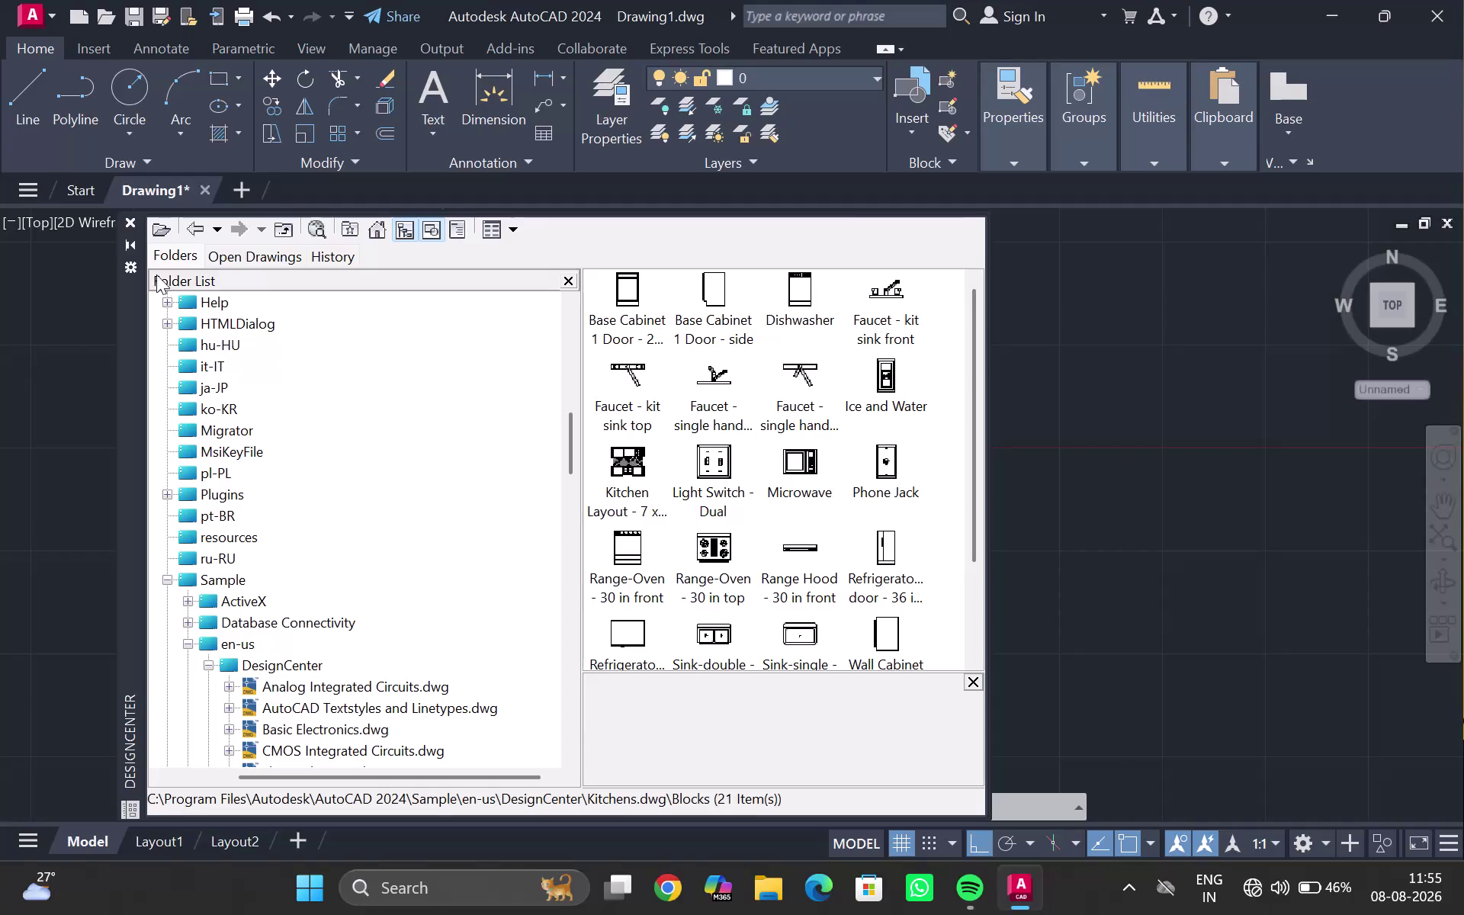
Close DesignCenter and zoom into the lower rooms of the second plan.
click(132, 219)
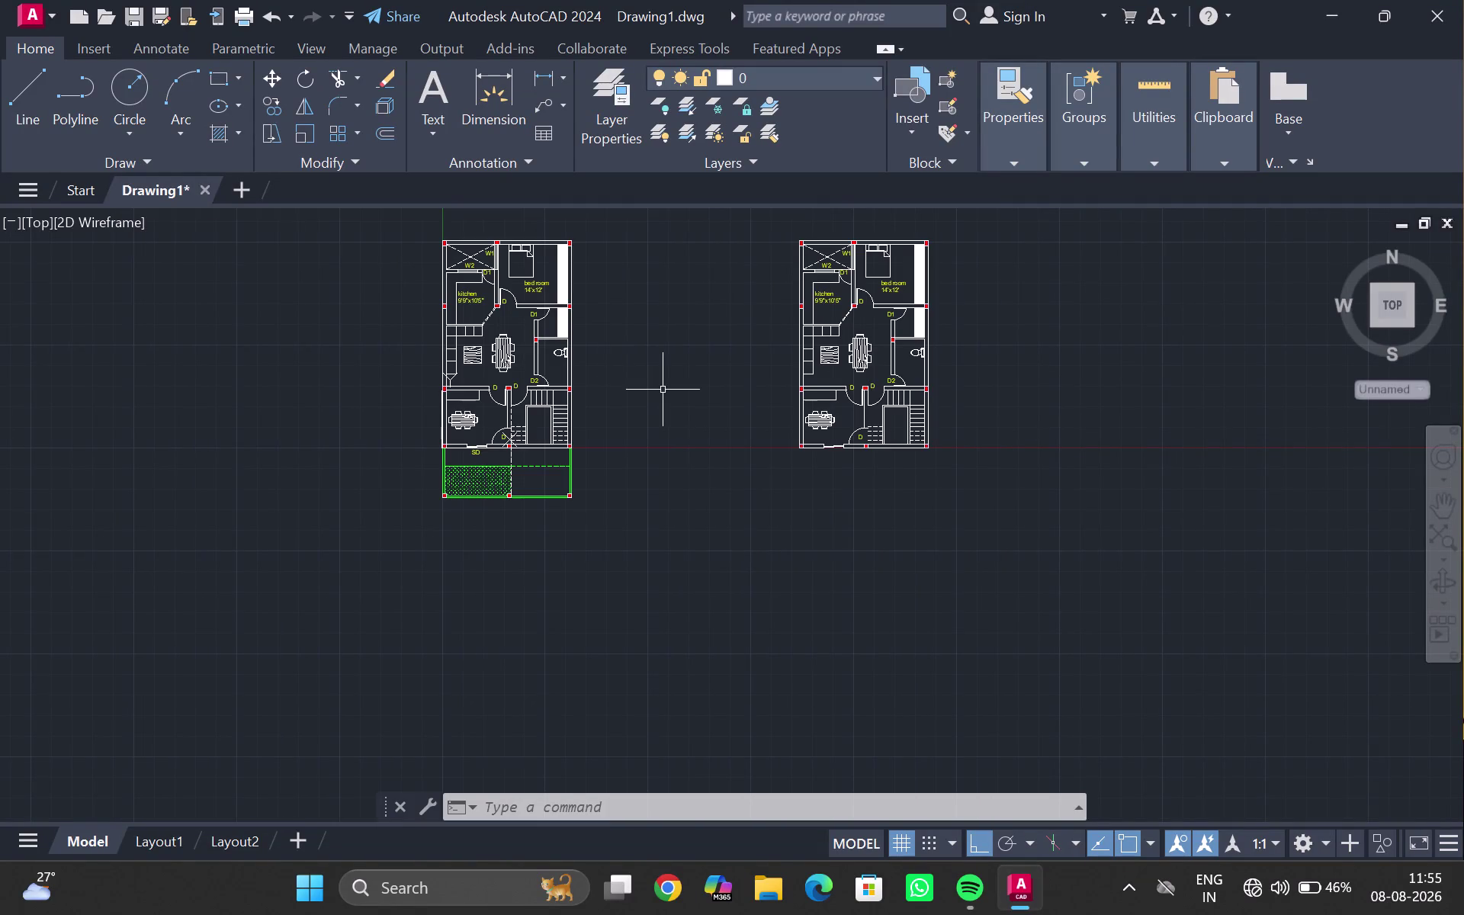
middle_drag(663, 402, 638, 478)
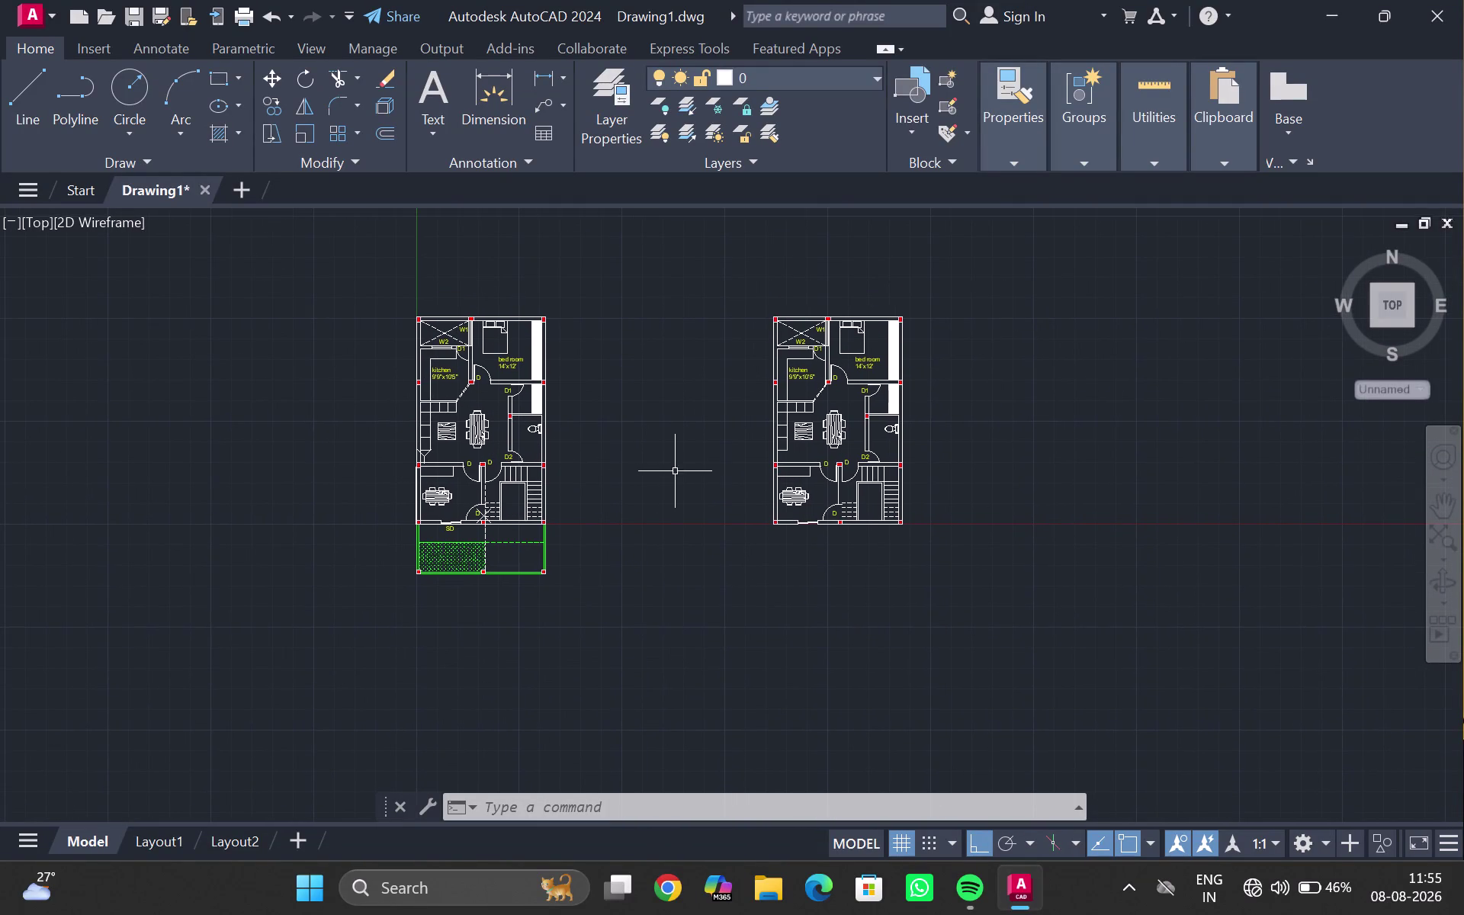
scroll(up, 3)
middle_drag(813, 503, 761, 474)
scroll(up, 3)
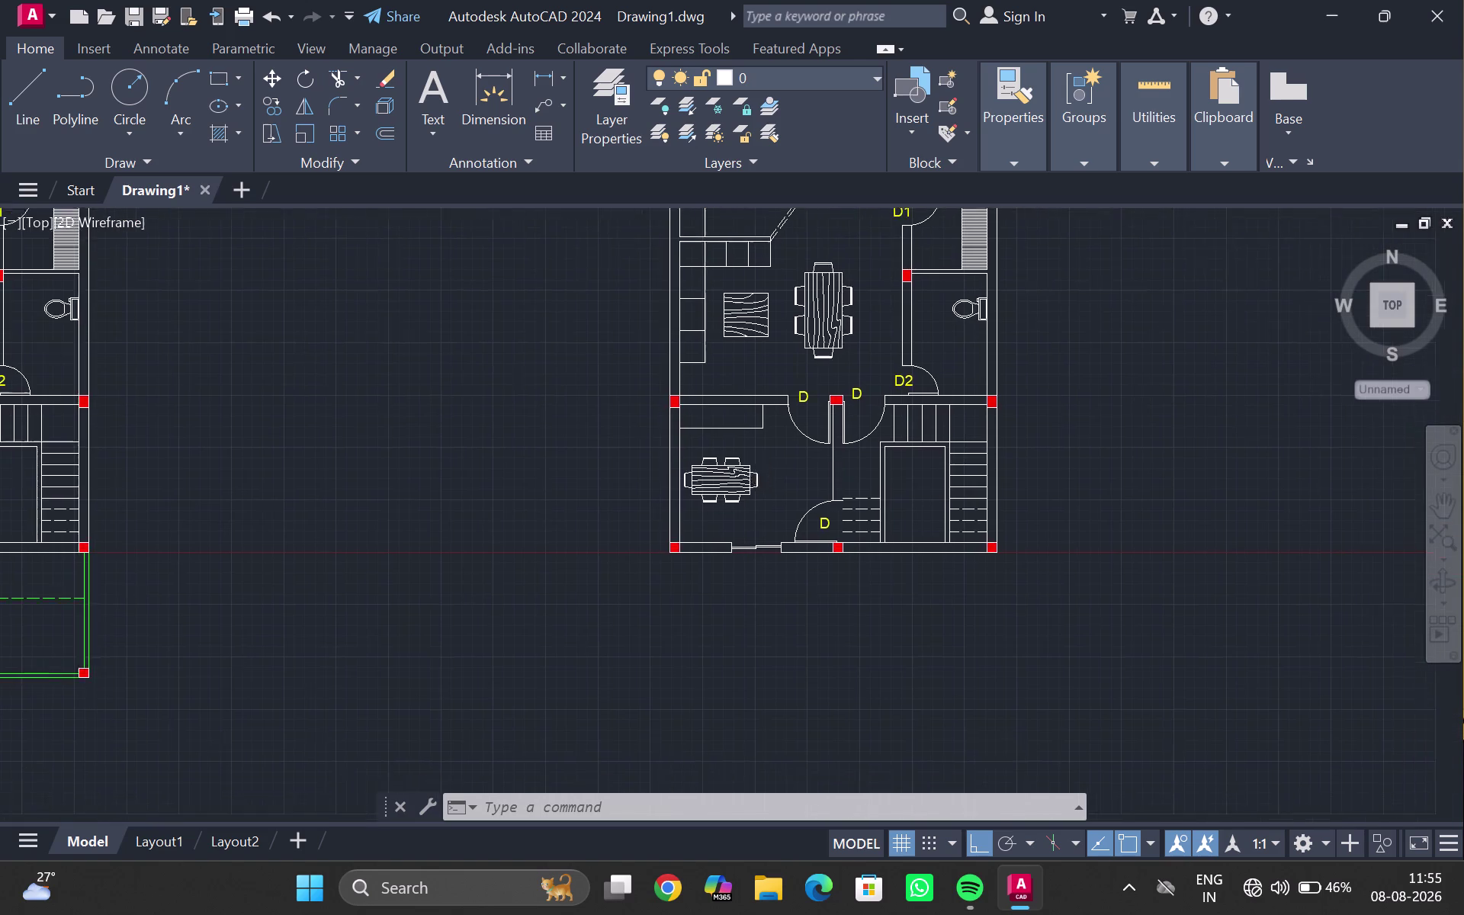
middle_drag(761, 474, 758, 471)
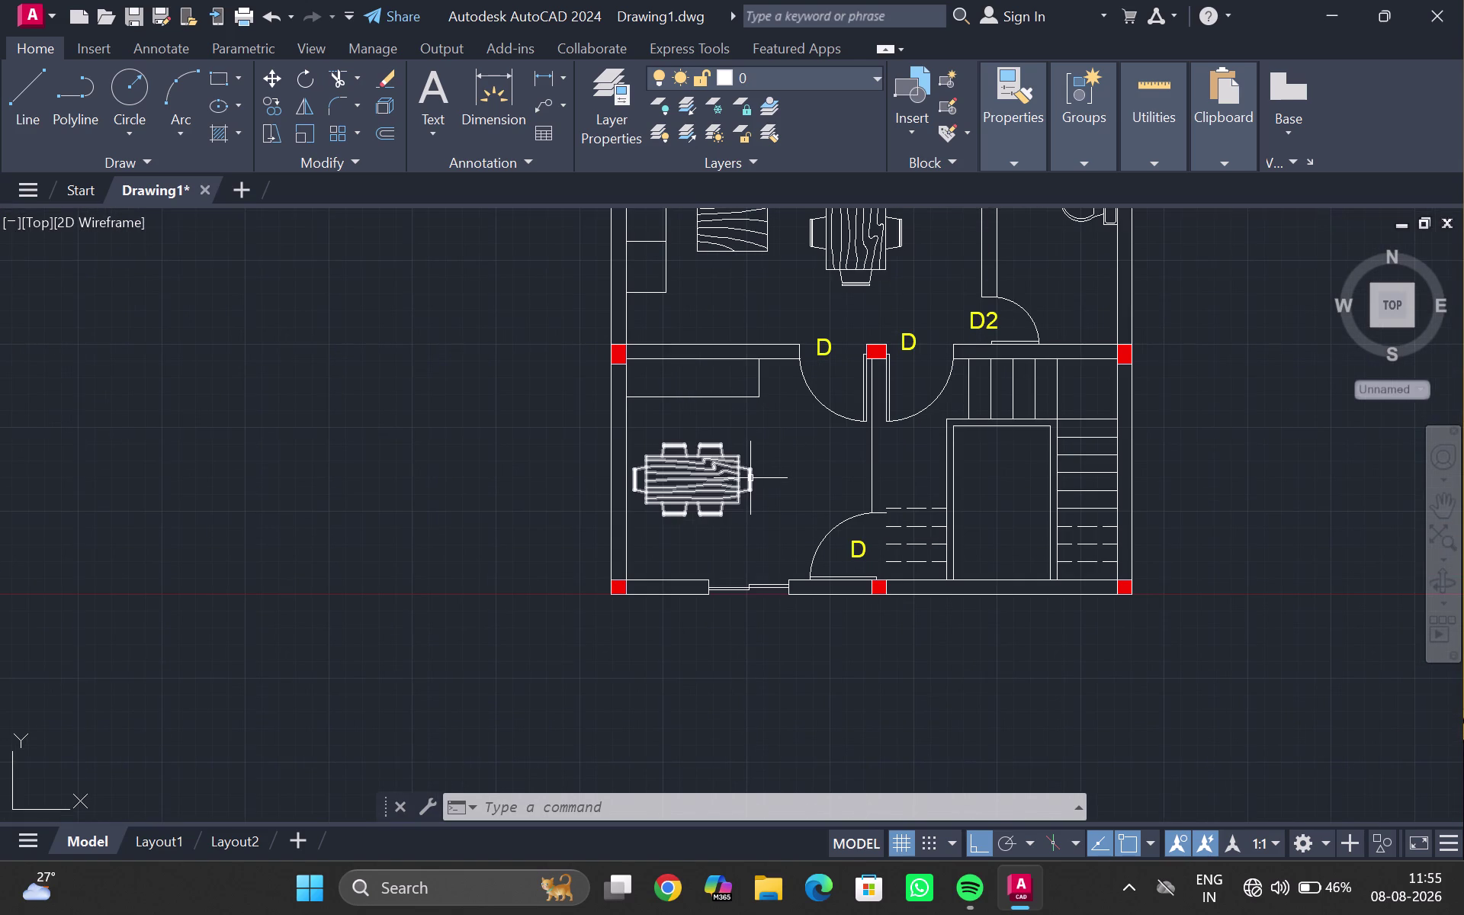
Delete the dining table and the small rectangle below the top wall.
click(847, 519)
key(Delete)
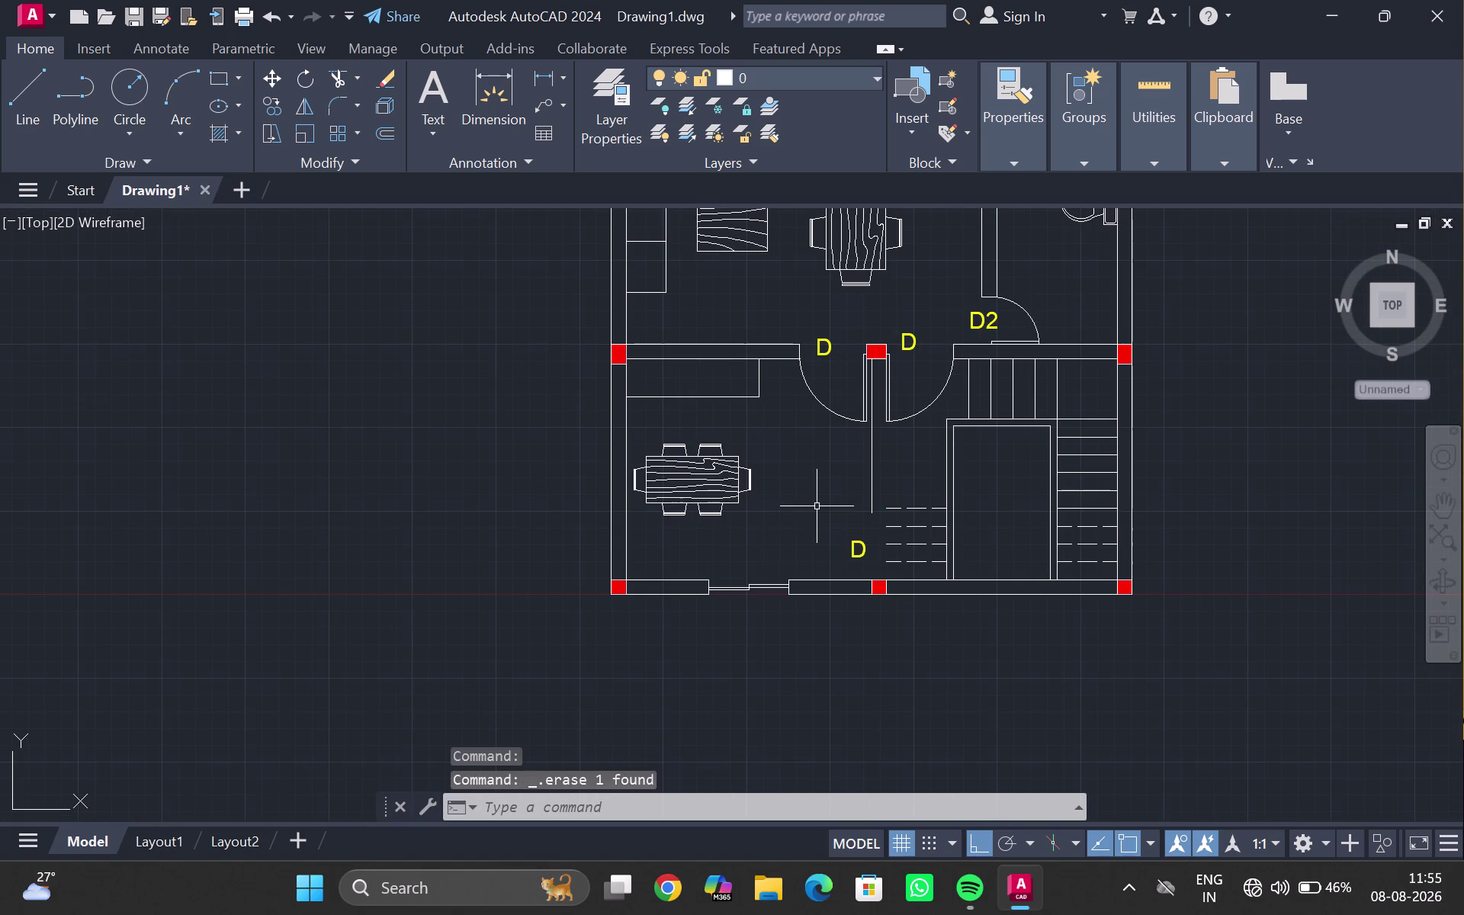
click(722, 504)
key(Delete)
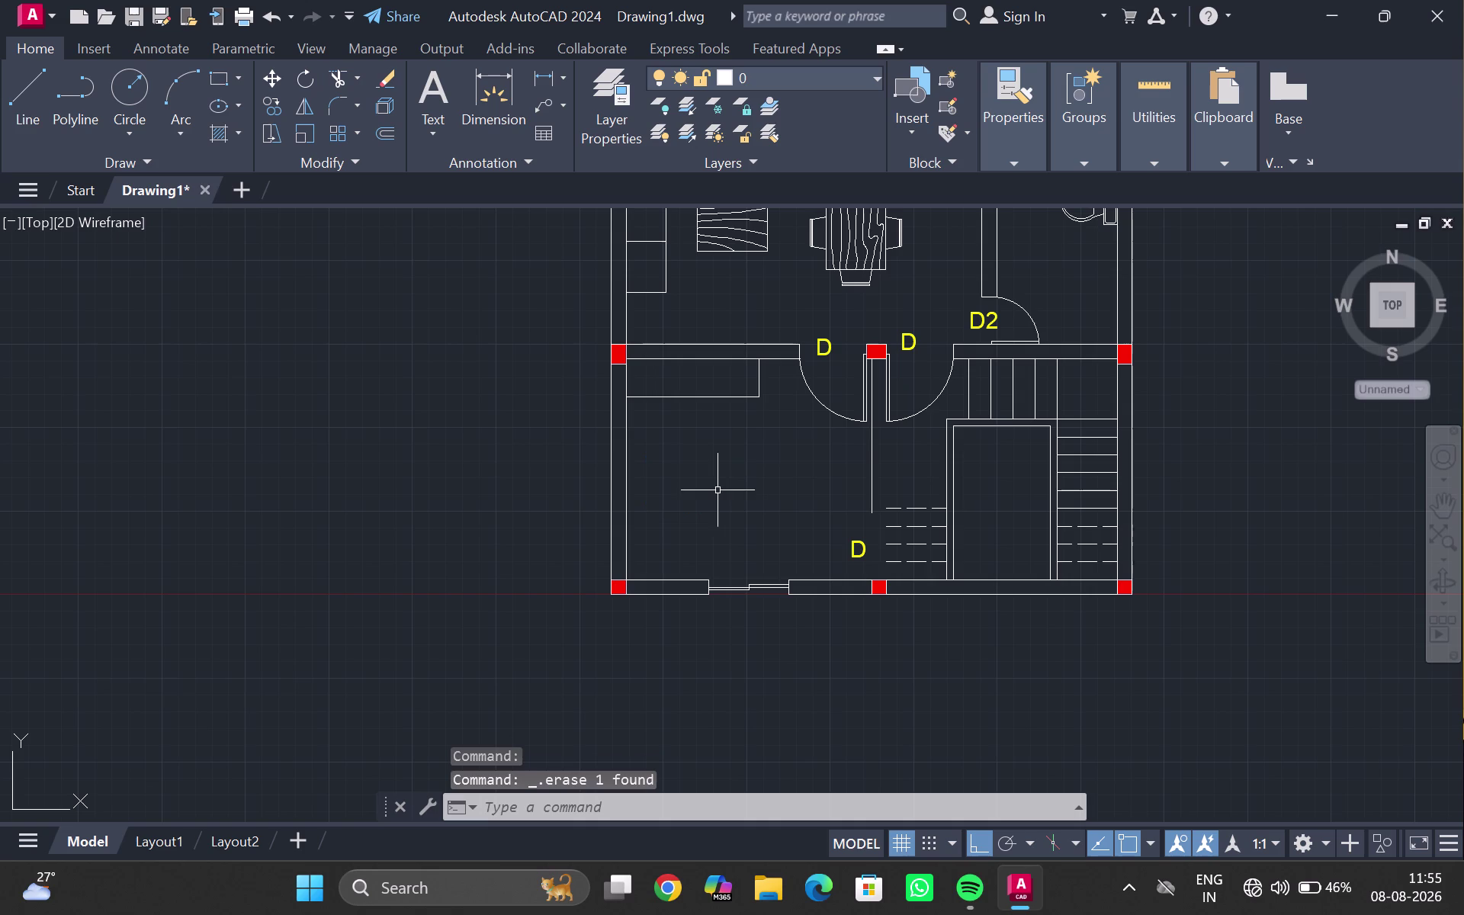
click(735, 398)
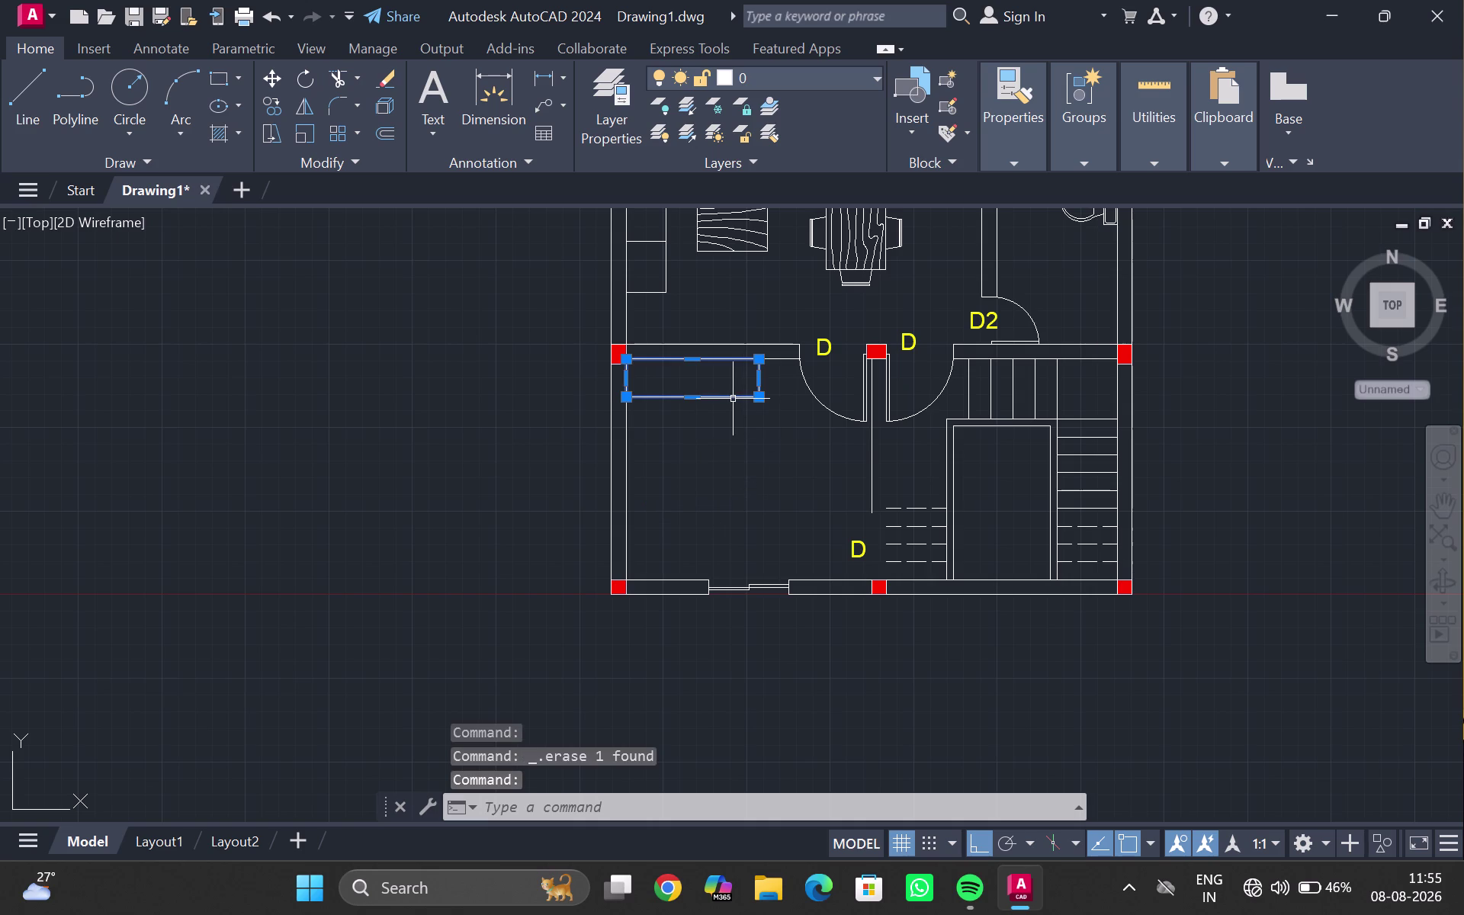
key(Delete)
key(l)
key(Return)
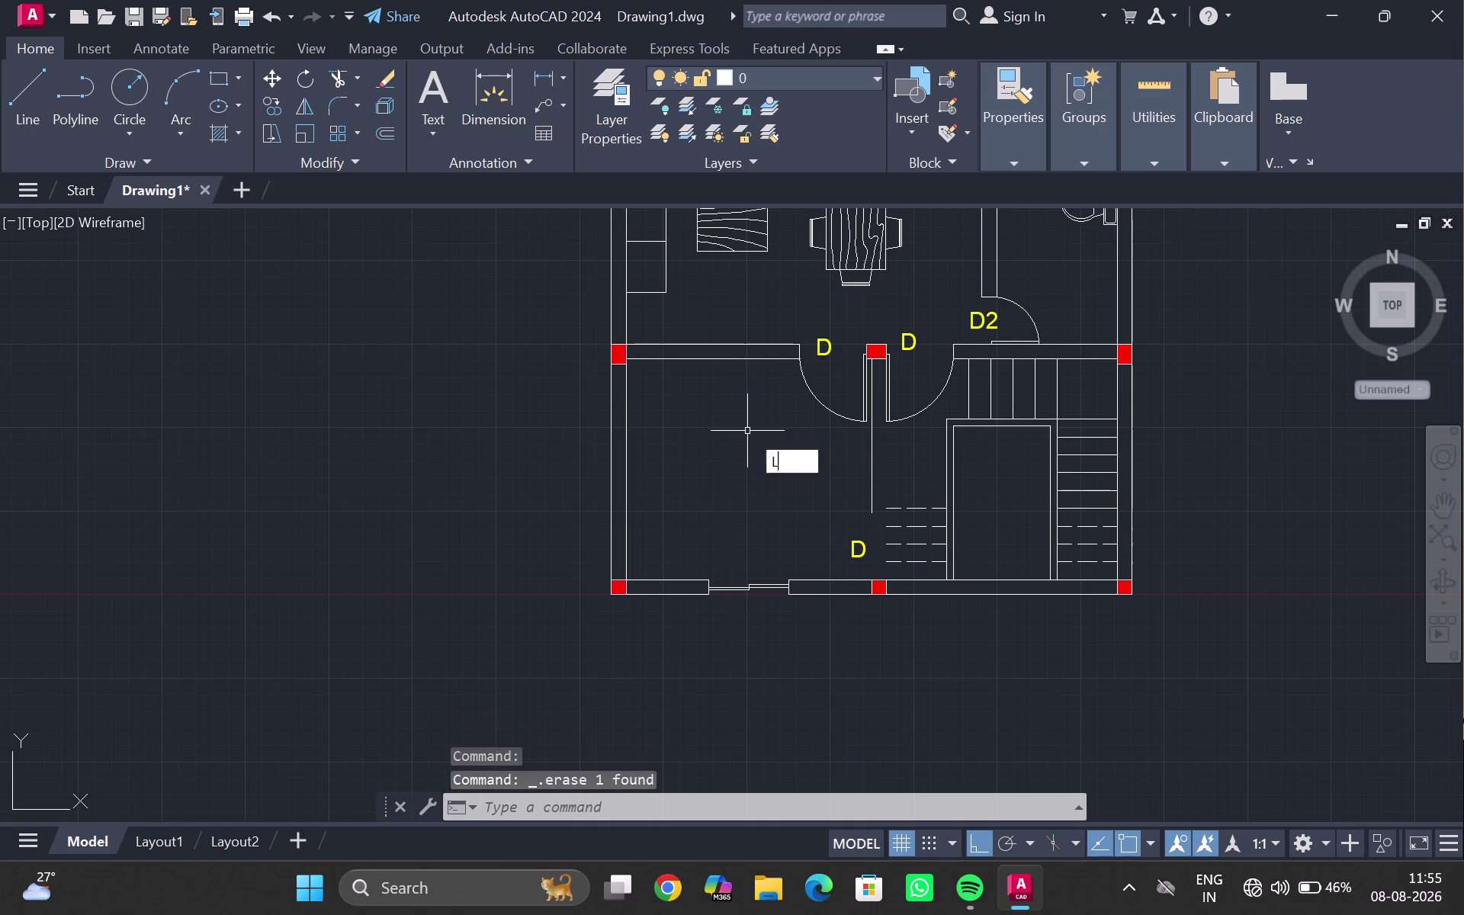
scroll(up, 3)
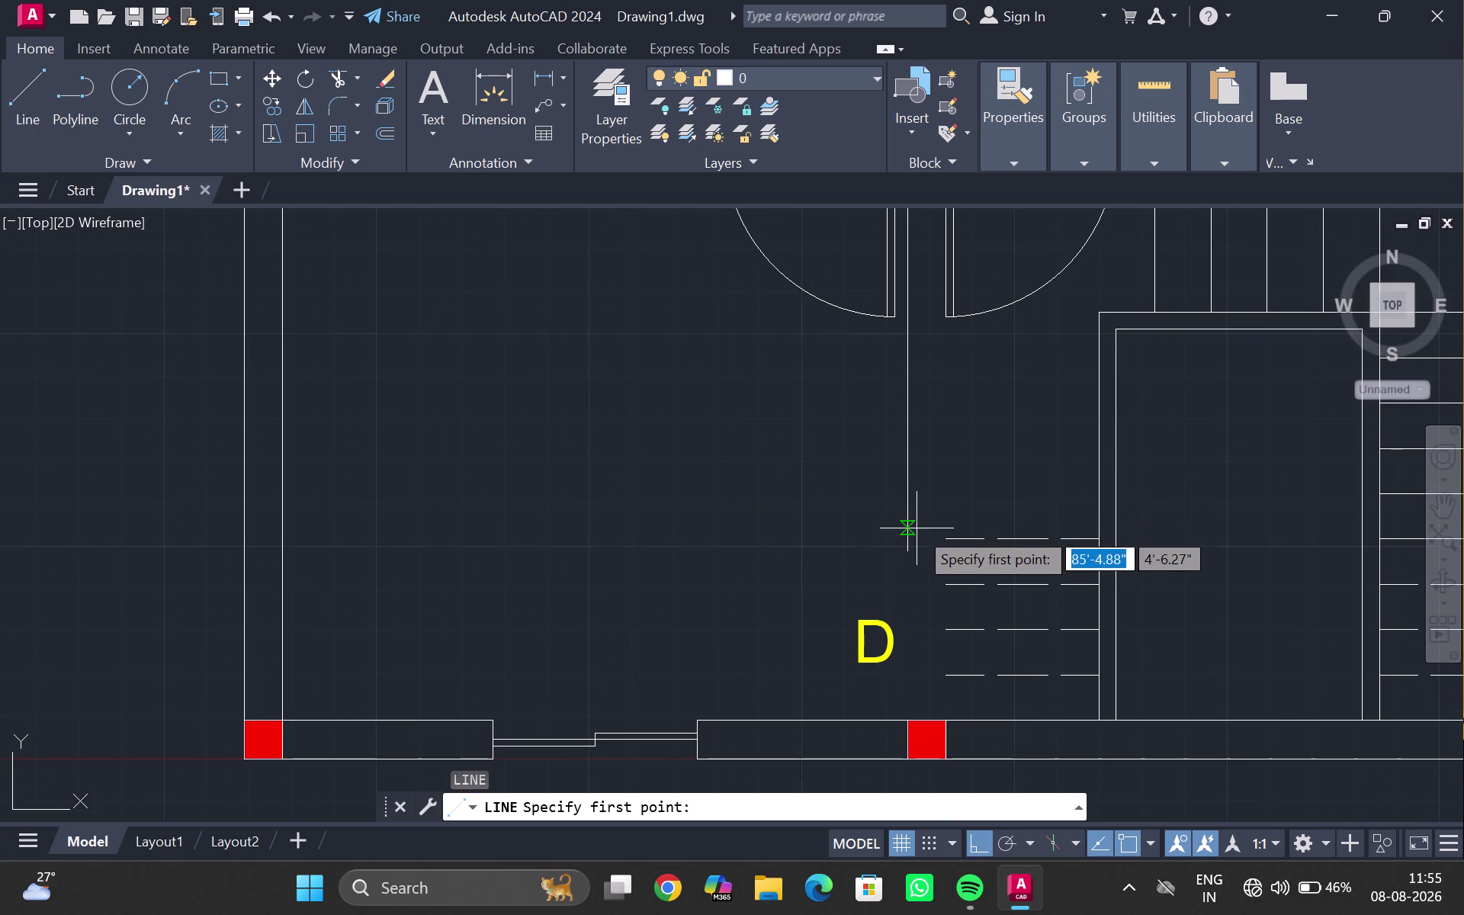
Draw a vertical line up from the bottom wall and offset it 9" left.
click(906, 549)
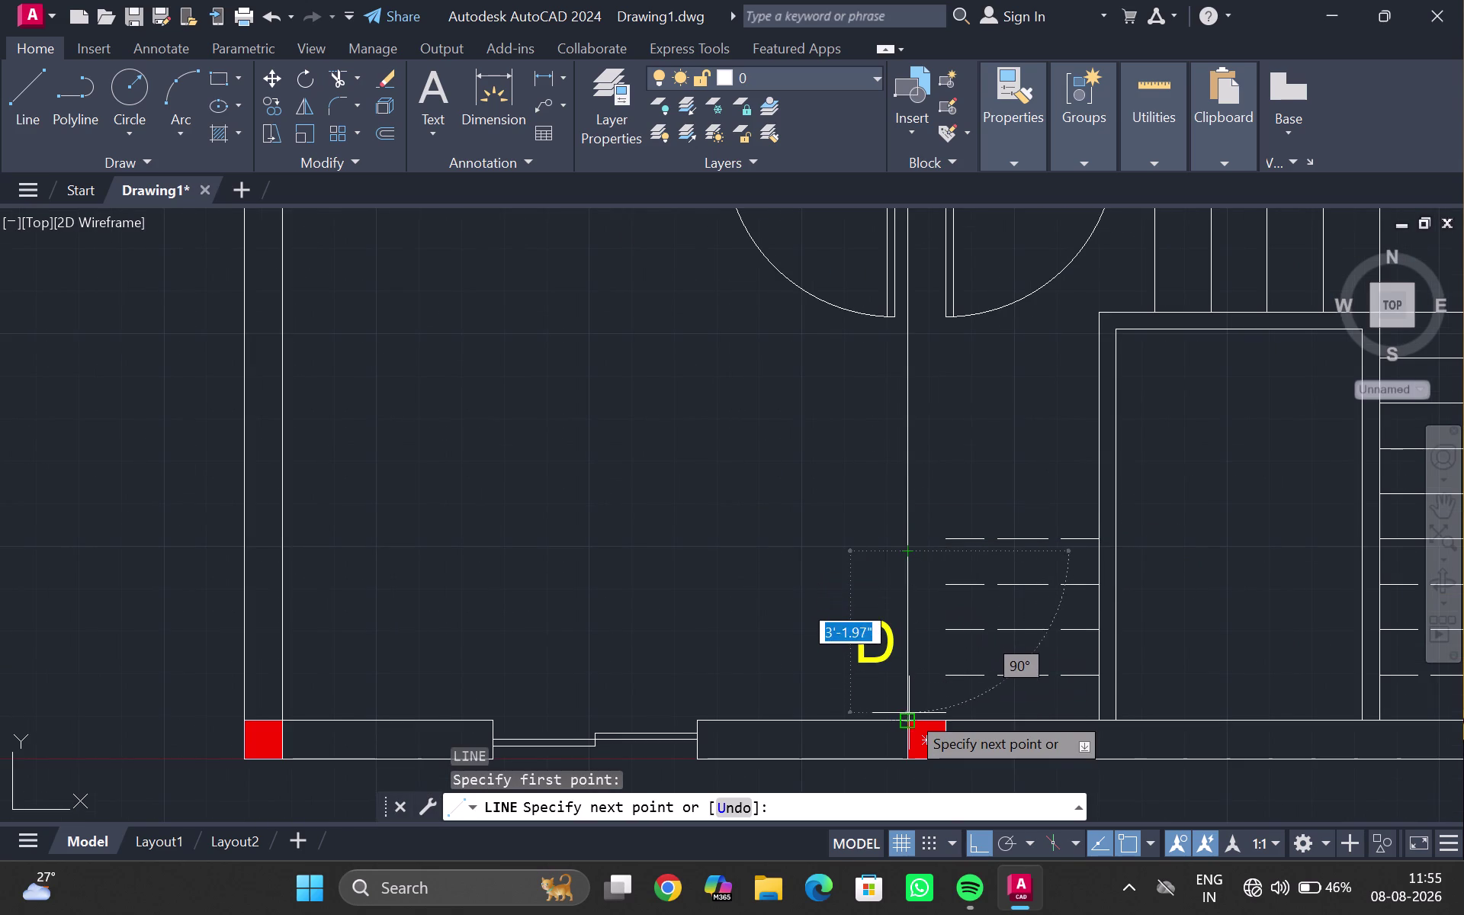
click(908, 718)
key(Escape)
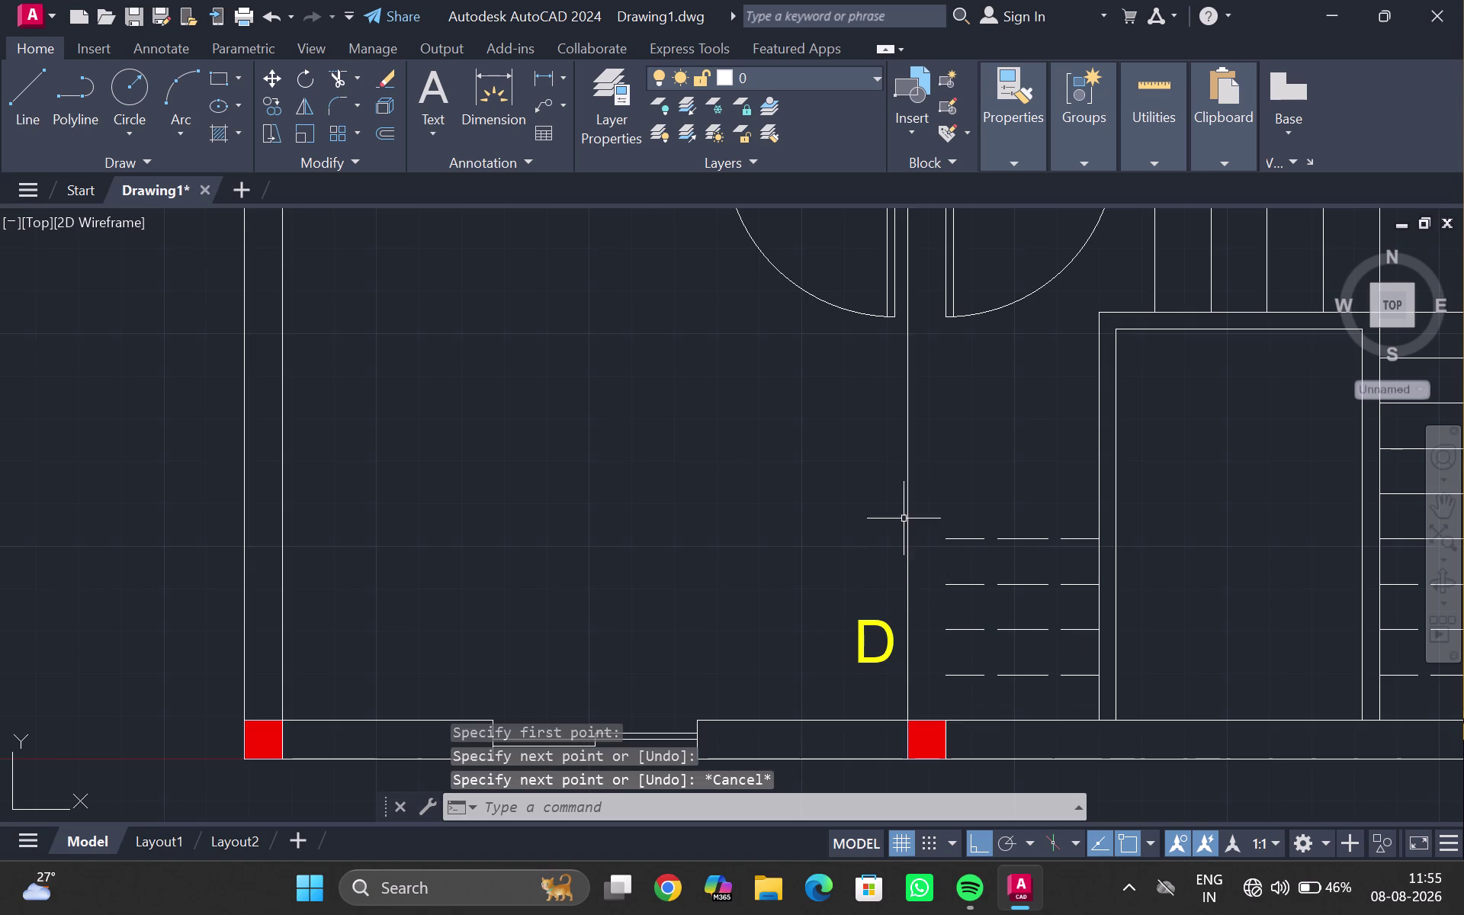
click(908, 585)
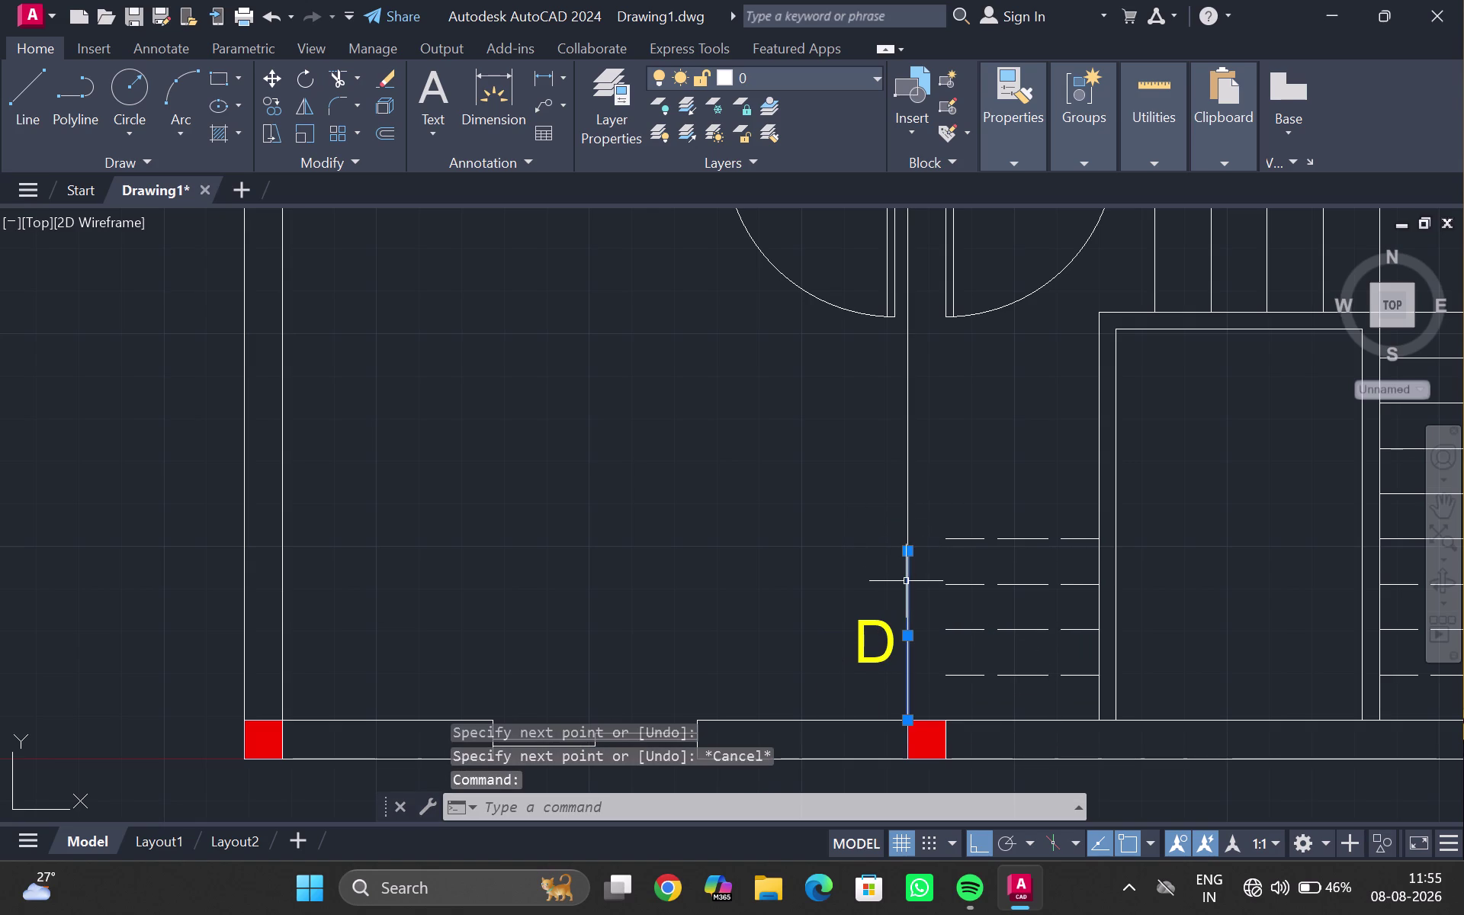
key(o)
key(Return)
text(9)
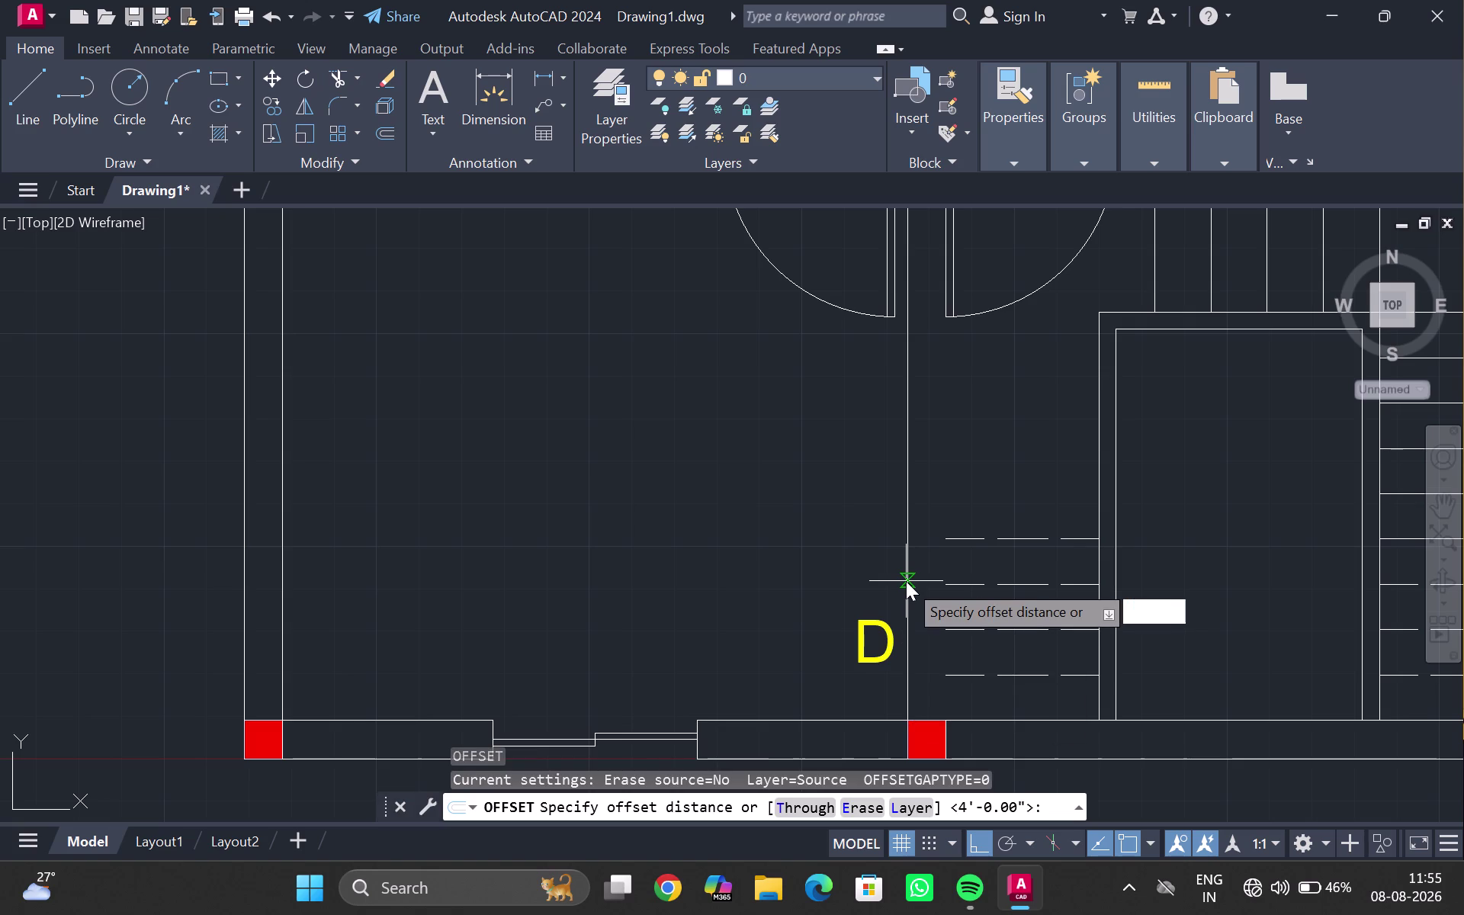
text(")
key(Return)
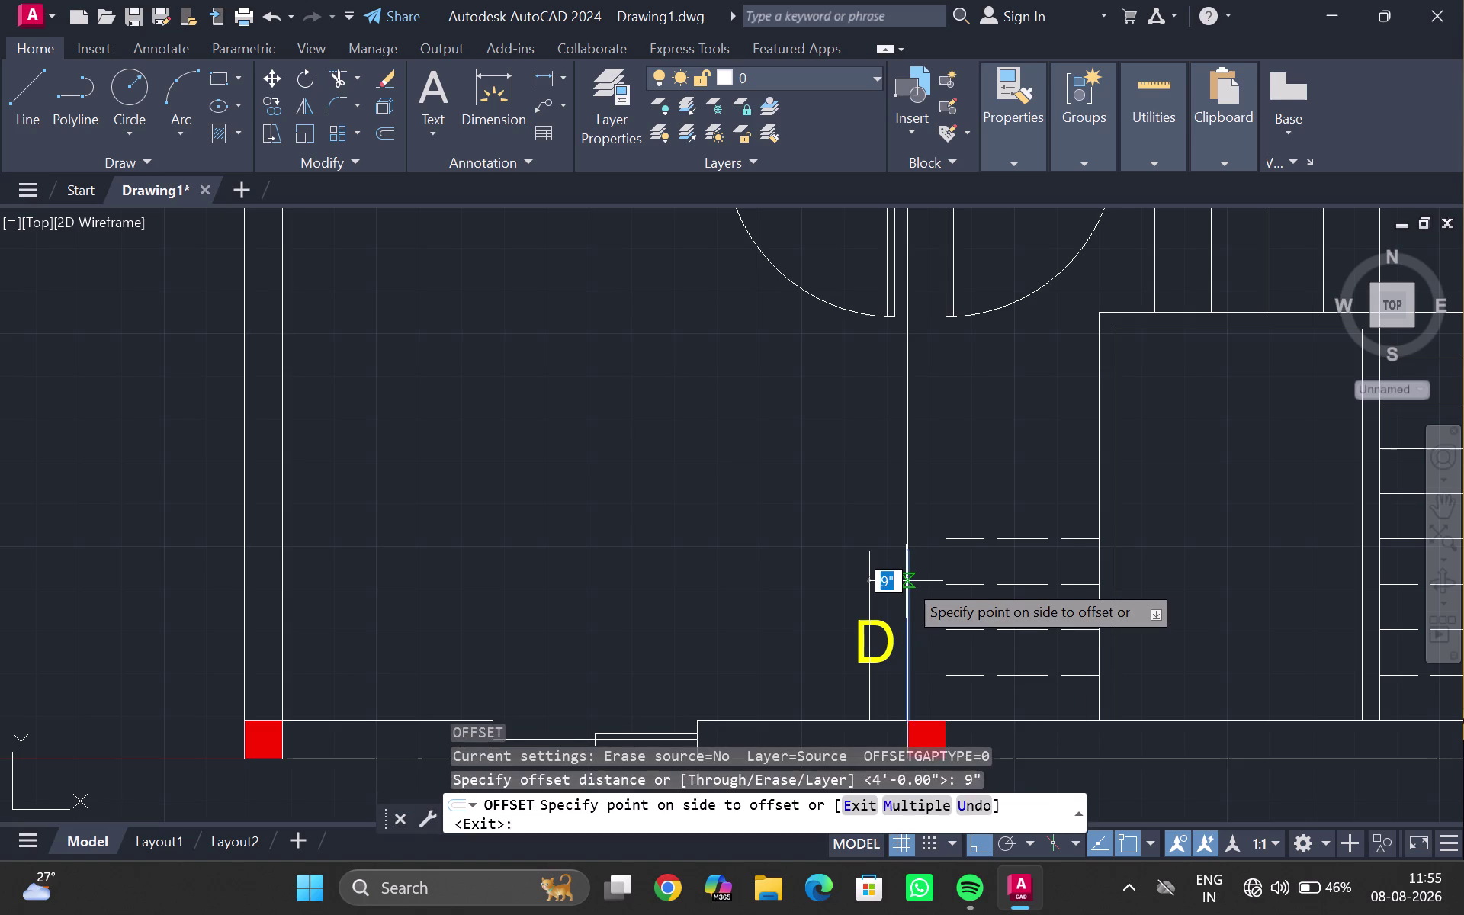
click(906, 581)
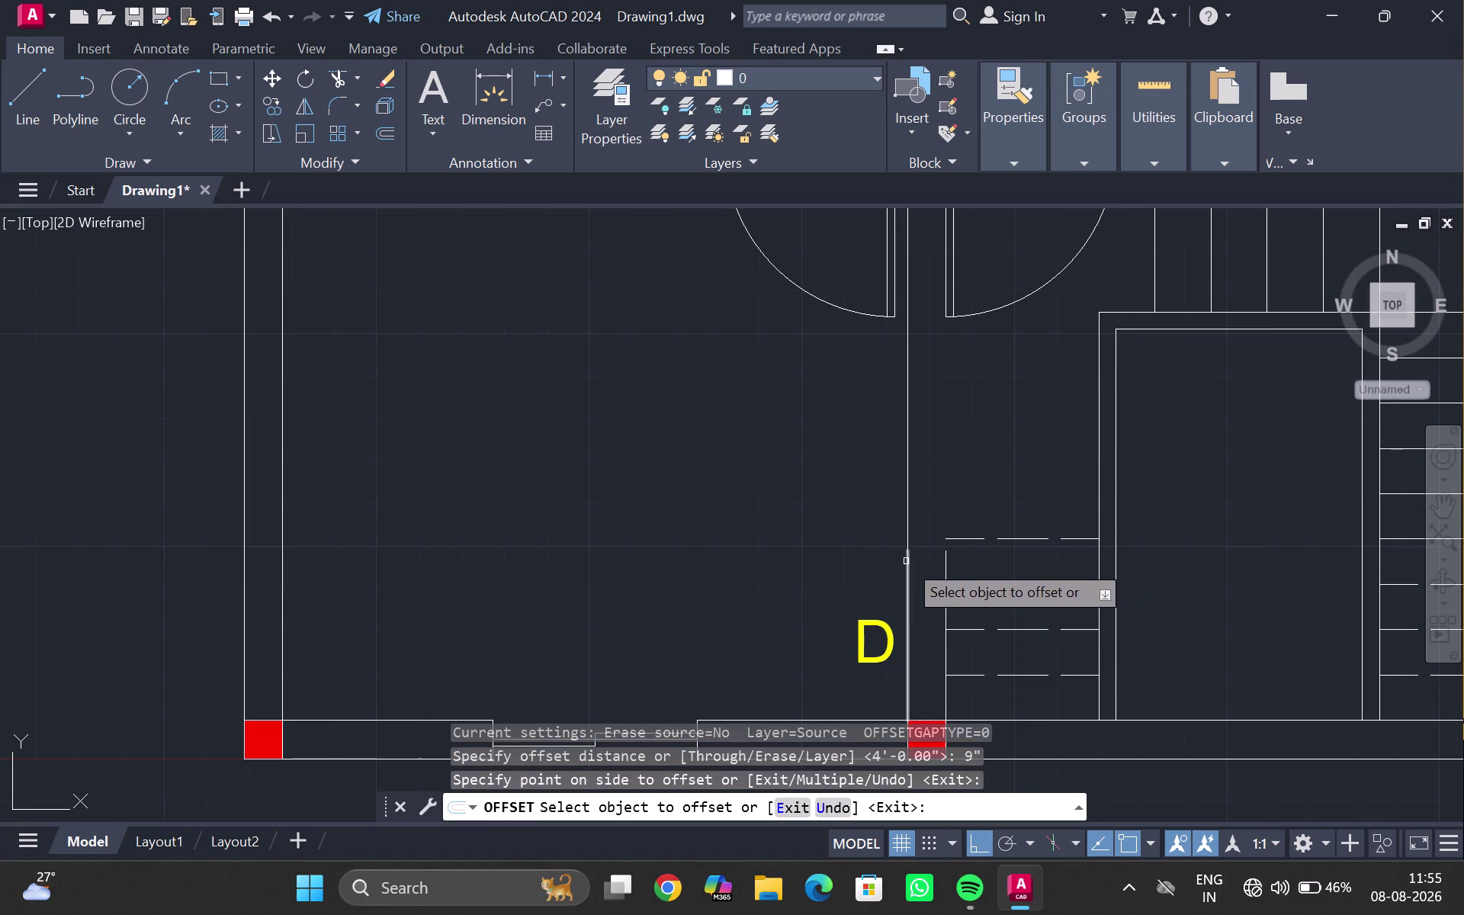
click(906, 561)
click(852, 566)
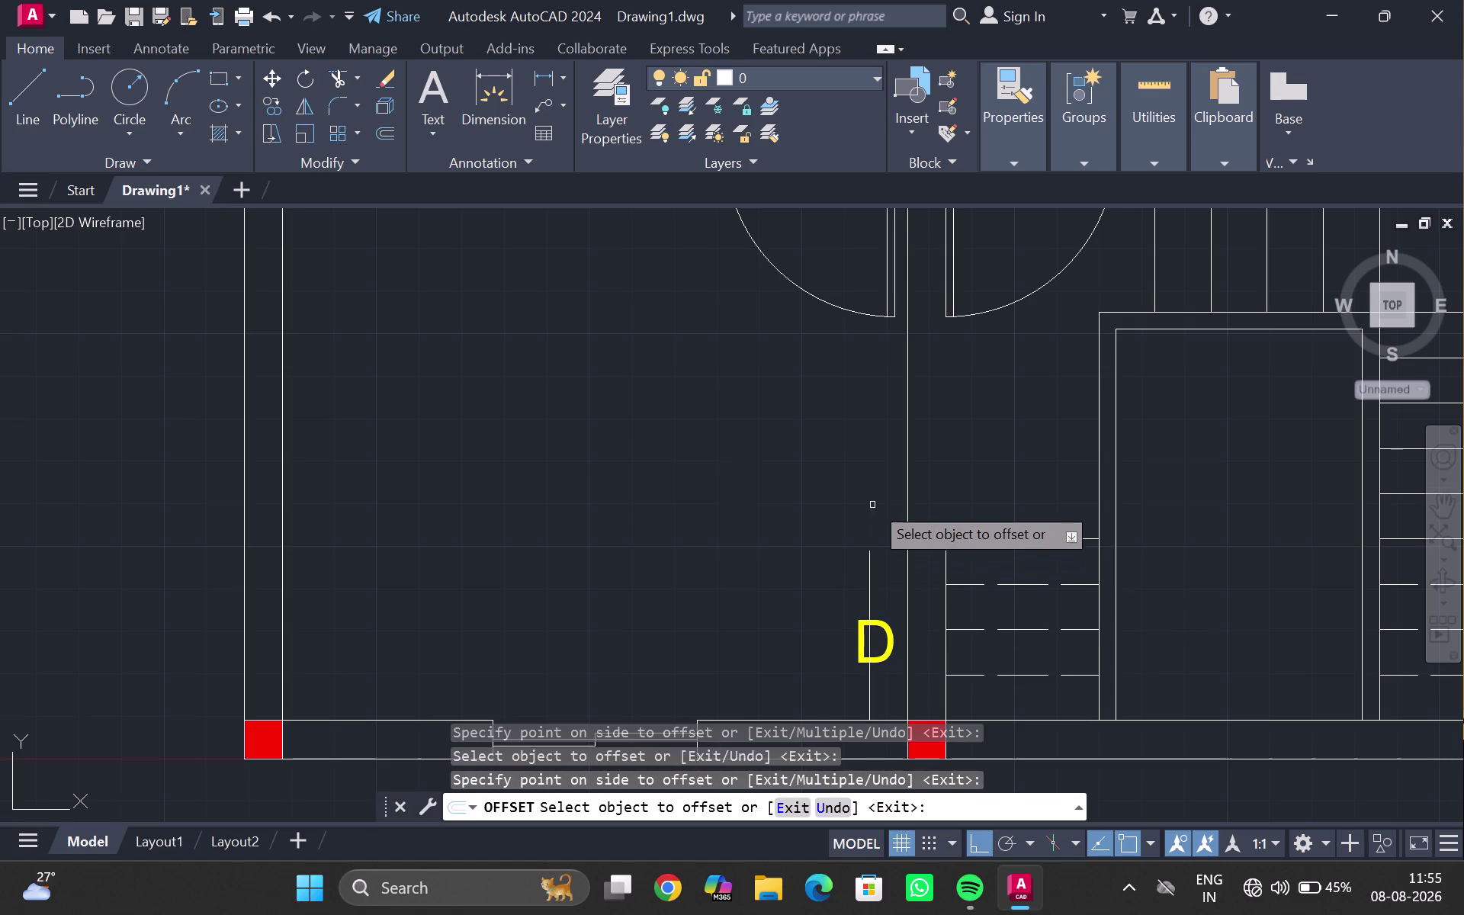
key(Escape)
Pan and zoom around the doorways to review the new lines.
middle_drag(873, 342, 777, 588)
scroll(up, 3)
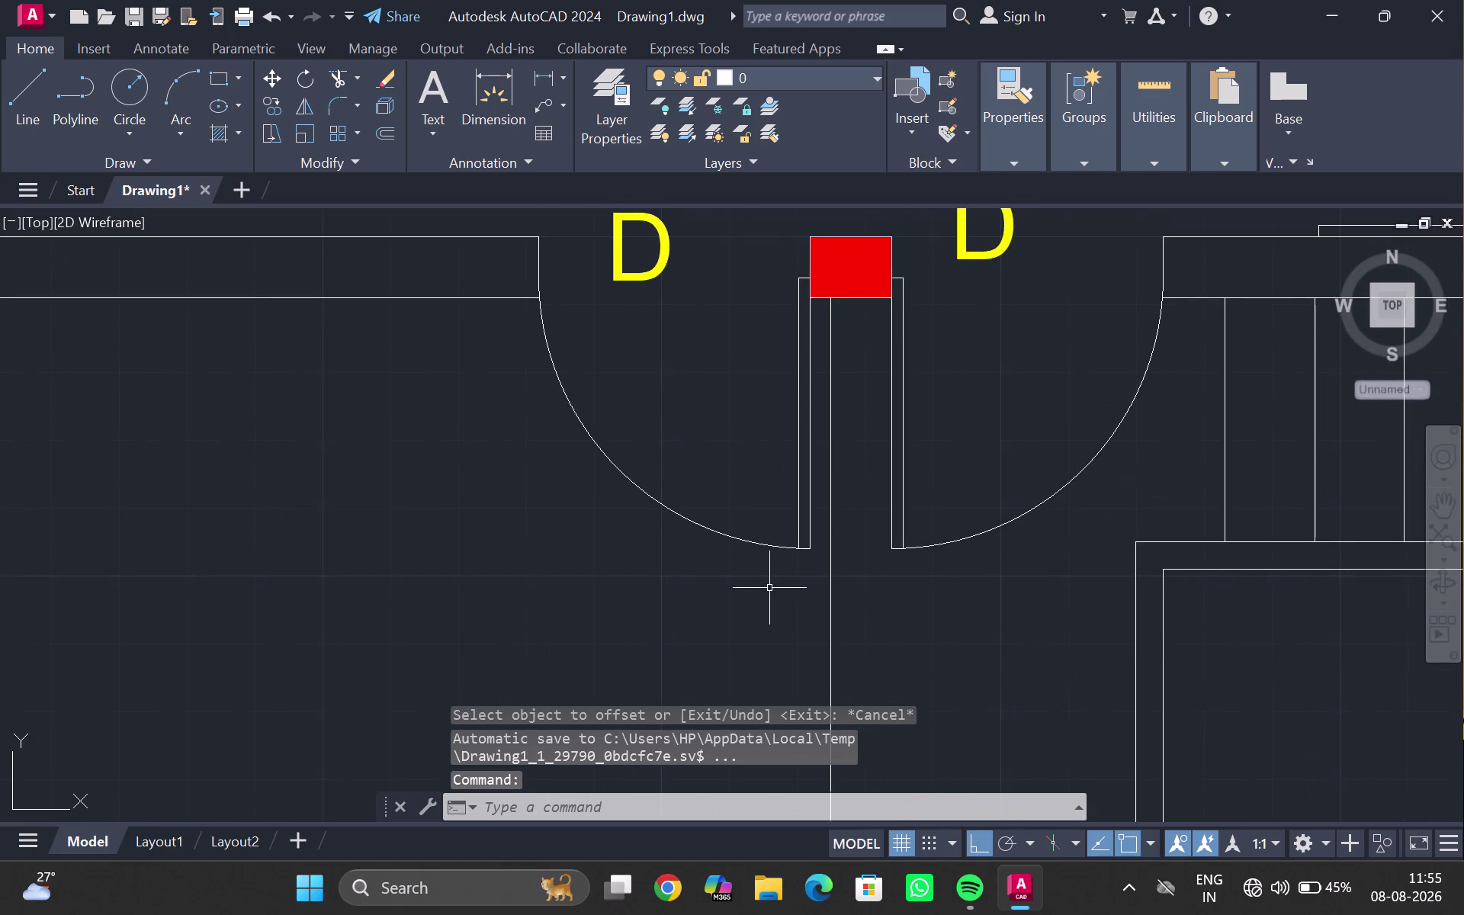
scroll(down, 3)
middle_drag(773, 606, 772, 334)
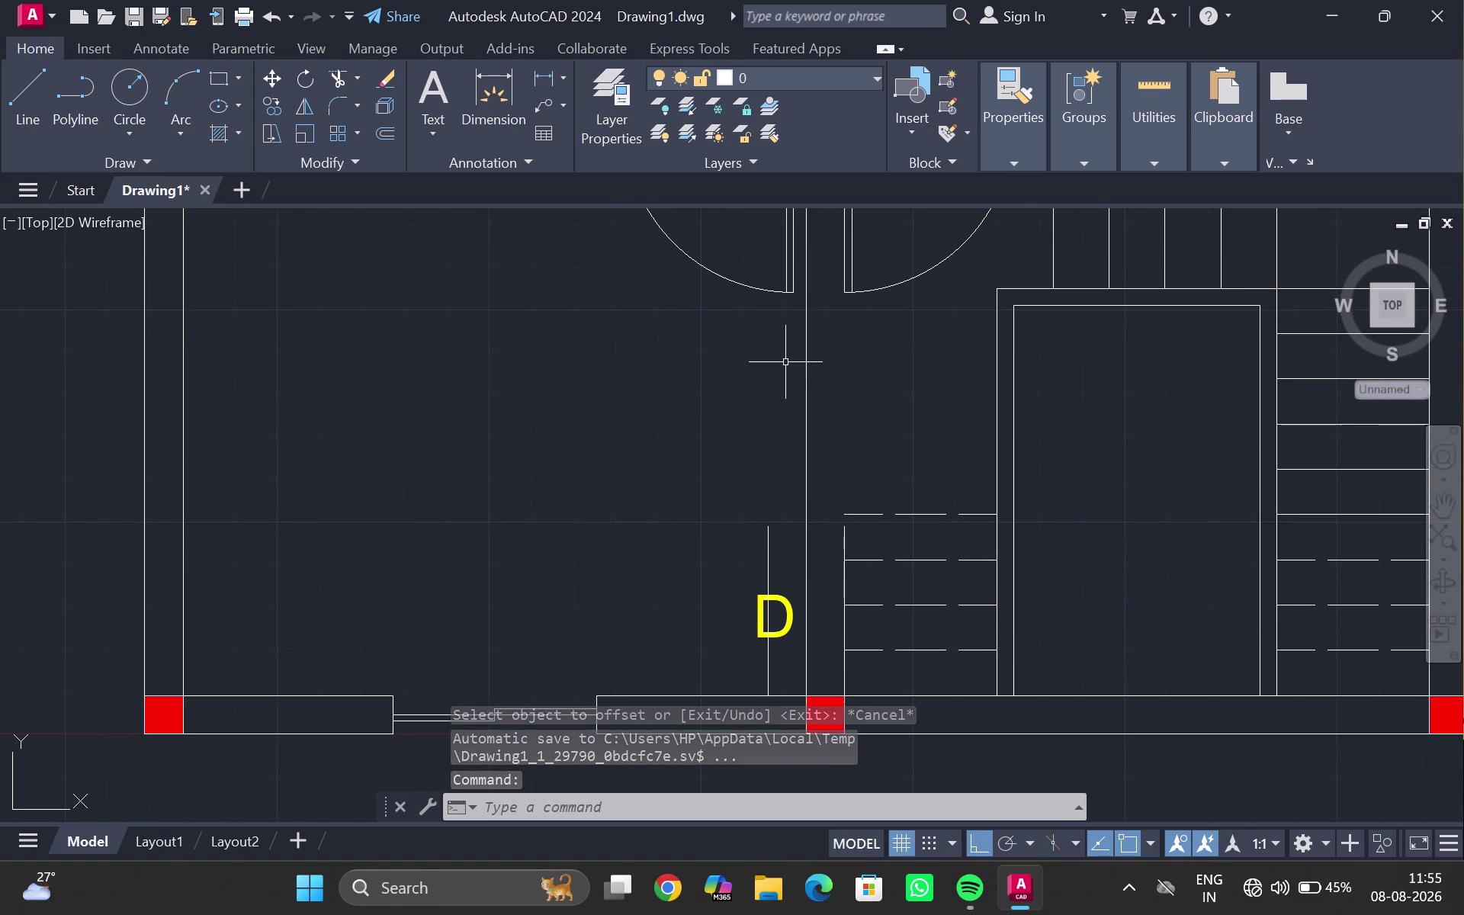
middle_drag(784, 359, 776, 414)
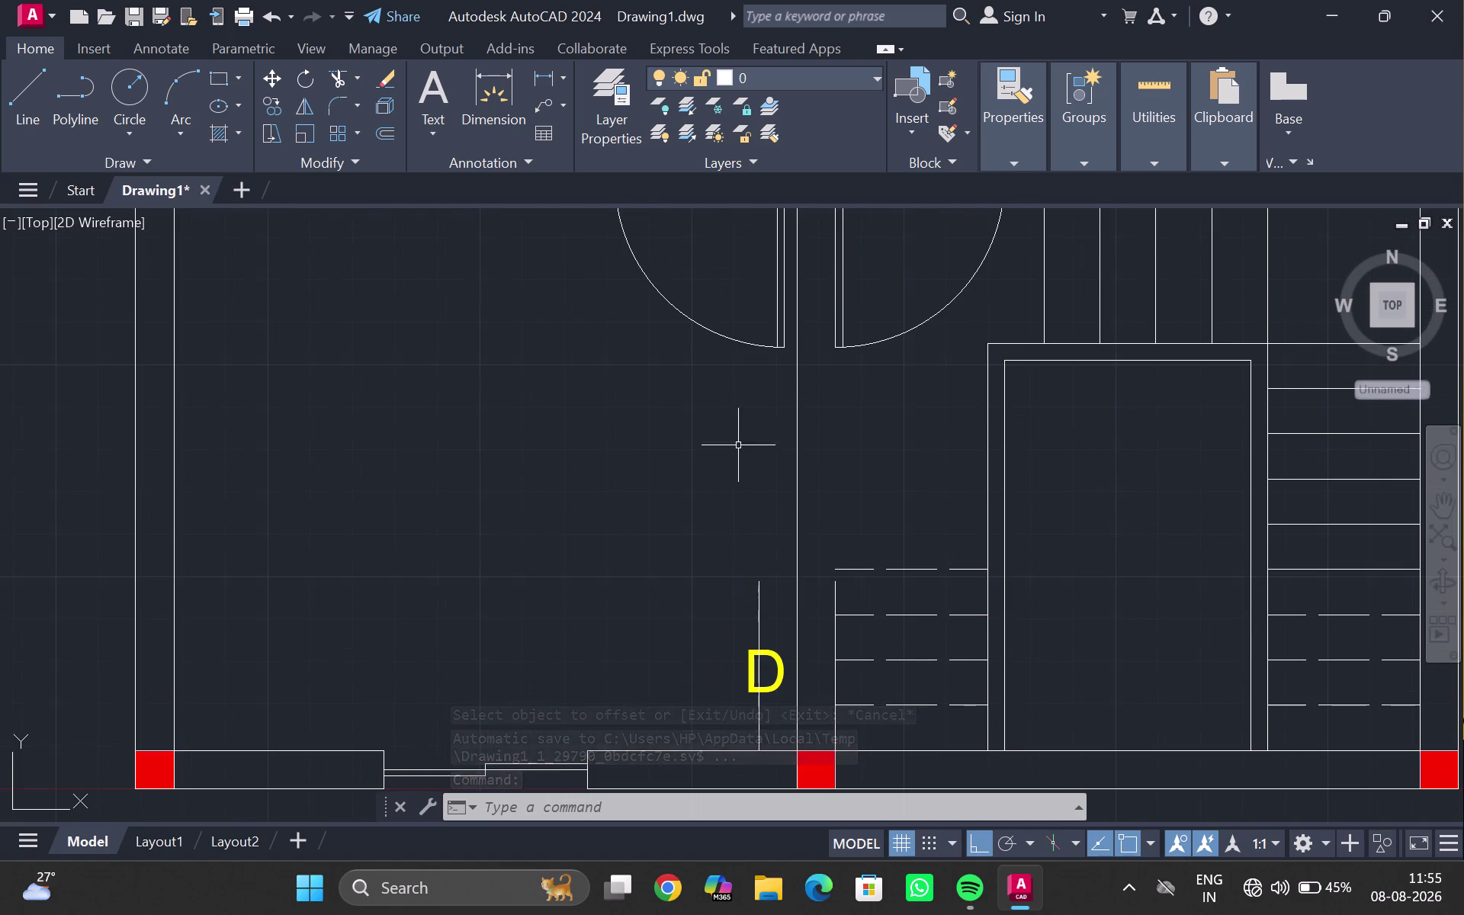
middle_drag(738, 439, 691, 719)
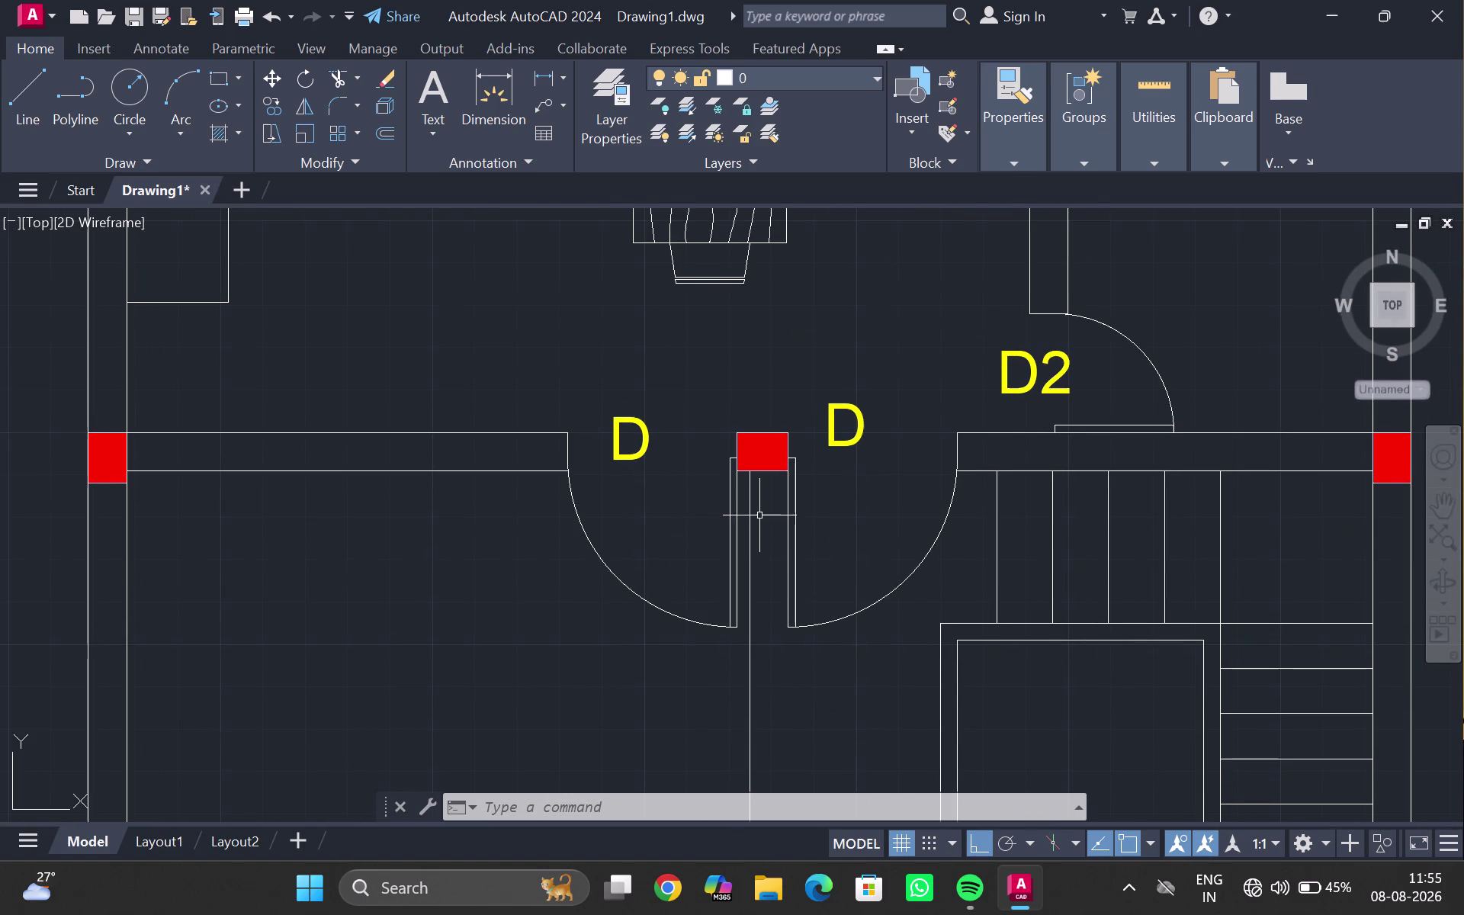
scroll(up, 3)
scroll(down, 3)
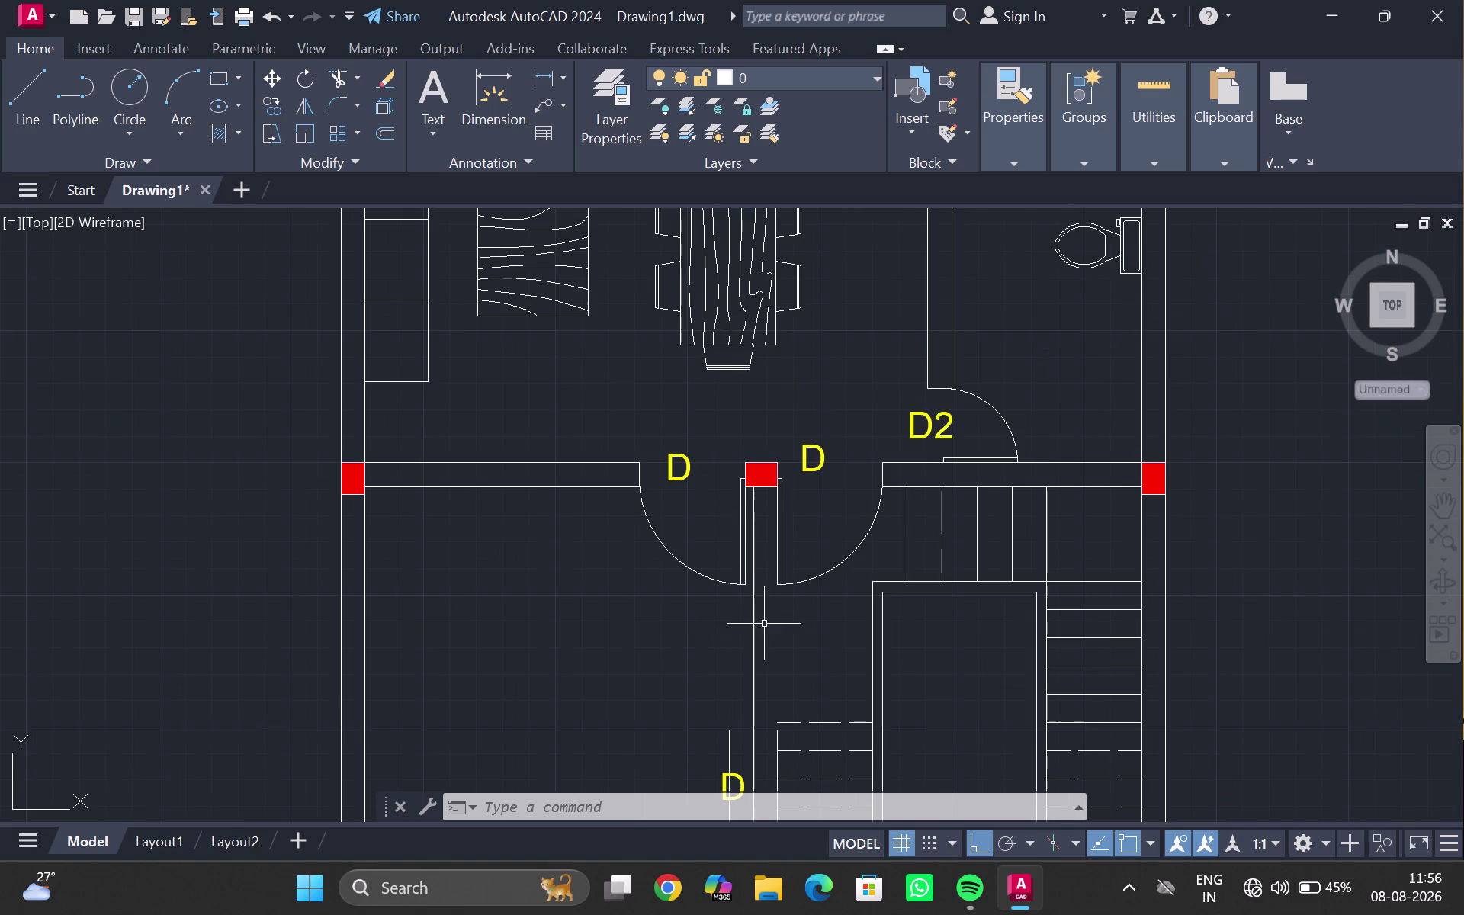
middle_drag(768, 636, 768, 402)
Delete the short copied line and extend the vertical line up to the wall.
click(729, 504)
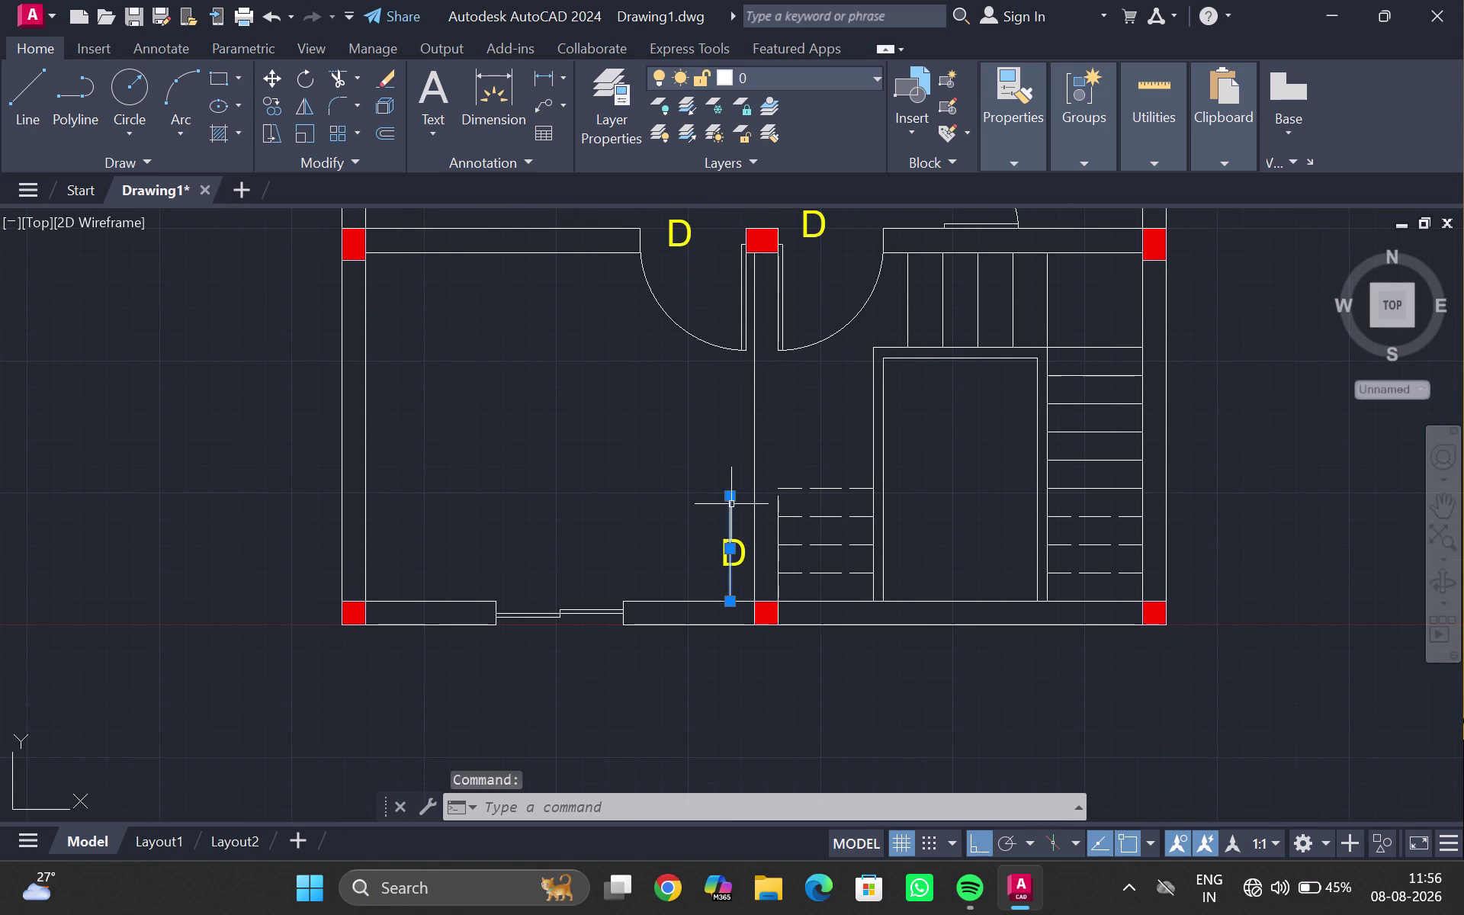
key(Delete)
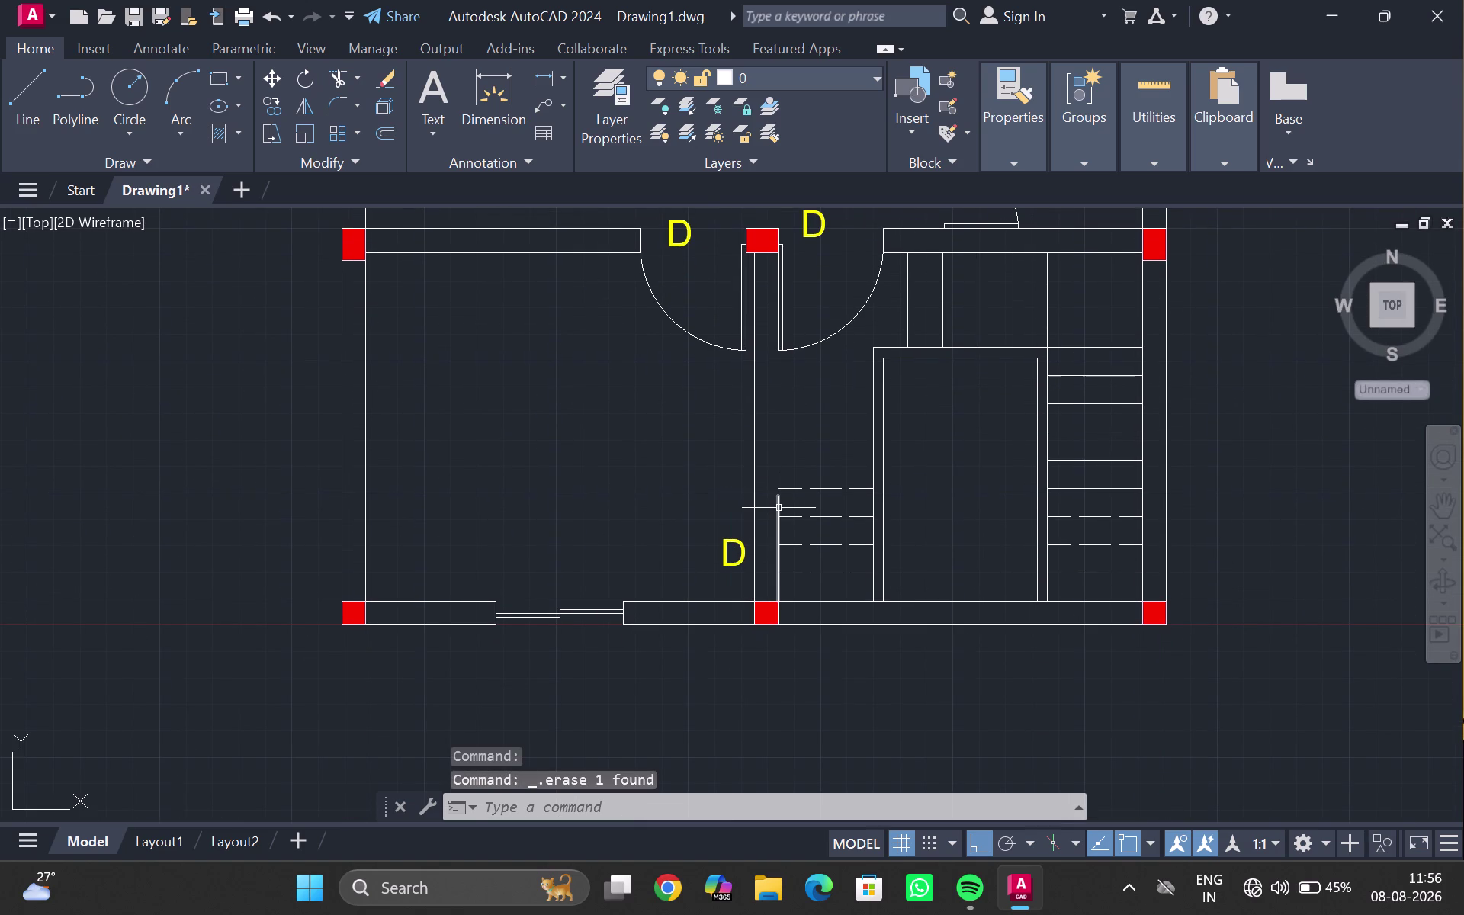
text(EX)
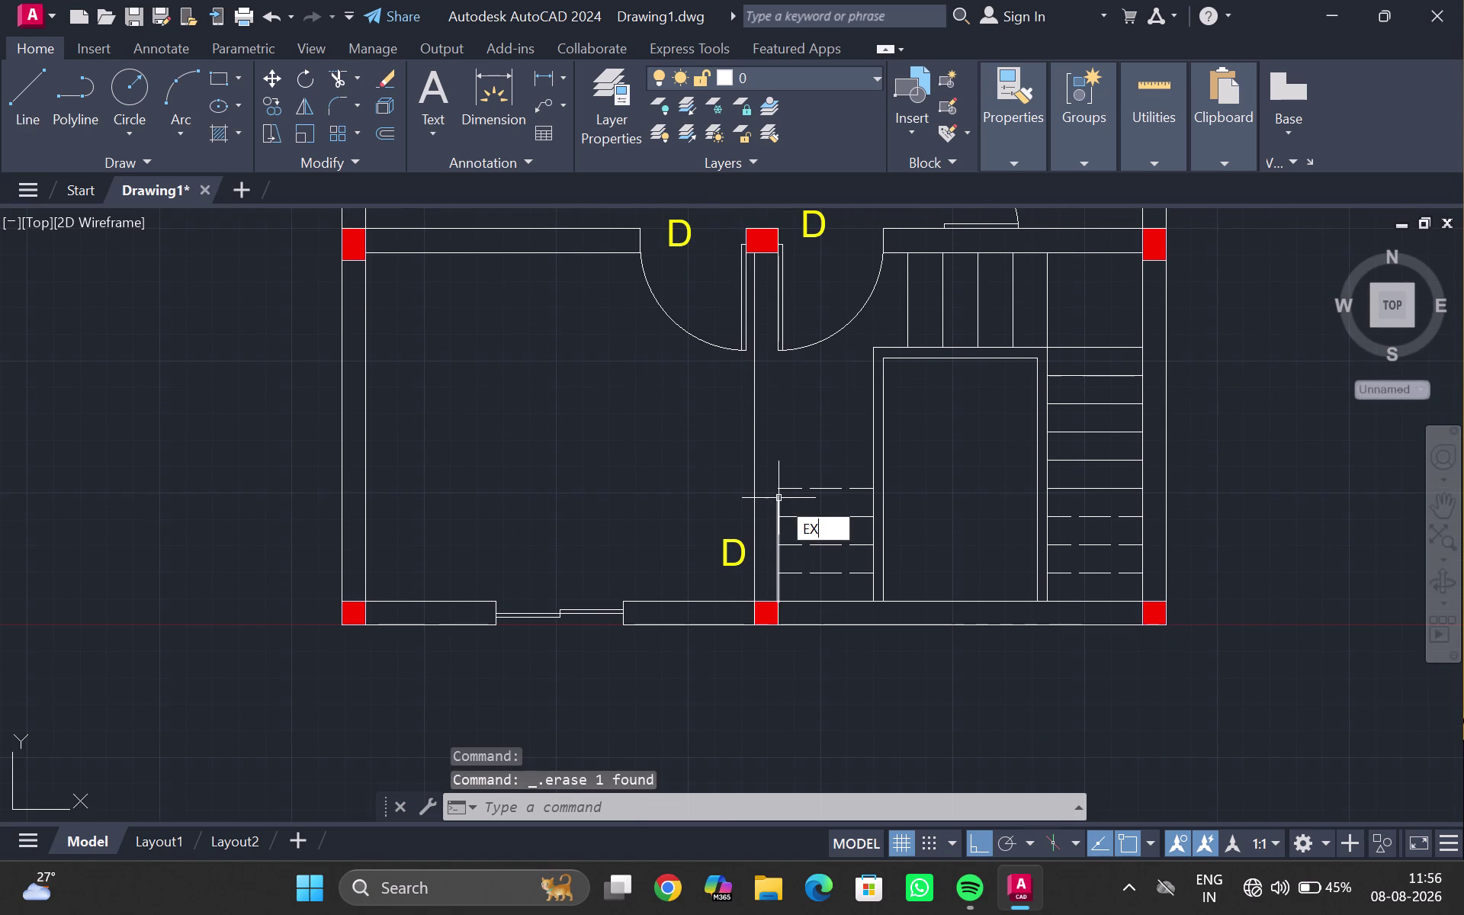
key(Return)
triple_click(778, 509)
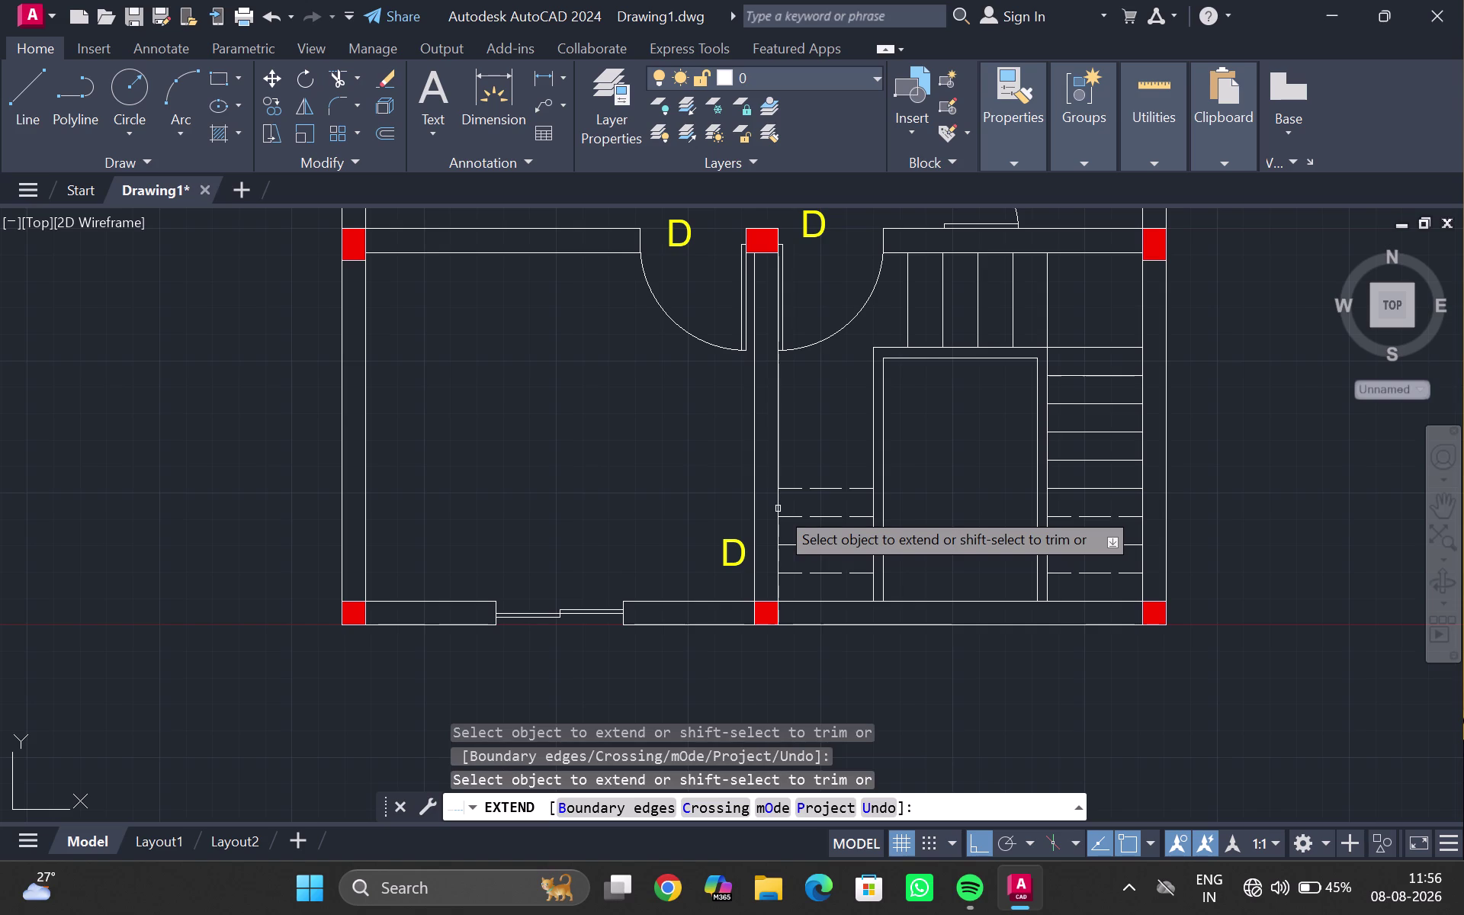
key(Escape)
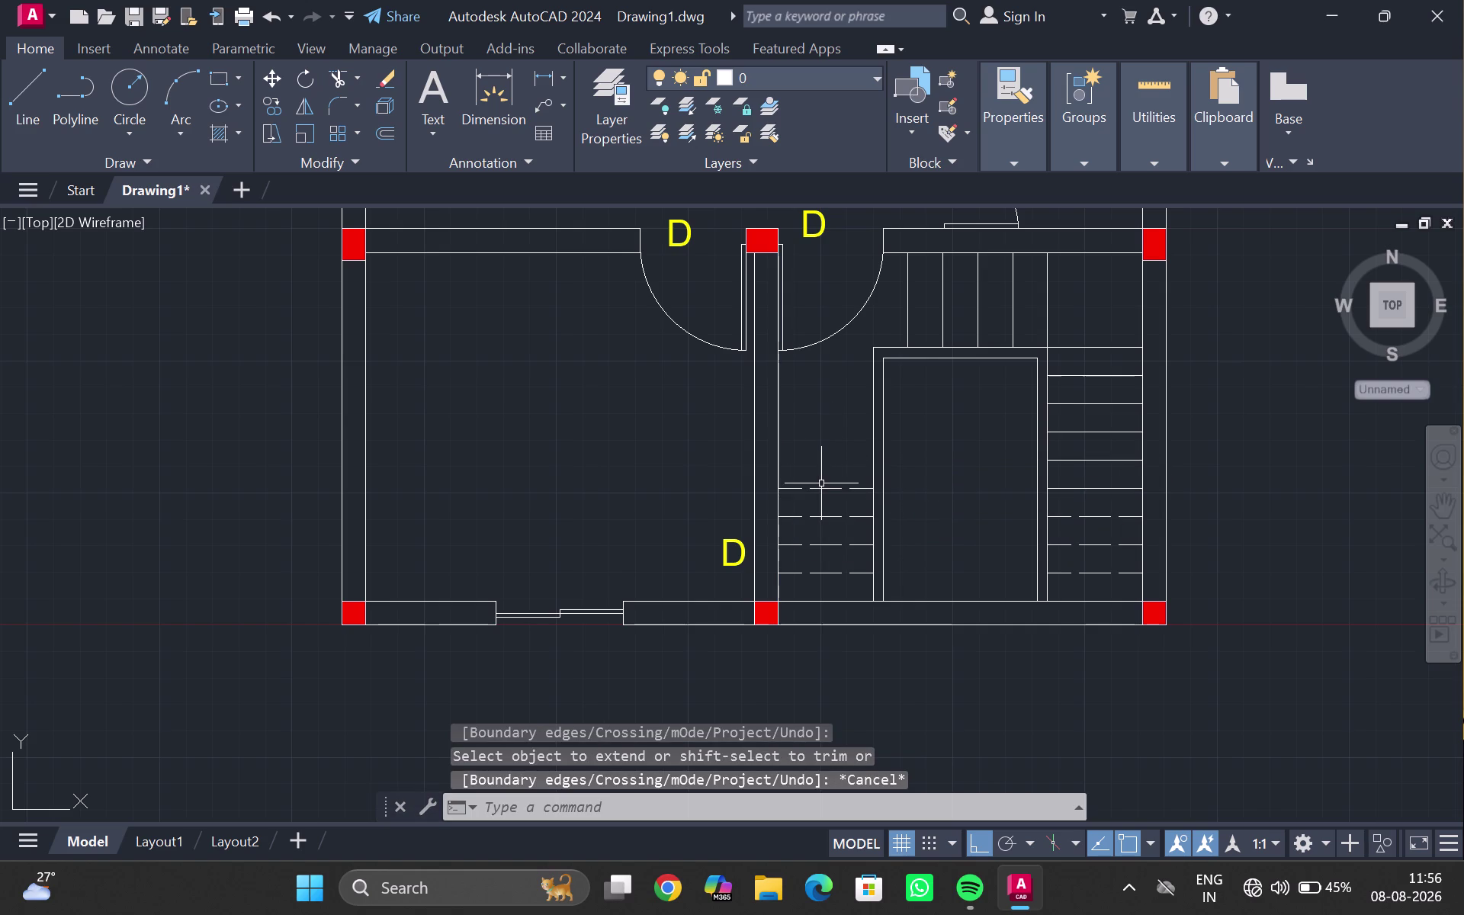
Select the four tread lines and change linetype options in the properties panel.
click(820, 490)
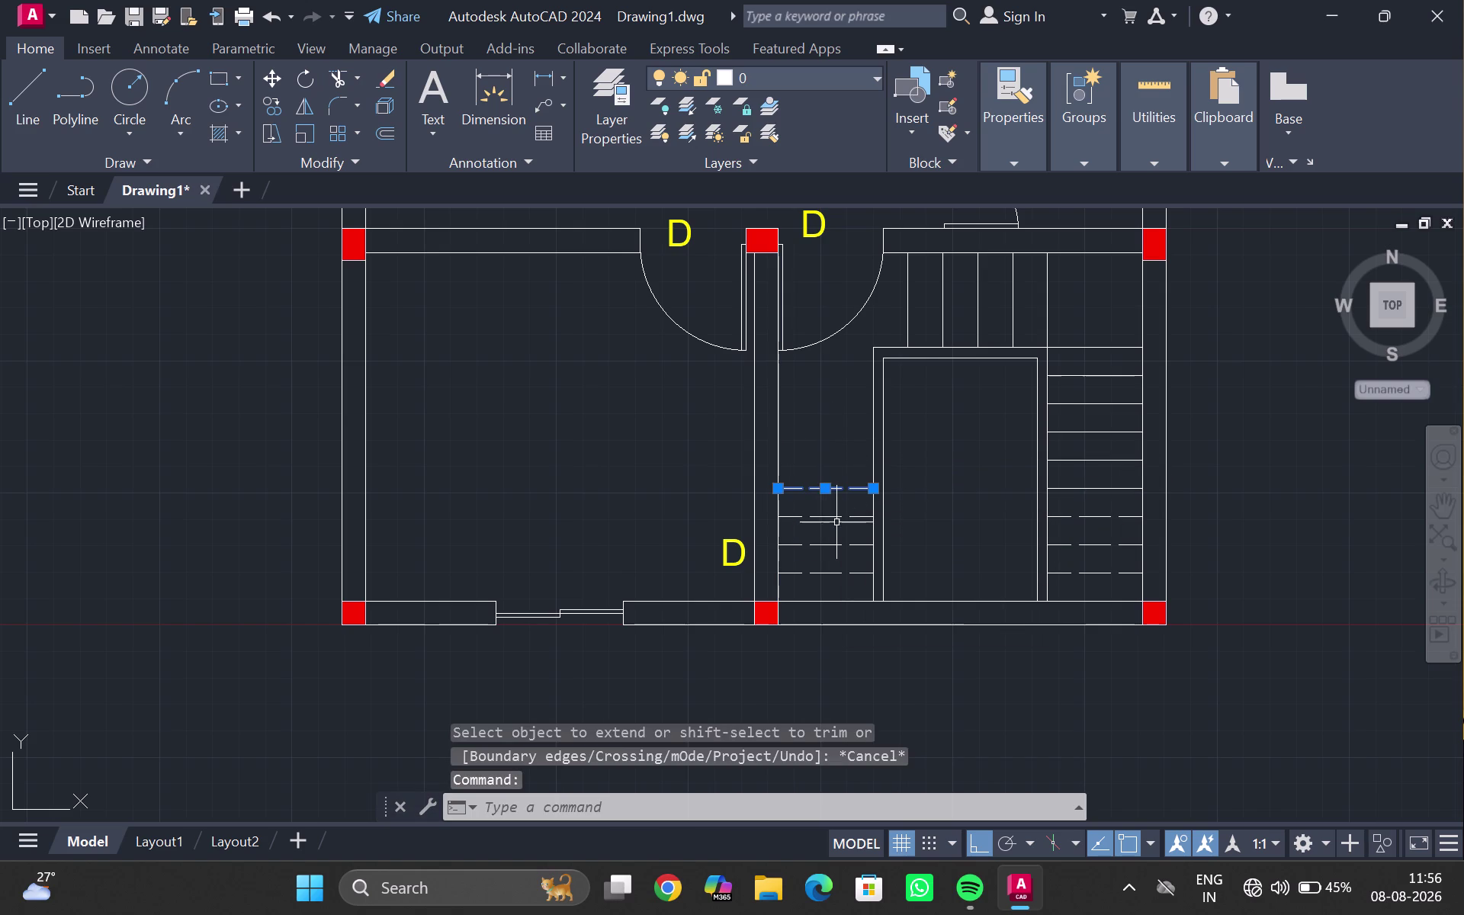
click(836, 516)
click(840, 544)
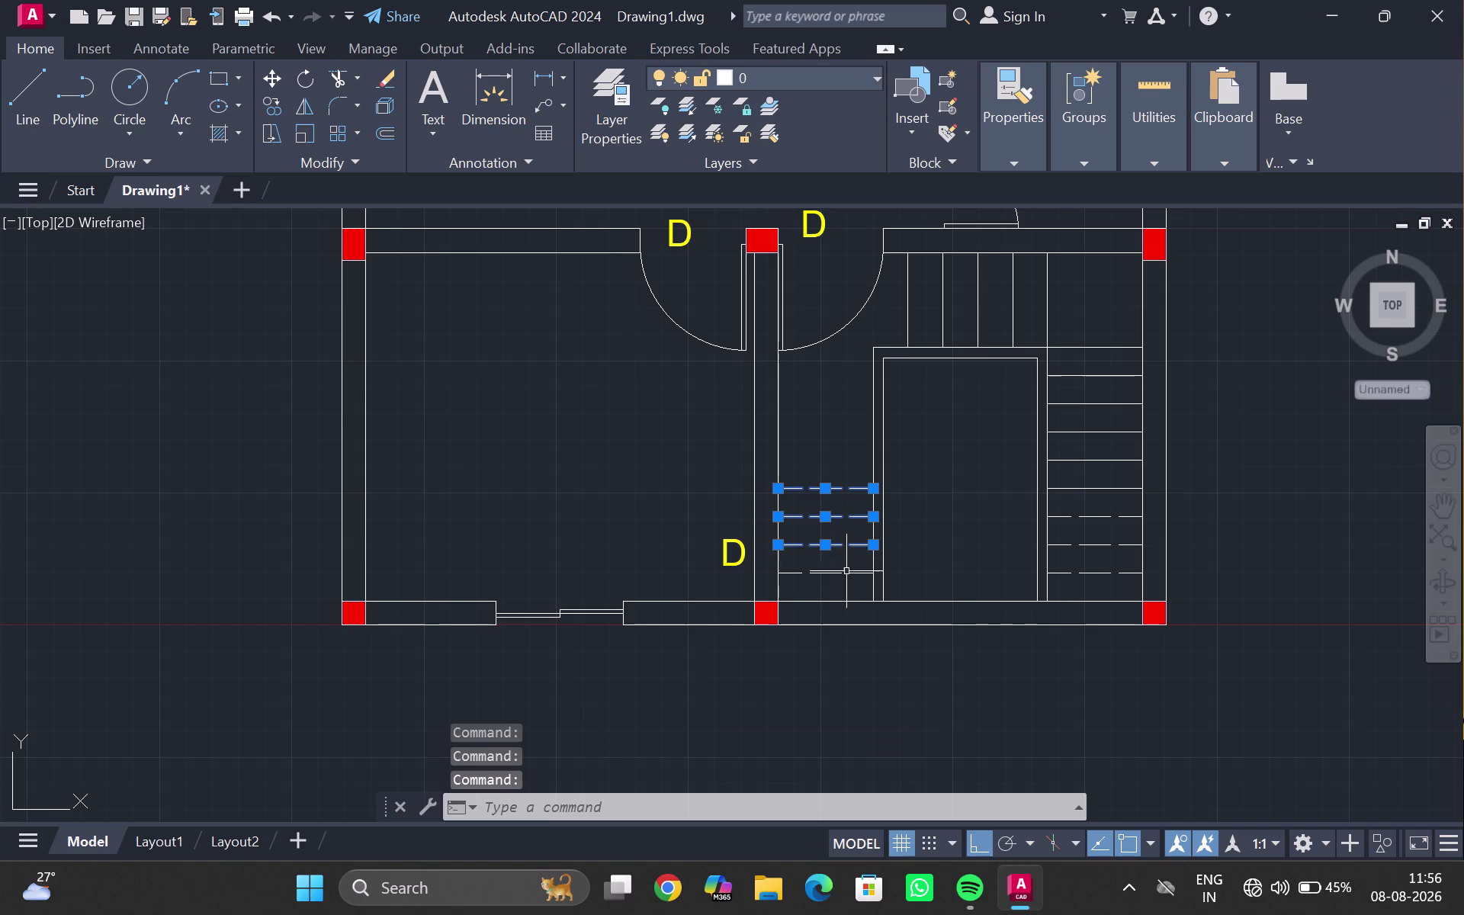
click(846, 572)
click(1025, 164)
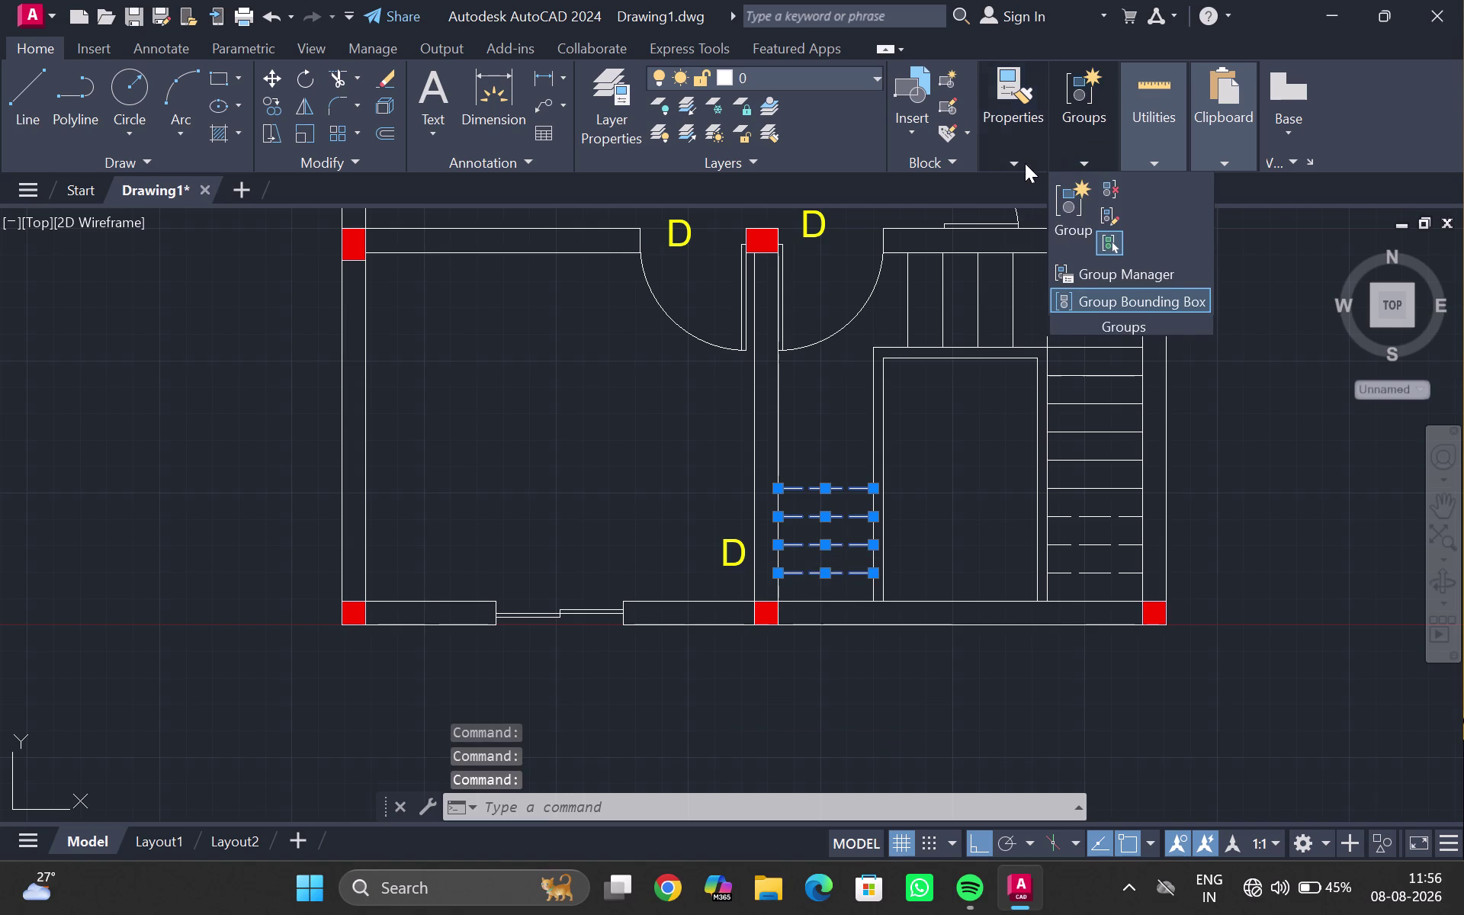
click(1140, 244)
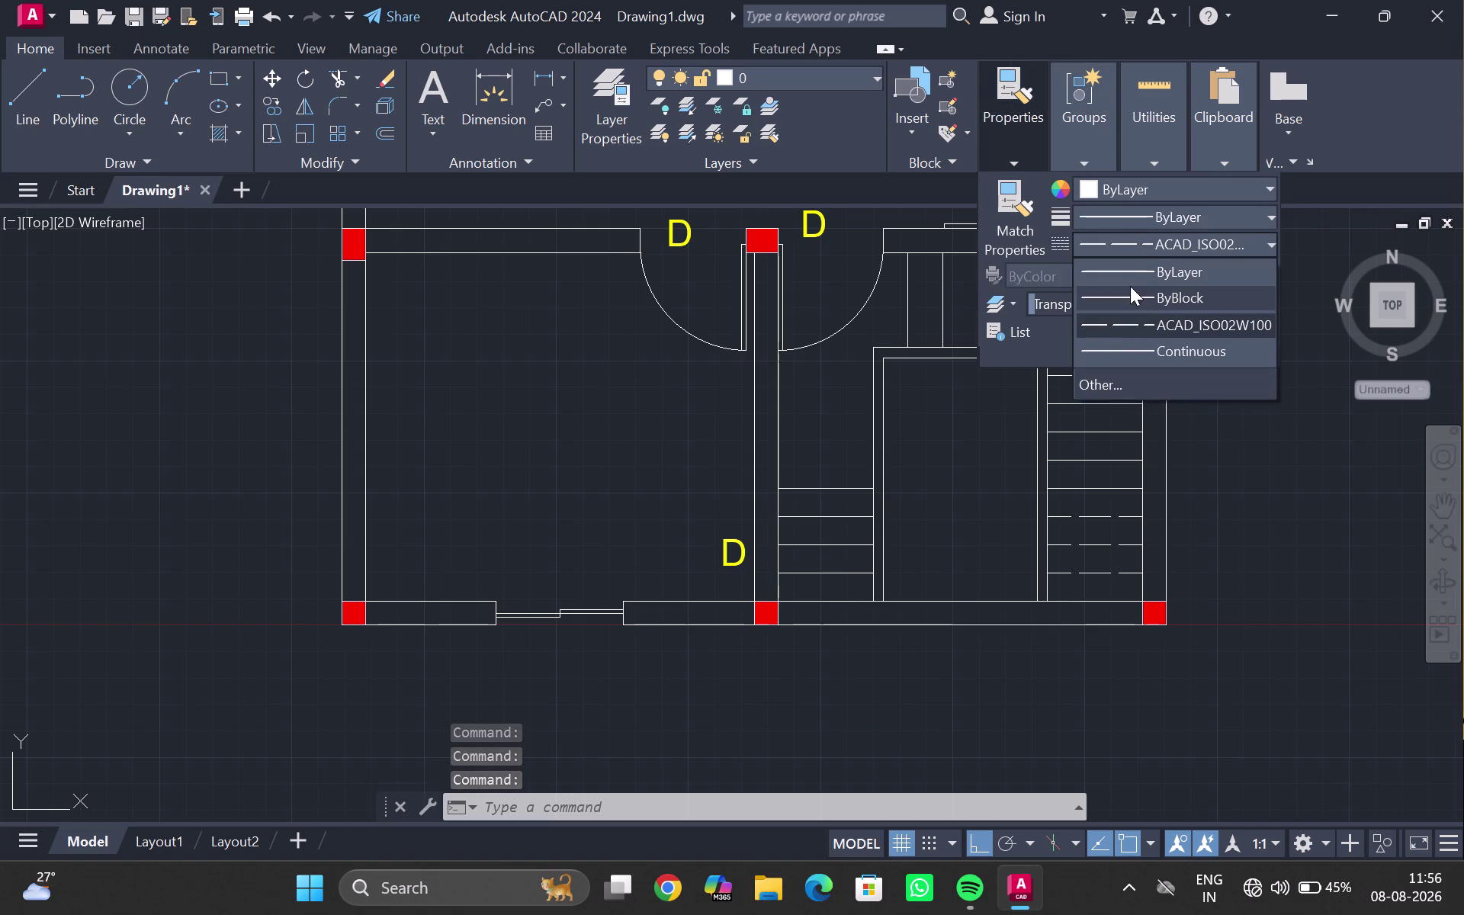
click(1126, 271)
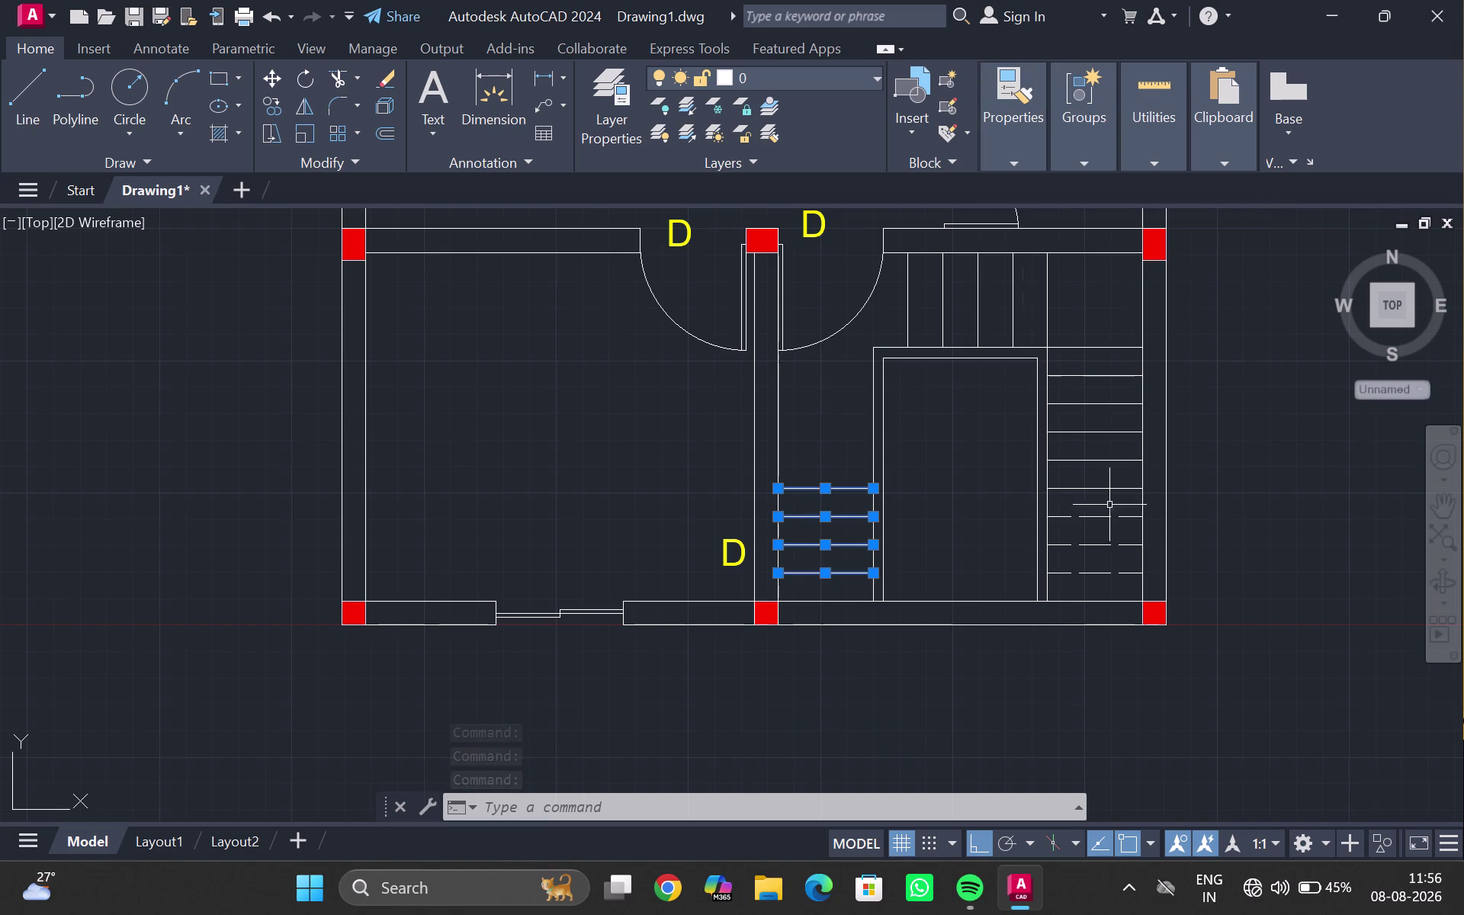
key(Escape)
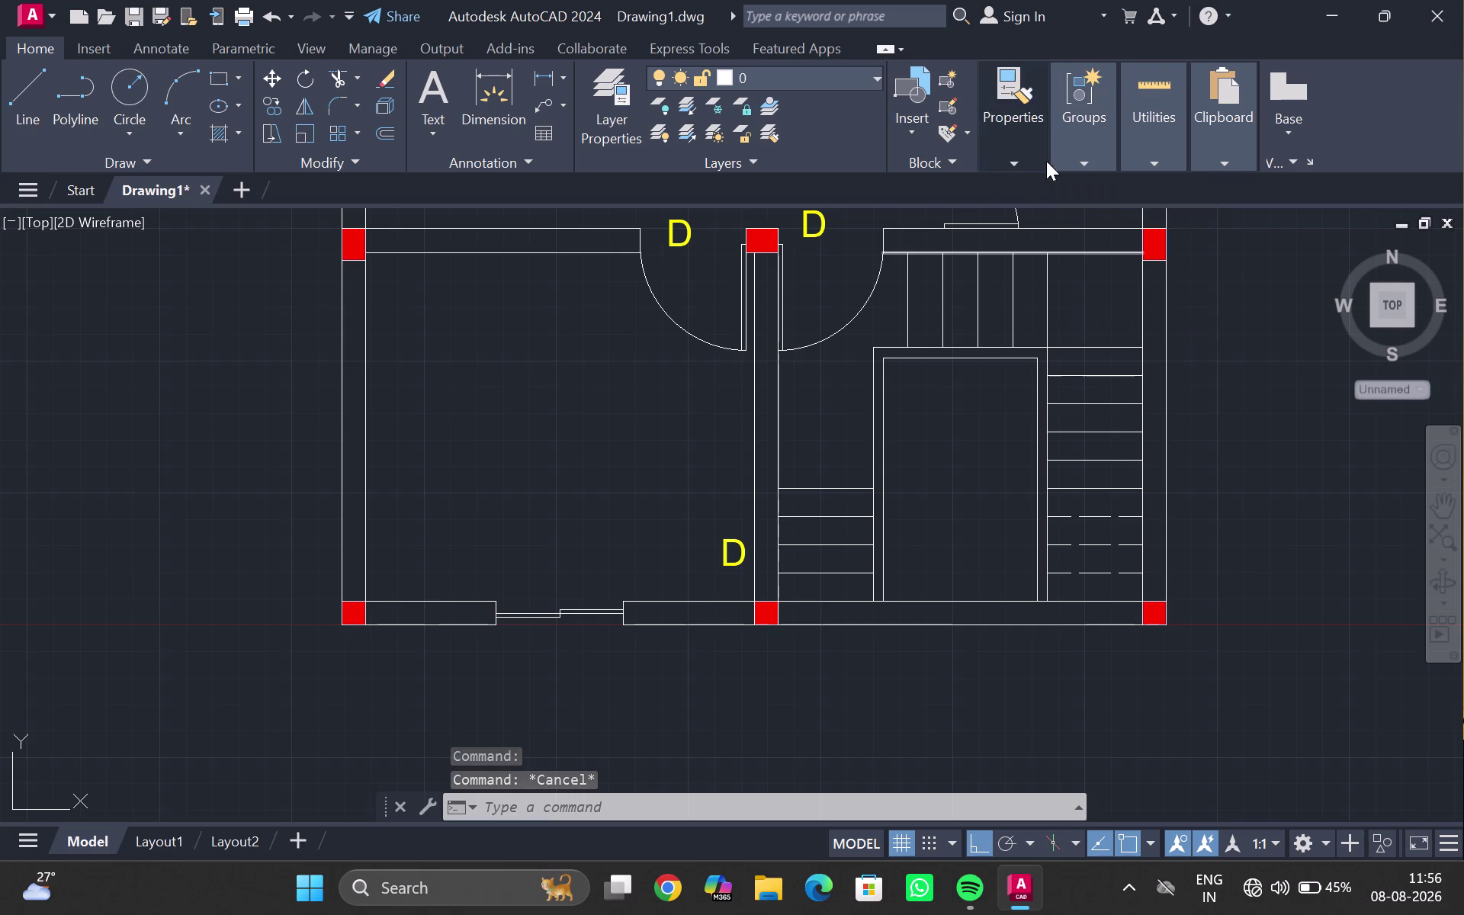
Match the dashed tread lines to a solid tread line with Match Properties.
click(1068, 162)
click(1004, 166)
click(1012, 191)
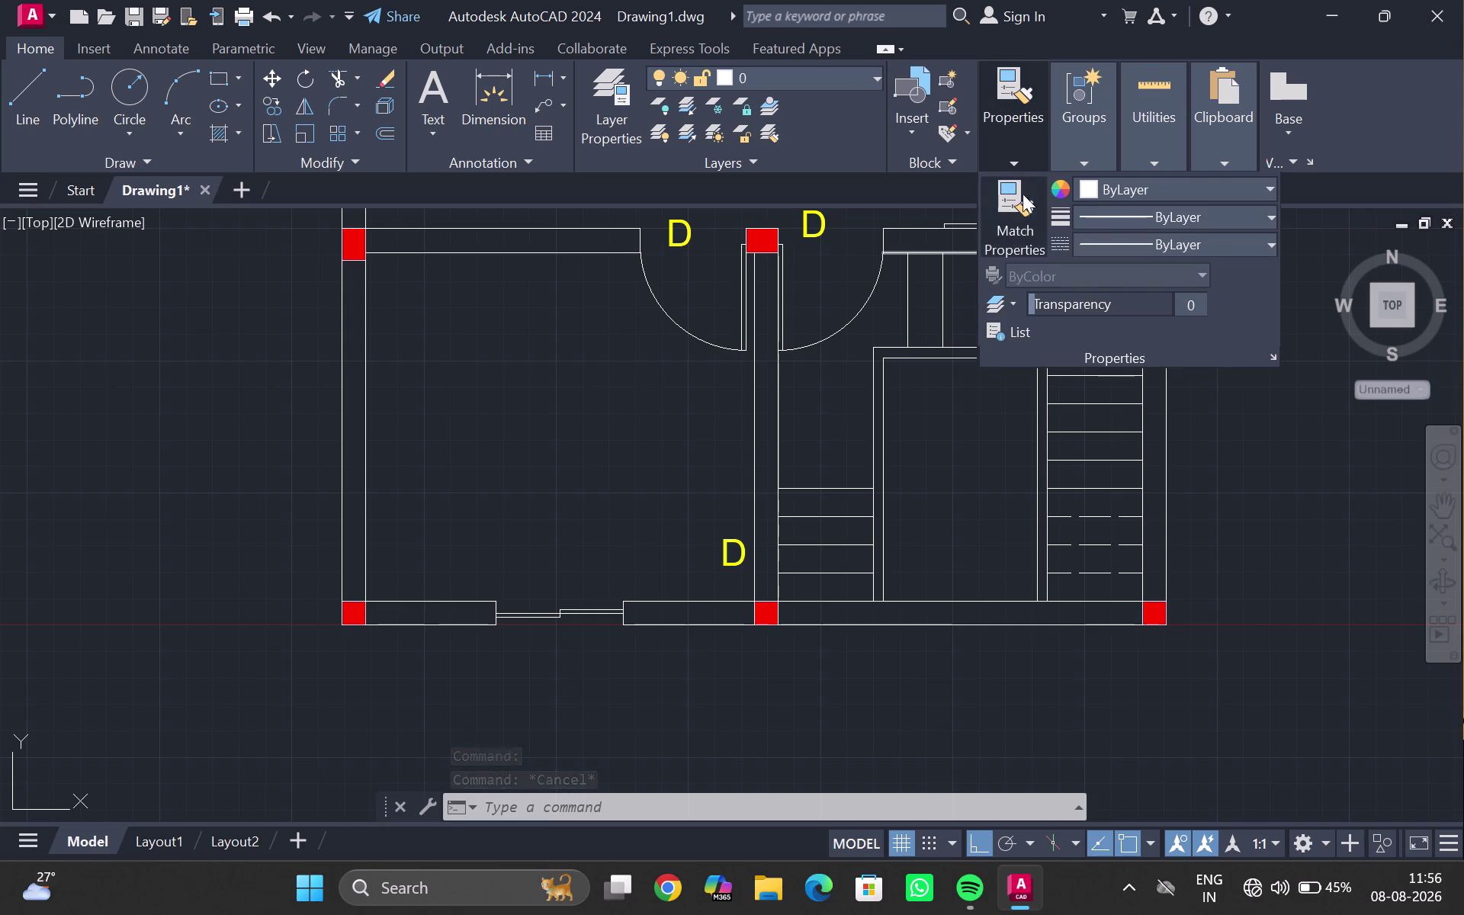
click(1104, 458)
click(1109, 519)
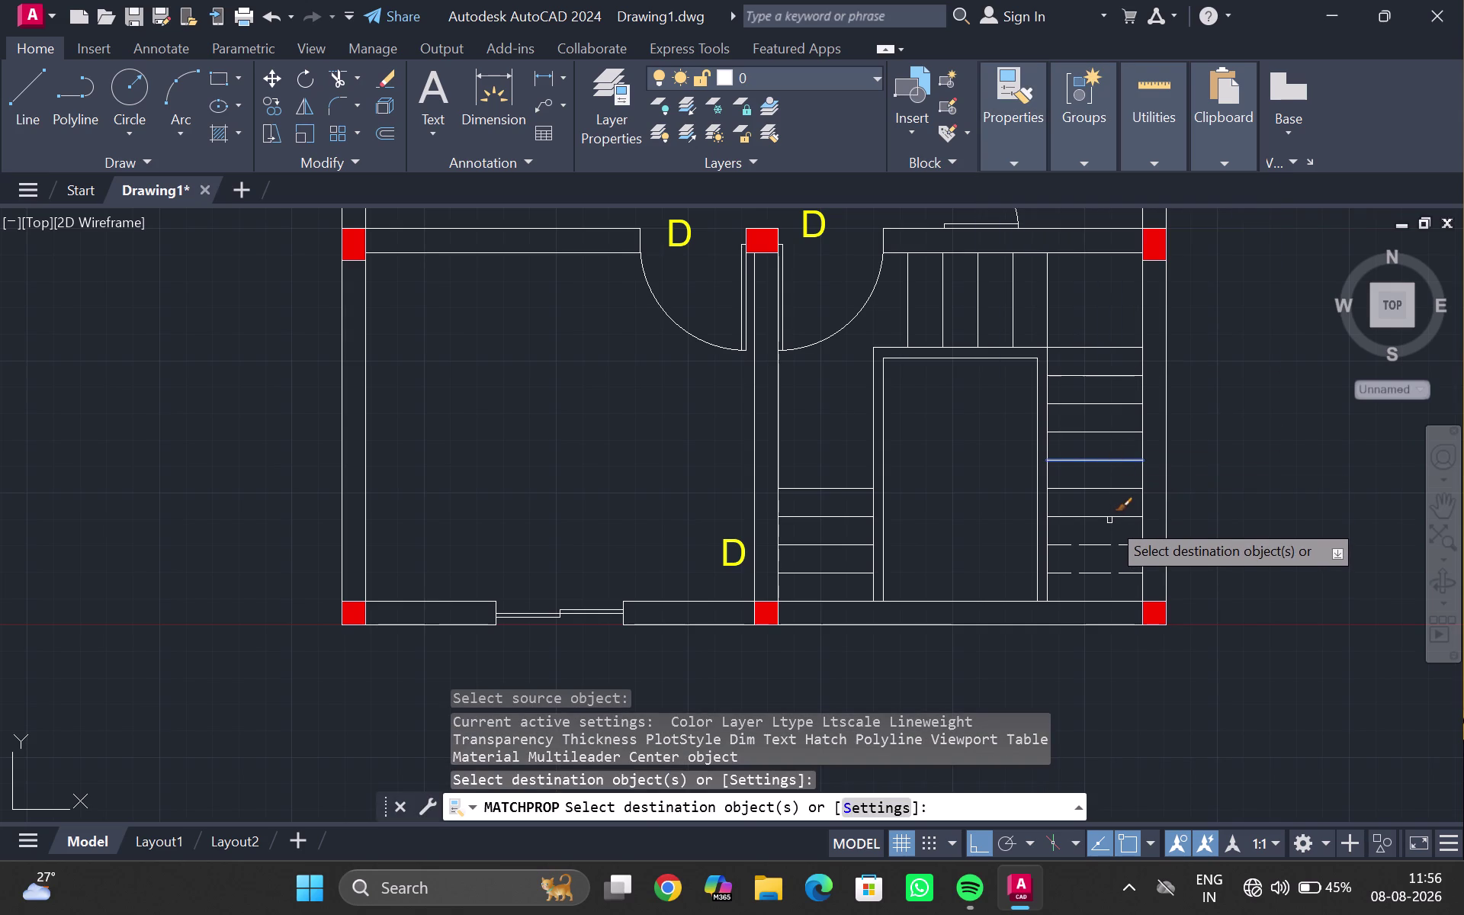
click(1109, 543)
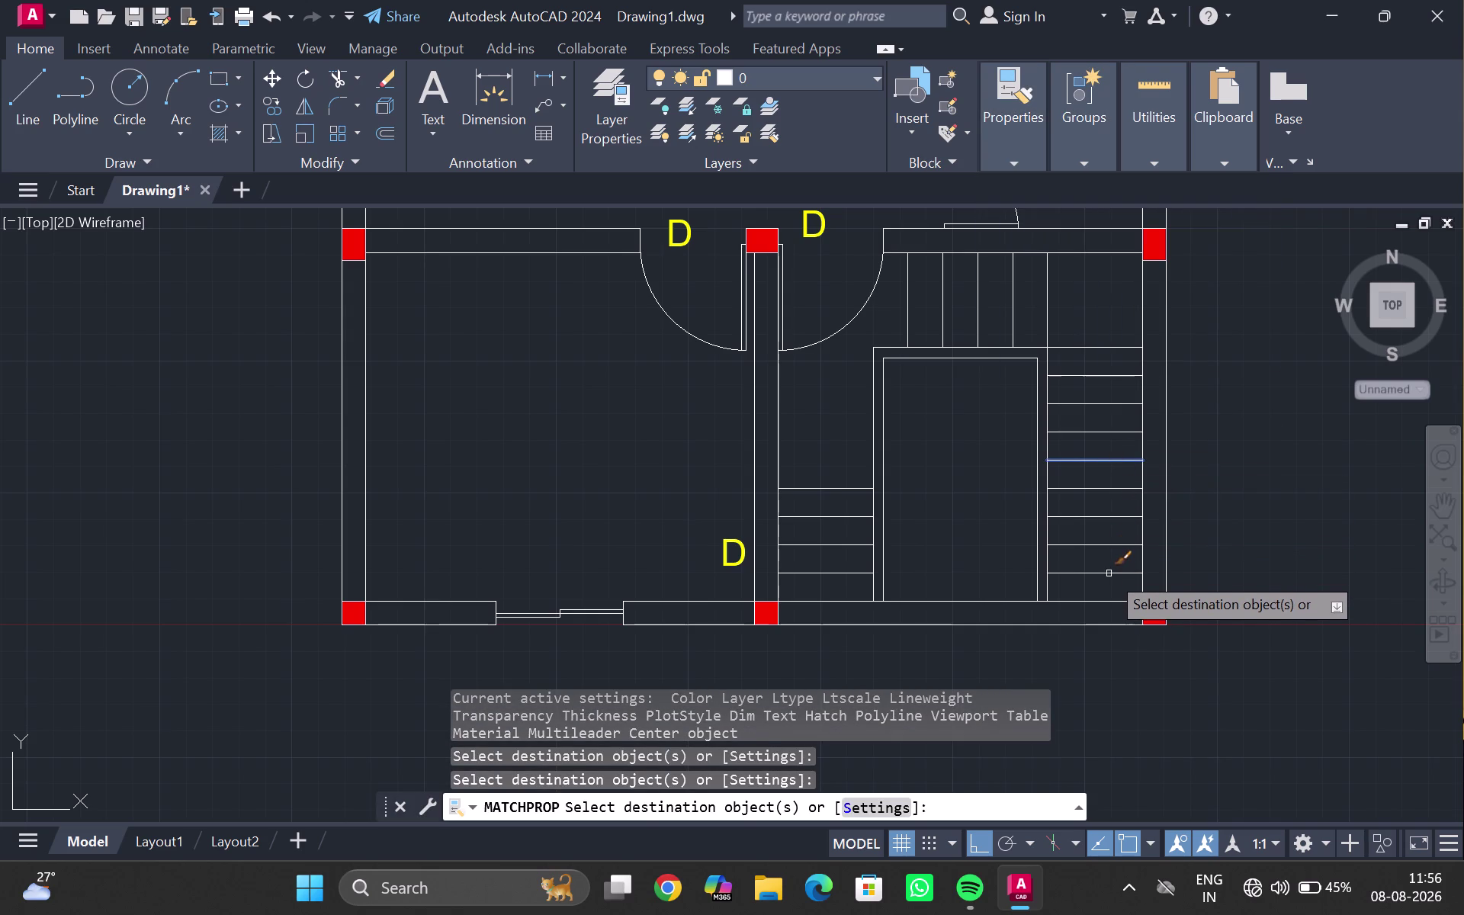
click(1108, 573)
key(Escape)
Frame the upper plan's bedroom and window-select the bed.
scroll(down, 3)
middle_drag(830, 446, 865, 489)
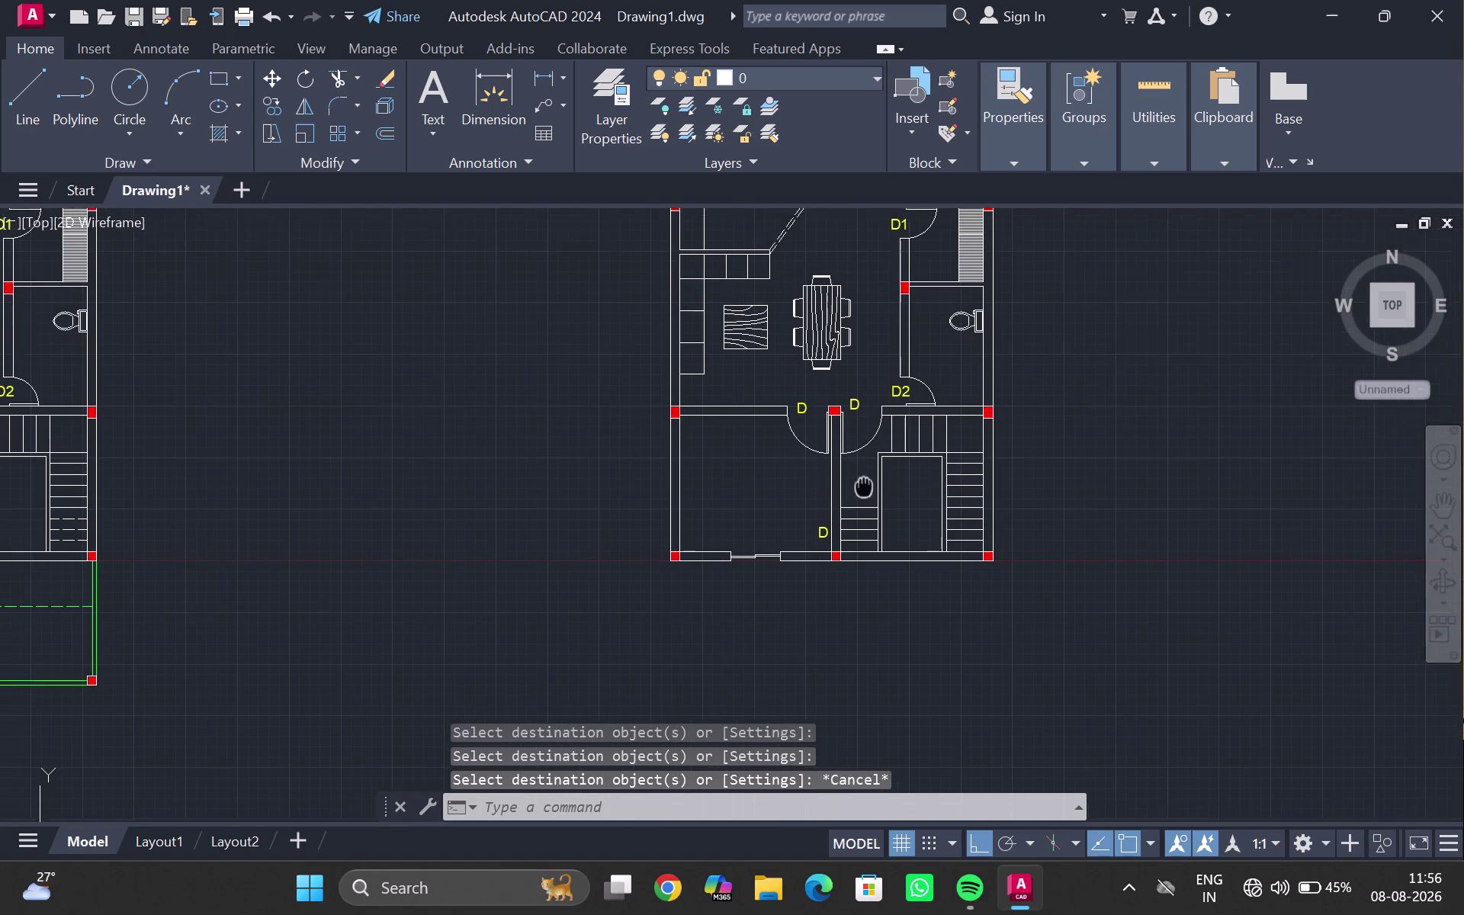
middle_drag(866, 489, 874, 497)
middle_drag(869, 302, 864, 337)
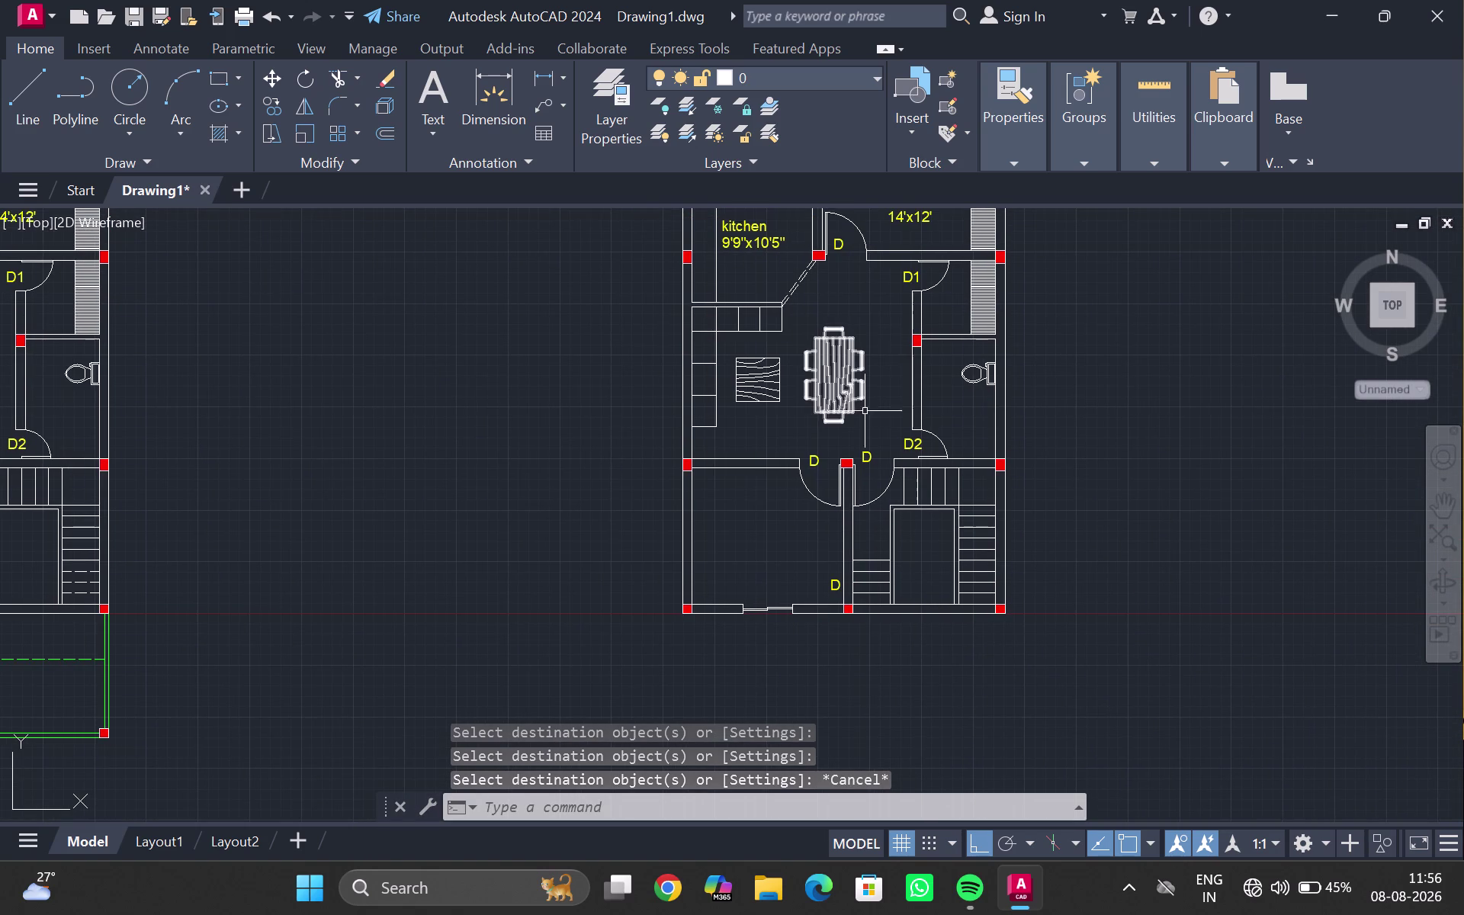
middle_drag(1078, 273, 918, 542)
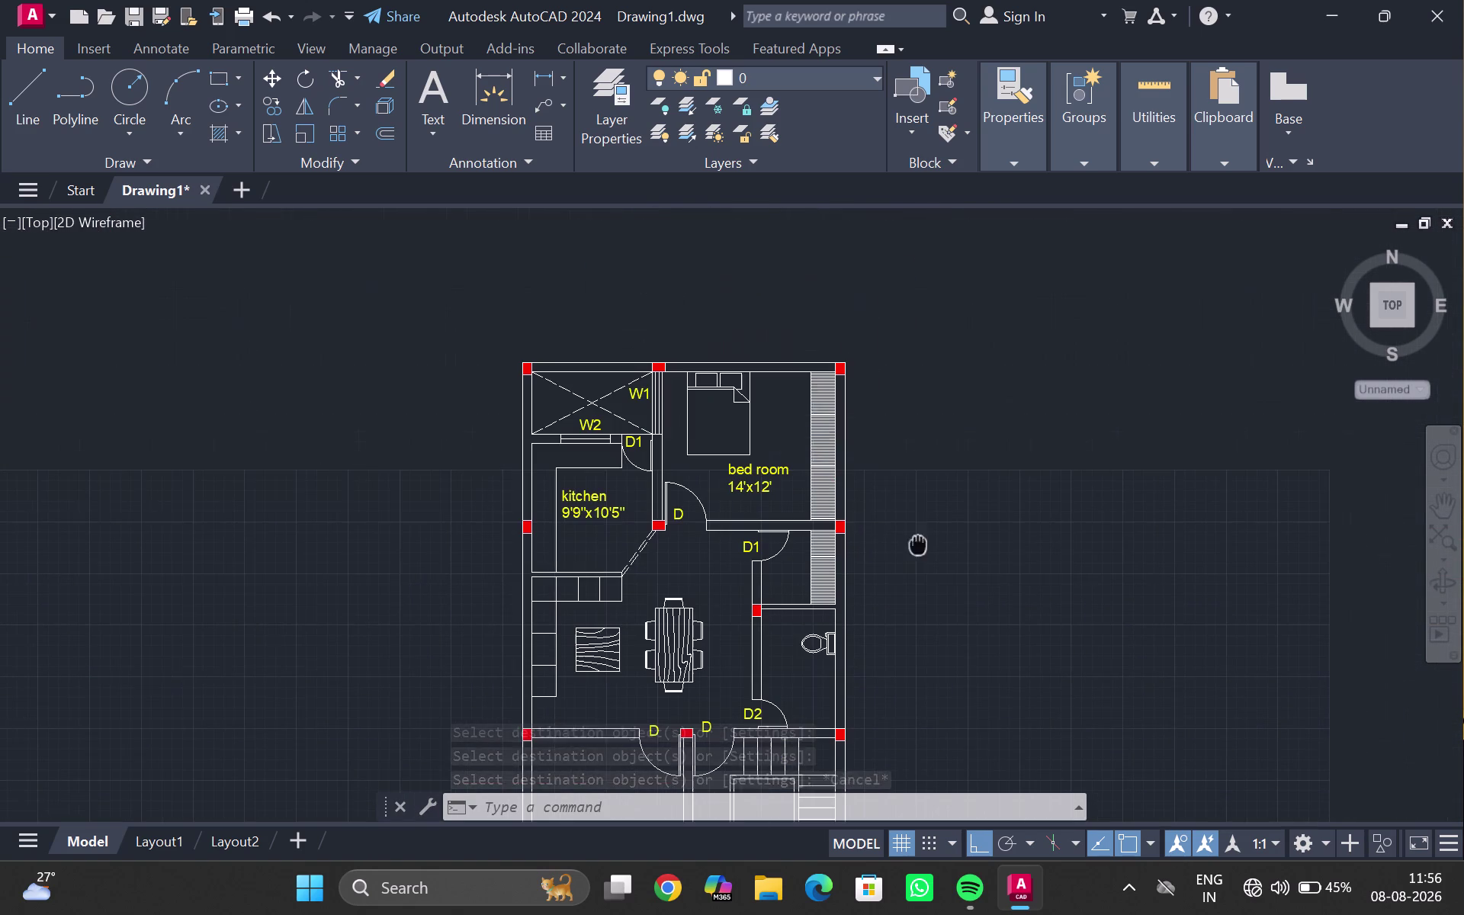
click(700, 400)
double_click(701, 391)
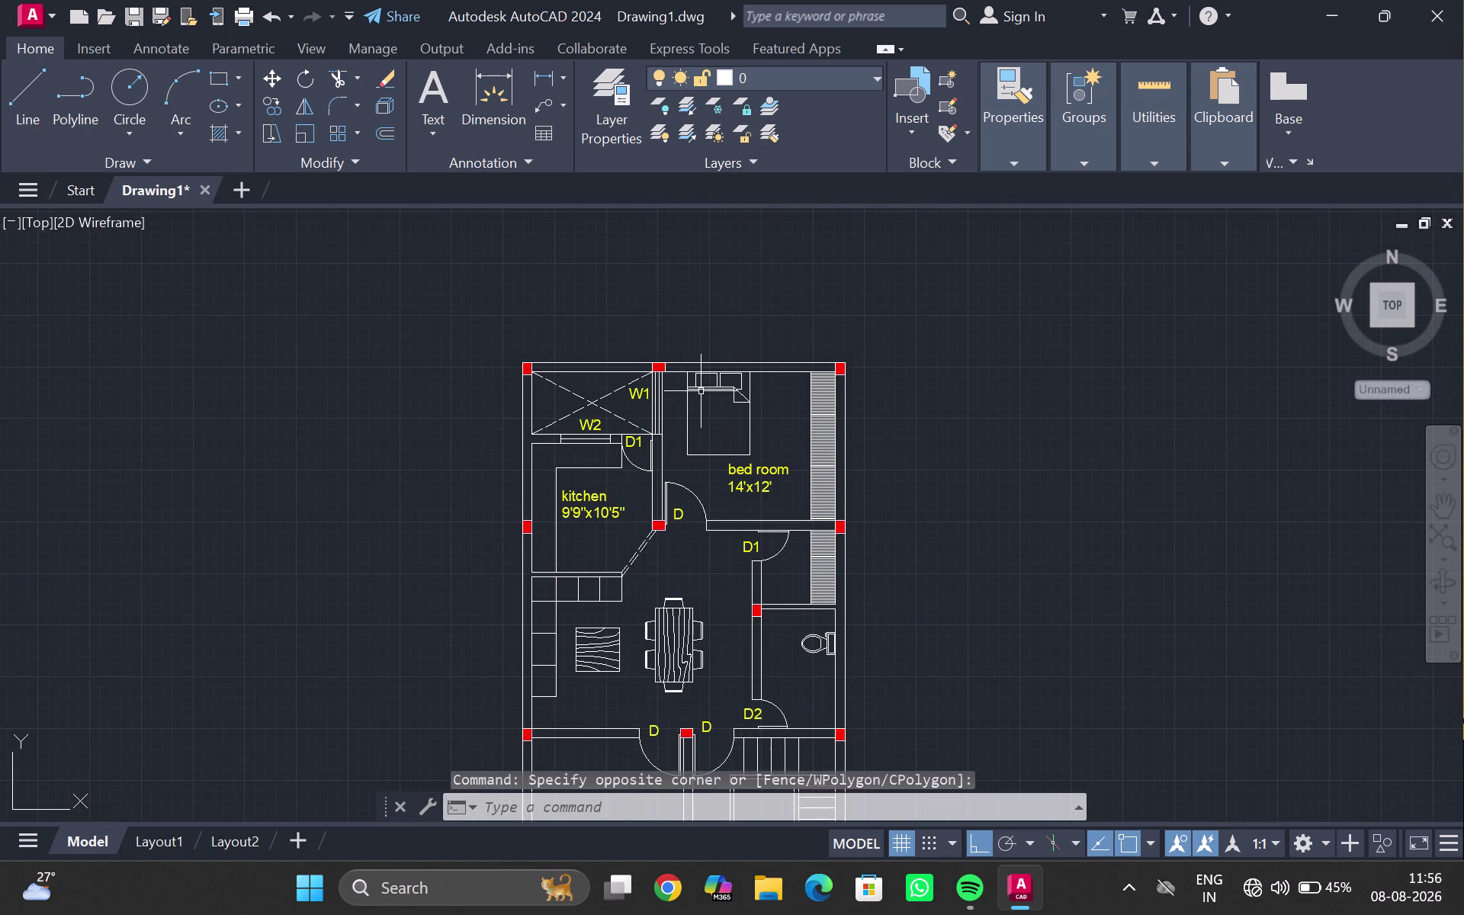
click(701, 383)
click(707, 385)
click(716, 394)
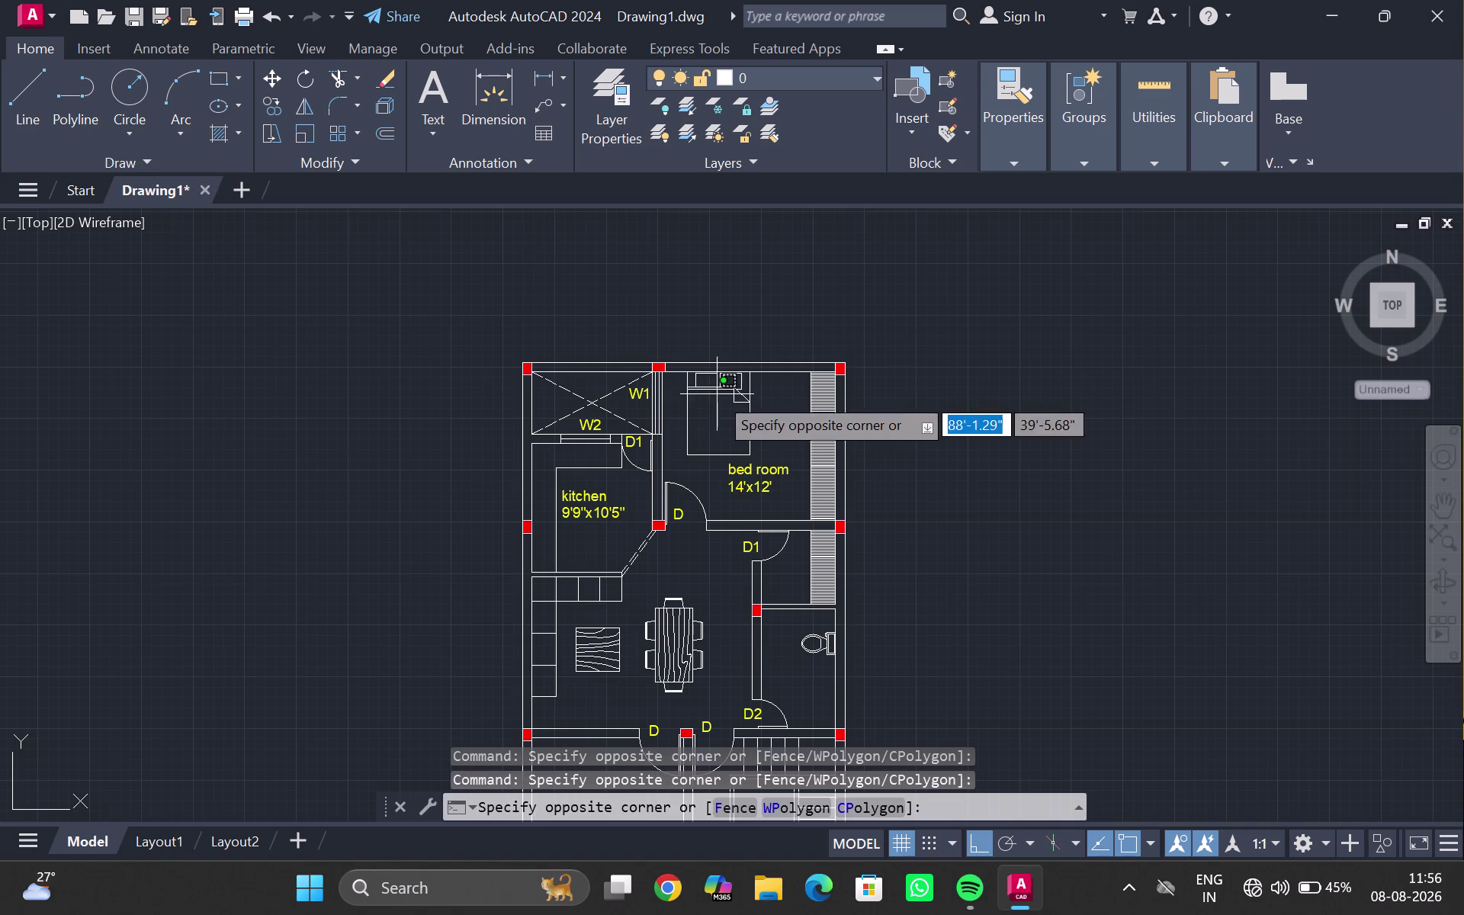
click(716, 387)
Copy the bed from its corner to a spot just below the lower plan.
text(CO)
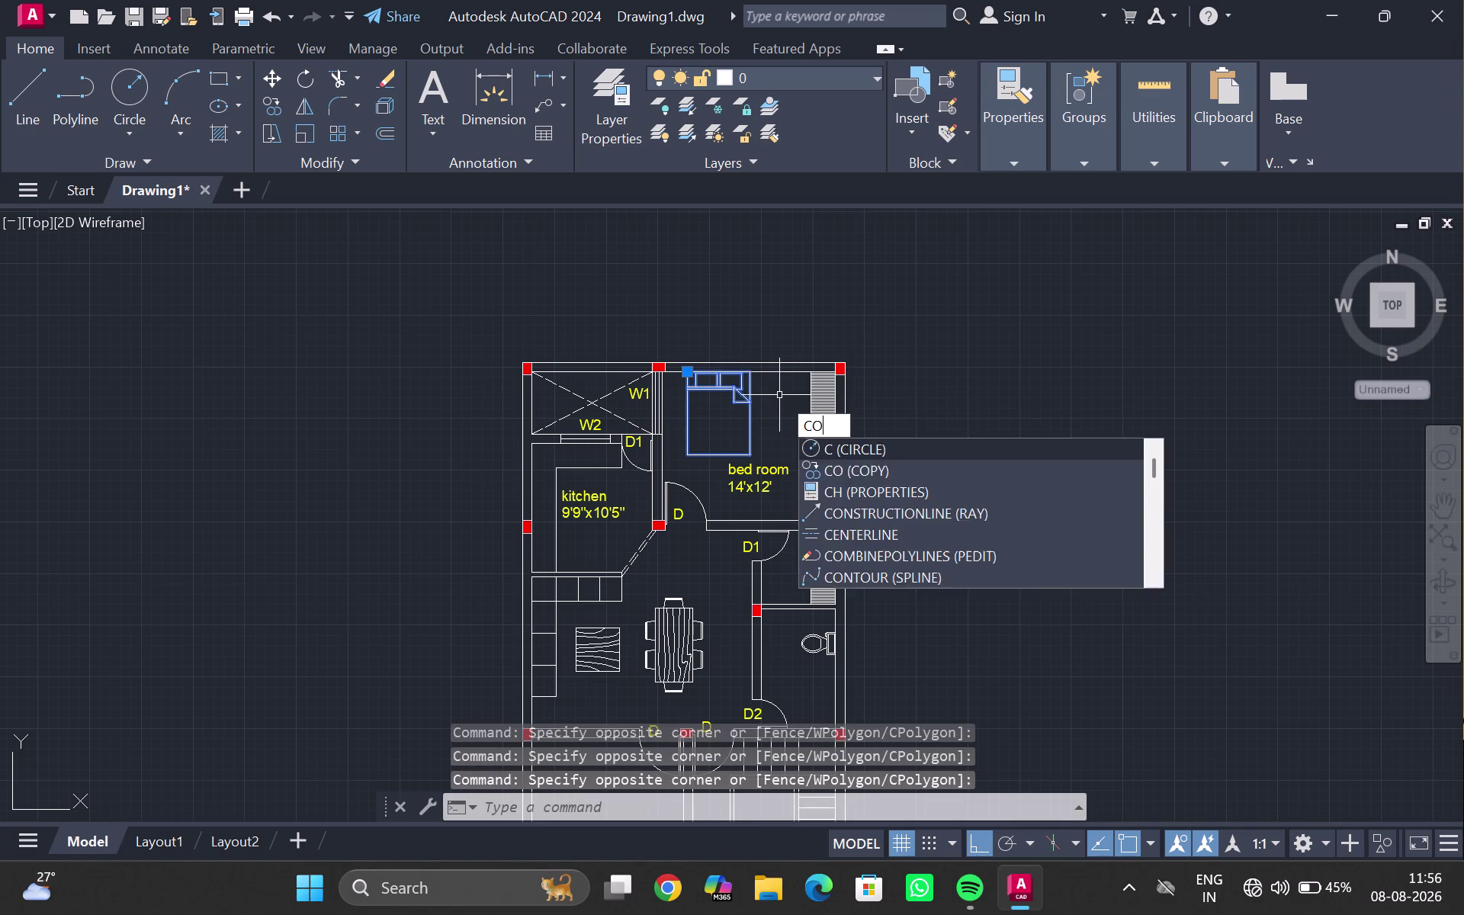
key(Return)
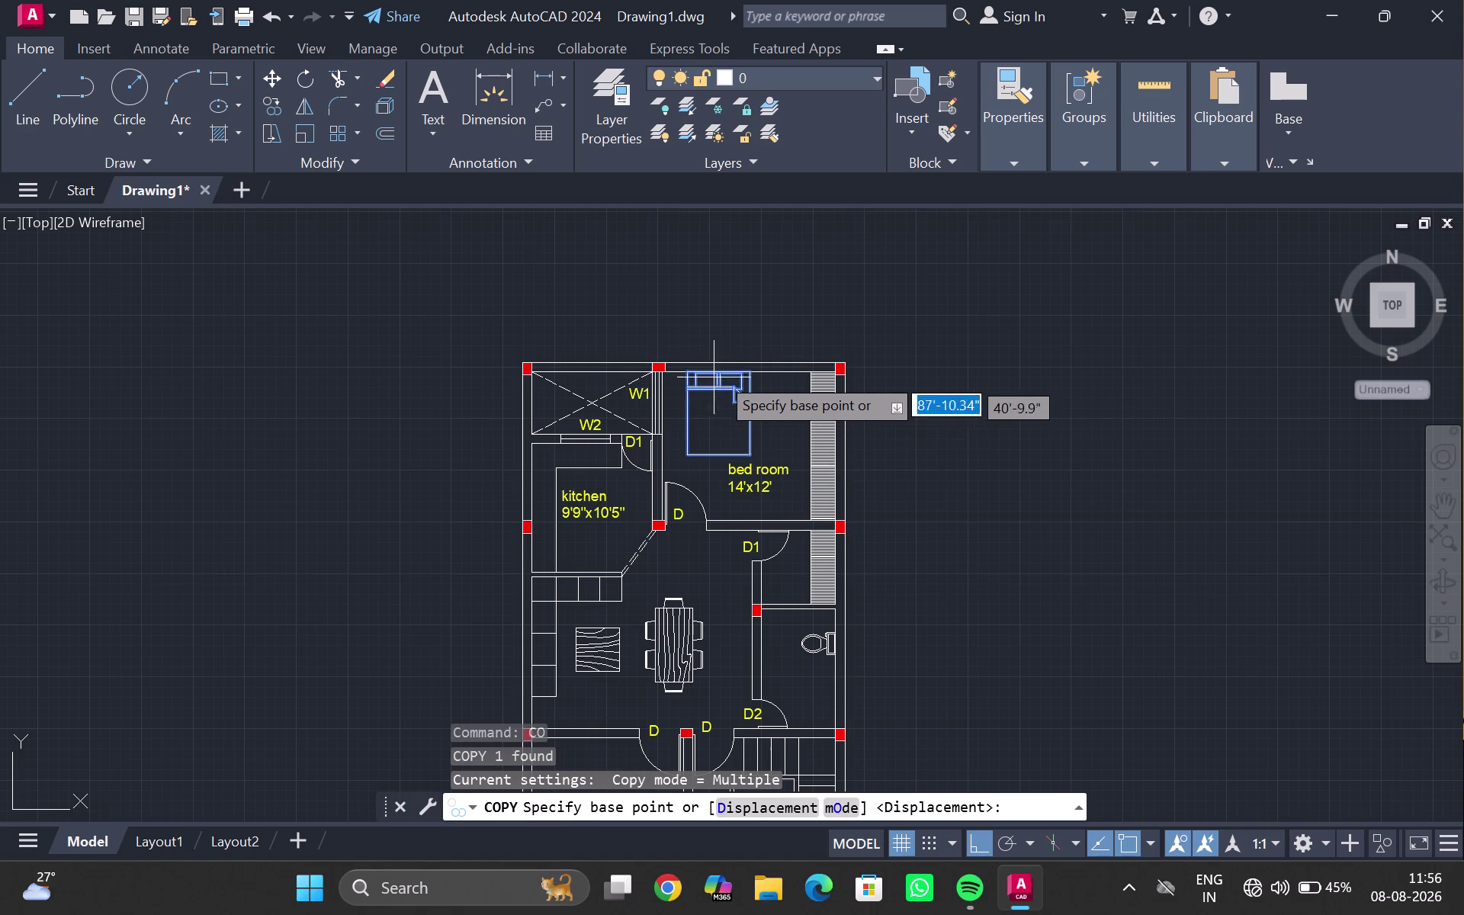
drag(721, 371, 710, 408)
middle_drag(621, 788, 630, 433)
middle_drag(619, 502, 618, 46)
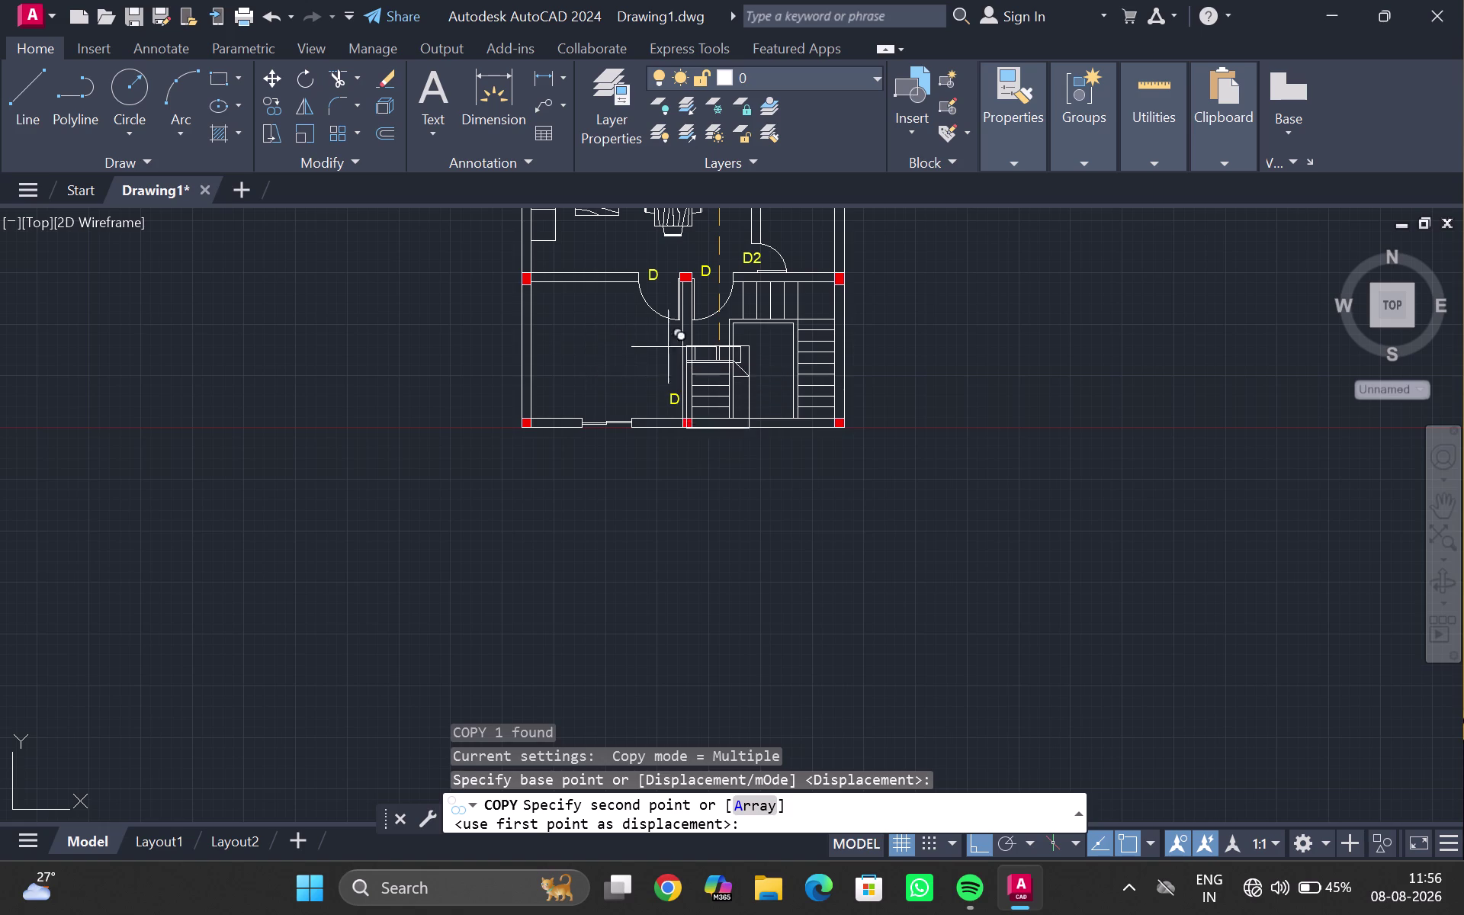
middle_click(647, 494)
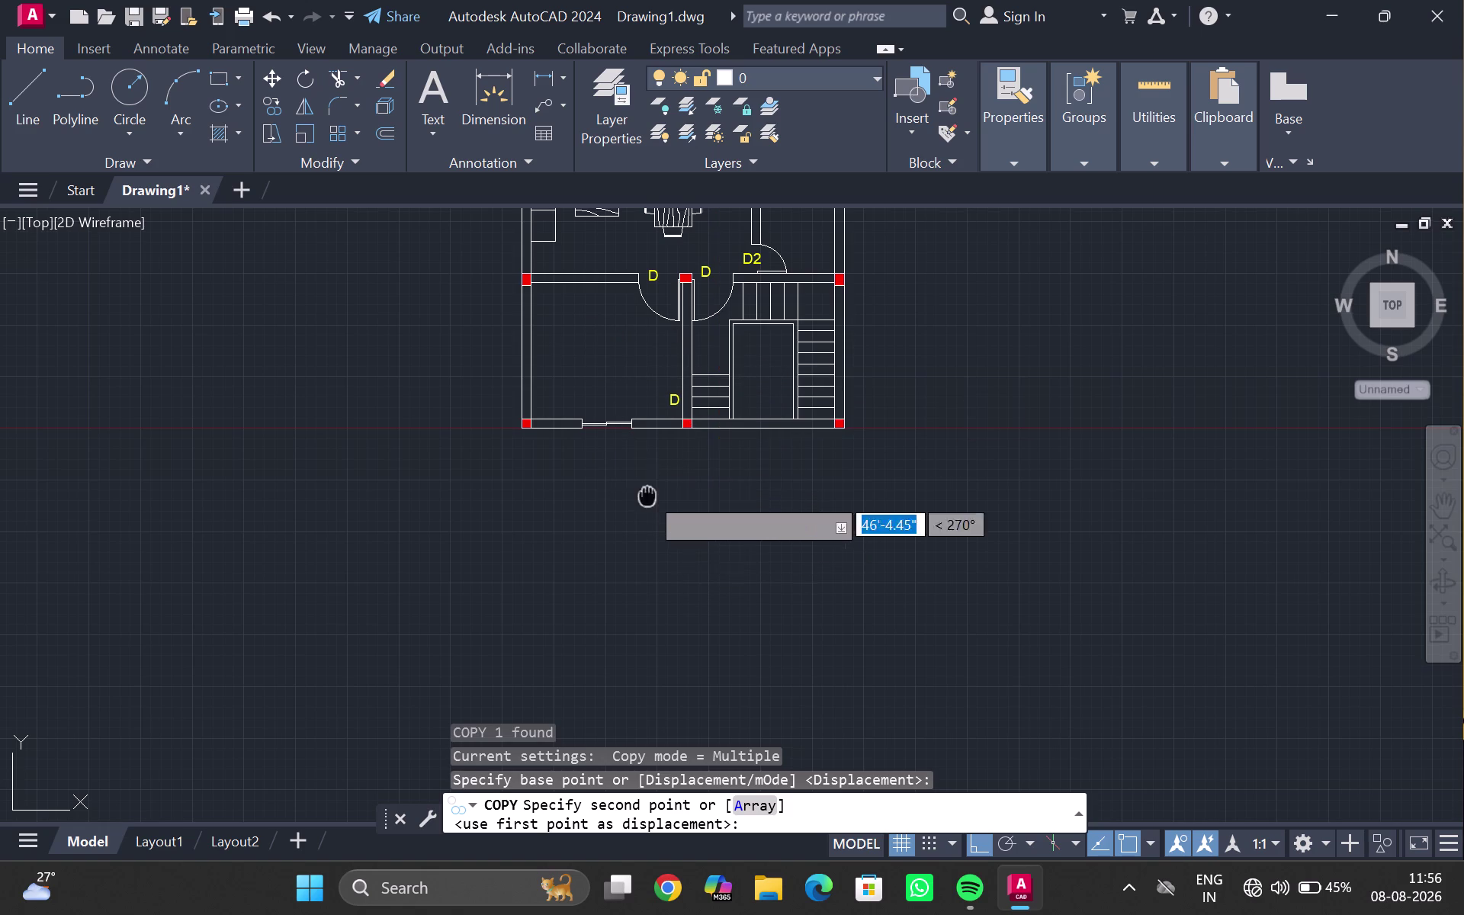
click(640, 483)
Rotate the copied bed 270° about its corner so it lies sideways.
key(Escape)
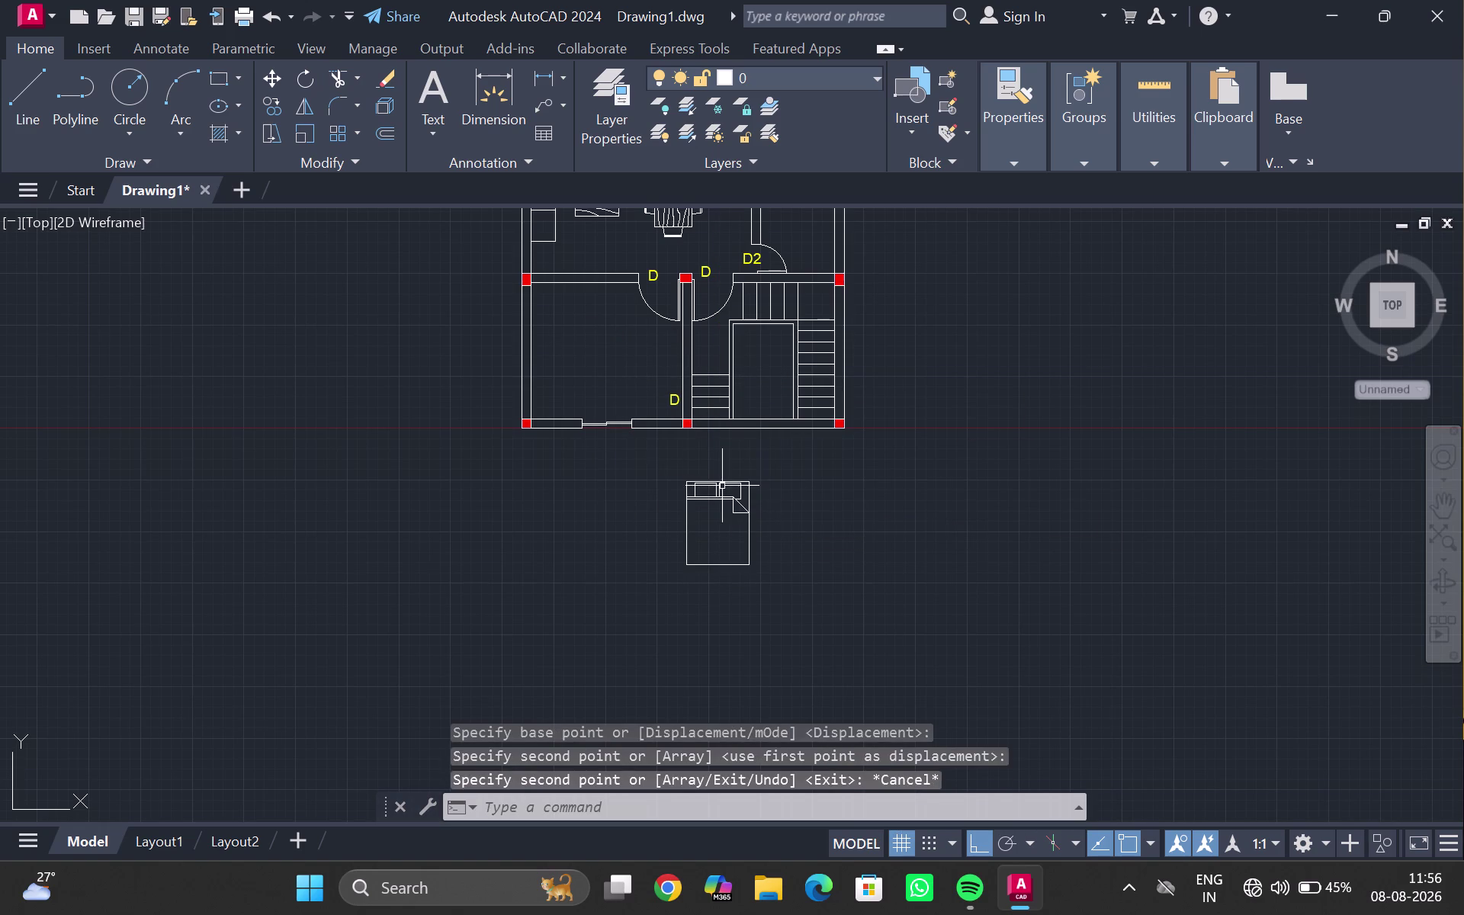
click(721, 483)
key(r)
key(o)
key(Return)
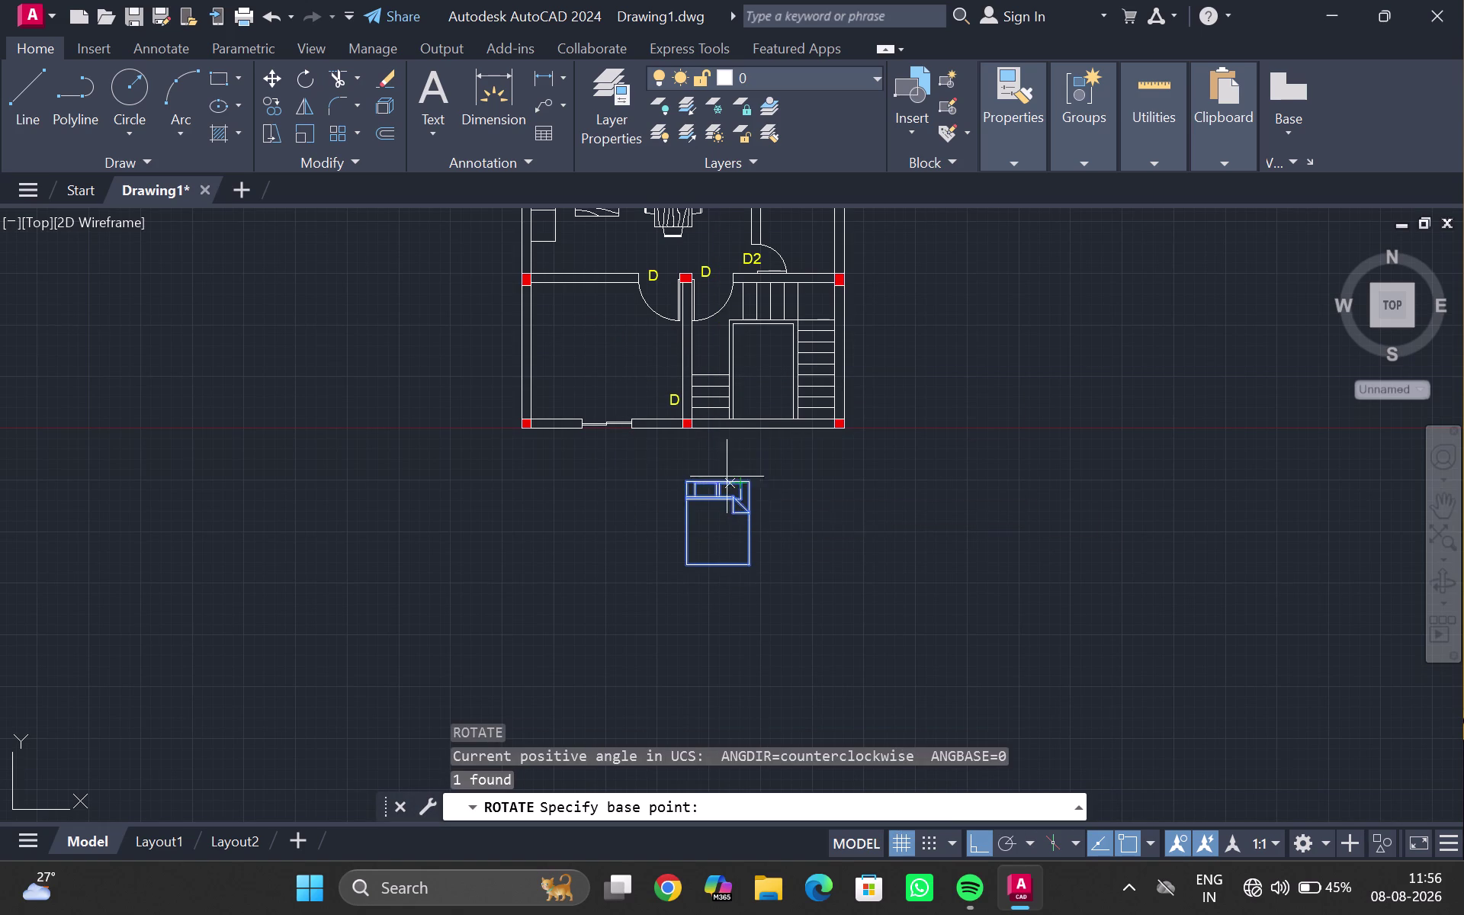
click(716, 477)
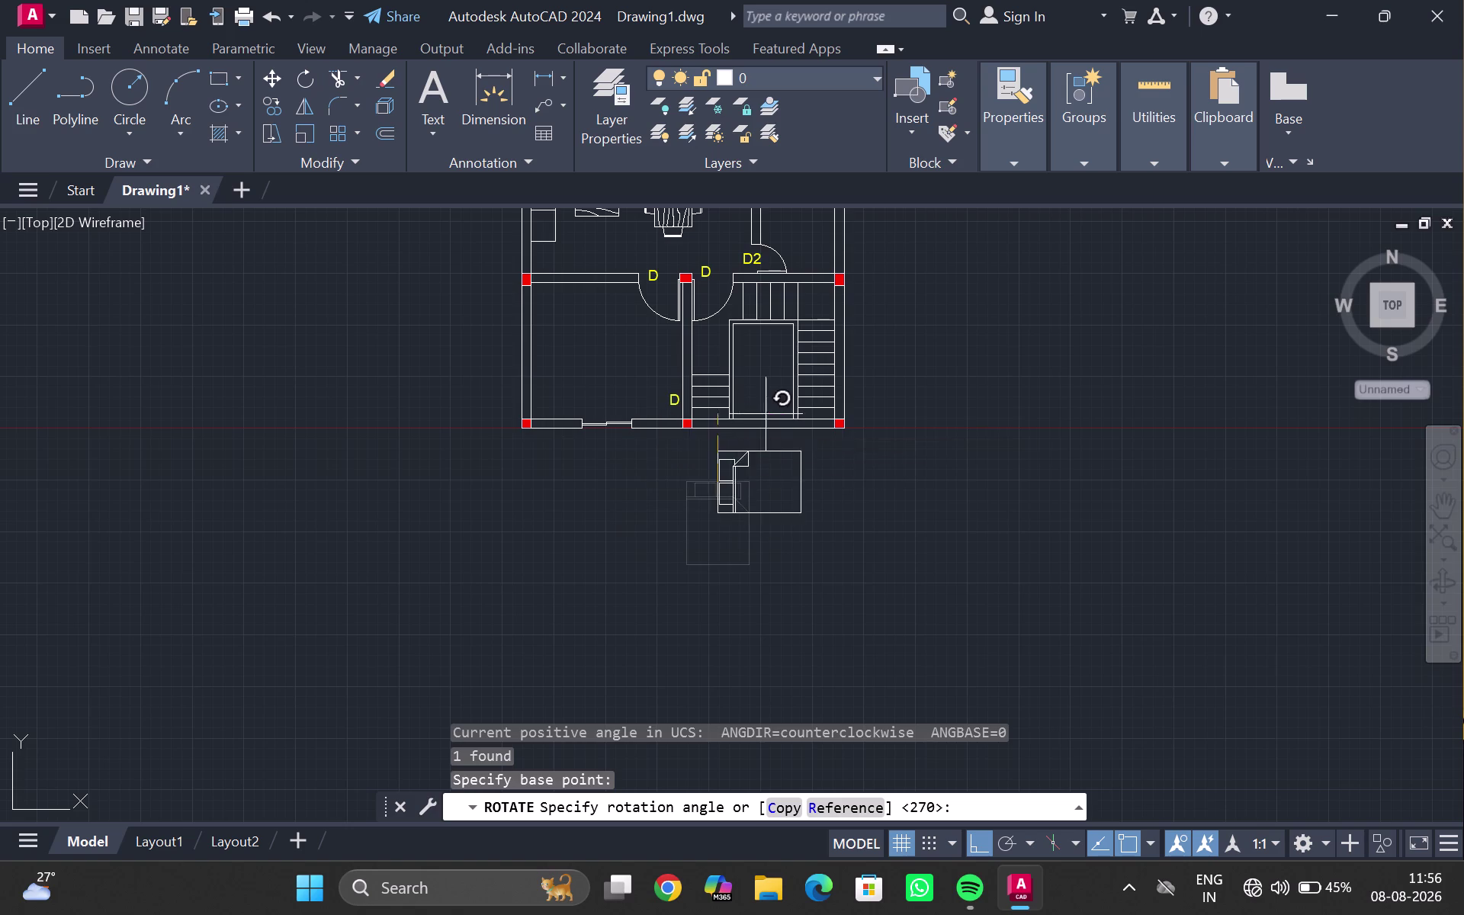
click(715, 405)
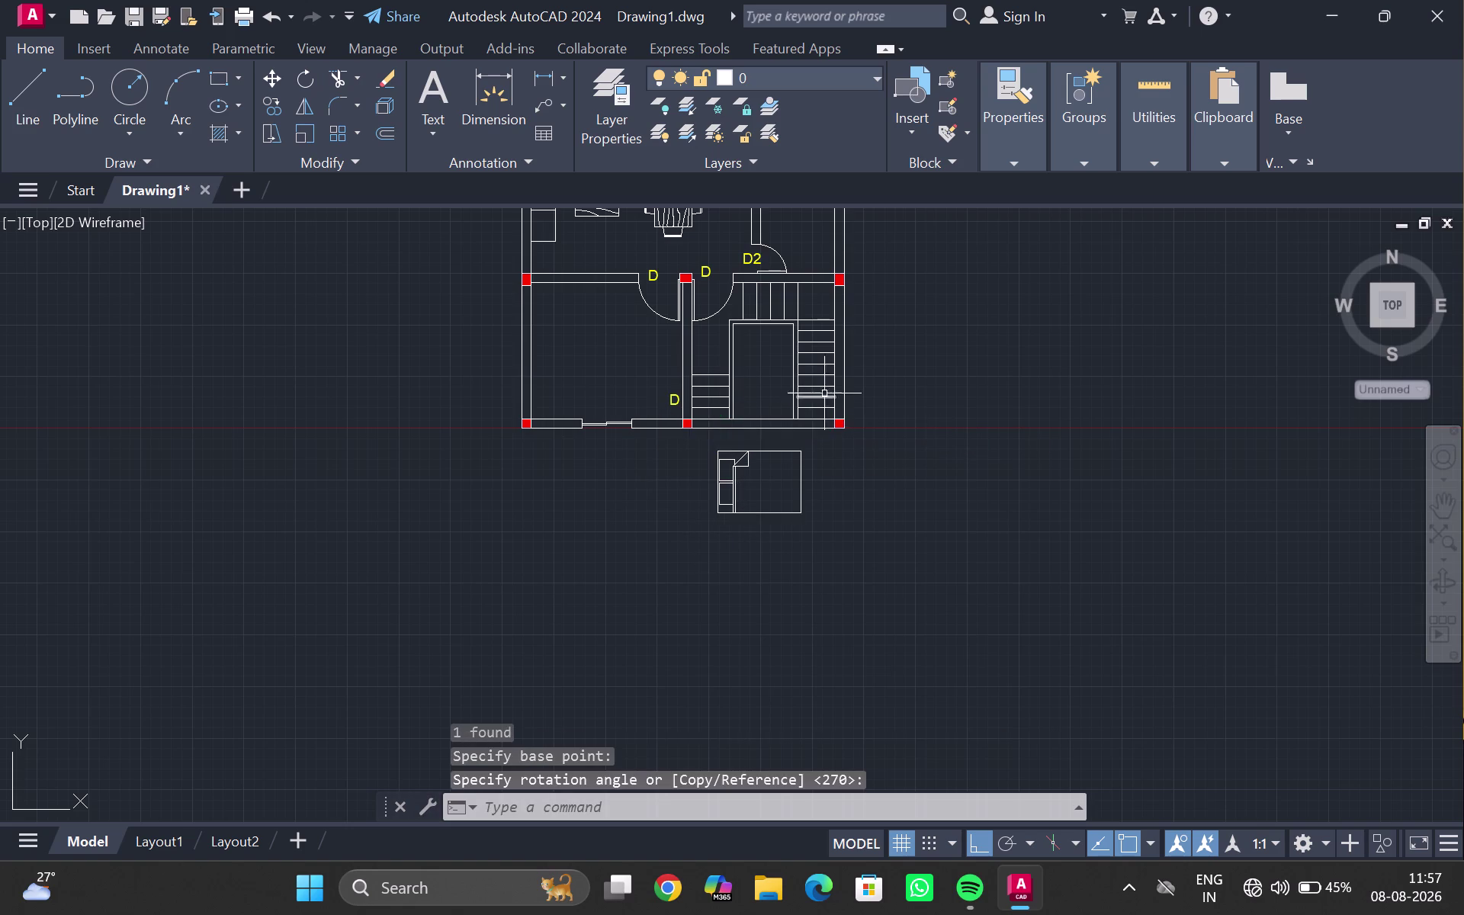
click(735, 476)
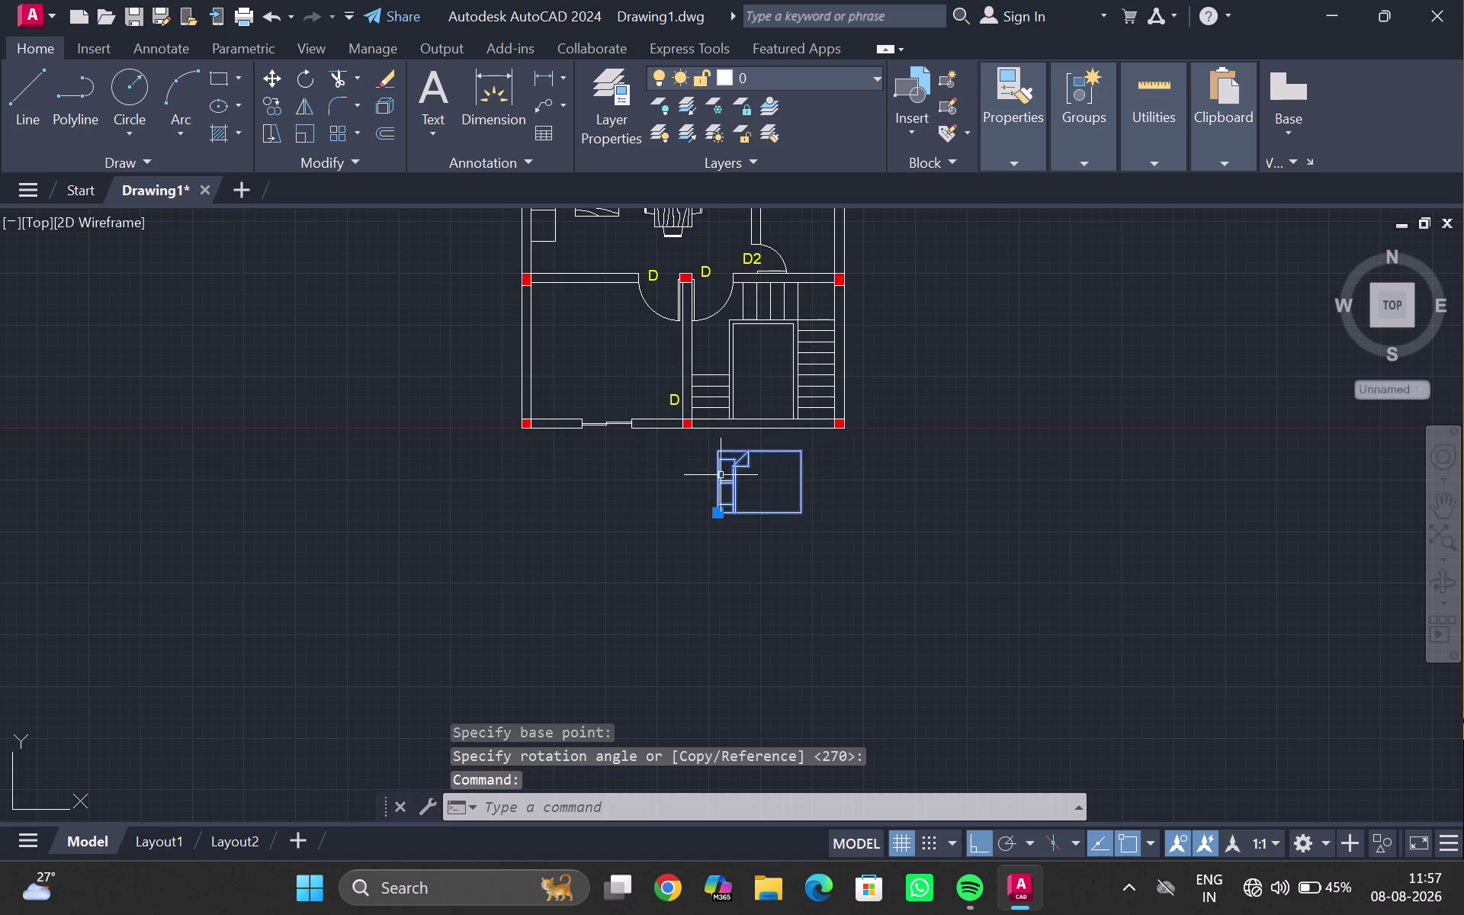
key(ctrl+F8)
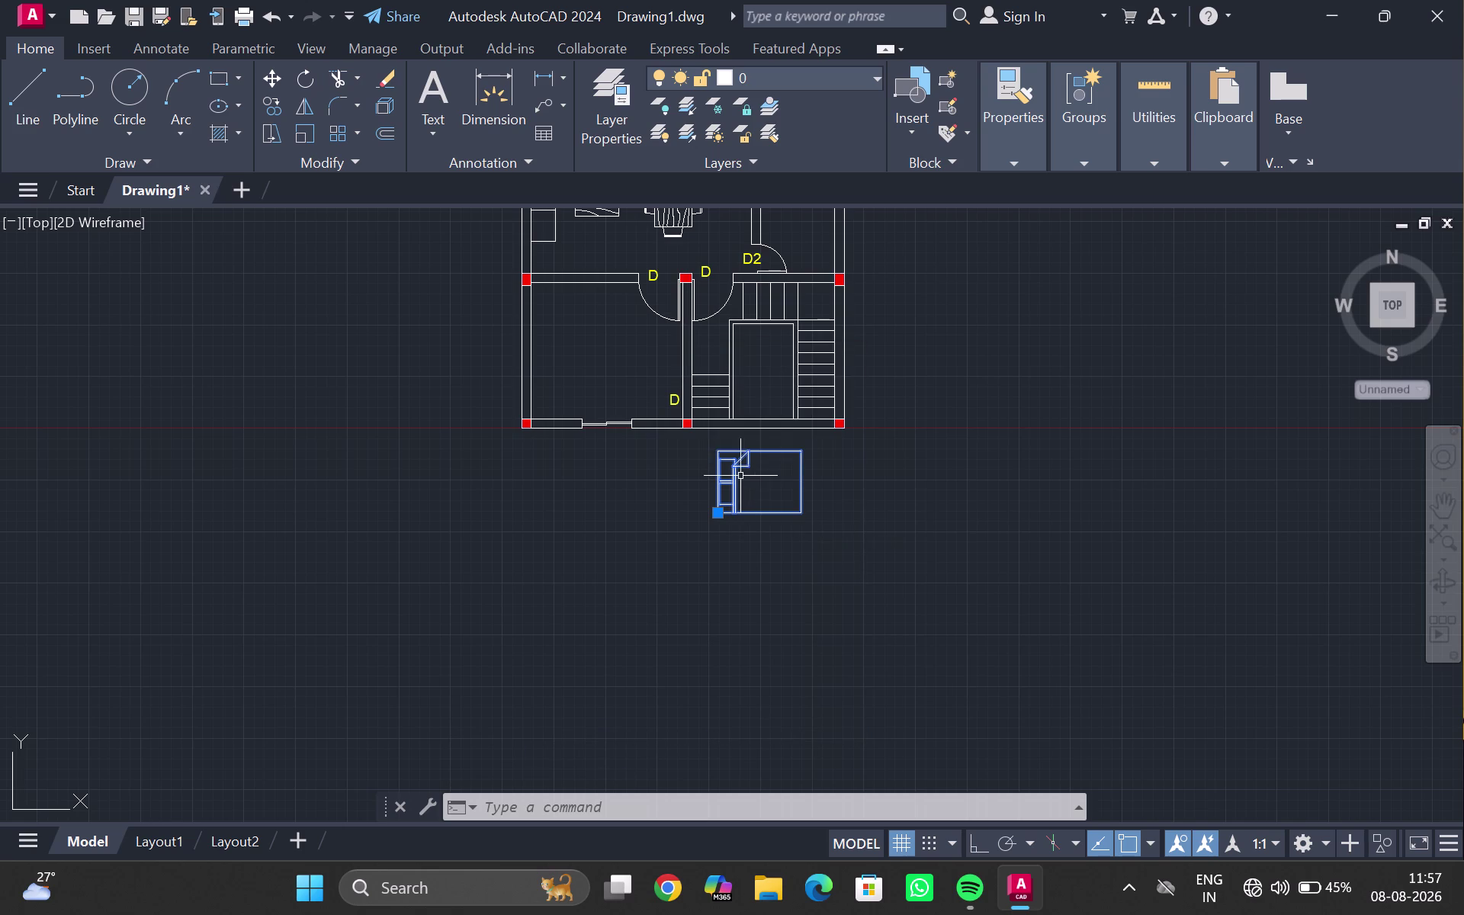
scroll(up, 3)
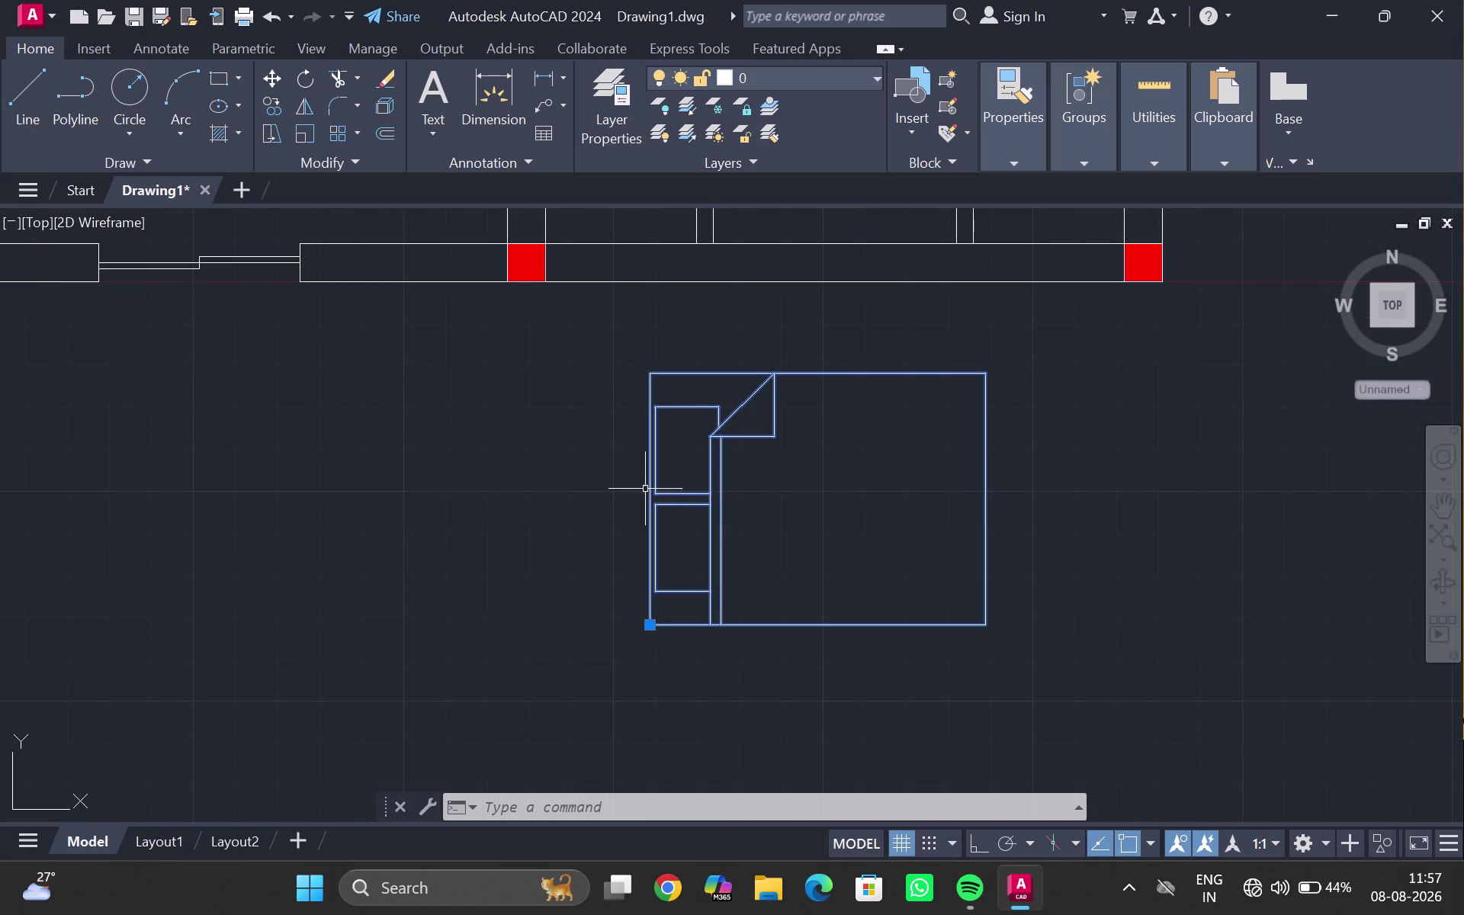
Move the bed from its left edge against the lower-left room's left wall.
key(c)
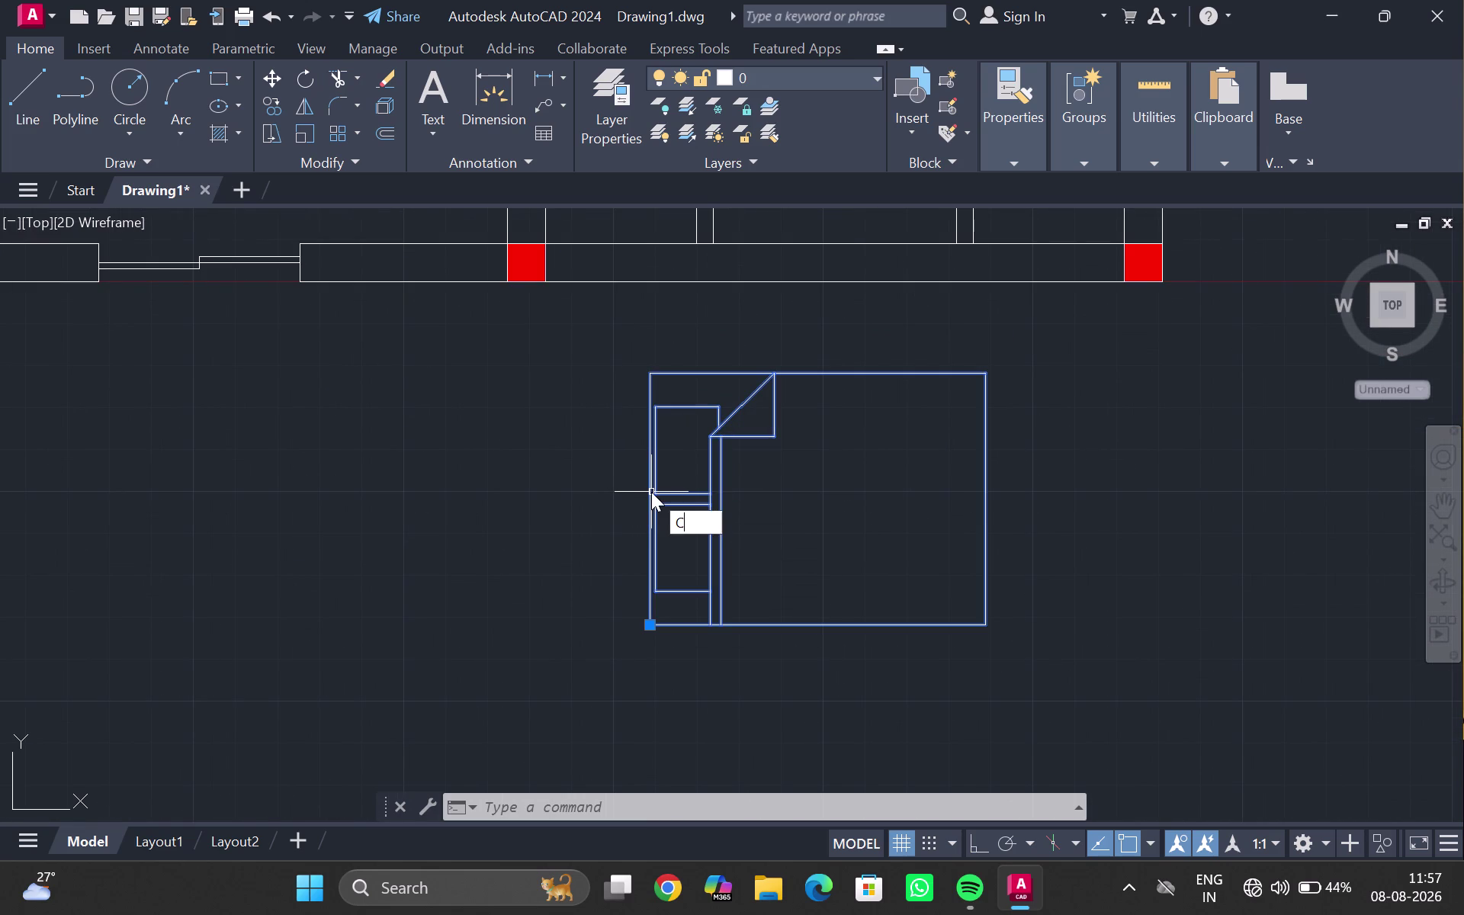
key(BackSpace)
key(m)
key(Return)
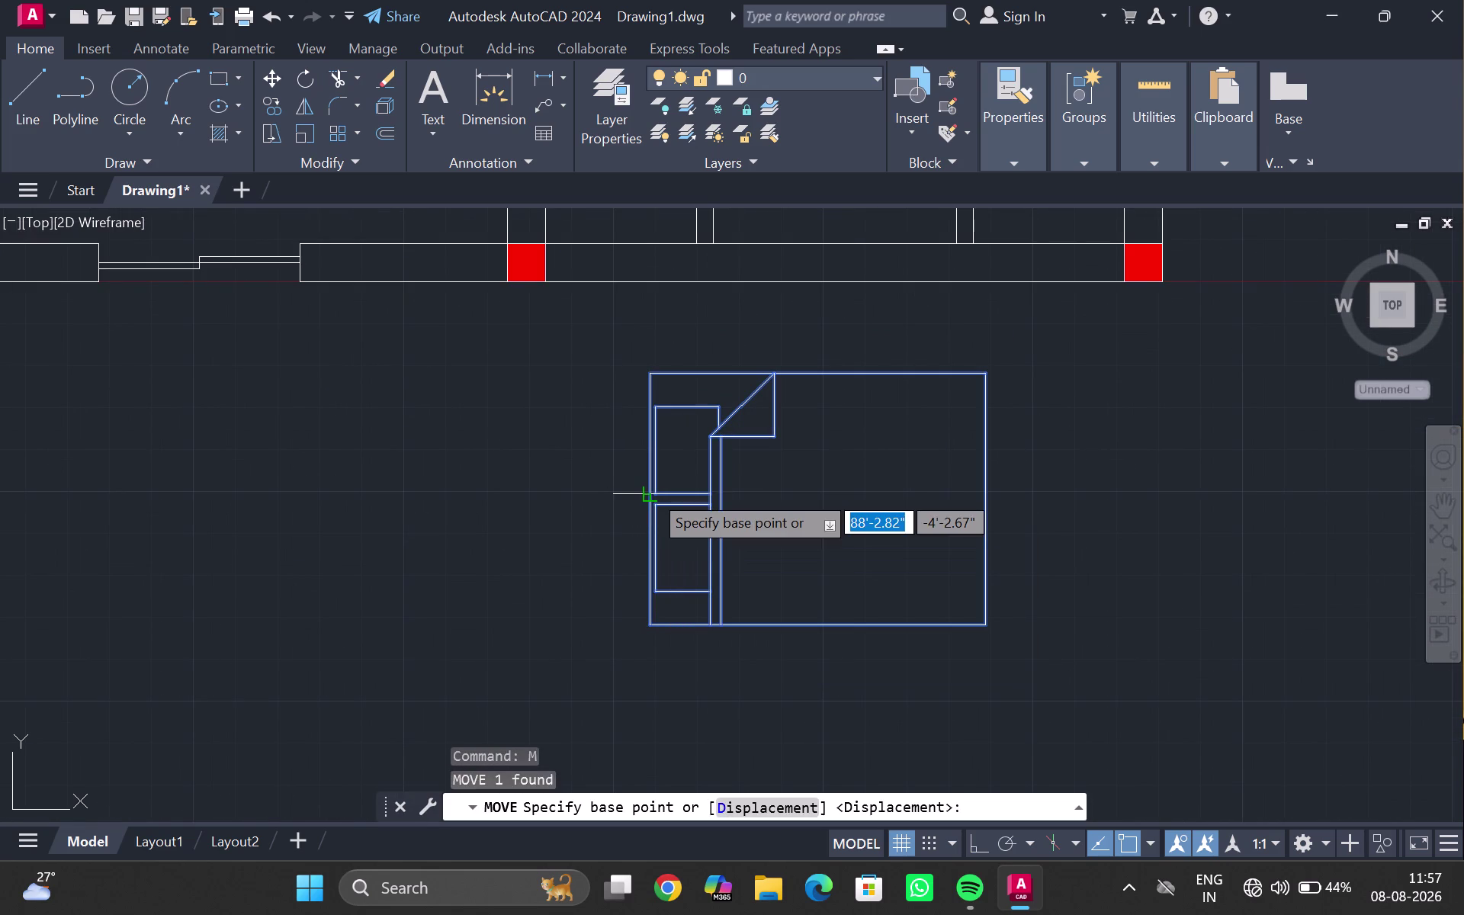
click(651, 492)
middle_drag(21, 409, 516, 850)
middle_drag(429, 434, 422, 494)
scroll(up, 3)
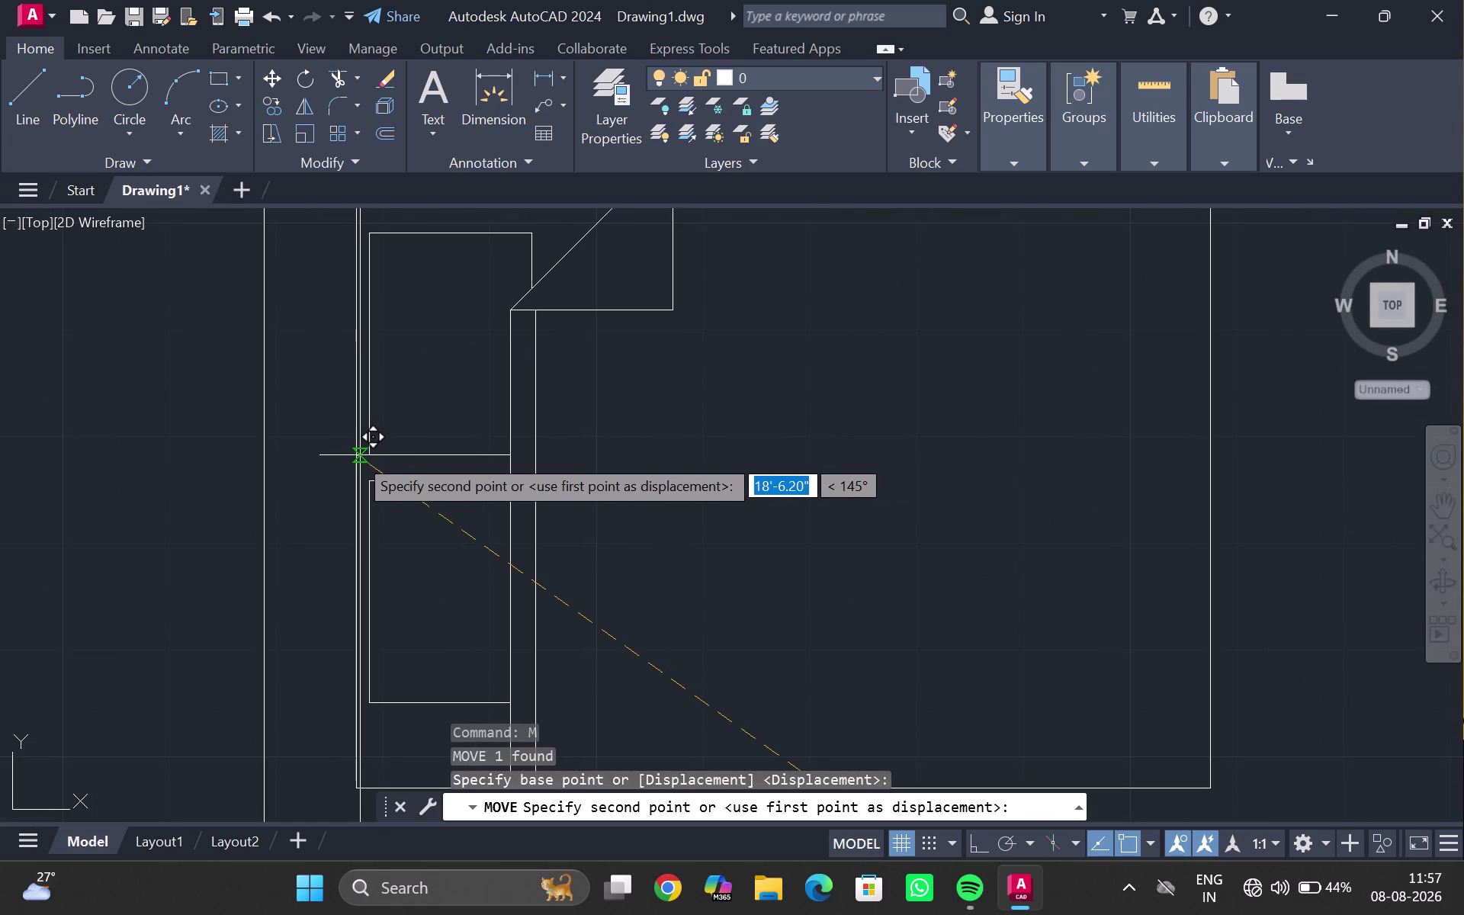
click(361, 457)
Delete a stray object near the bed and zoom out to frame both plans.
scroll(down, 3)
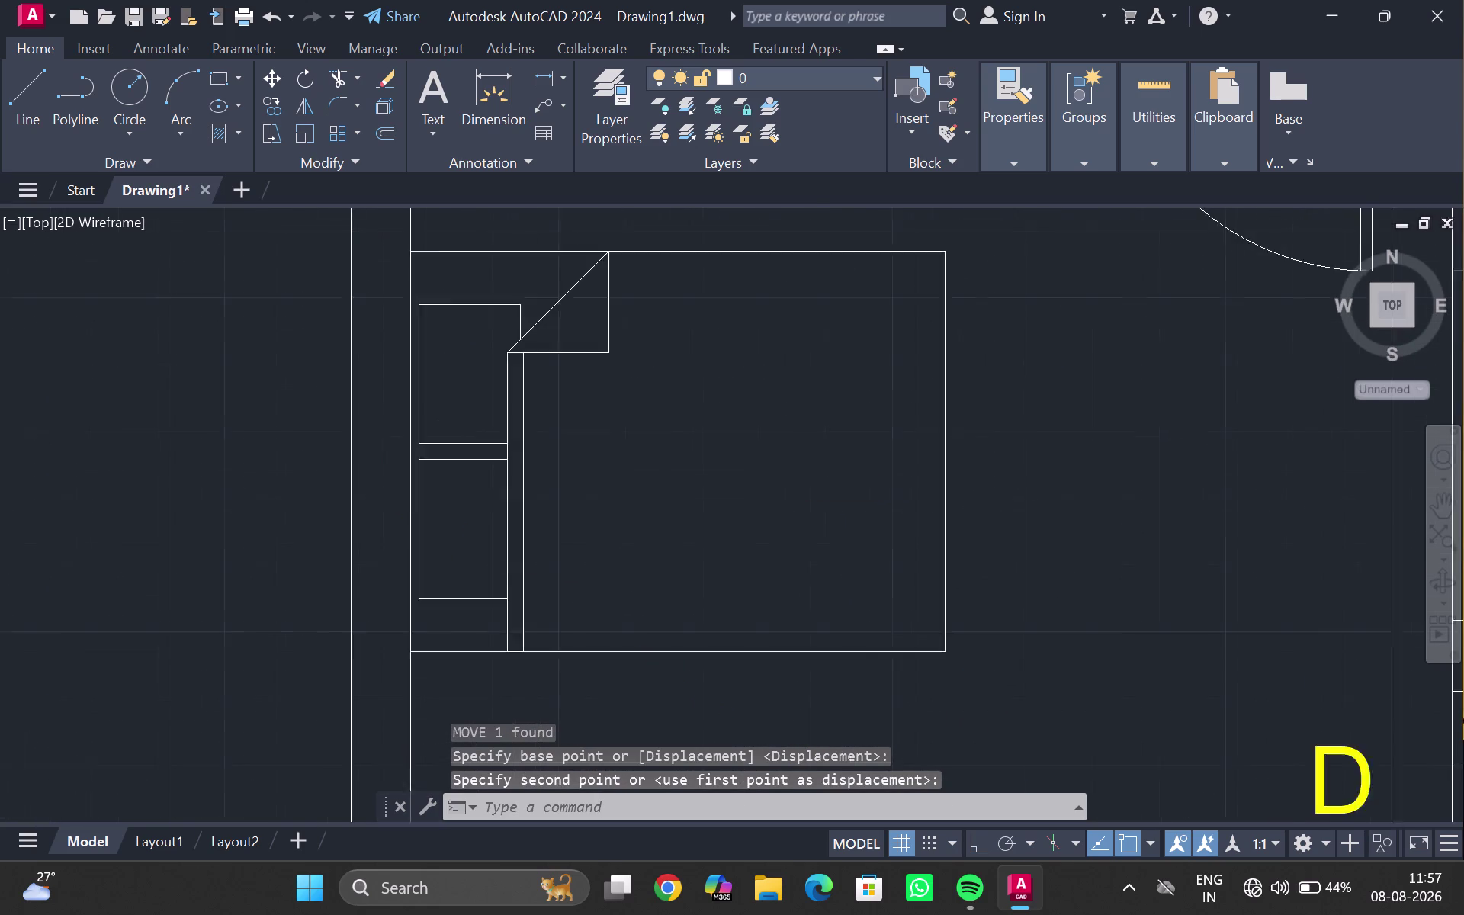
middle_drag(911, 550, 711, 433)
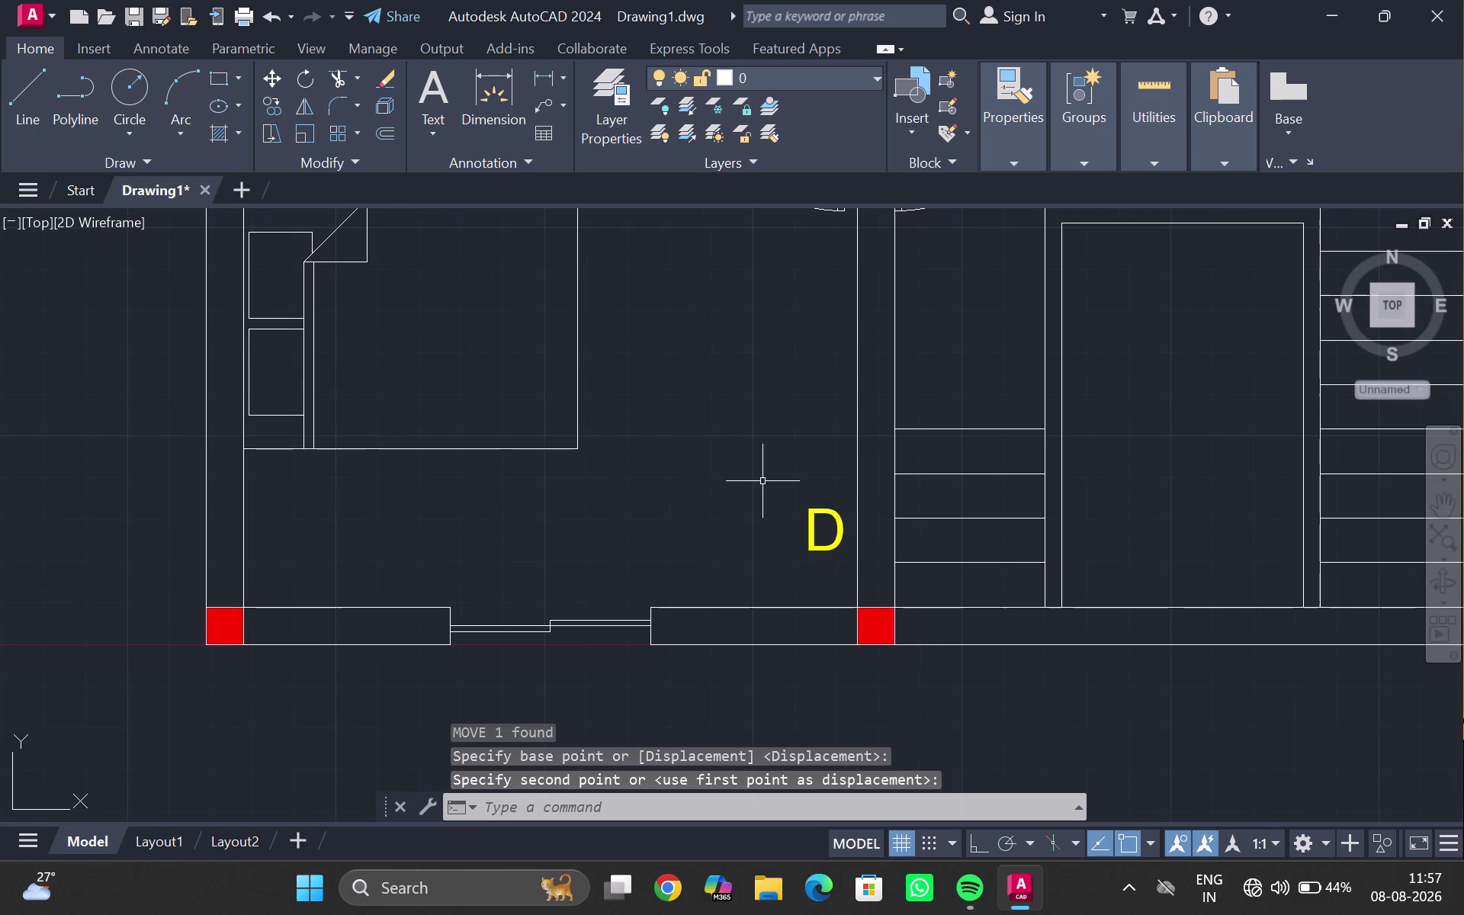
click(808, 508)
key(Delete)
scroll(down, 3)
middle_drag(782, 463, 769, 580)
scroll(down, 3)
middle_drag(737, 525, 732, 537)
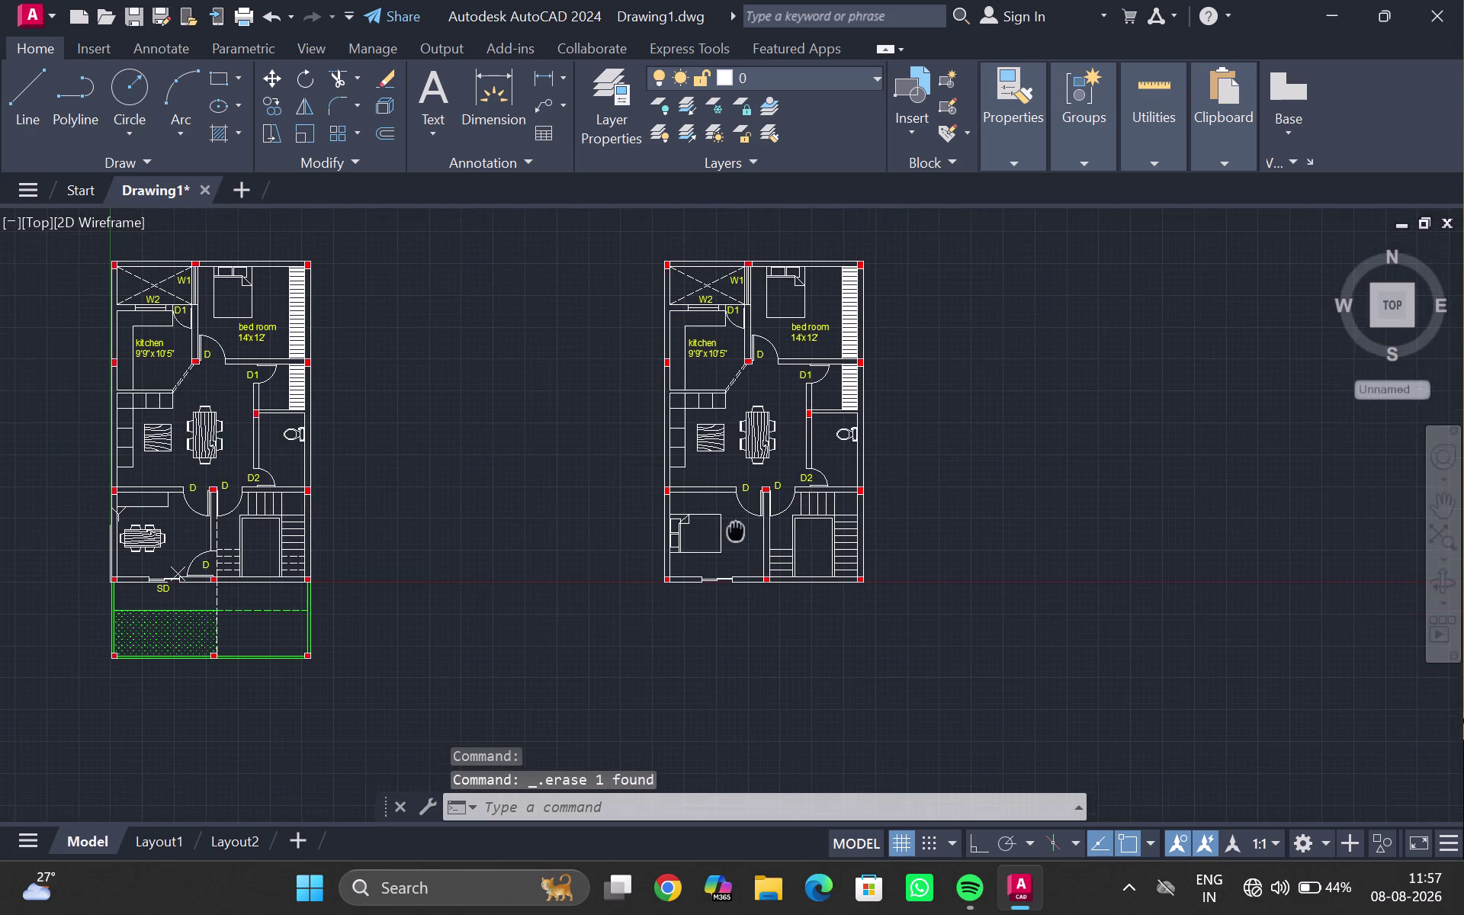
middle_drag(731, 537, 683, 612)
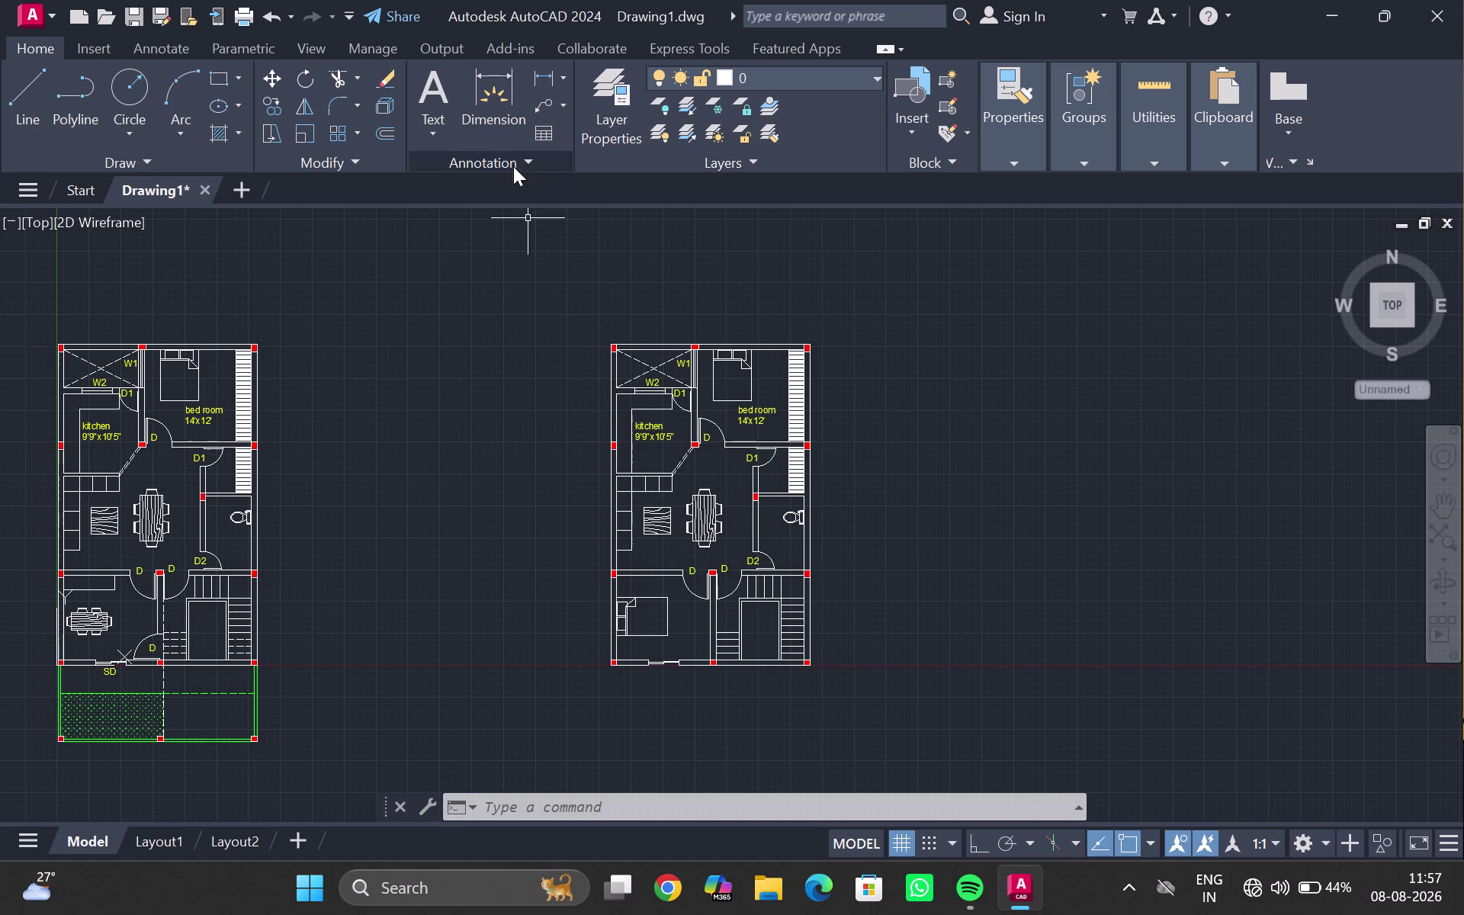
Start a hatch with the ANSI32 pattern inside the L-shaped counter.
key(h)
key(Return)
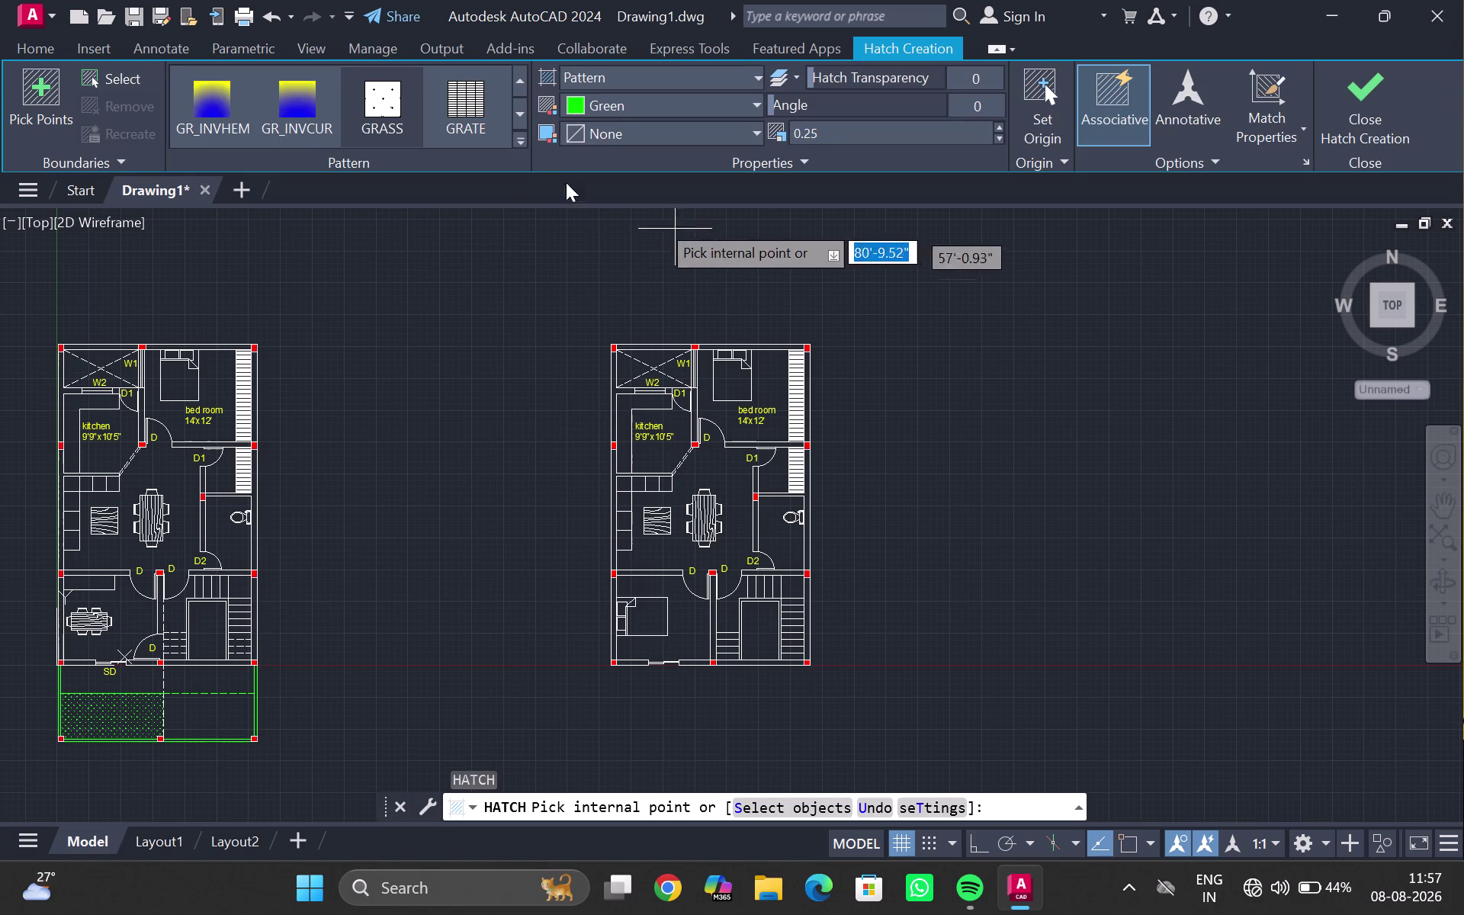
click(519, 135)
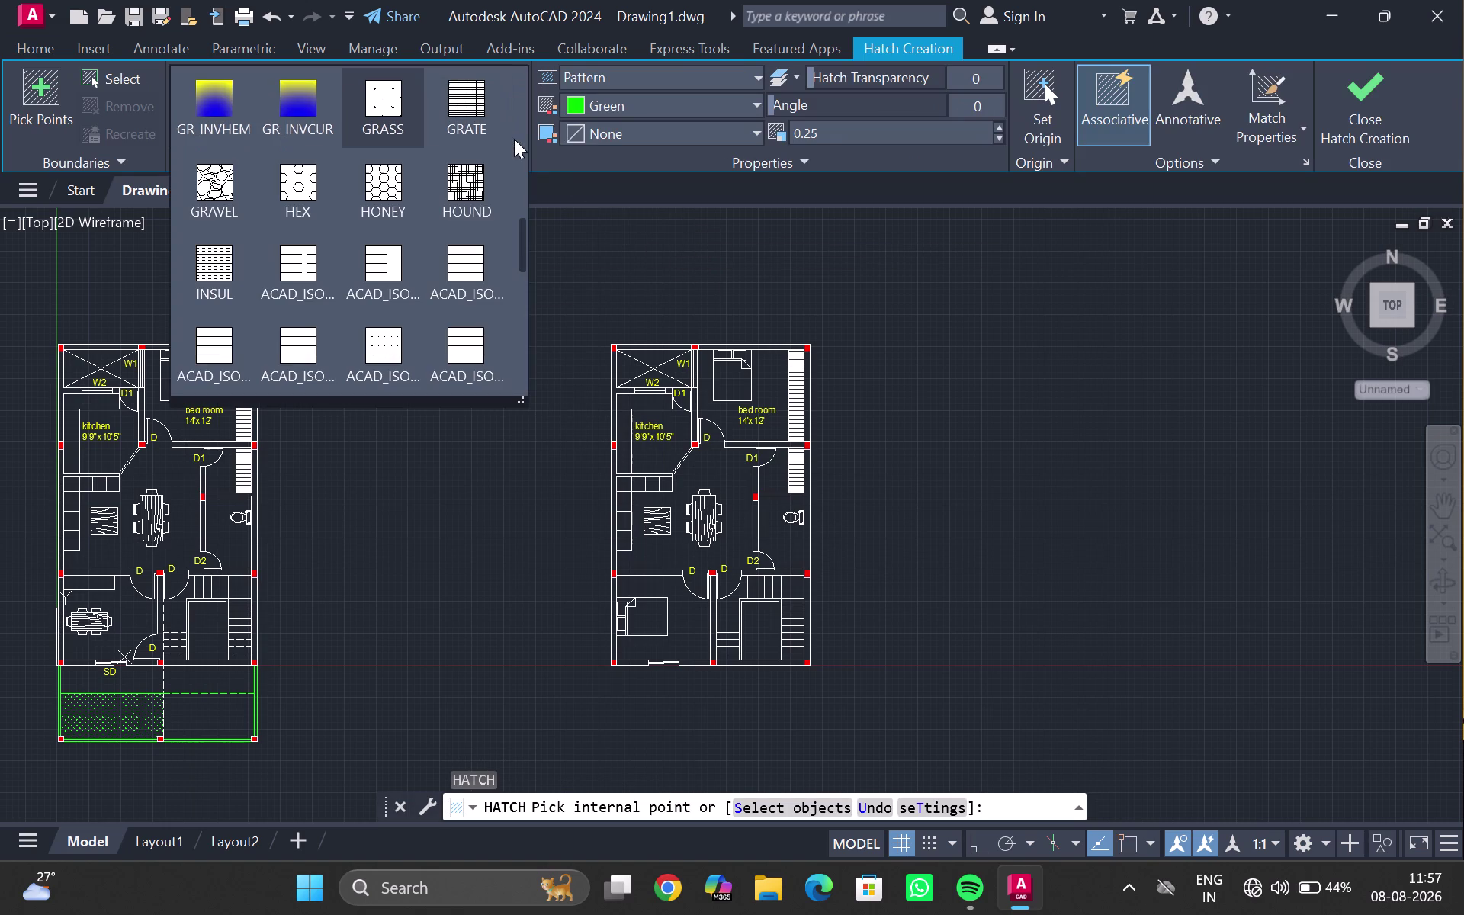
scroll(up, 3)
scroll(up, 3)
scroll(up, 3)
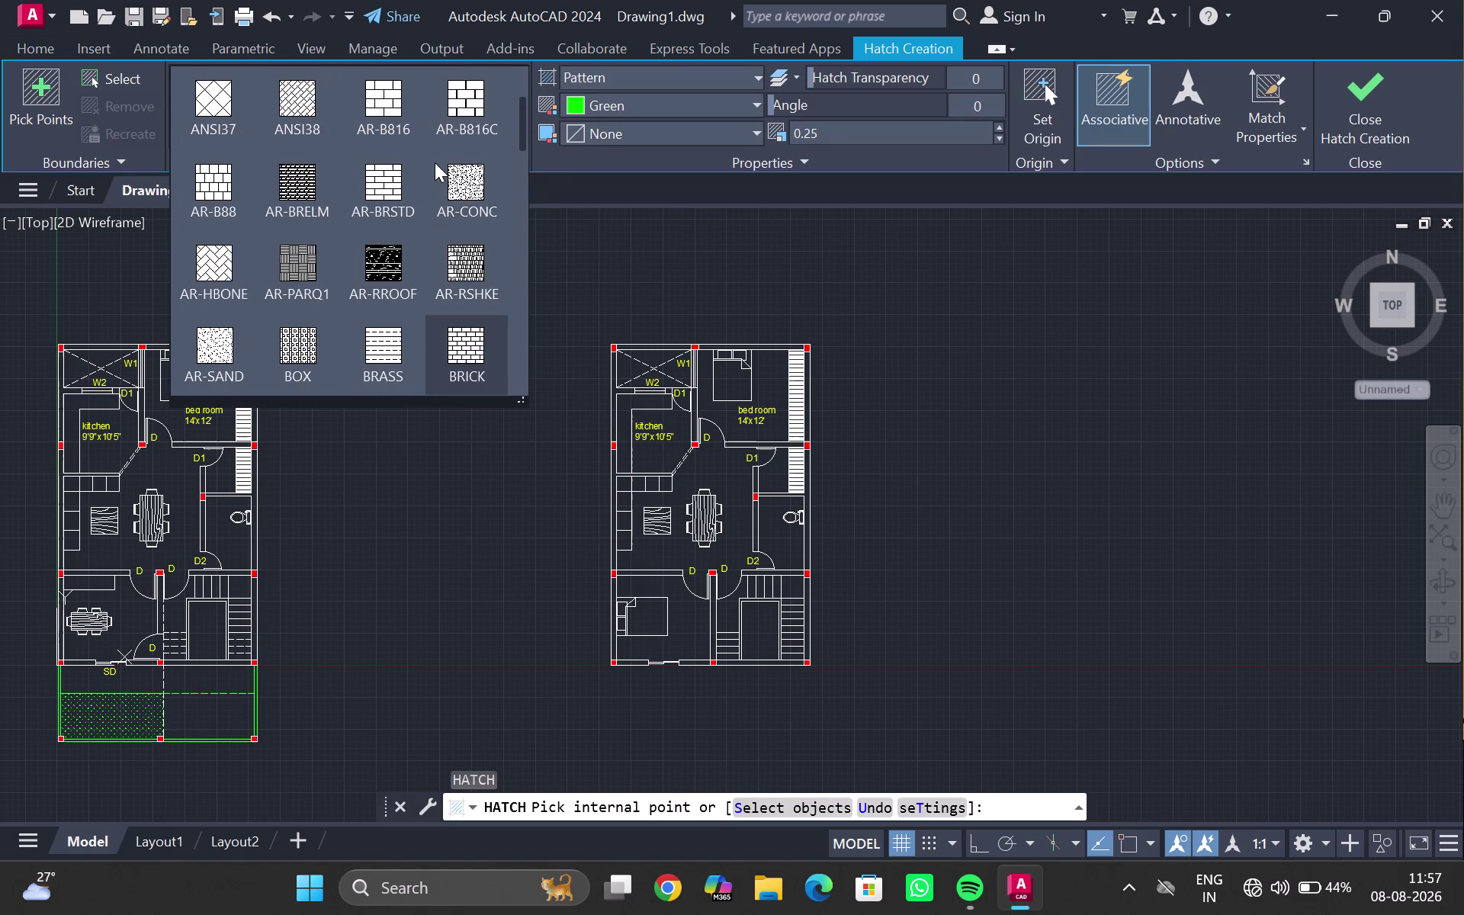
scroll(up, 3)
click(474, 102)
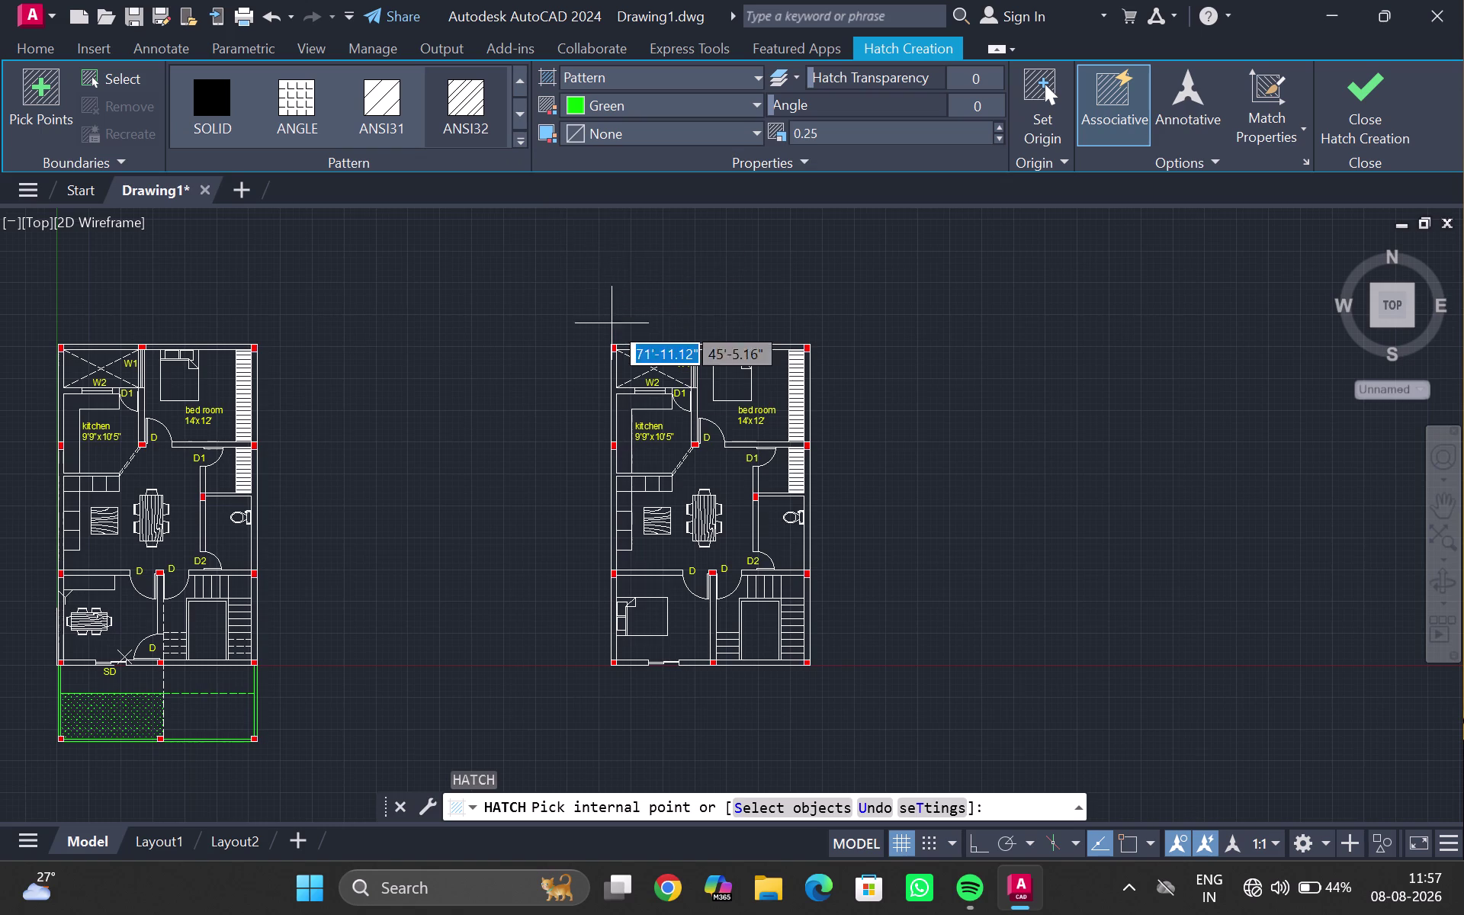
scroll(up, 3)
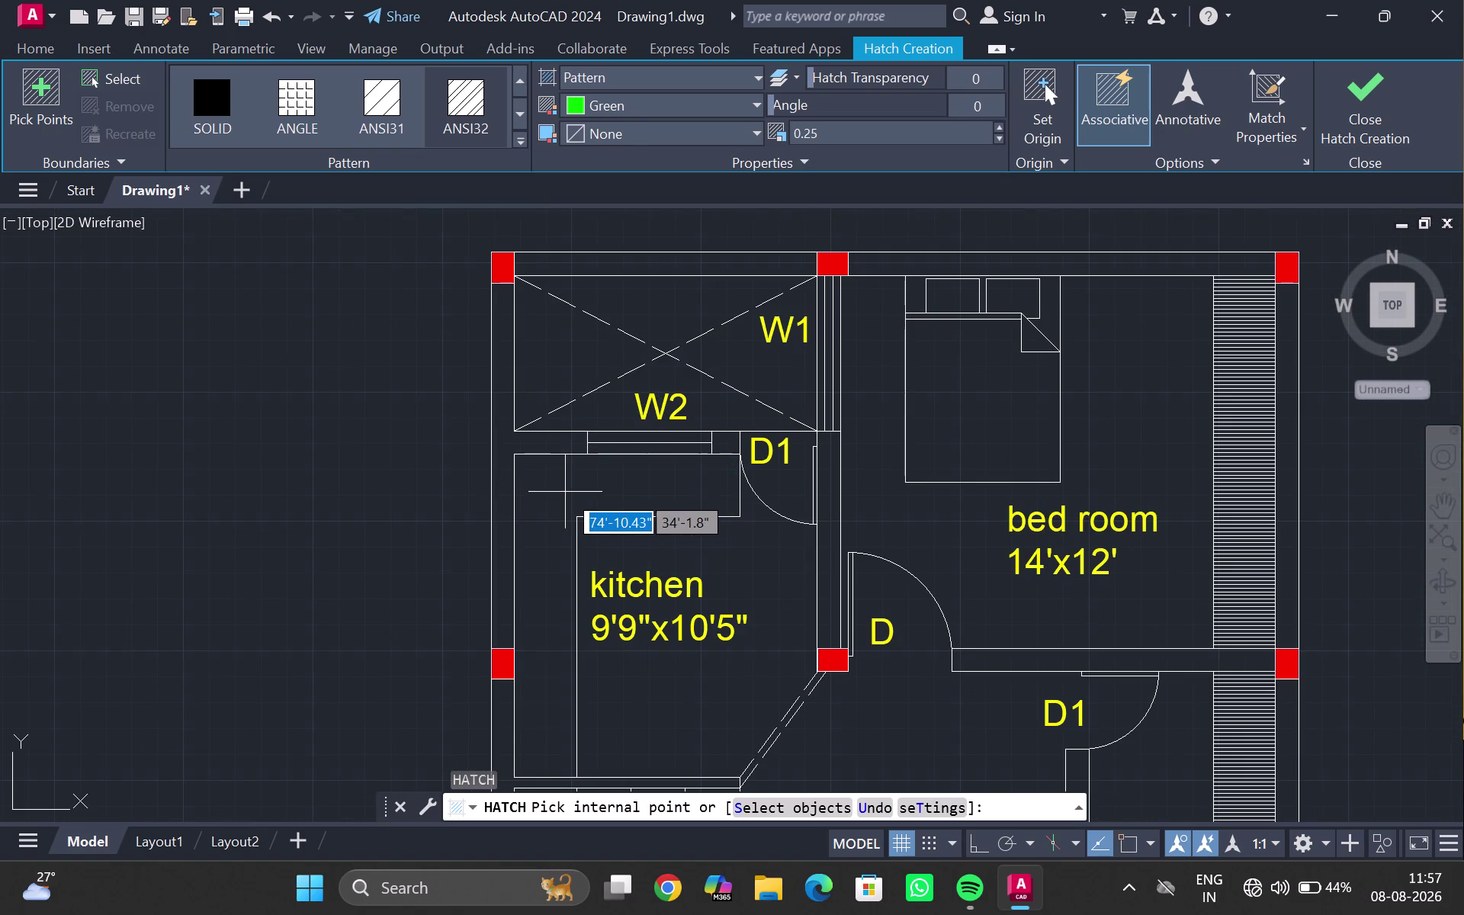
click(565, 492)
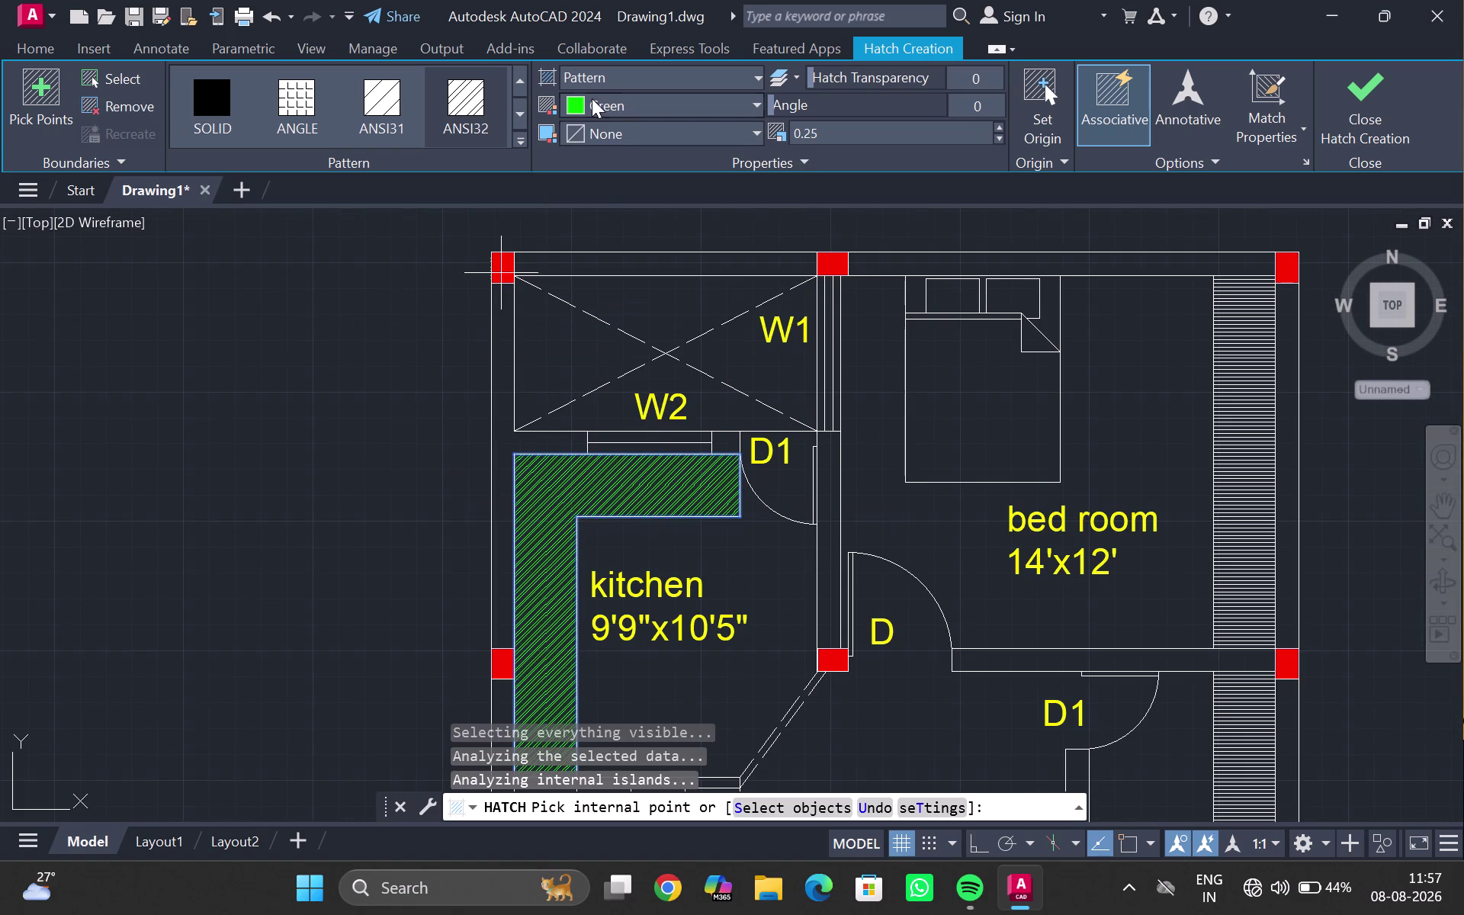
Set the hatch colour to orange 242,103,34 and finish the hatch.
click(571, 96)
click(572, 182)
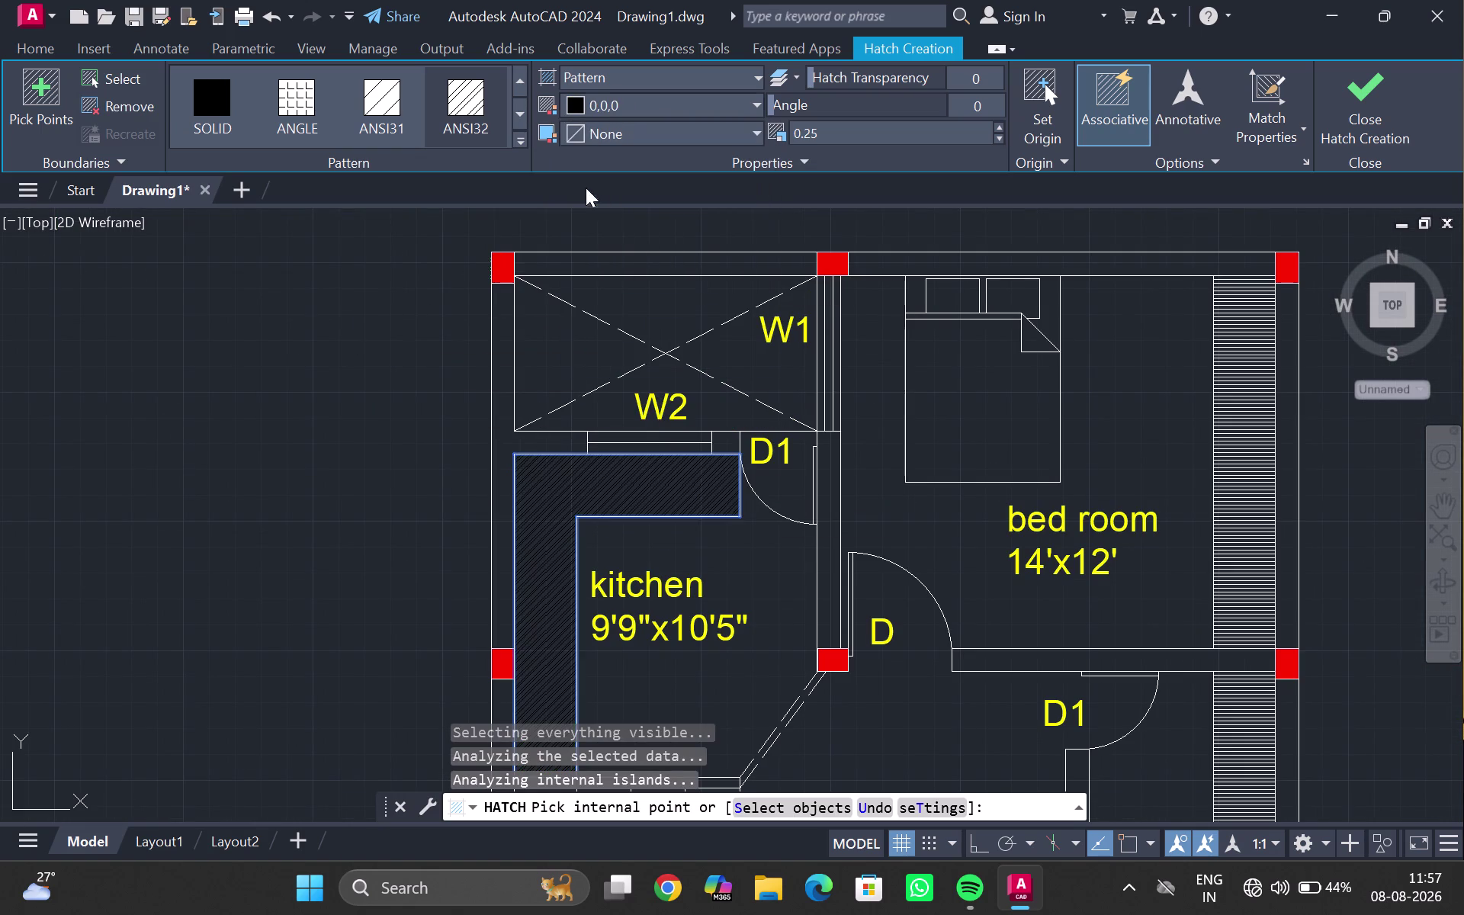
click(570, 102)
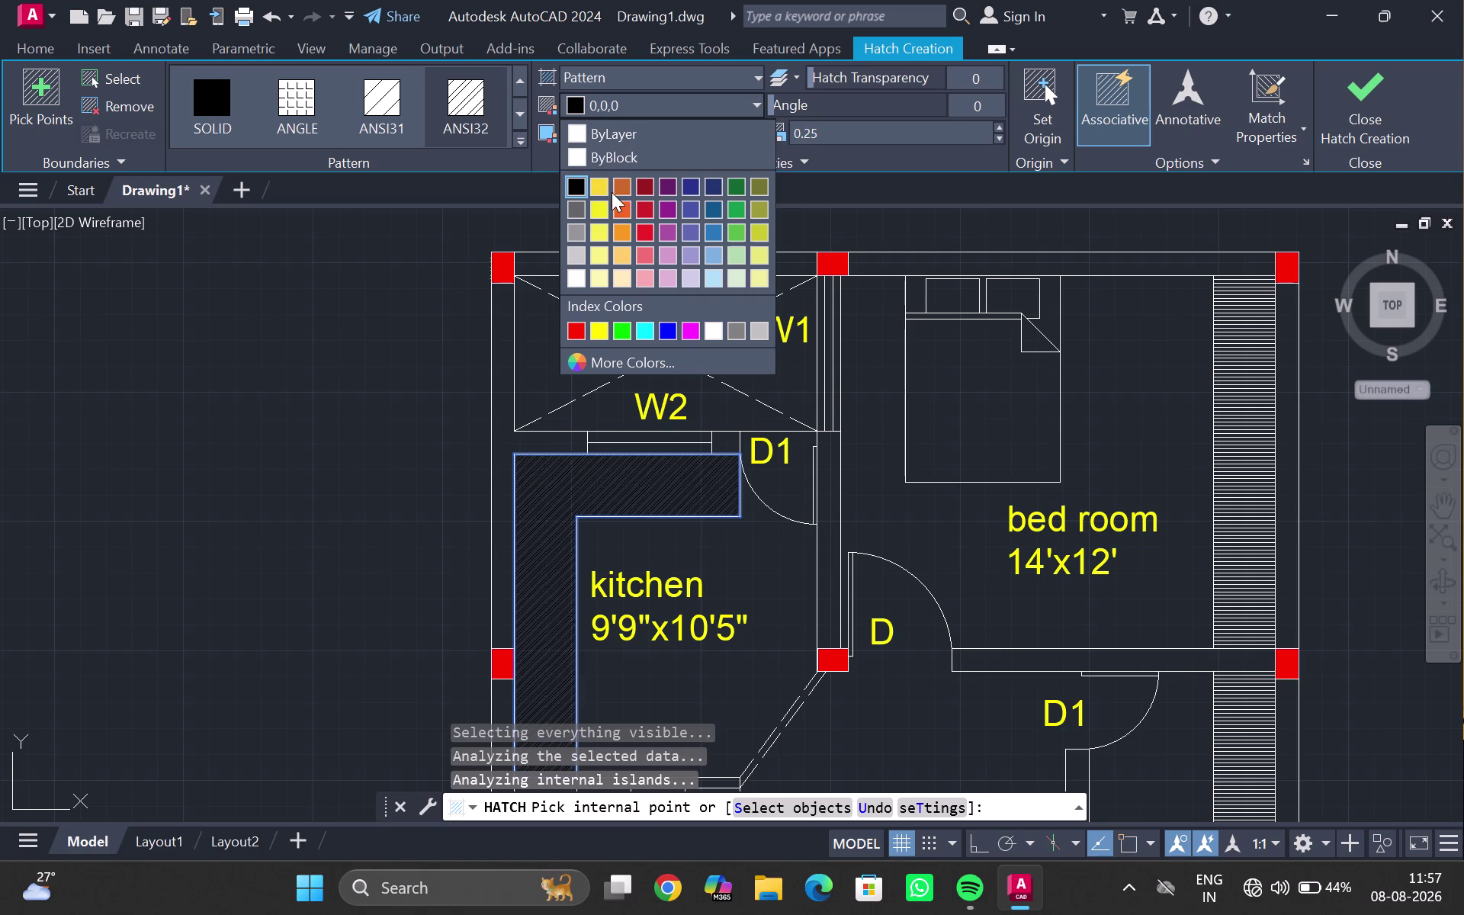
click(623, 207)
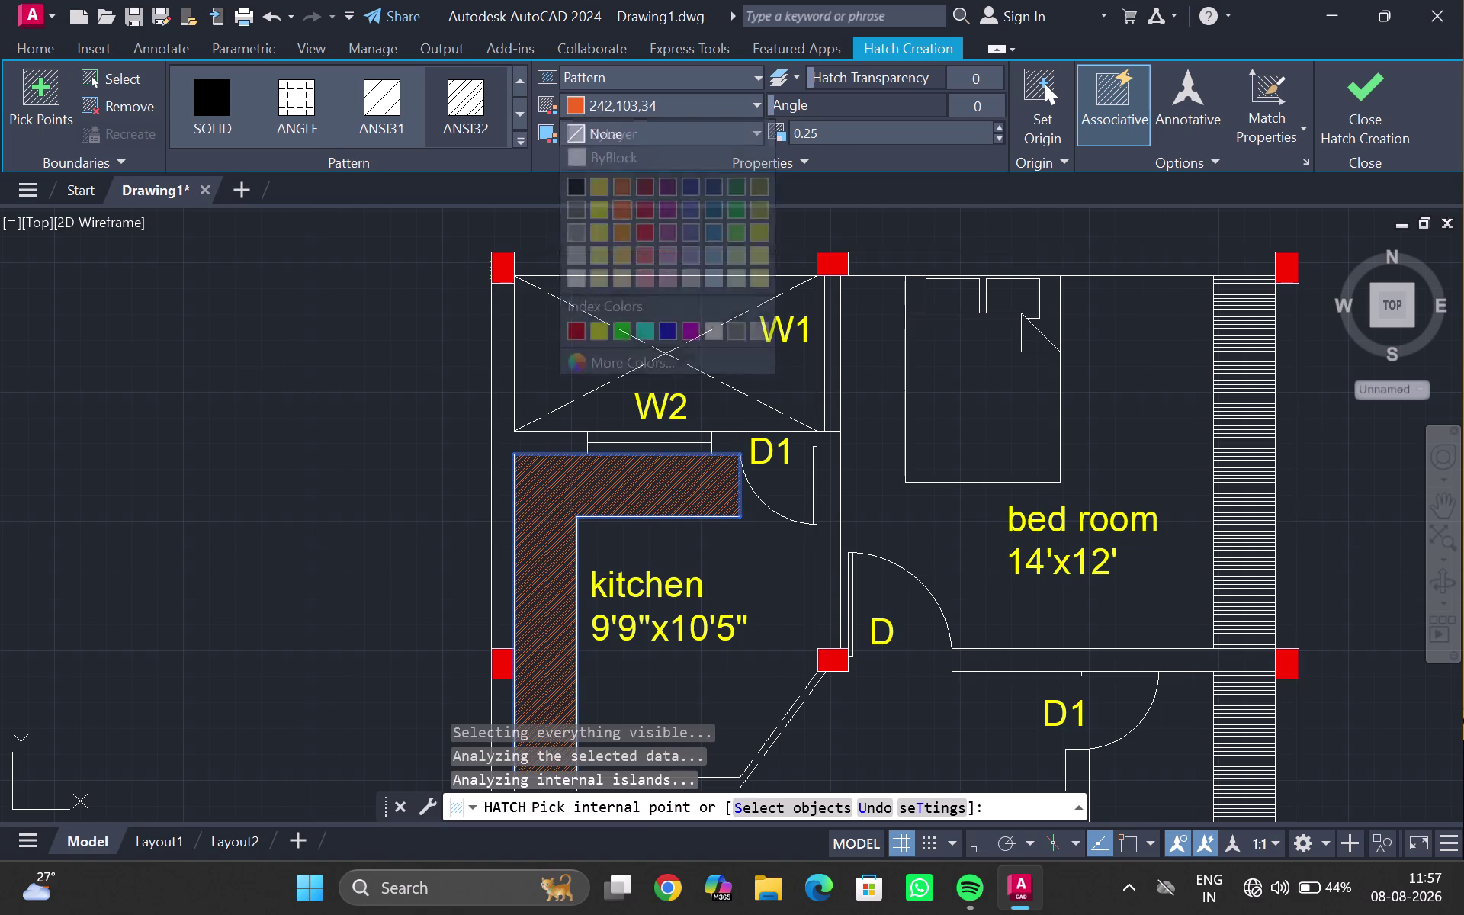
click(590, 493)
scroll(down, 3)
middle_drag(138, 480, 144, 484)
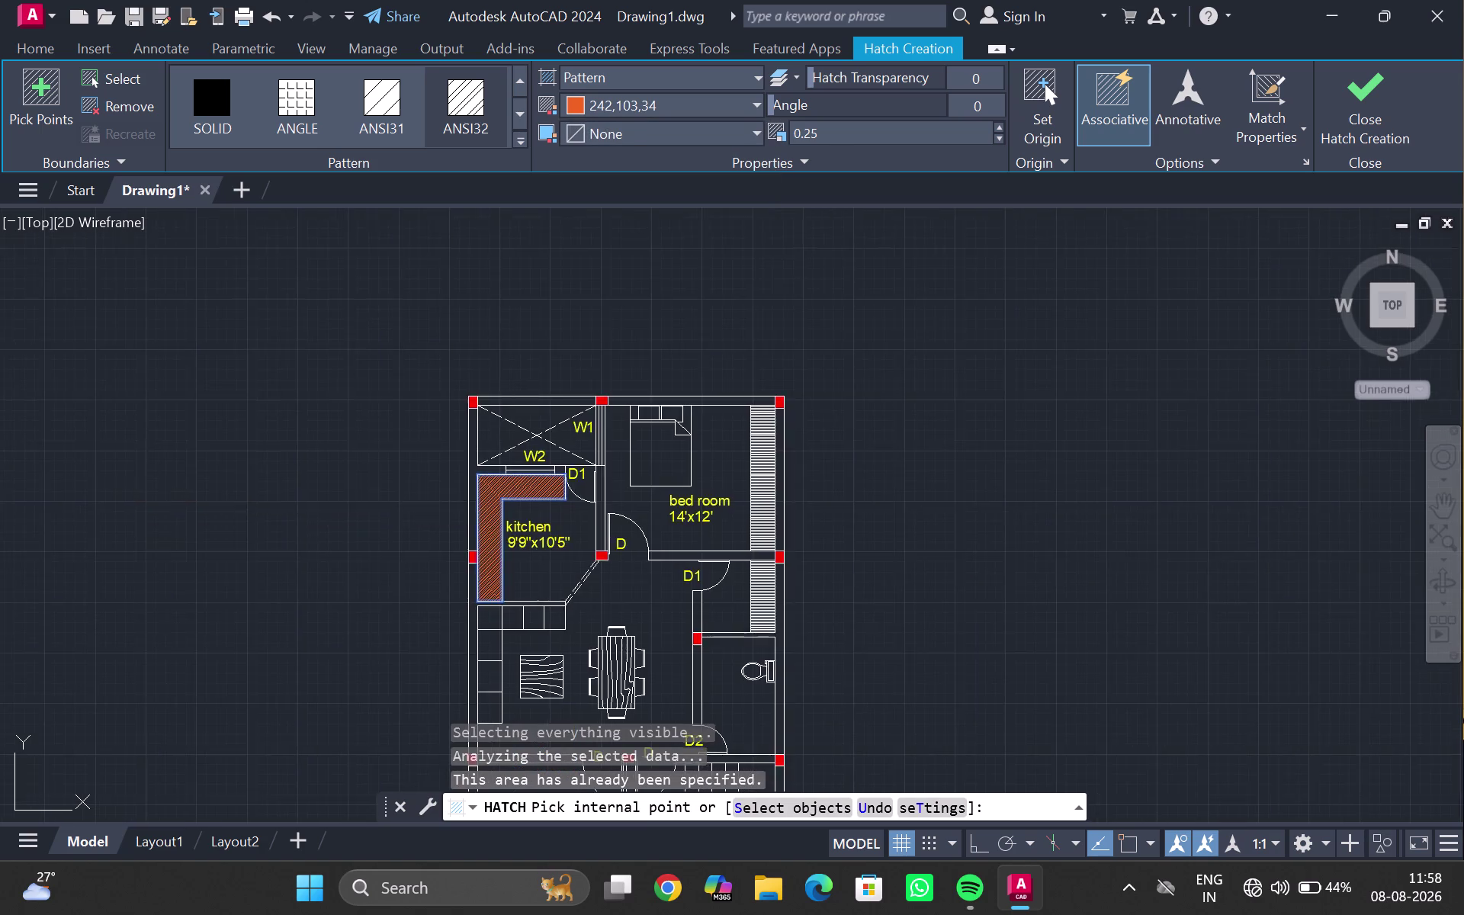
middle_drag(144, 484, 870, 475)
click(378, 478)
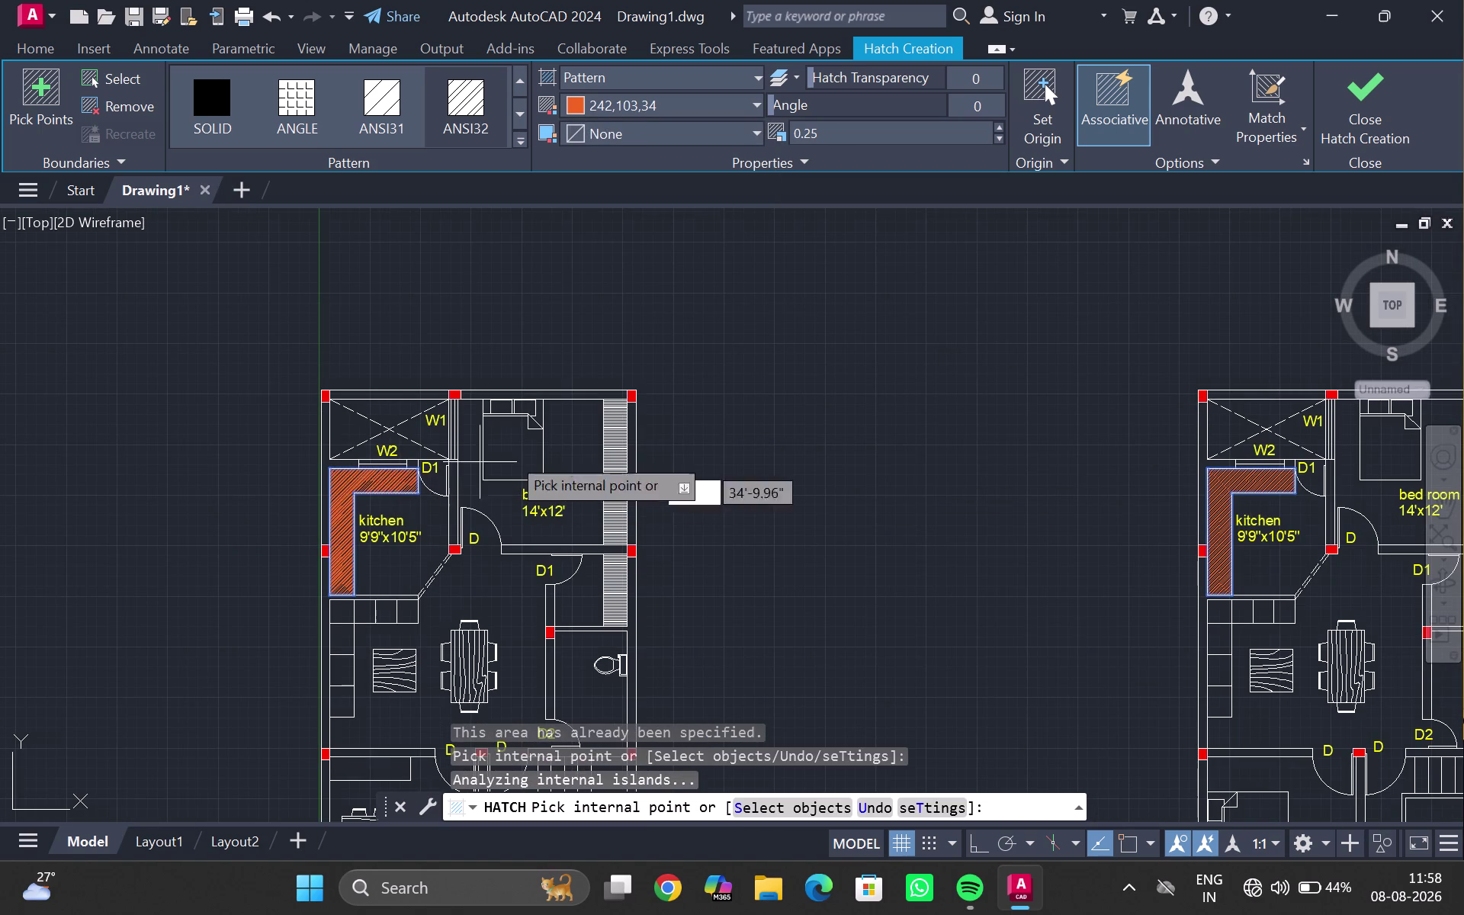
key(Escape)
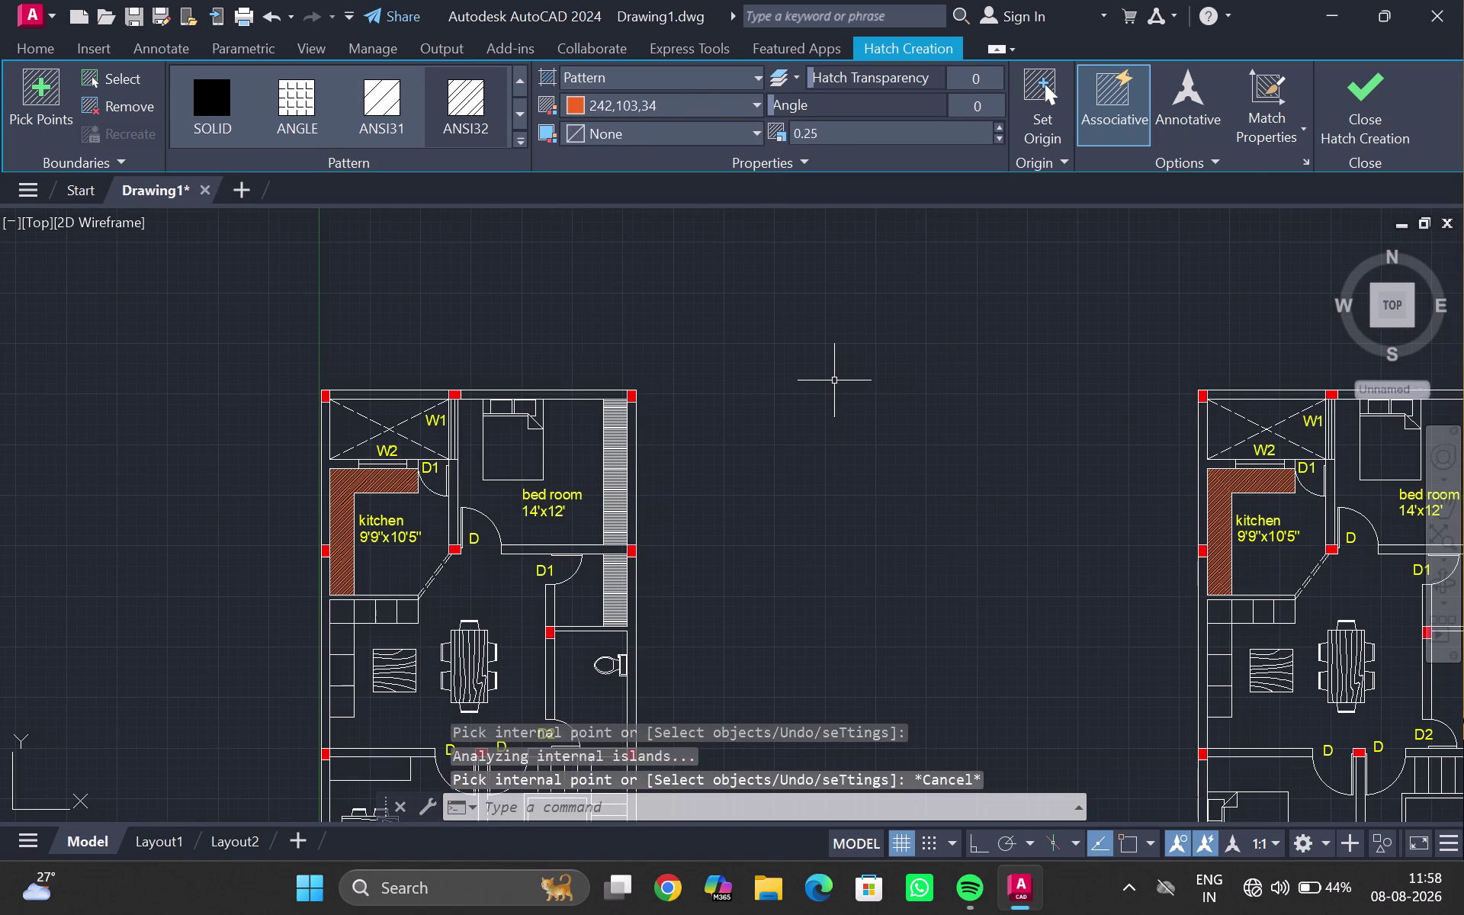
scroll(up, 3)
scroll(down, 3)
middle_drag(874, 444, 723, 315)
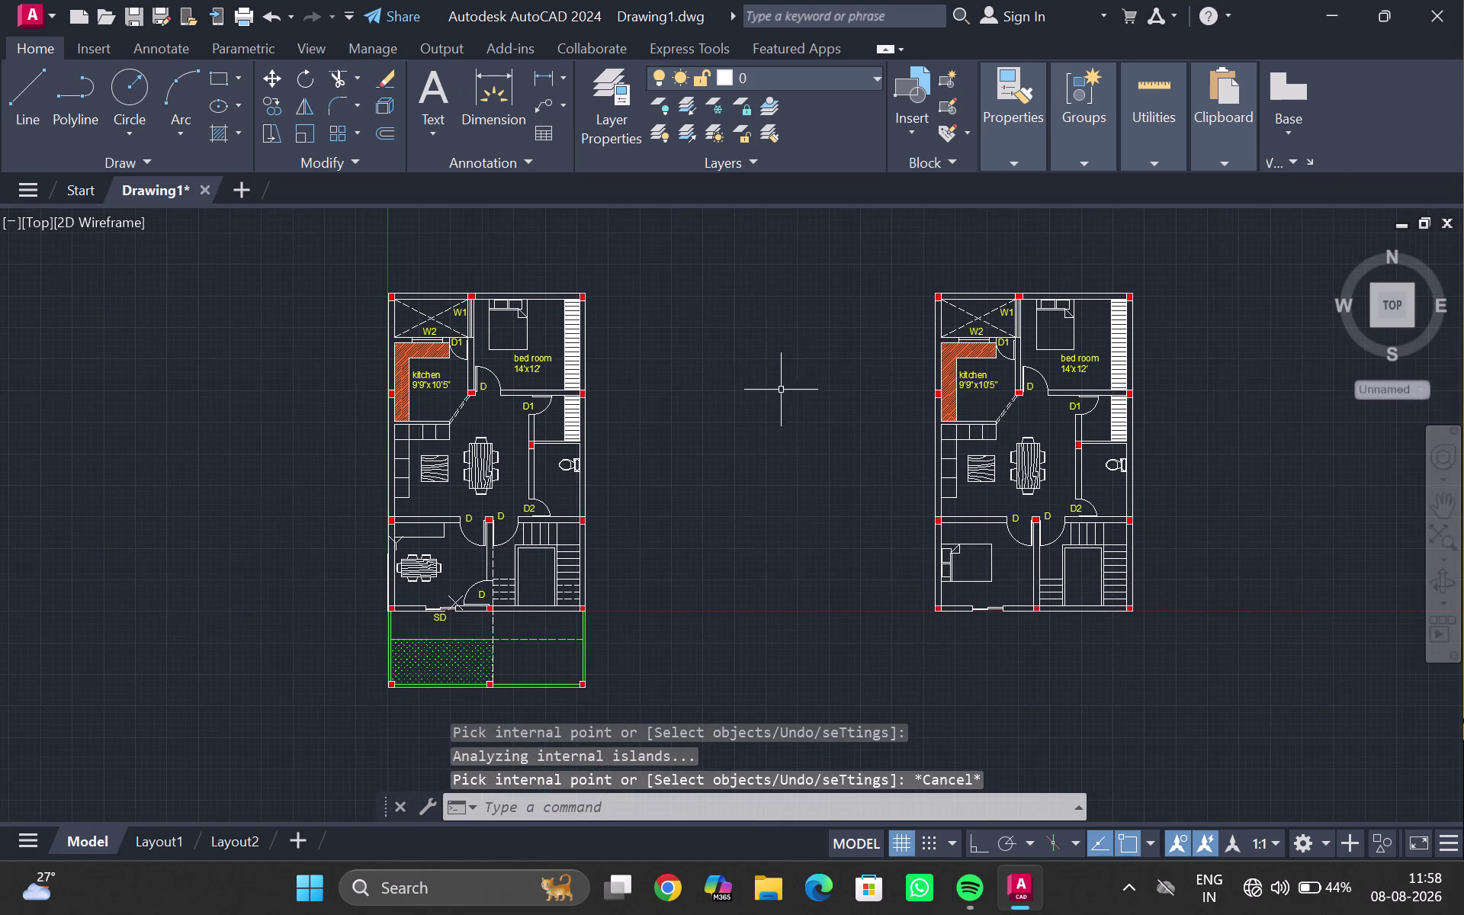
scroll(up, 3)
middle_drag(783, 400, 633, 376)
scroll(down, 3)
middle_drag(709, 440, 552, 433)
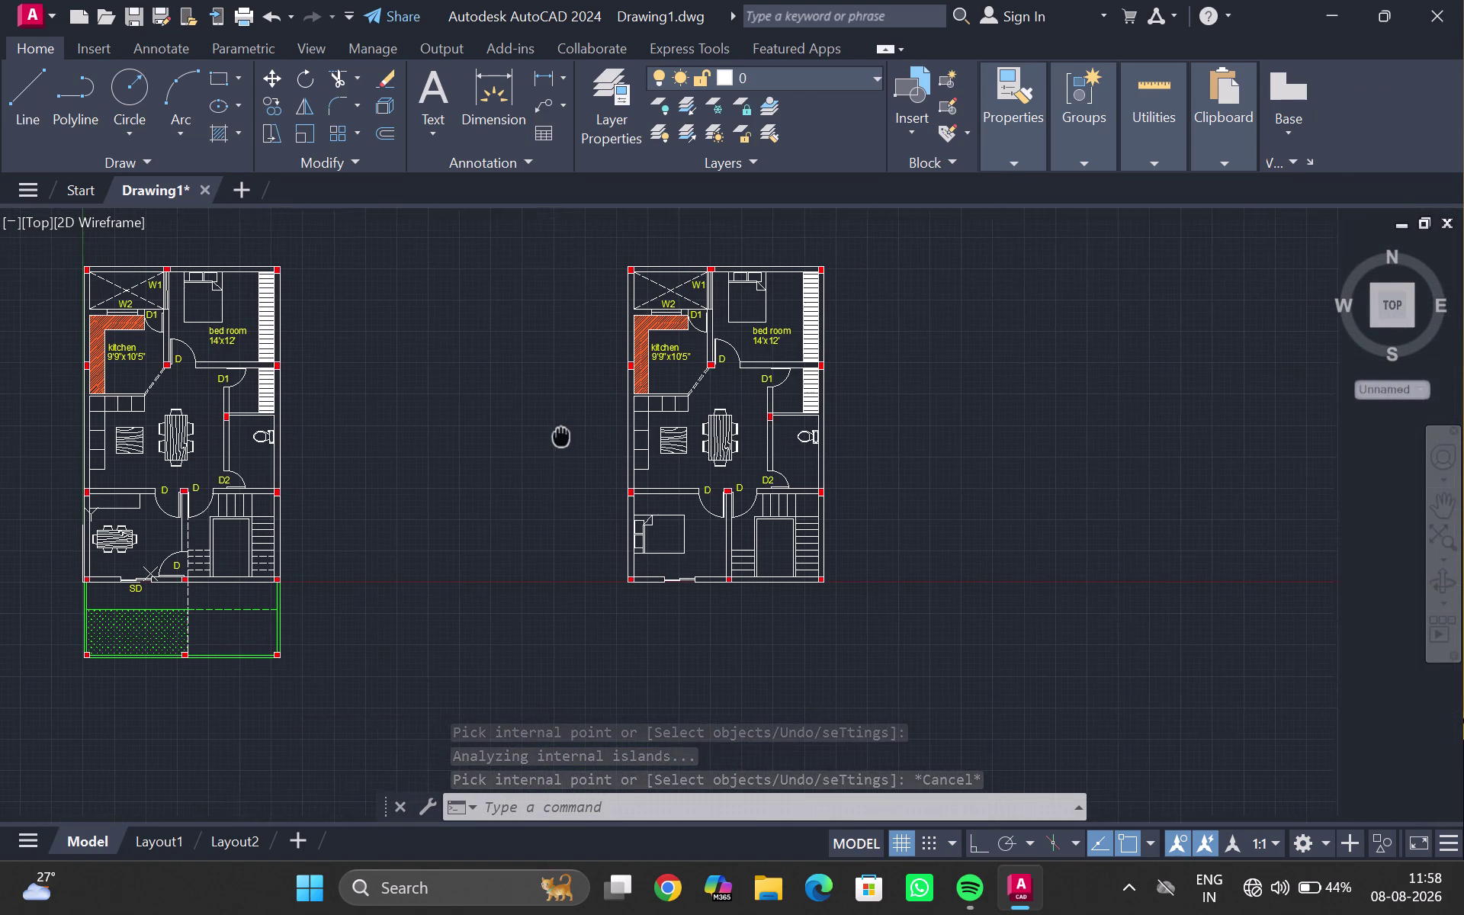
middle_drag(552, 434, 544, 433)
scroll(up, 3)
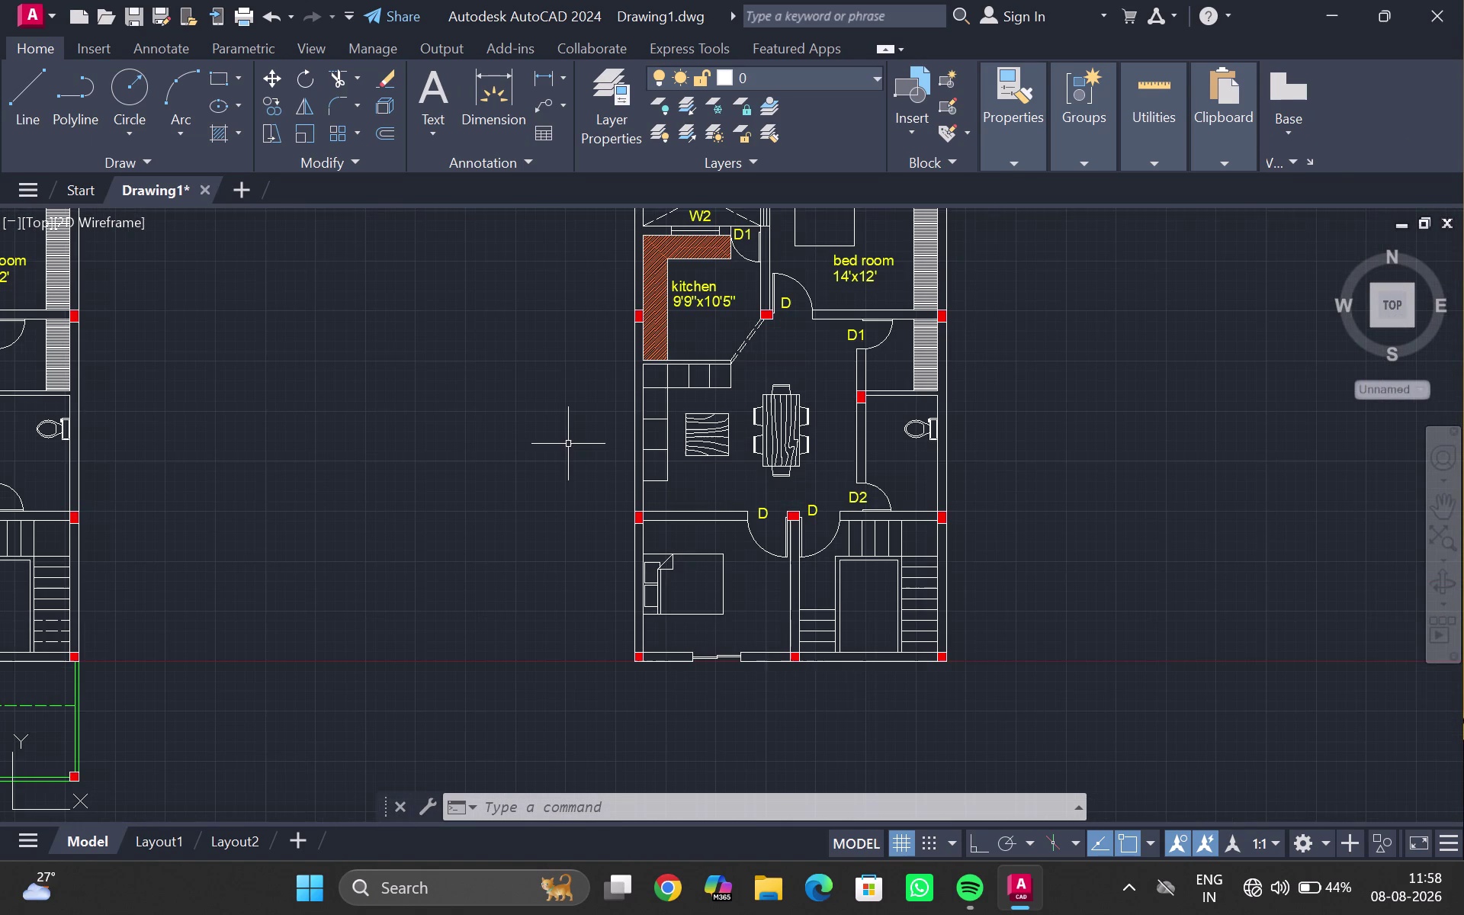
scroll(up, 3)
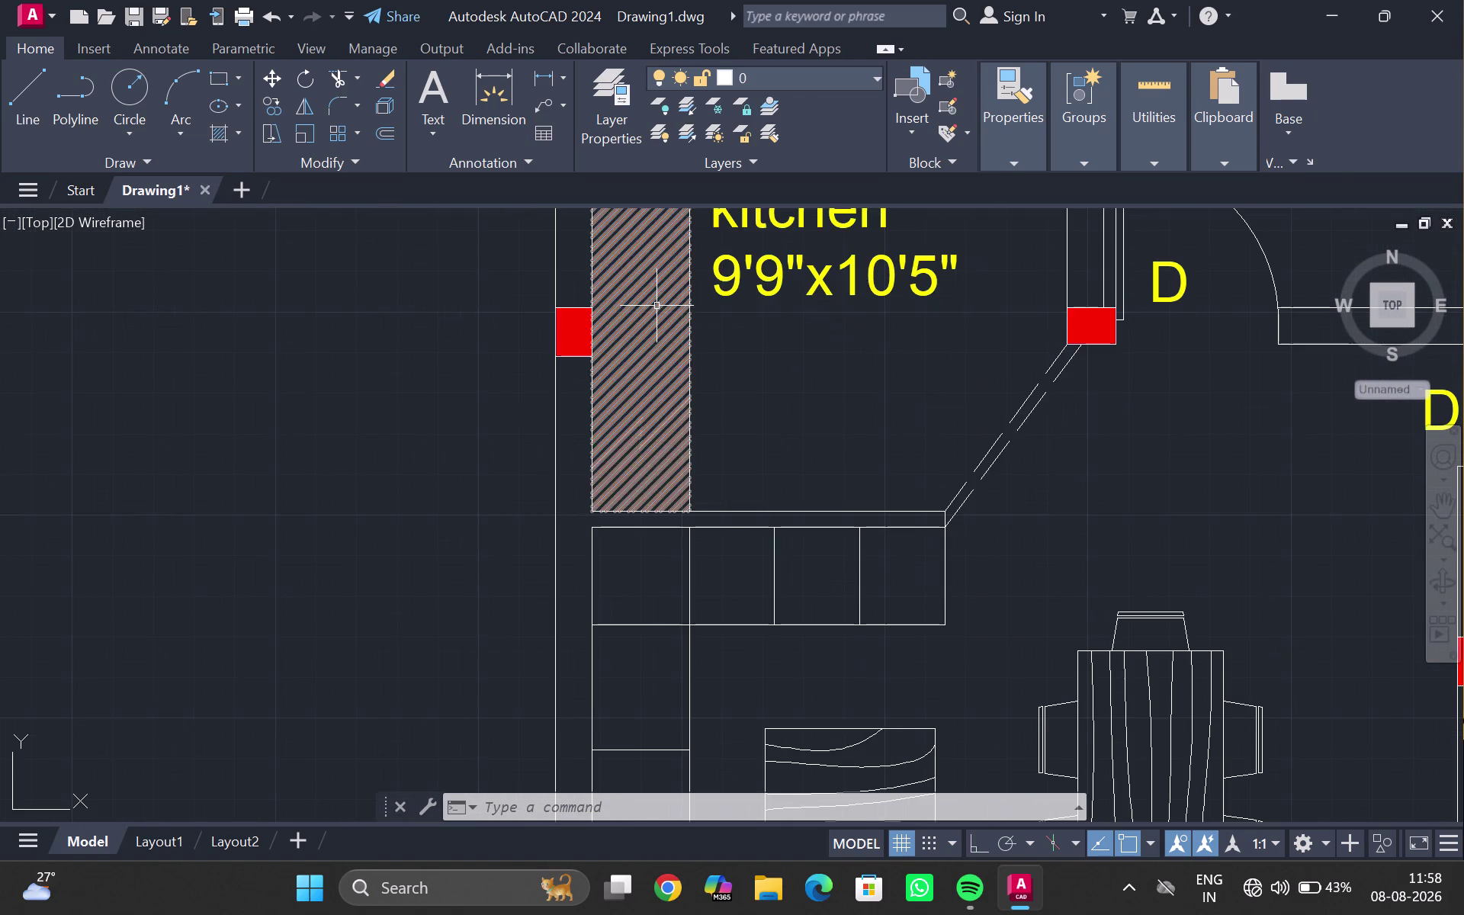
scroll(down, 3)
middle_drag(567, 380, 440, 379)
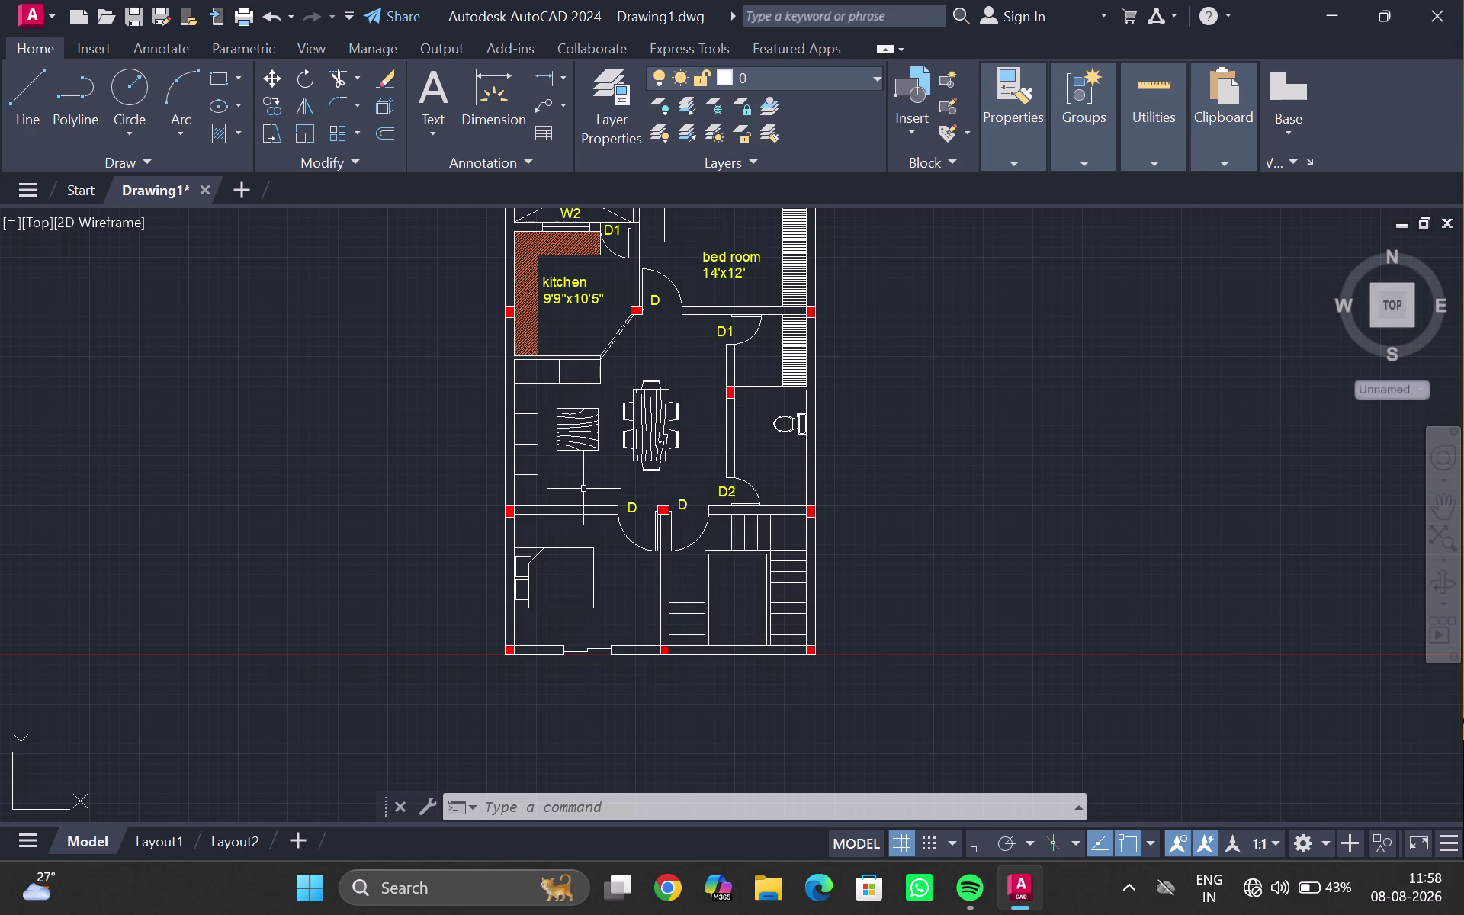
scroll(down, 3)
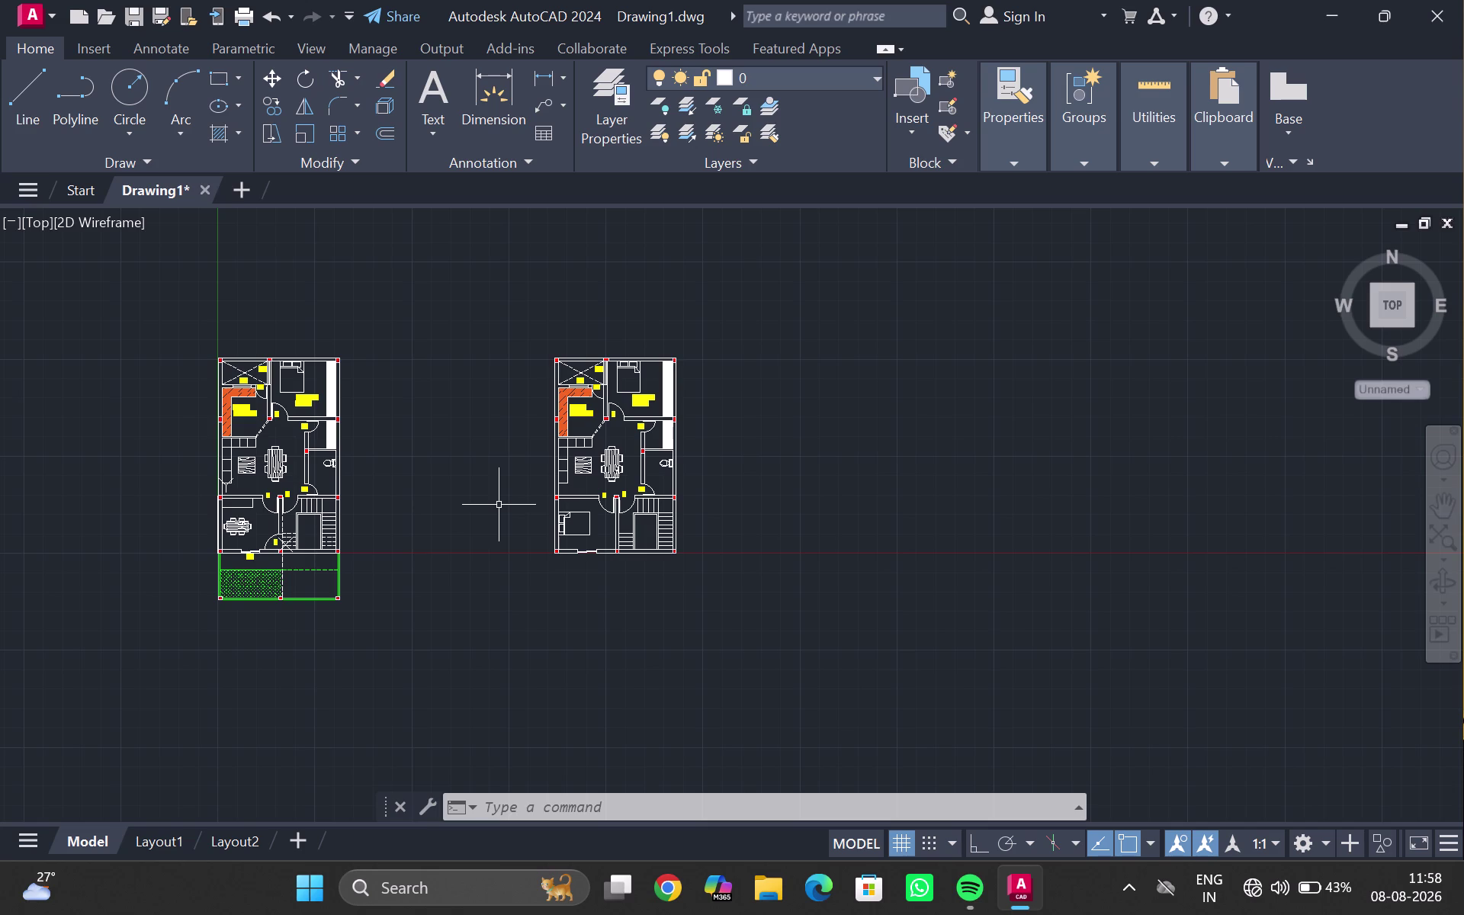
scroll(up, 3)
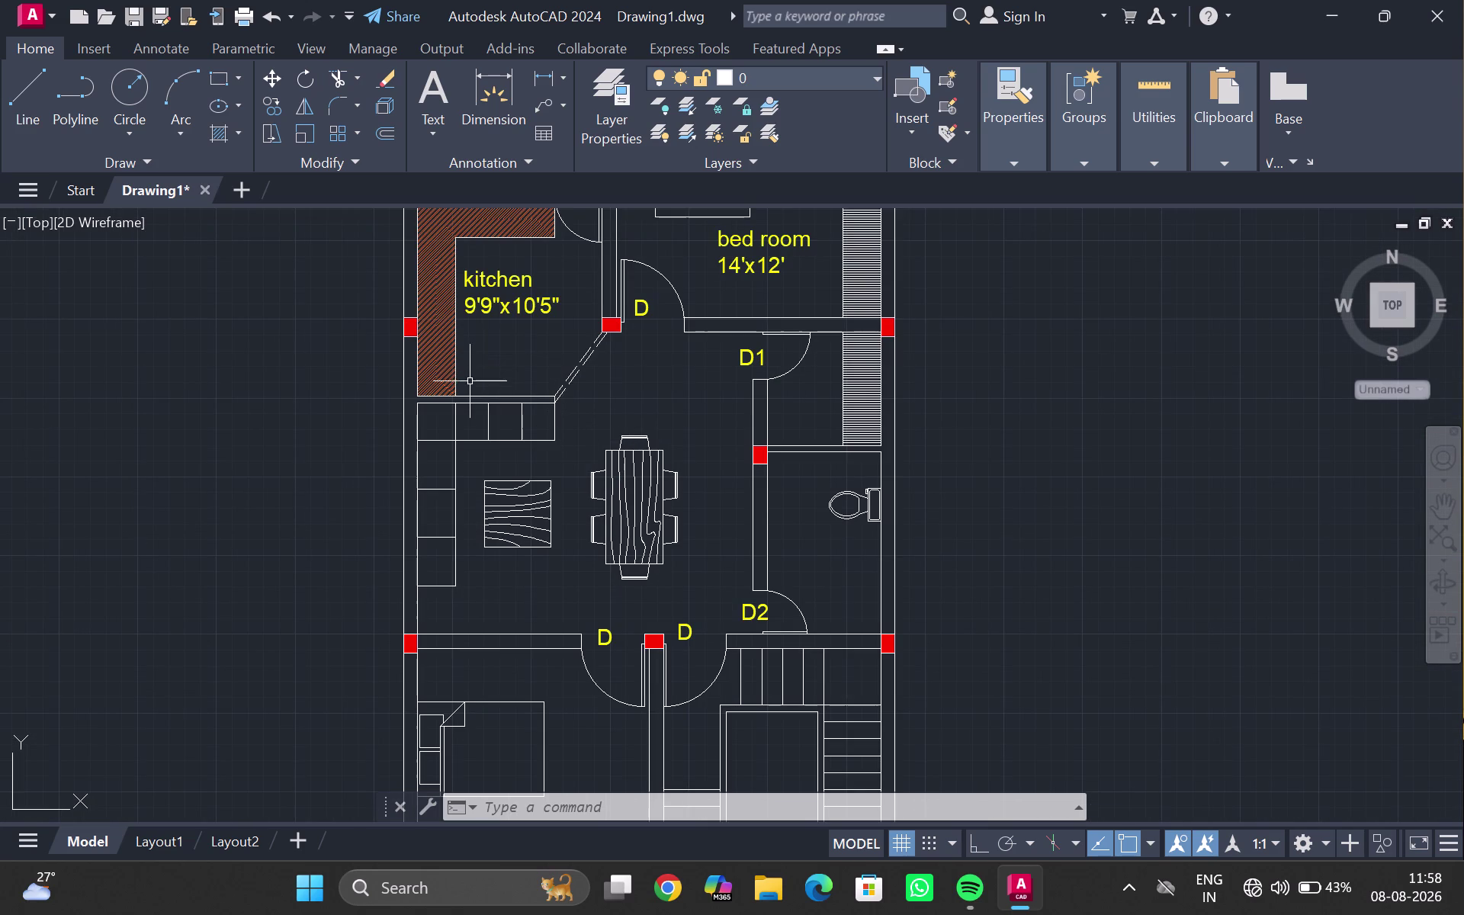
click(471, 397)
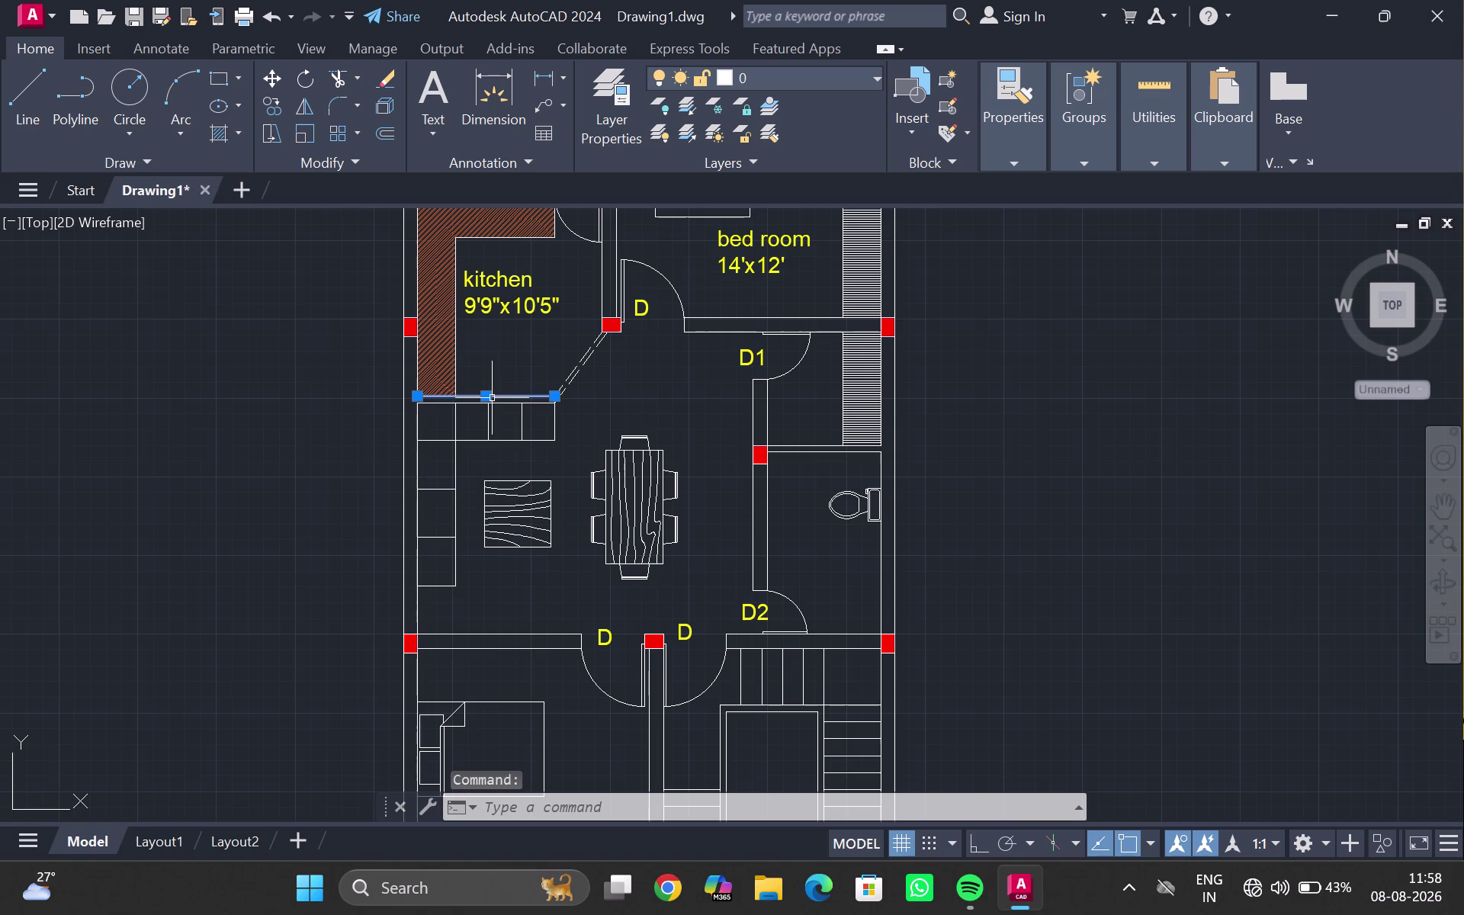
Delete the orange counter hatch.
key(Escape)
scroll(down, 3)
middle_drag(517, 363, 510, 380)
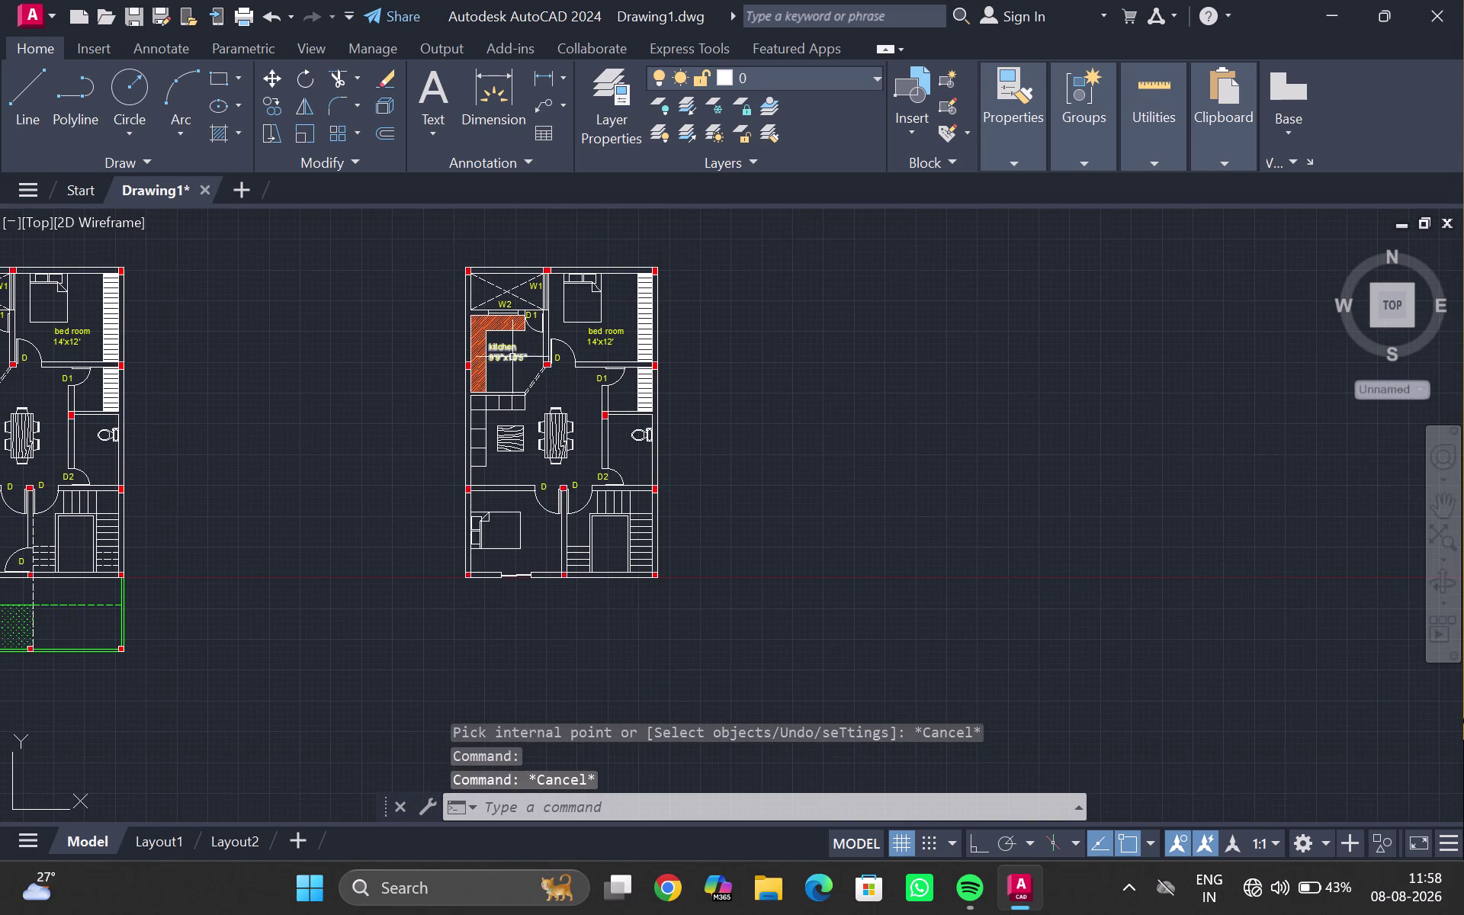
scroll(up, 3)
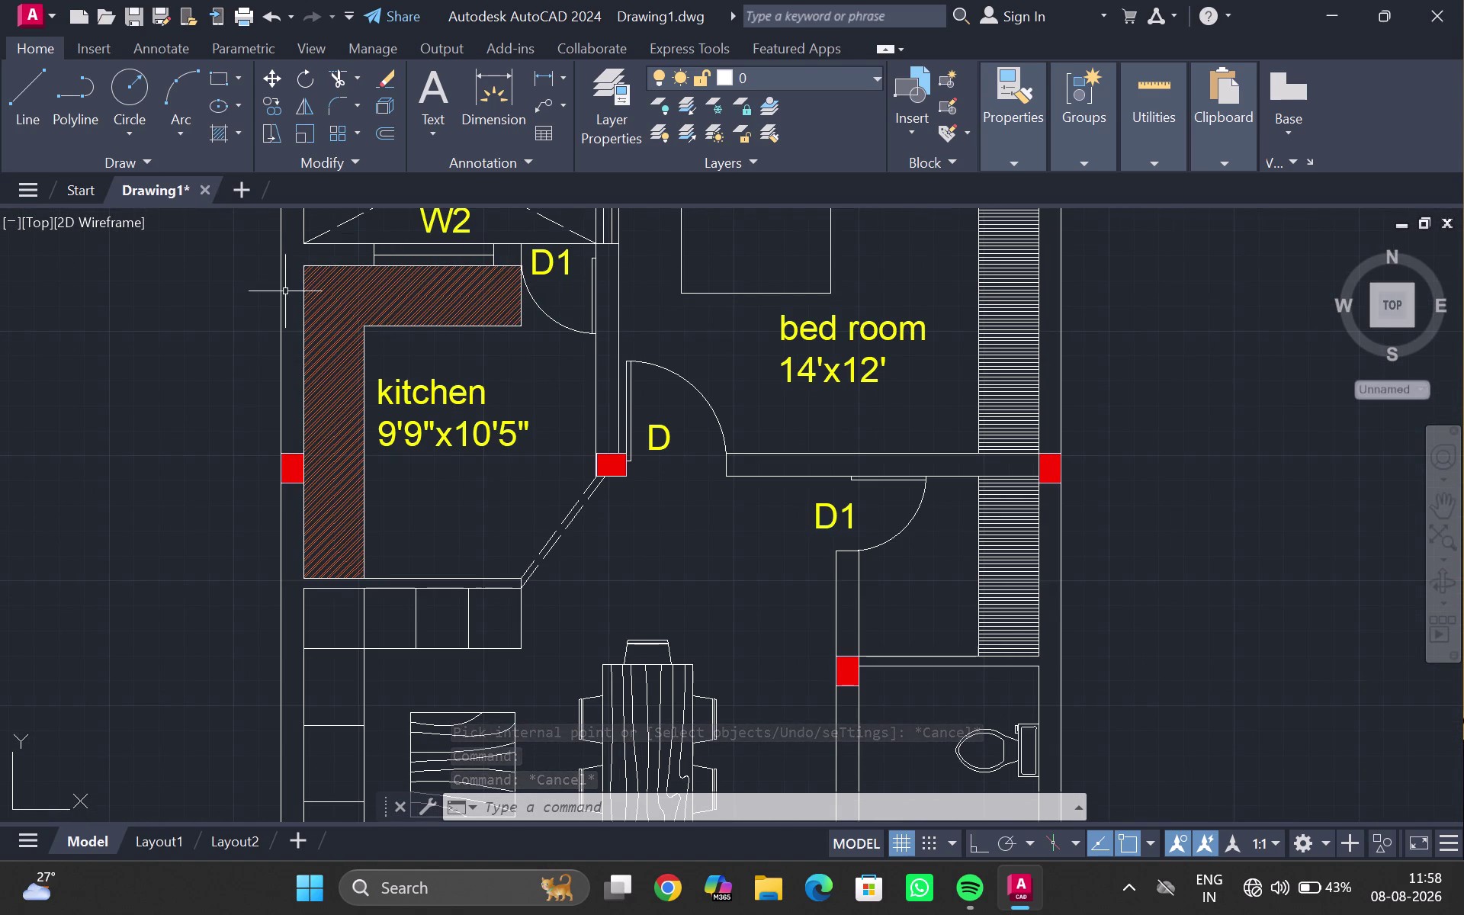
click(335, 315)
key(Delete)
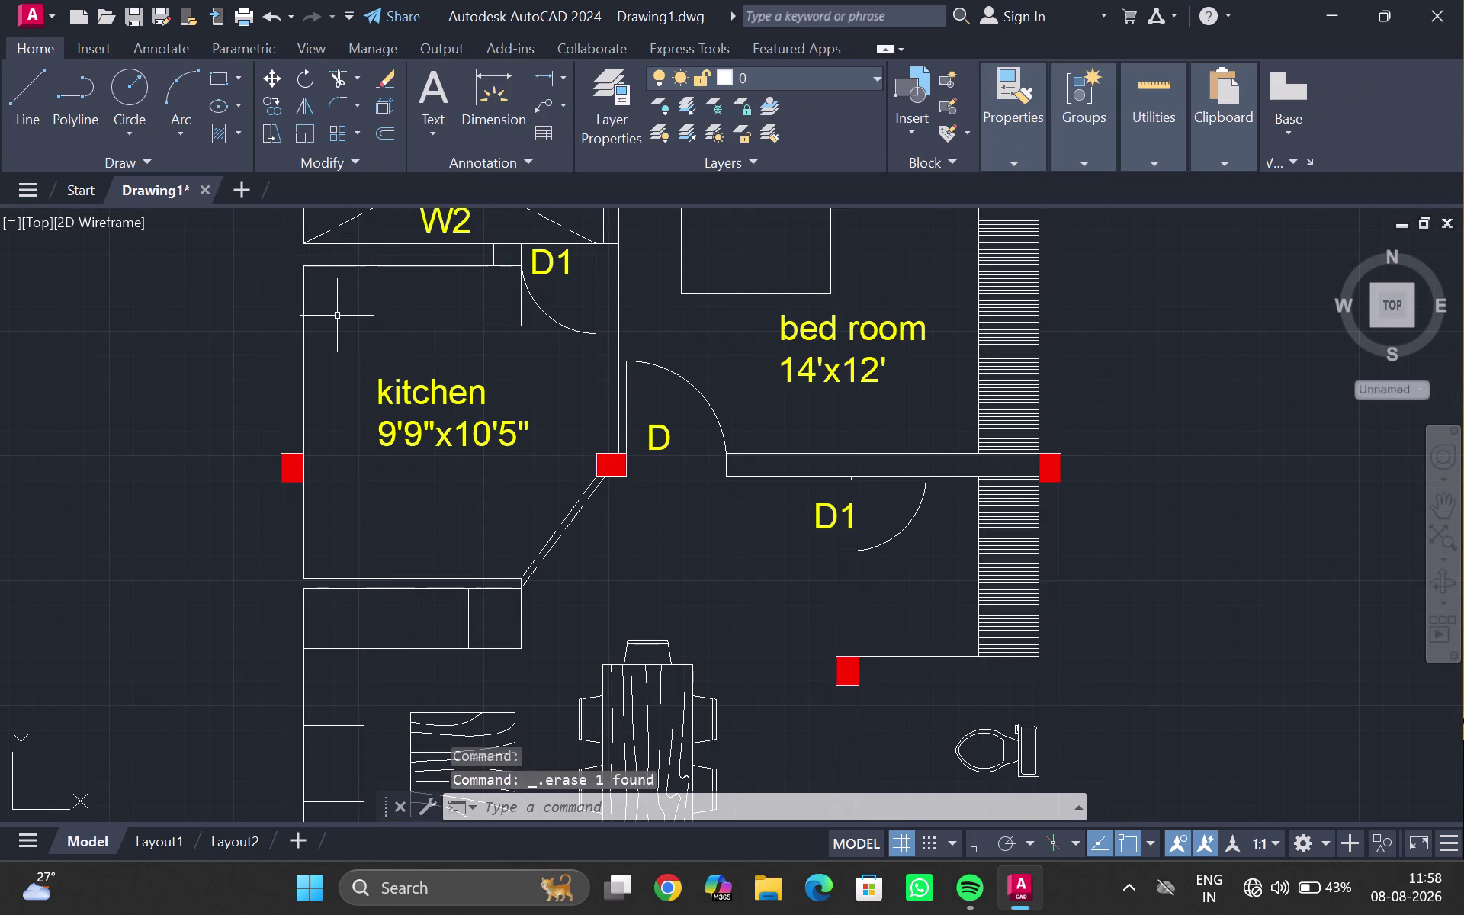
Offset the counter's top edge line 6'8" downward.
click(328, 262)
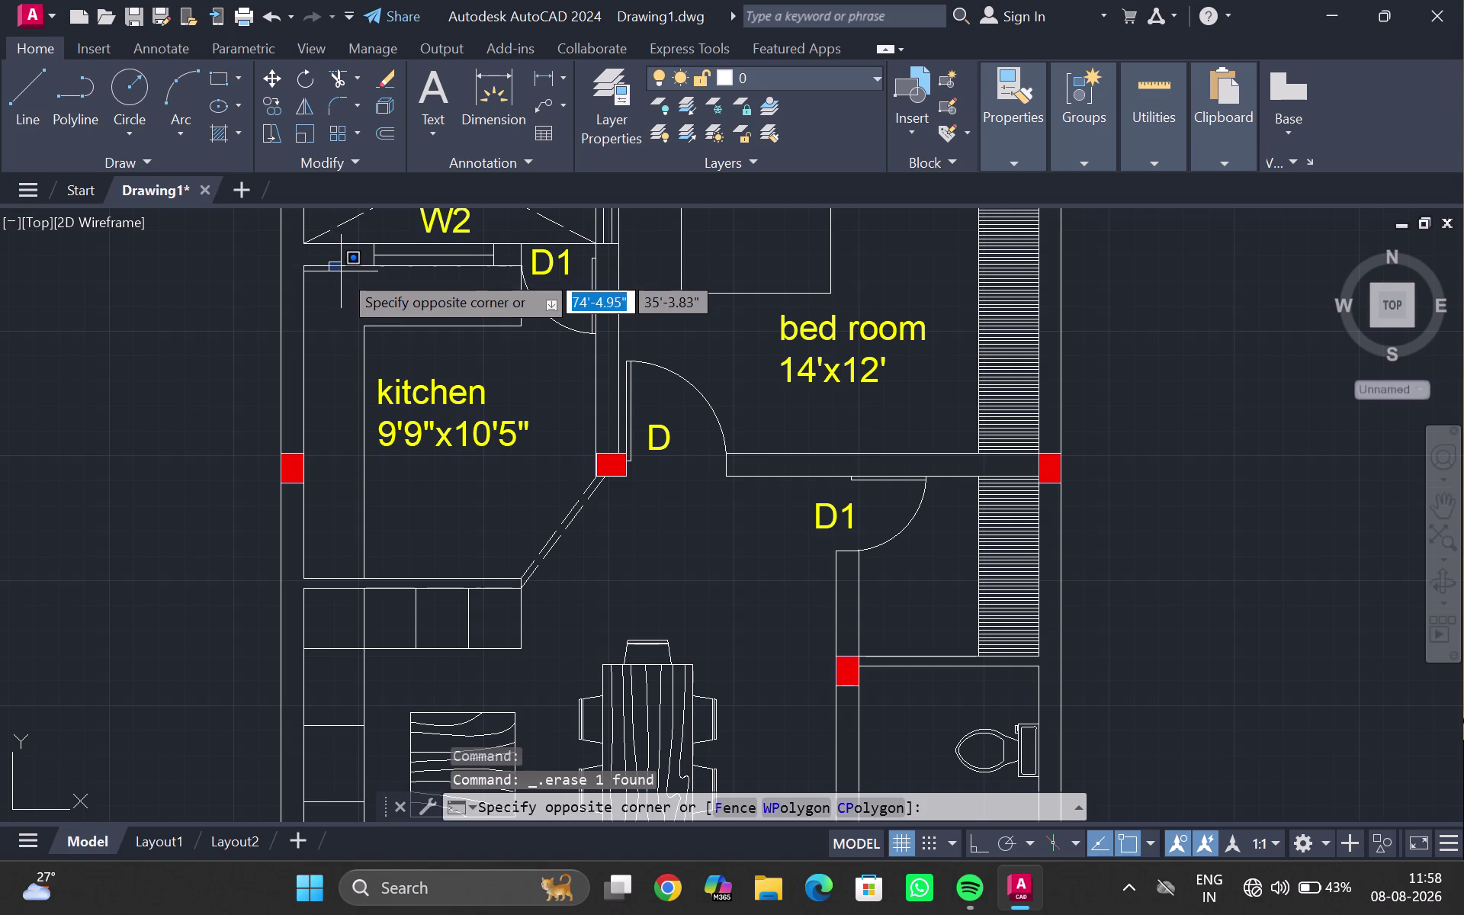
click(340, 269)
click(340, 265)
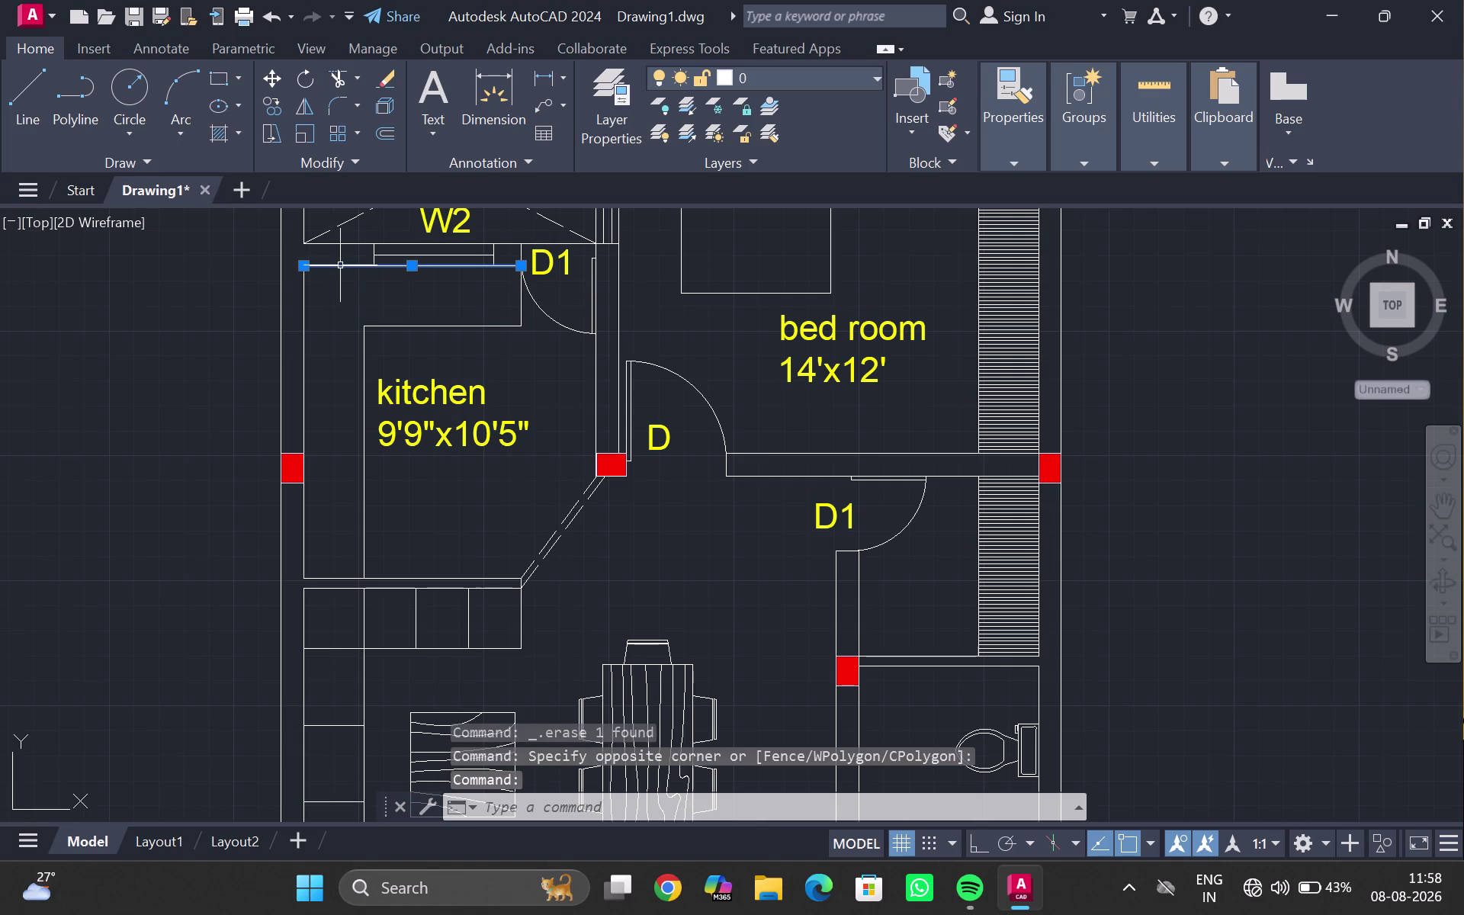
key(0)
key(BackSpace)
key(o)
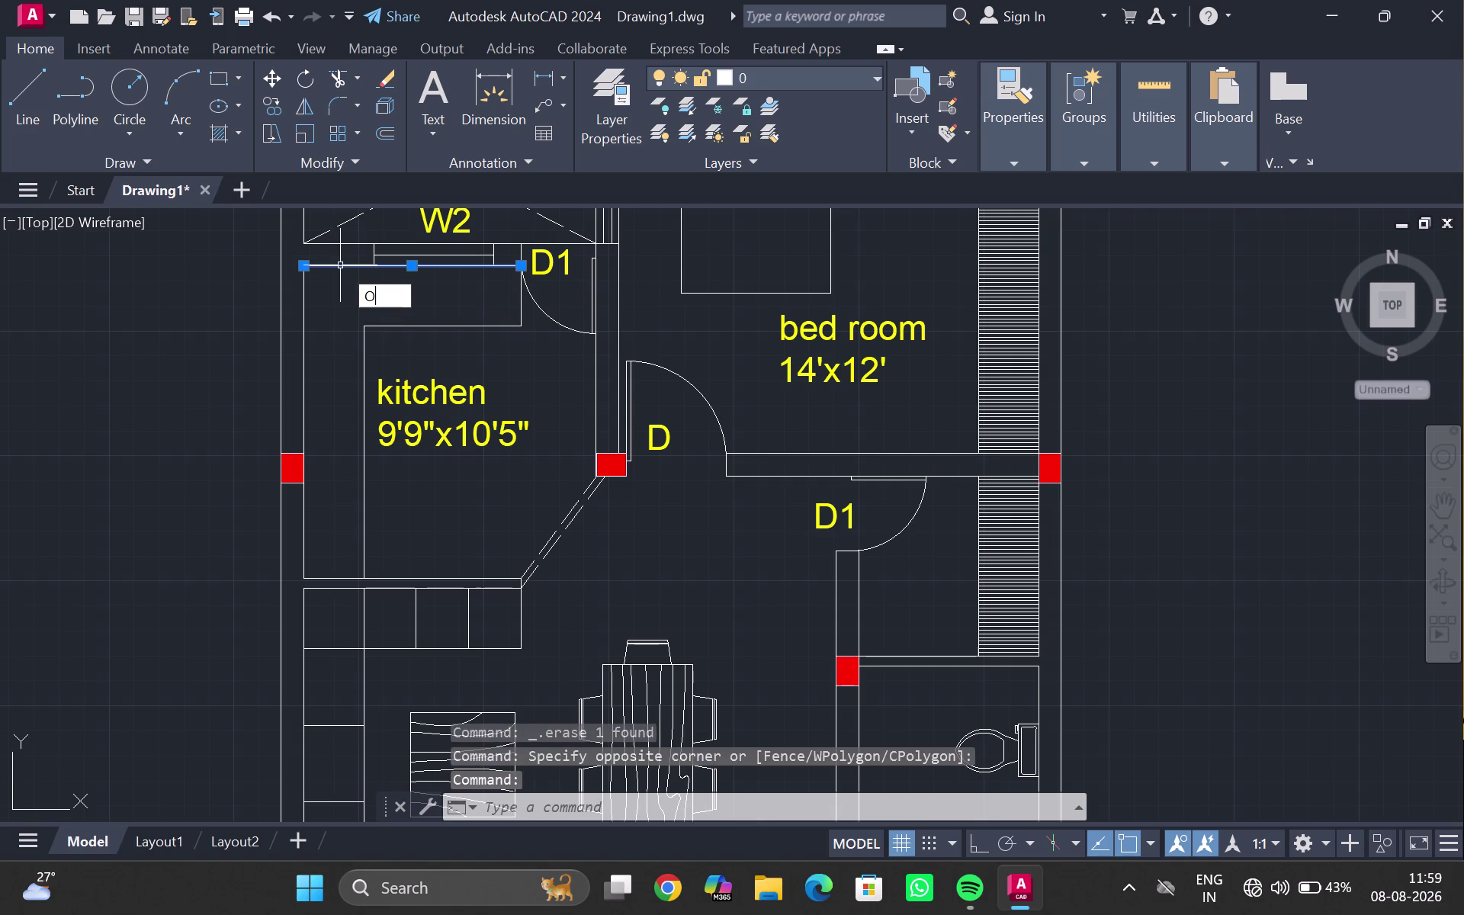
key(Return)
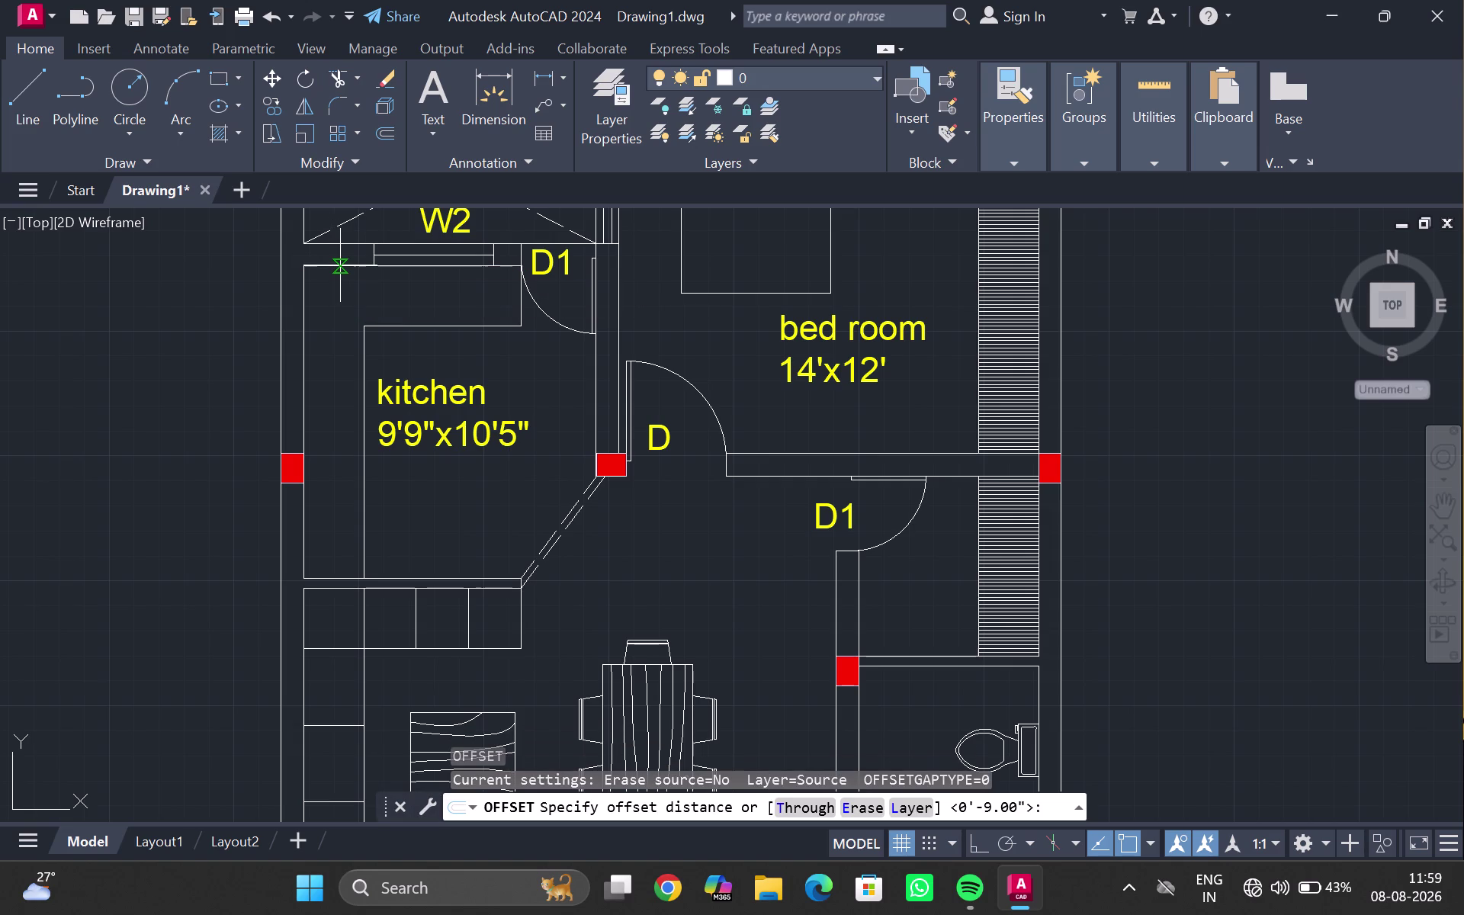
text(6')
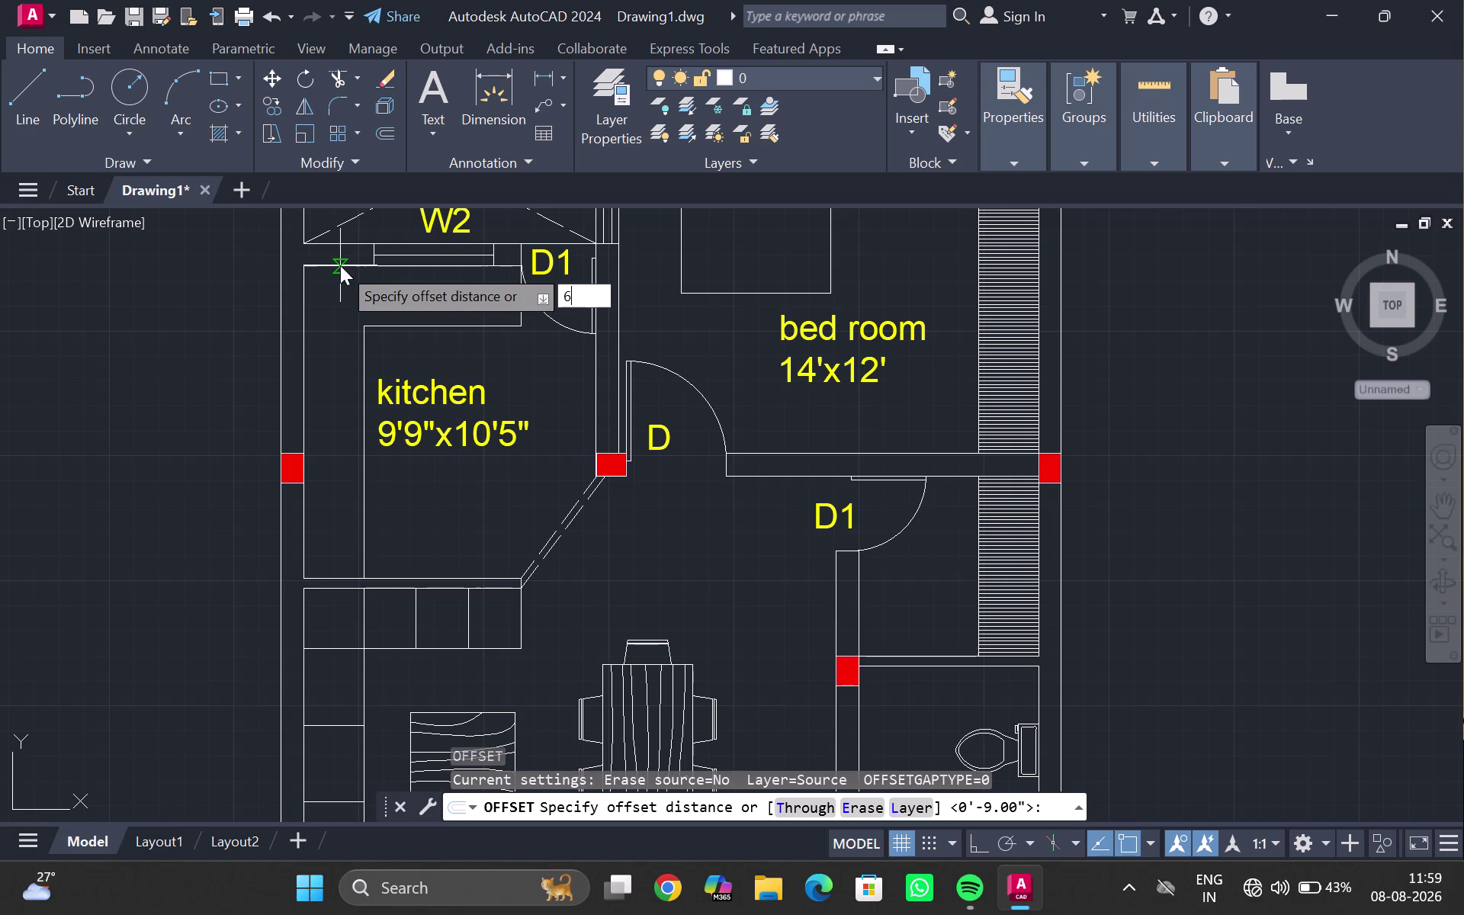
text(8")
key(Return)
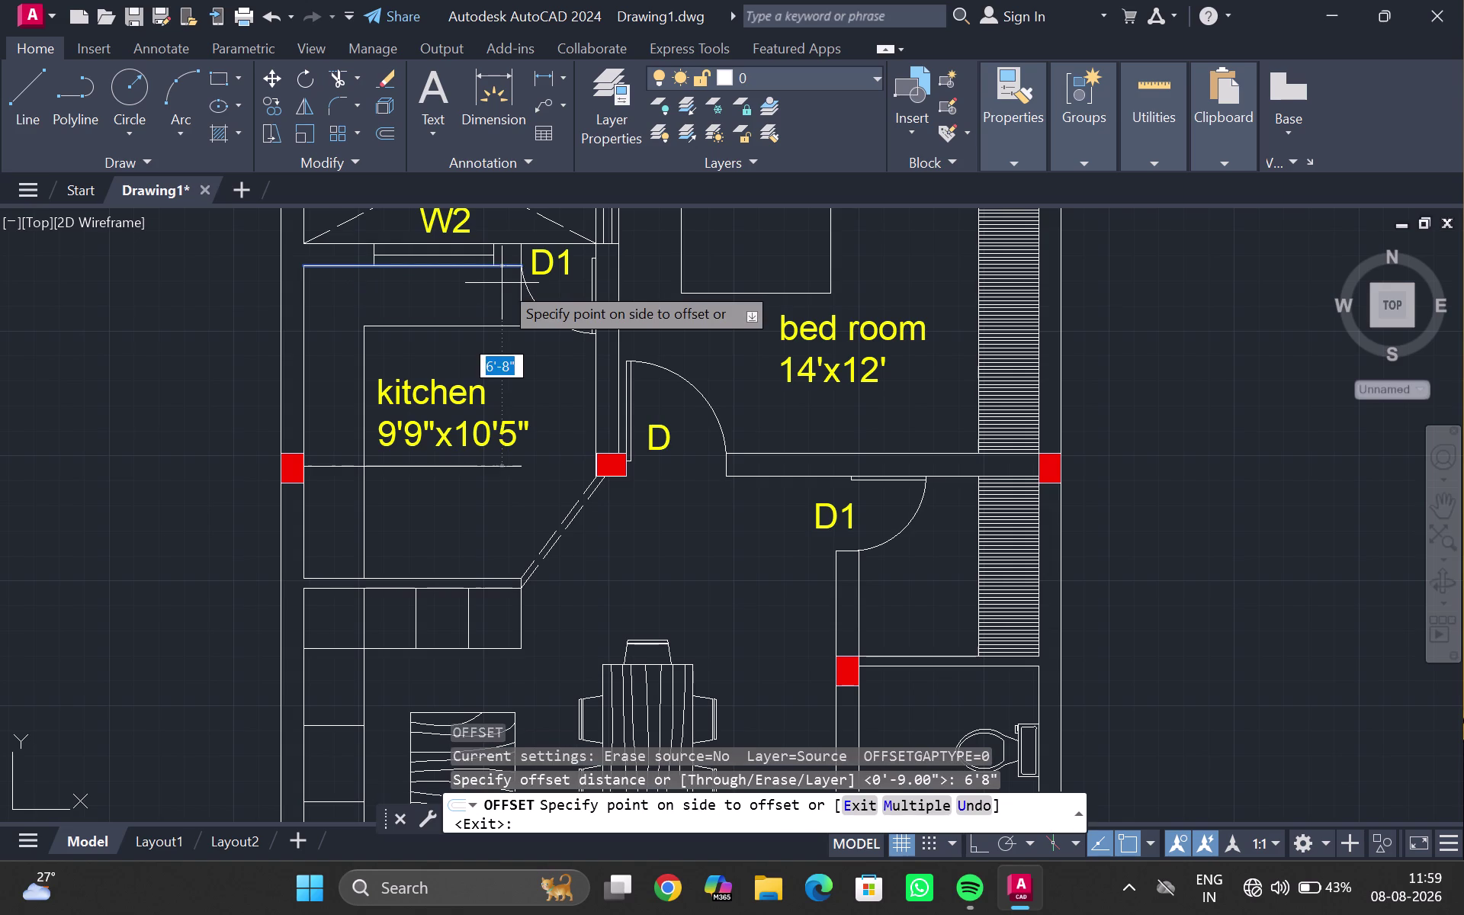
click(484, 493)
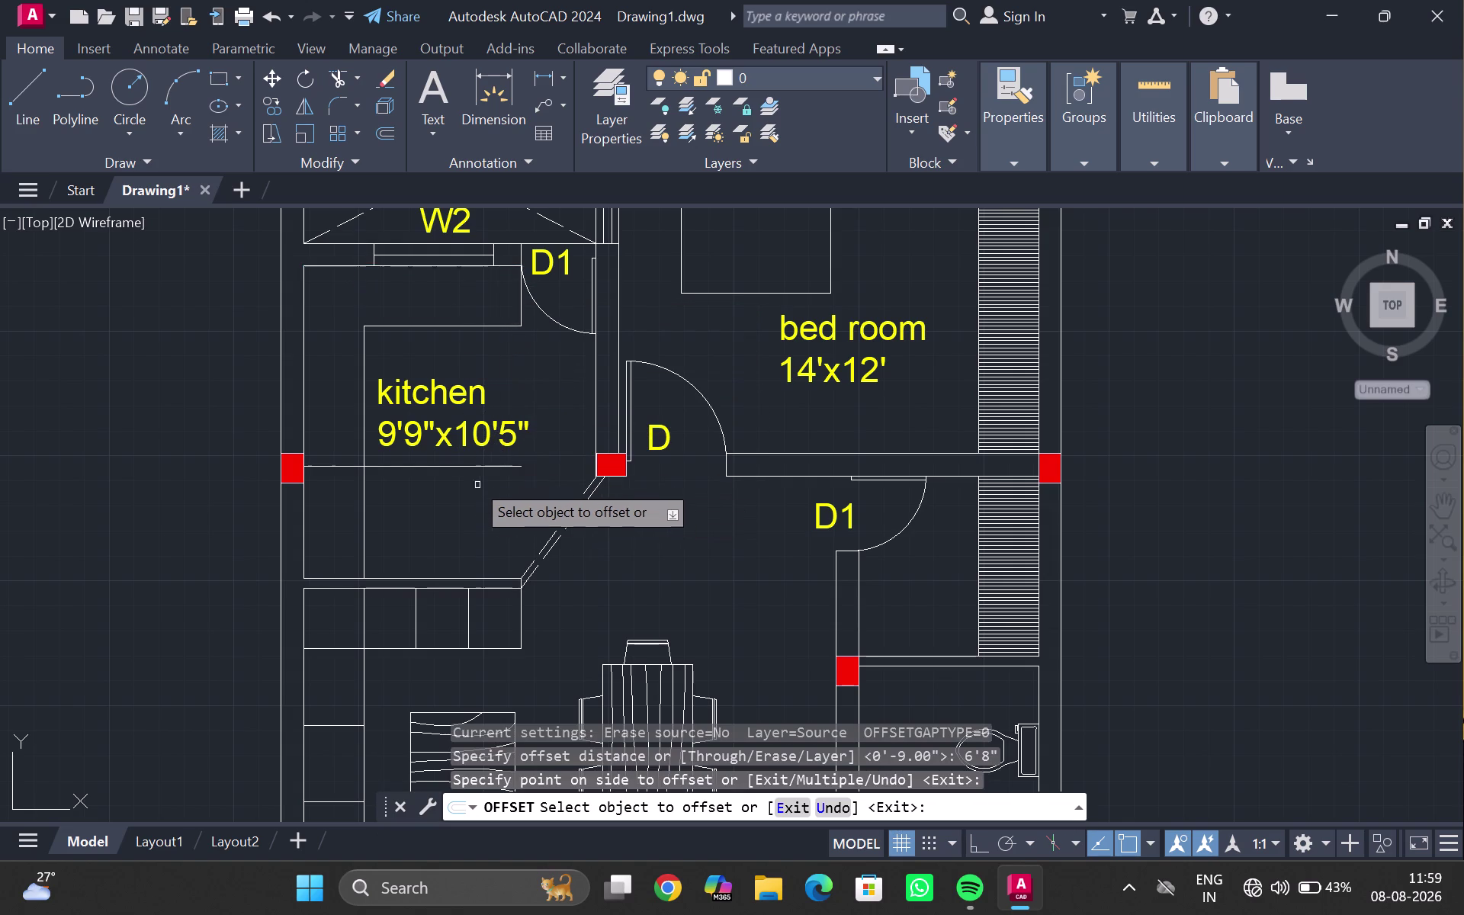
Offset the new kitchen line again by 9 inches.
click(464, 465)
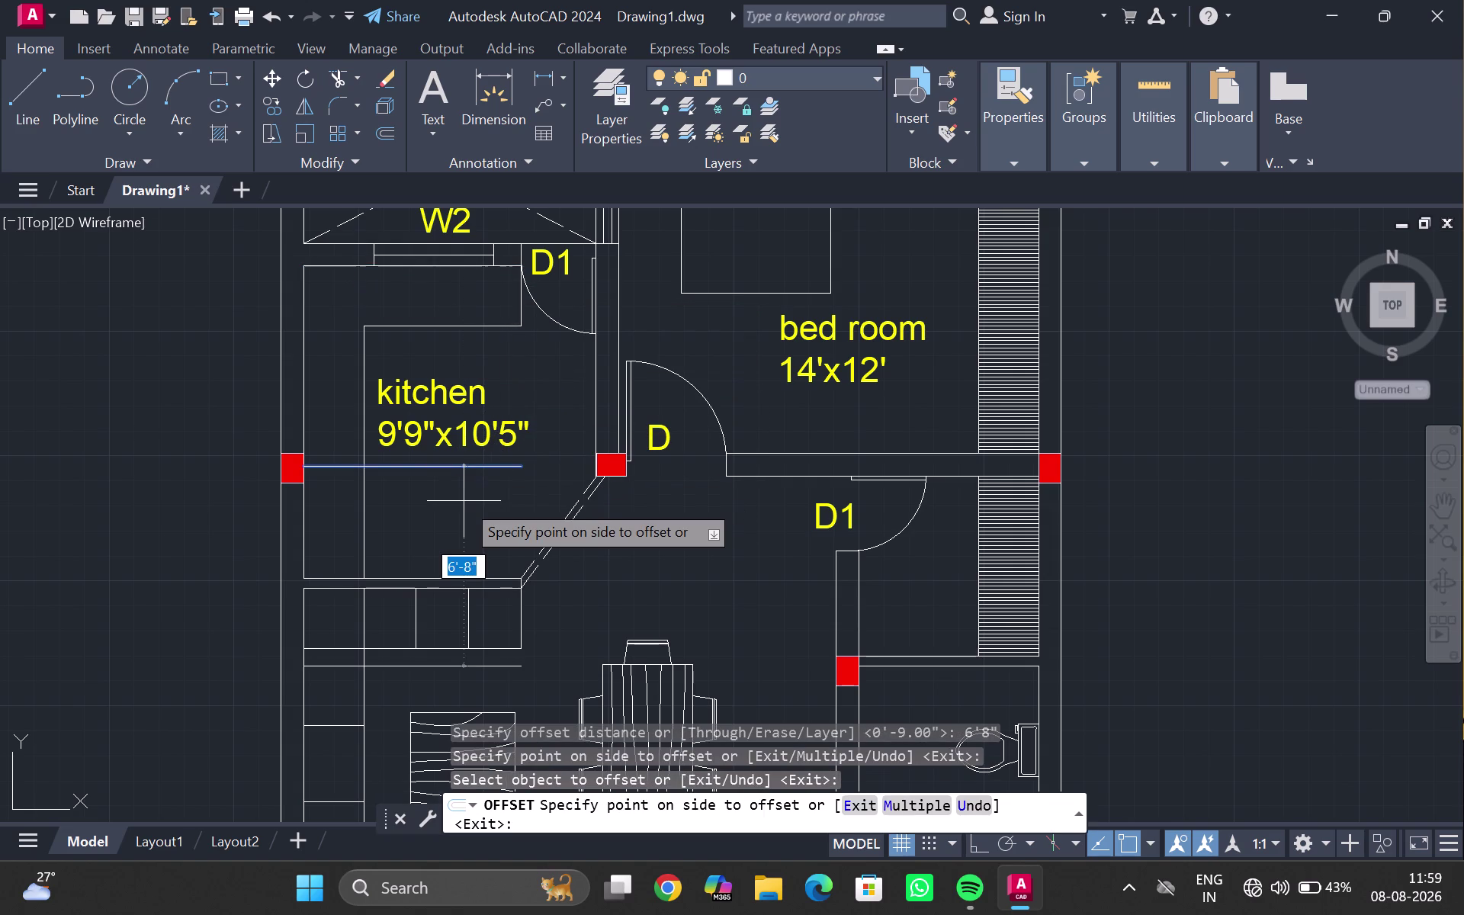
text(9")
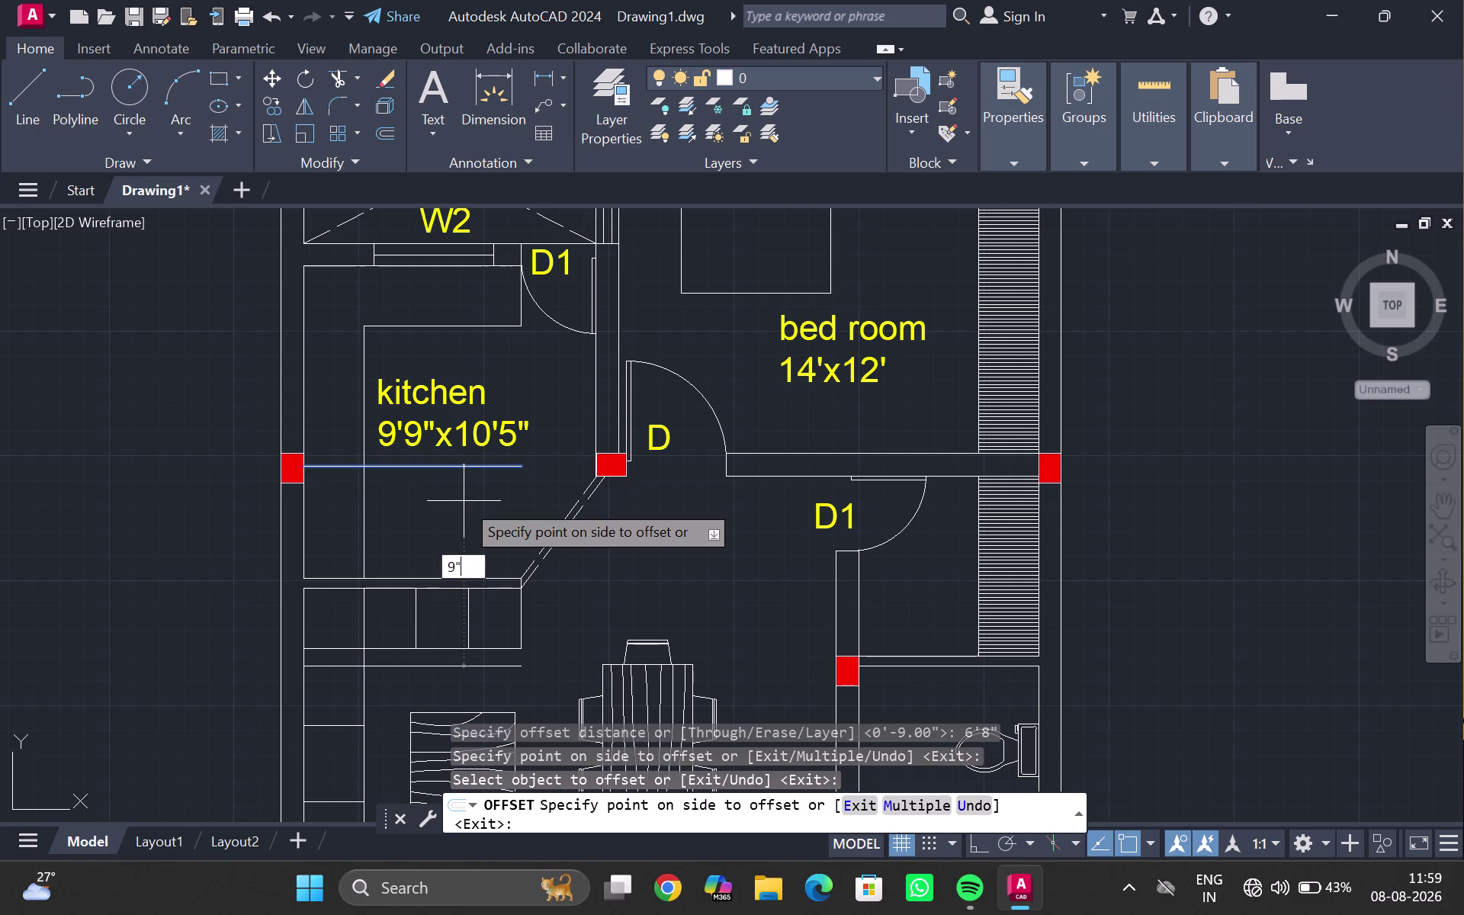
key(Return)
click(456, 500)
key(Escape)
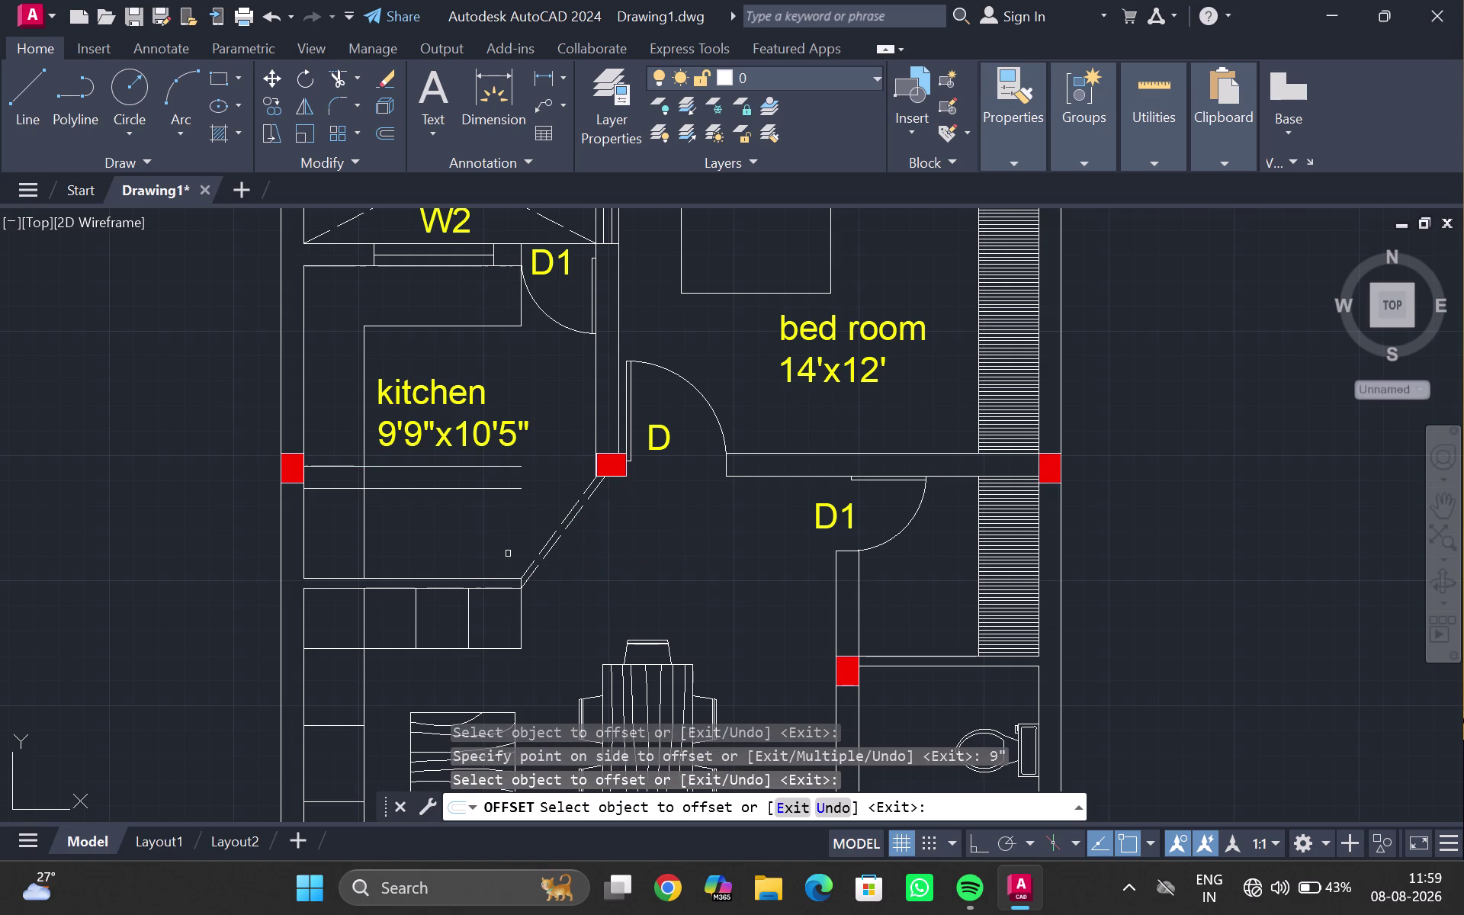
Erase the dashed diagonal lines near the kitchen door.
click(558, 547)
click(556, 539)
click(550, 530)
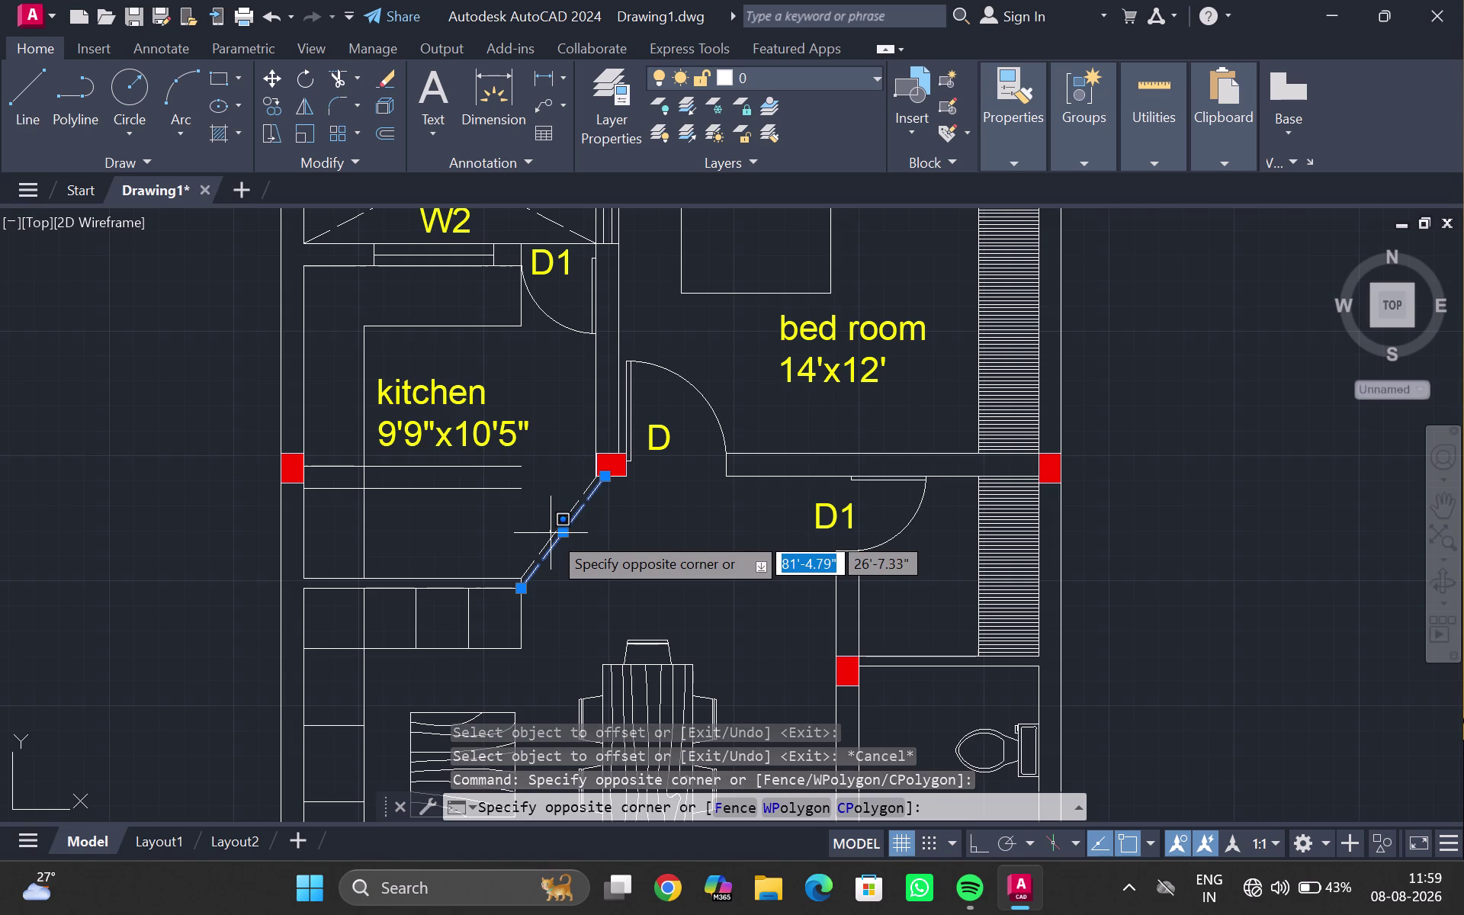
click(552, 536)
double_click(552, 536)
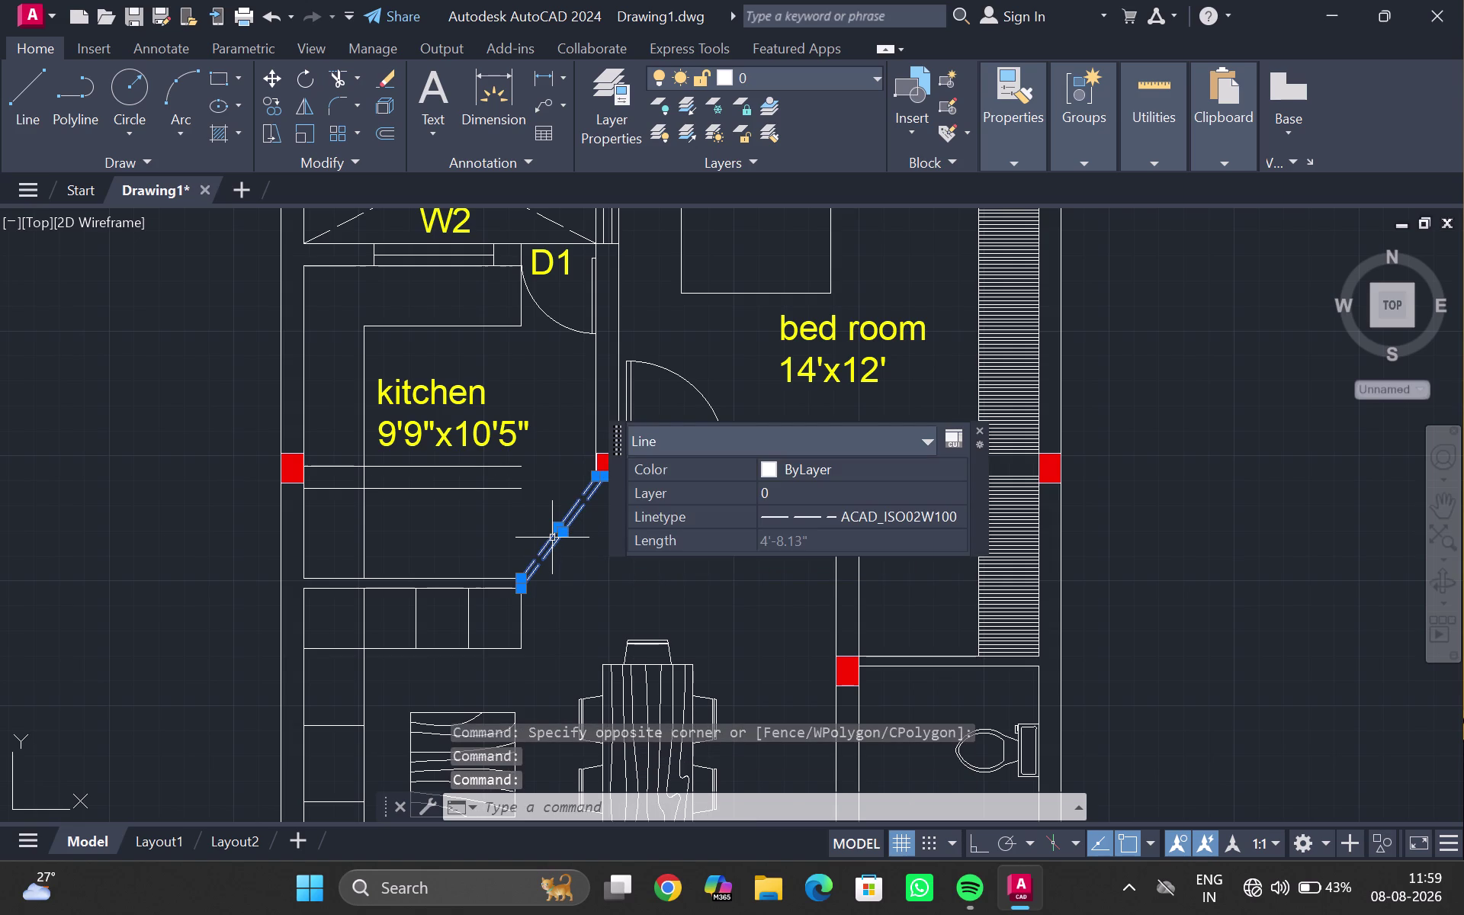
key(Delete)
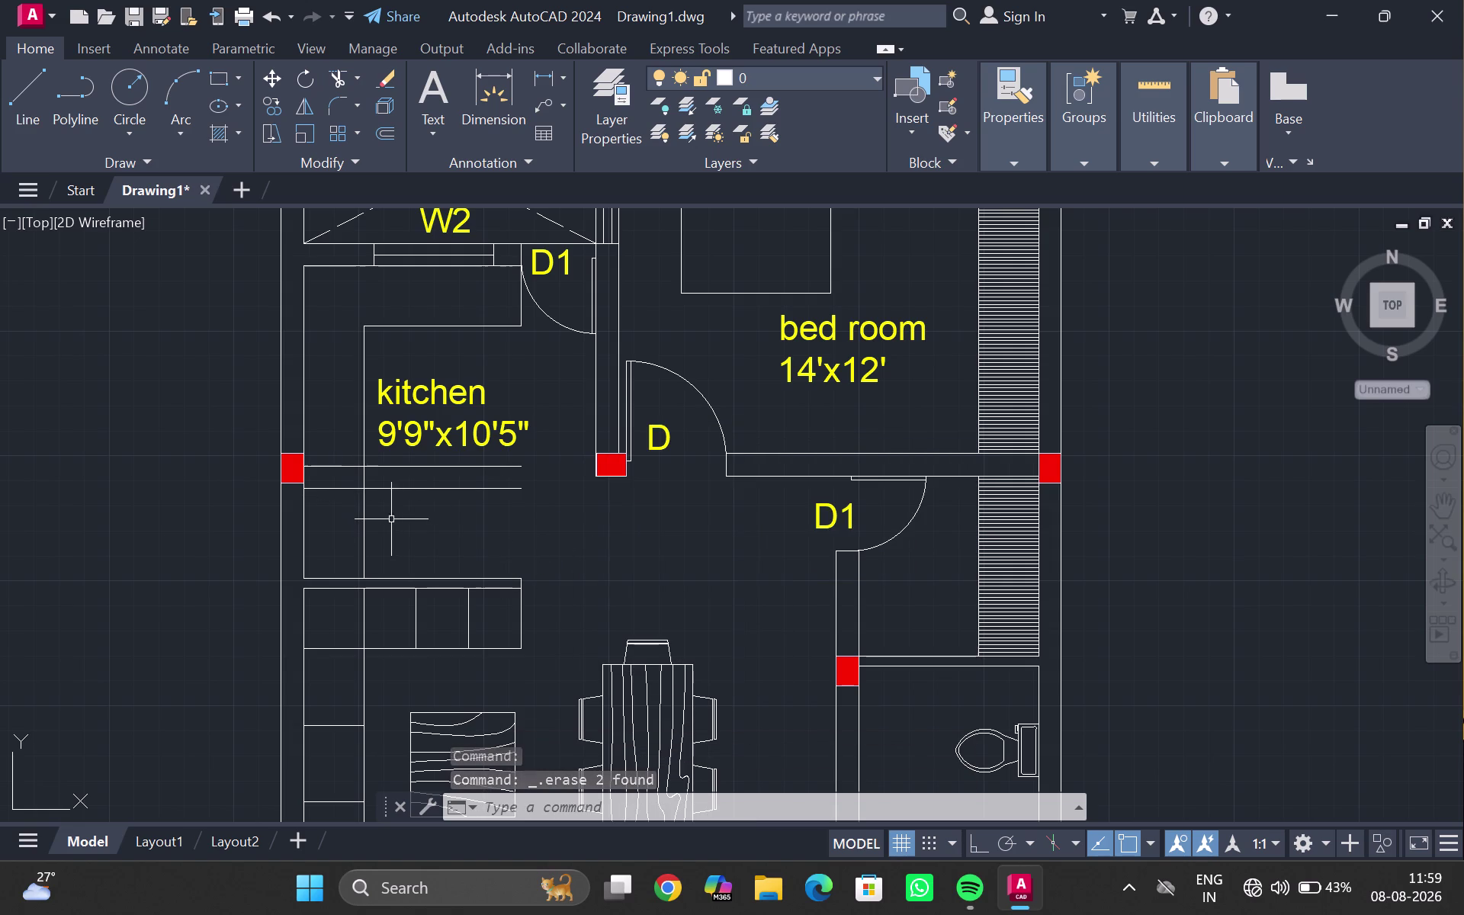
Trim away the old counter lines below the kitchen with TR fences.
scroll(down, 3)
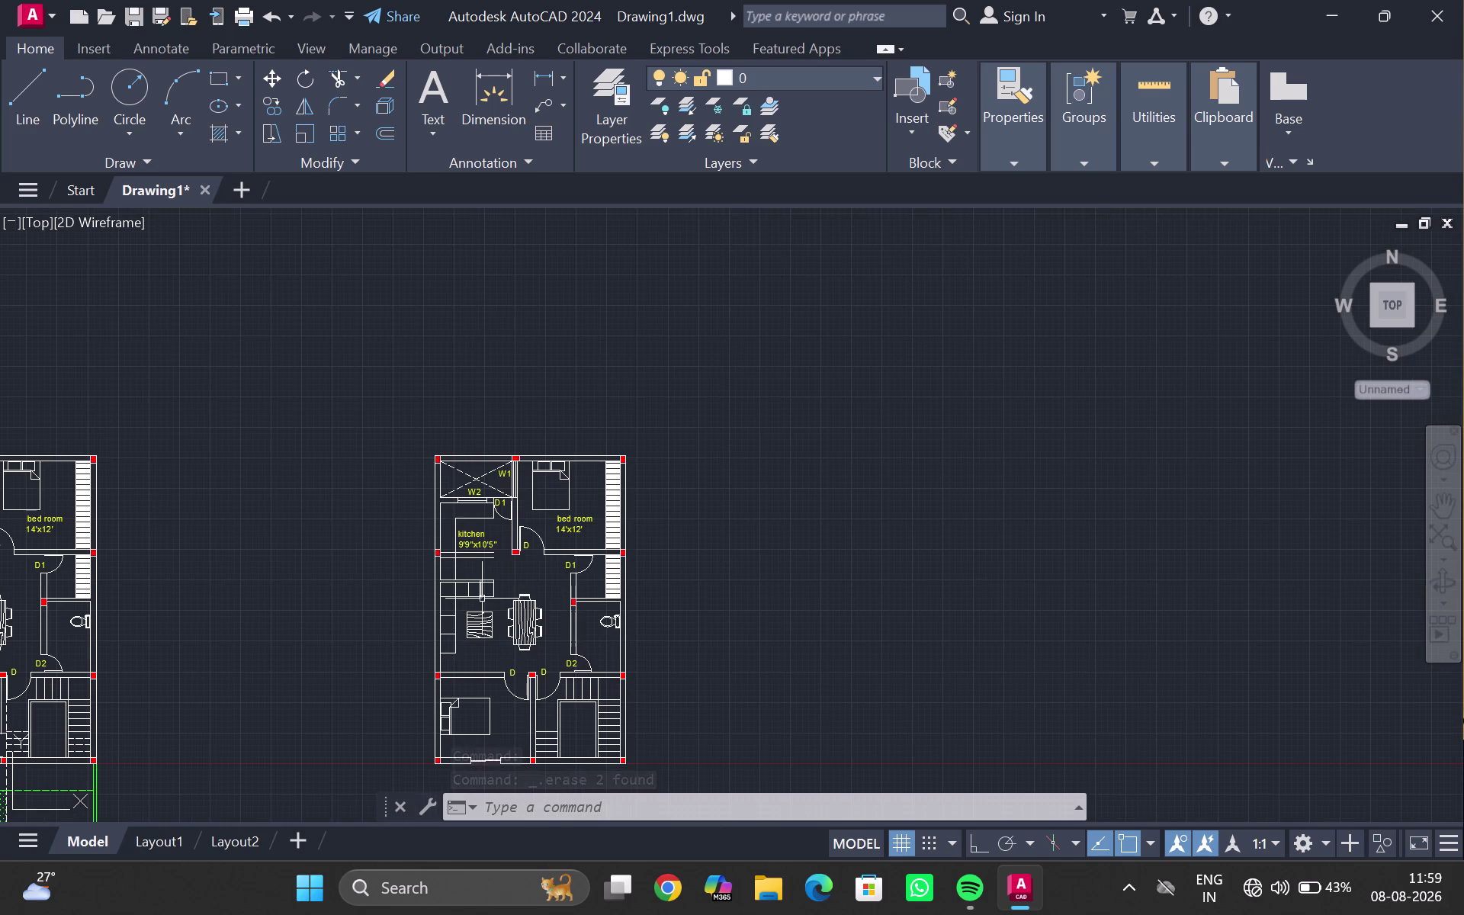
middle_drag(481, 598, 482, 582)
scroll(up, 3)
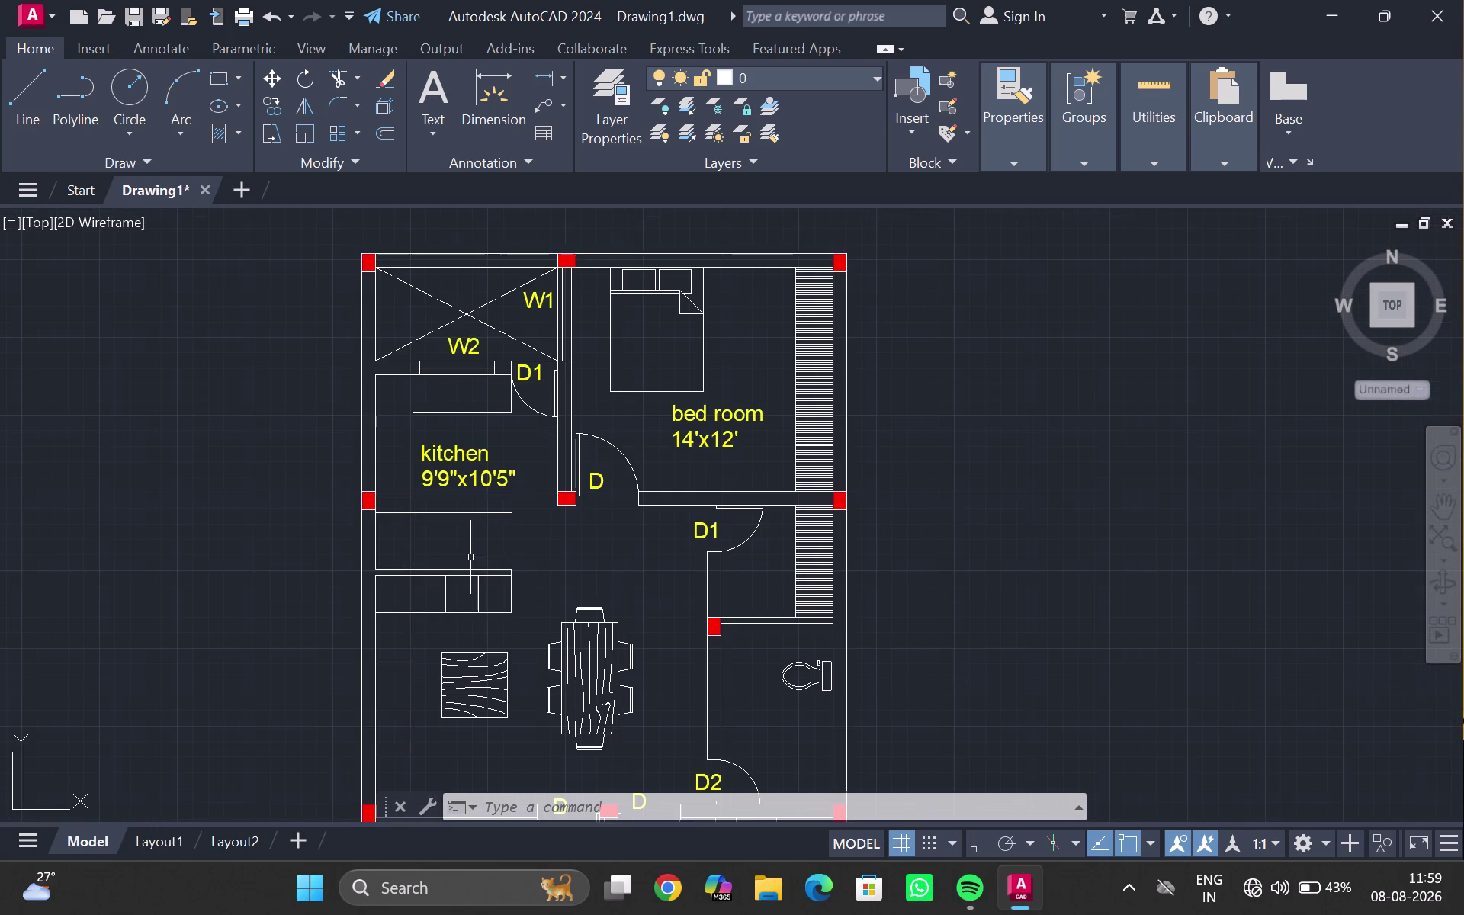
text(TR)
key(Return)
drag(471, 557, 419, 821)
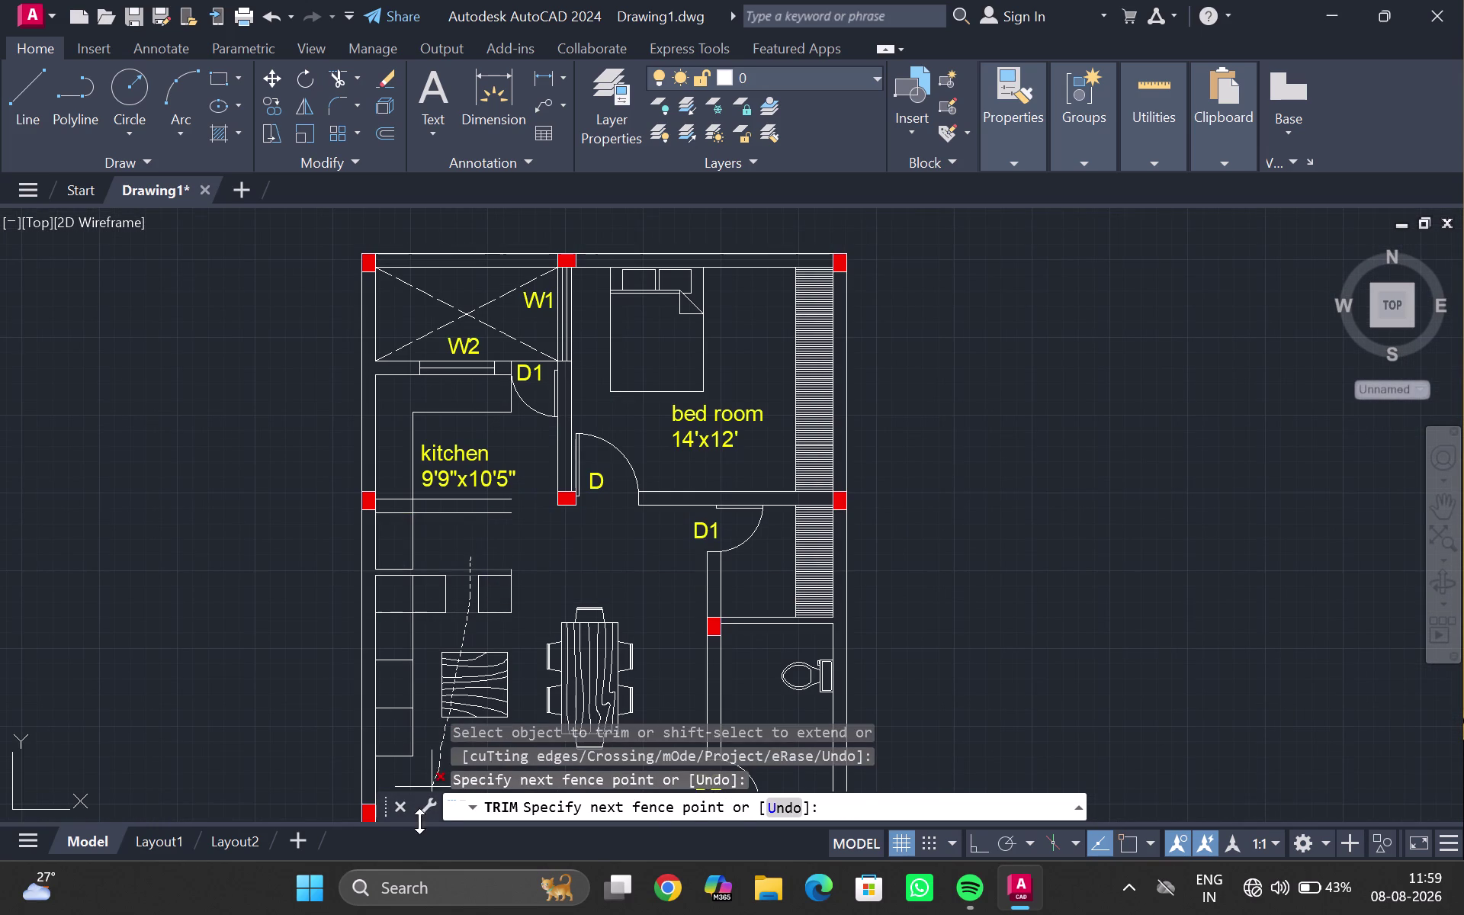
drag(420, 821, 480, 601)
drag(413, 540, 408, 543)
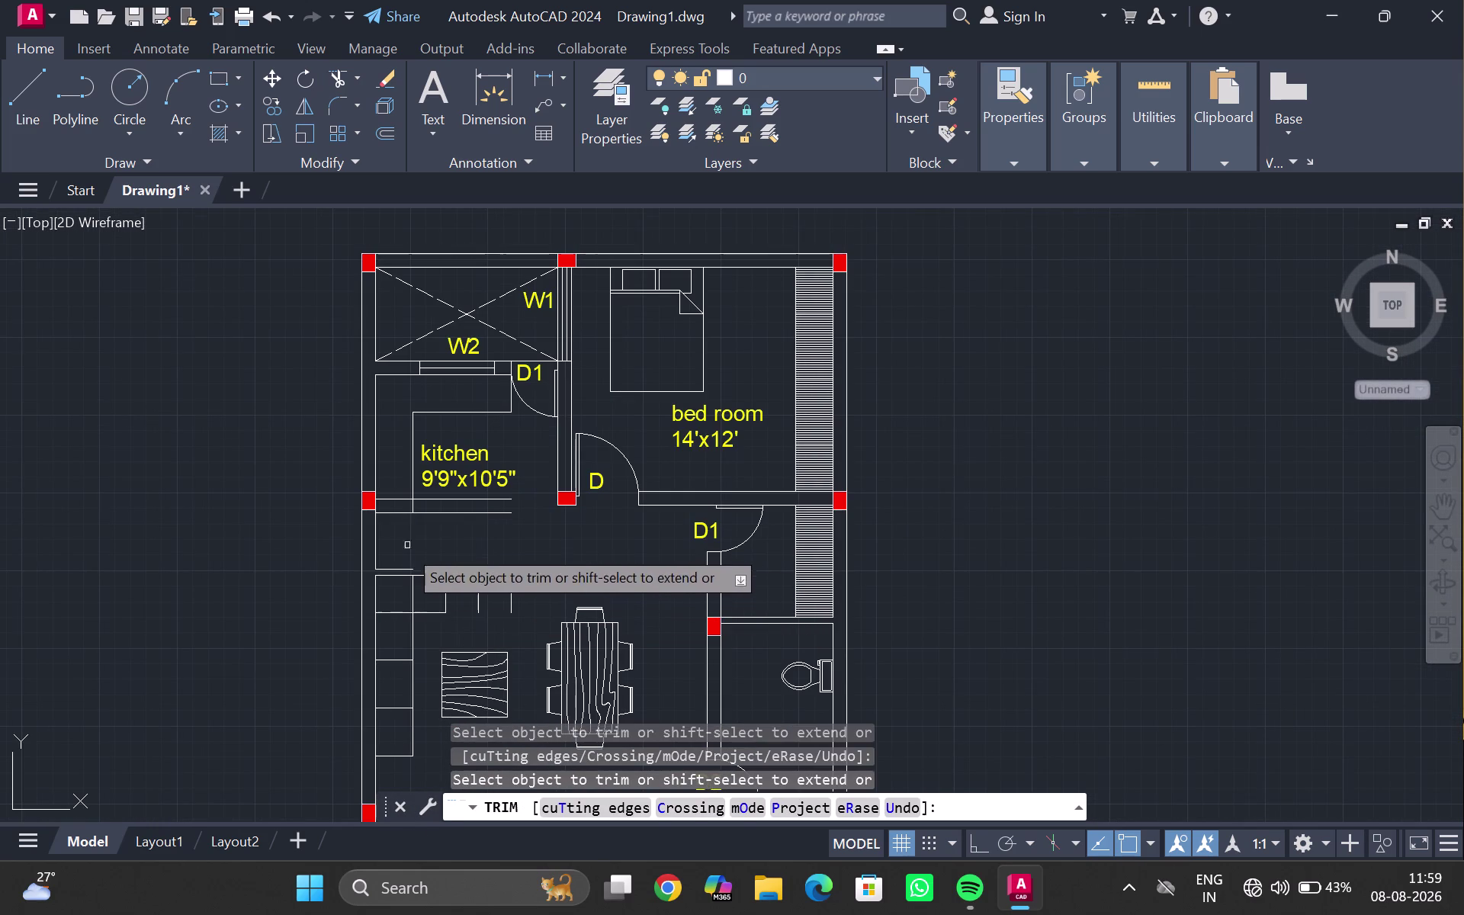
drag(409, 543, 381, 722)
drag(398, 770, 418, 552)
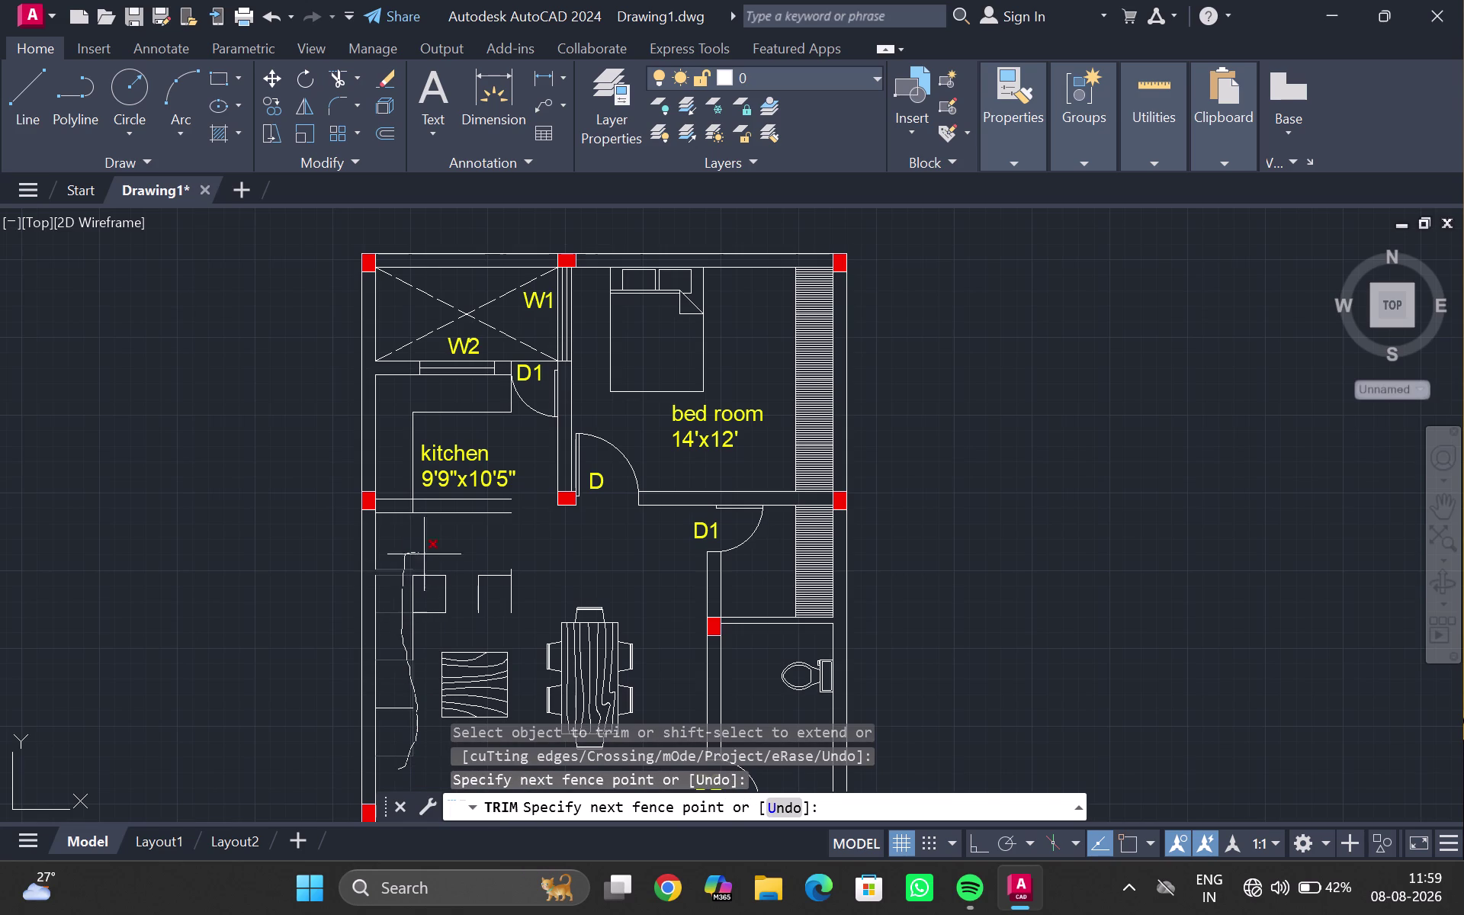
Trim the partition lines and leftover pieces in the dining area.
drag(417, 552, 387, 697)
drag(387, 697, 402, 737)
drag(541, 592, 423, 562)
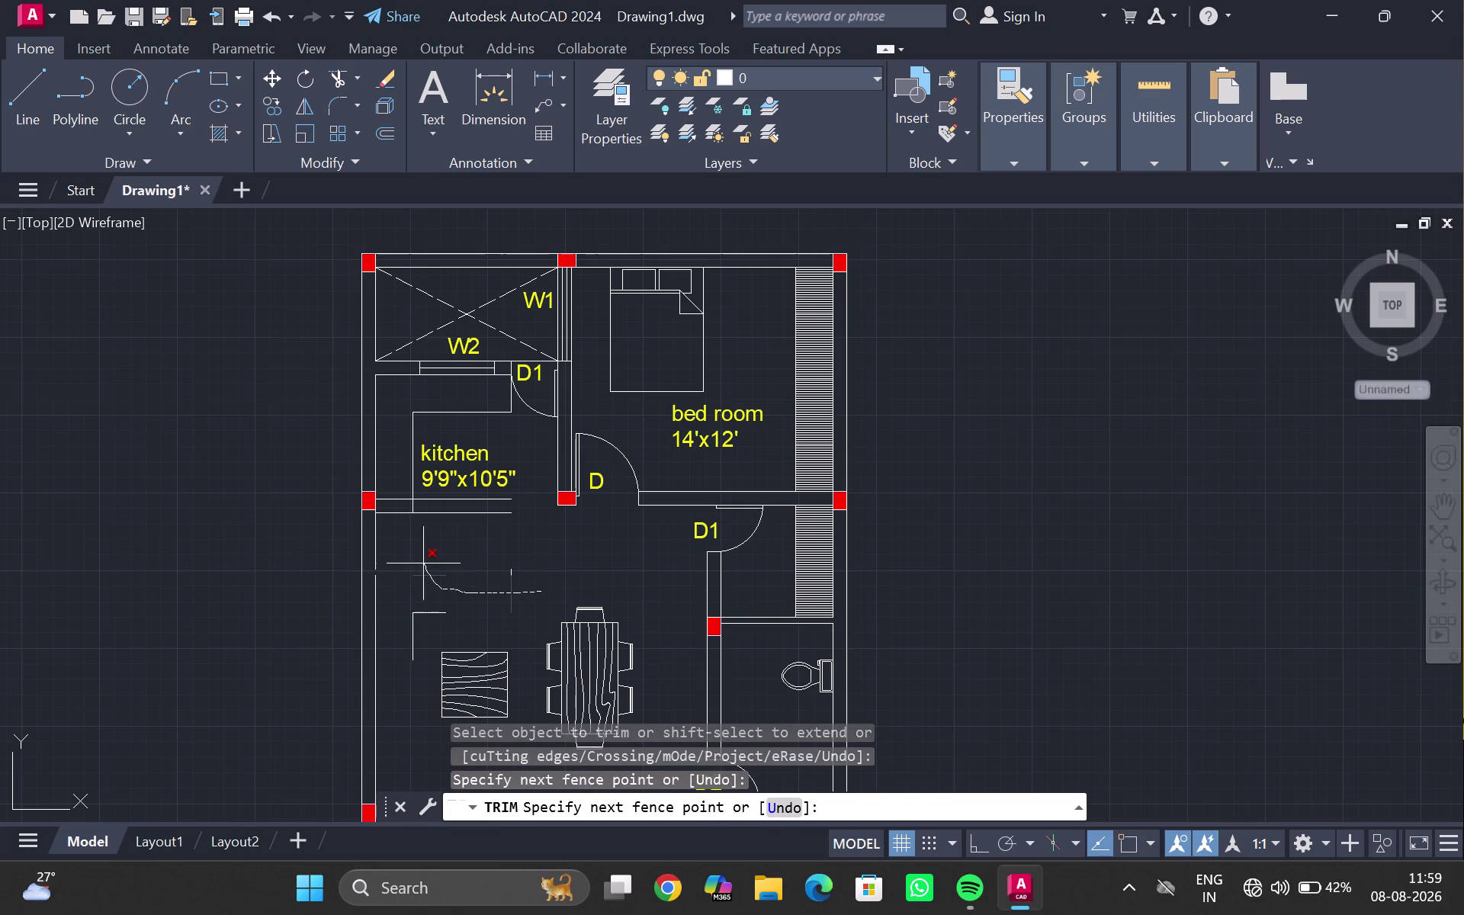
drag(423, 562, 411, 648)
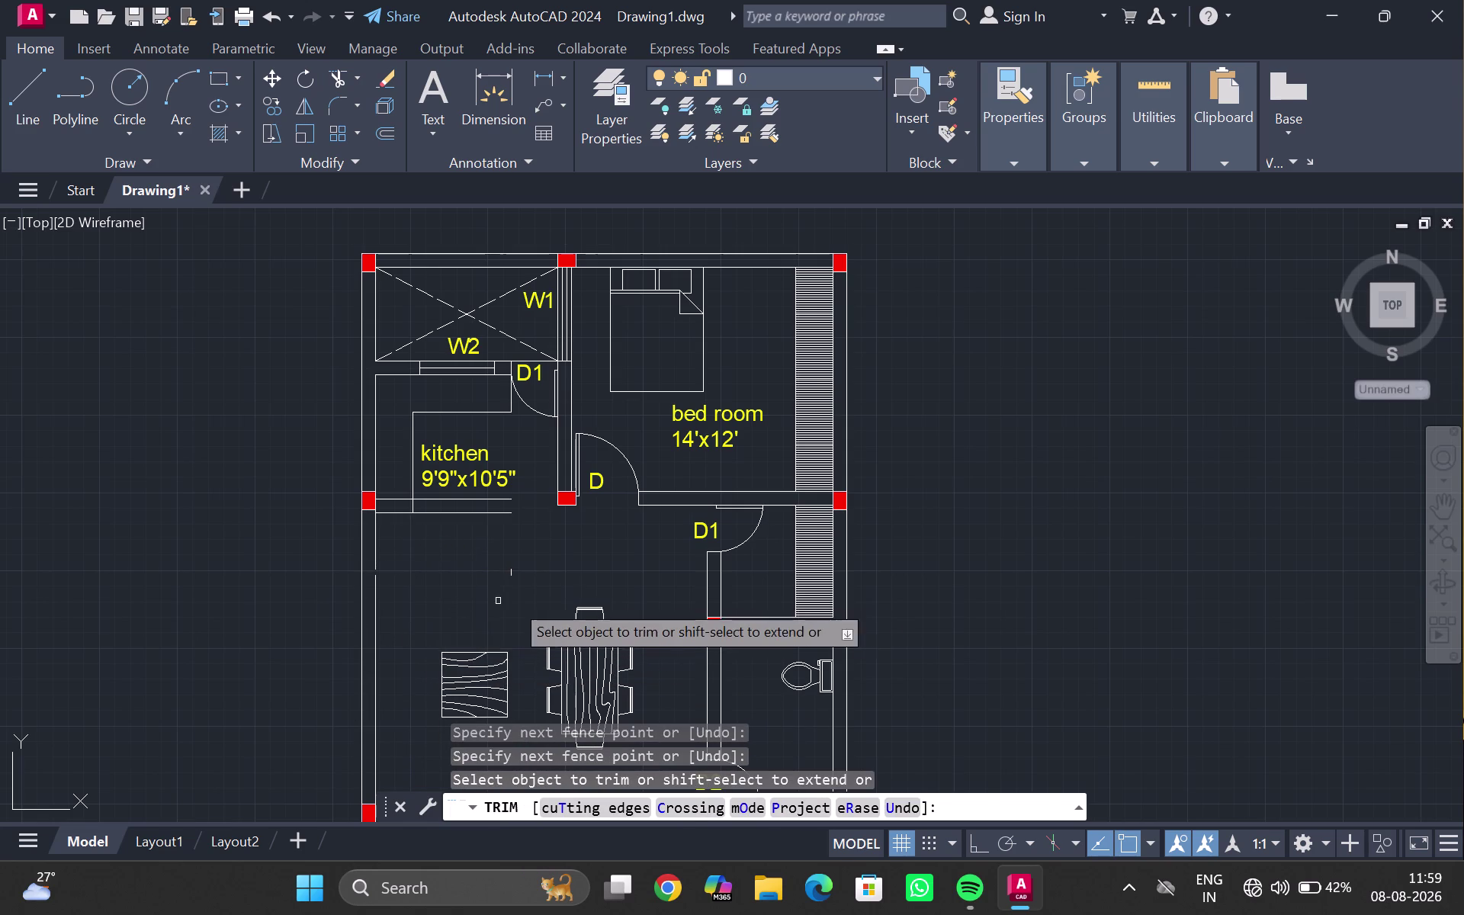
drag(527, 573, 495, 580)
click(507, 577)
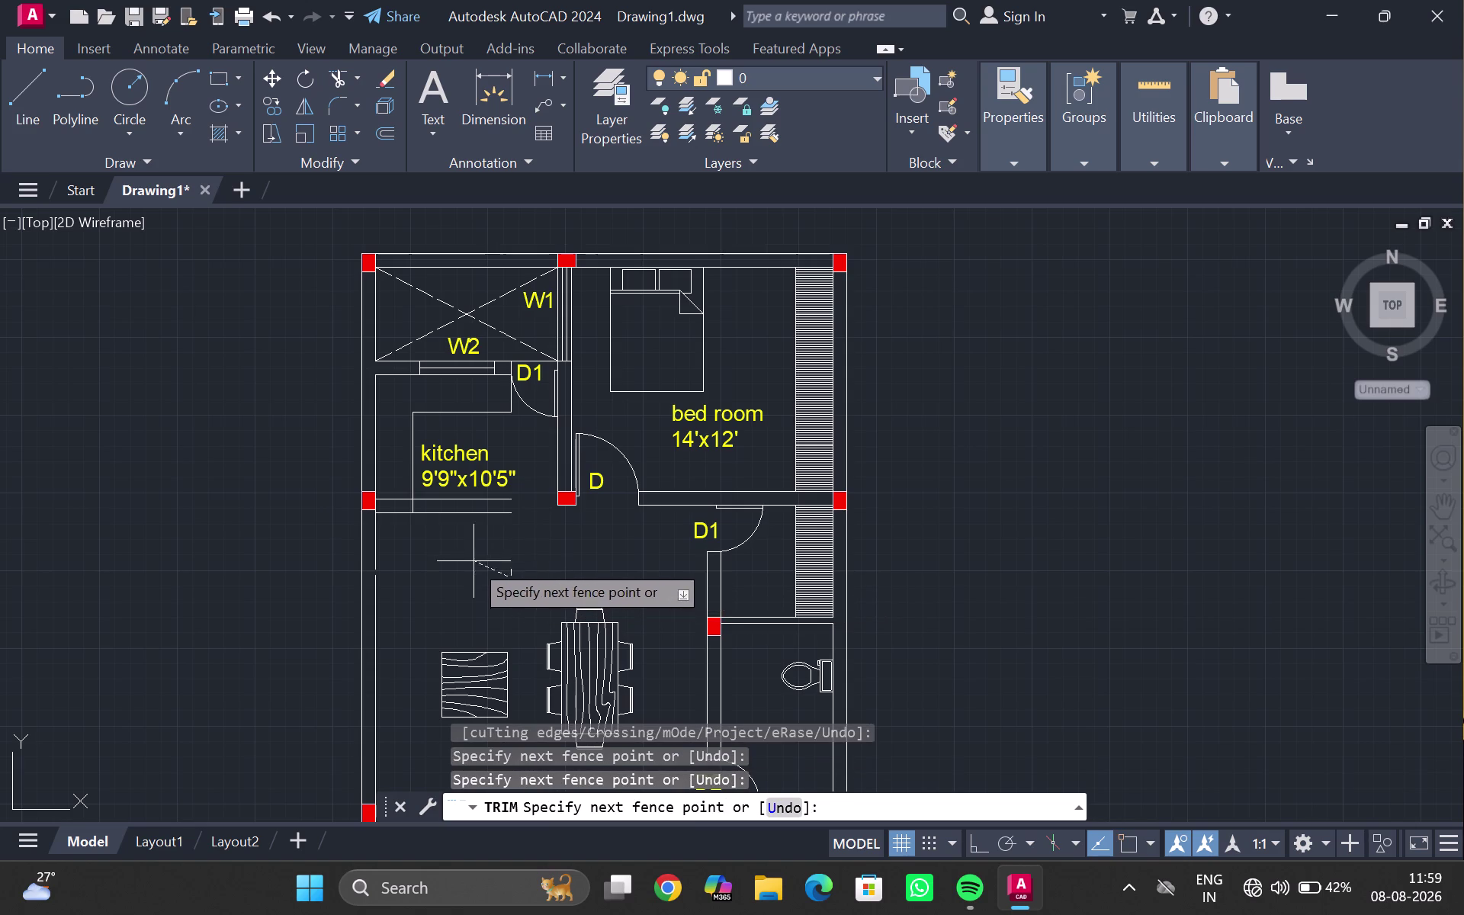
double_click(512, 573)
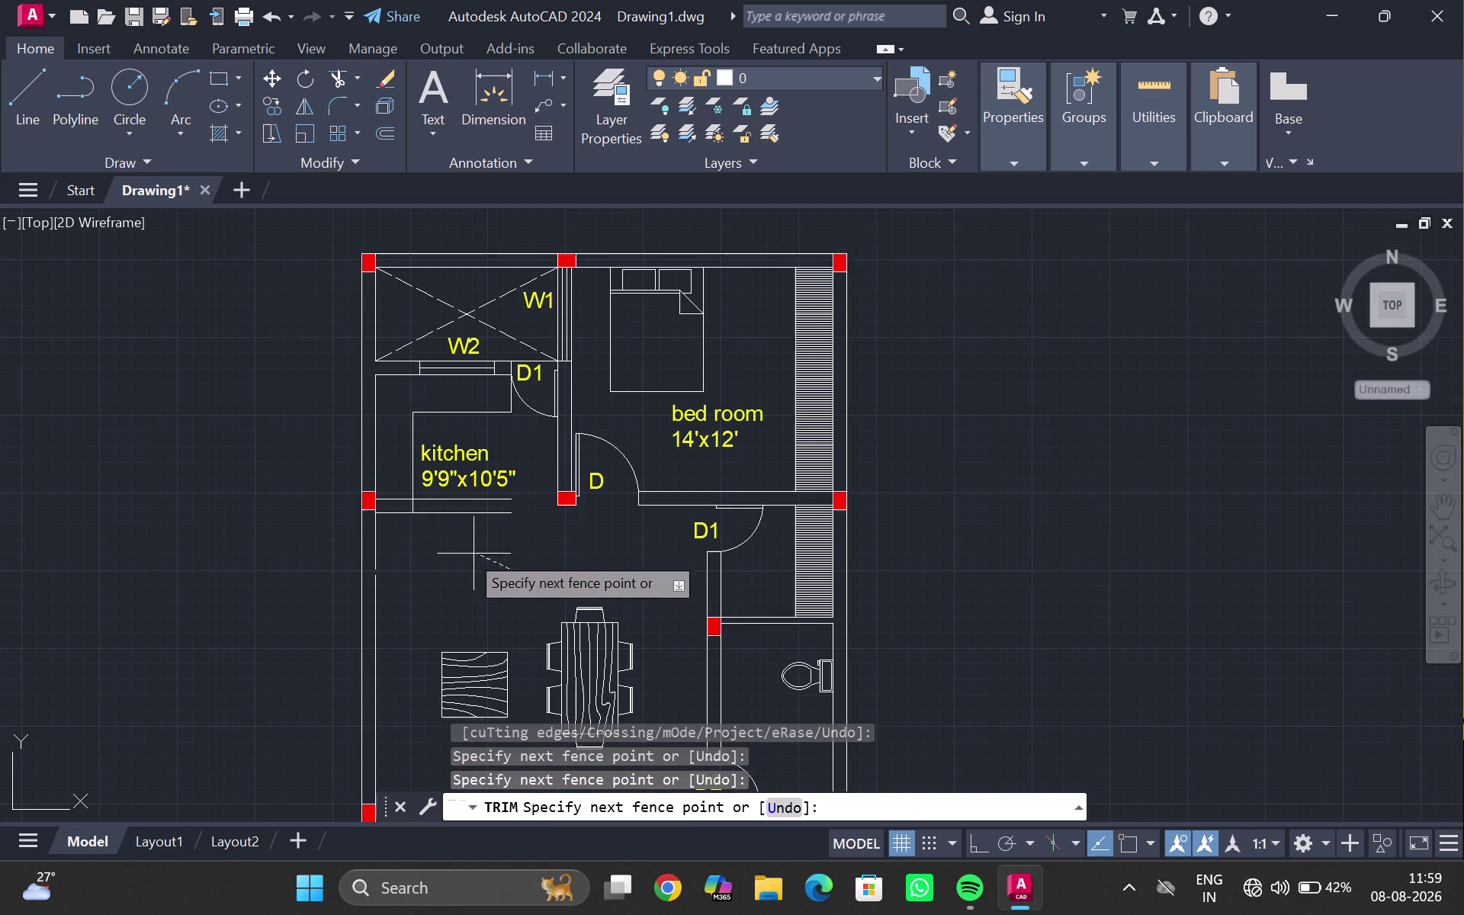
Trim the remaining short line pieces near the left wall and end trimming.
scroll(up, 3)
click(429, 531)
click(298, 399)
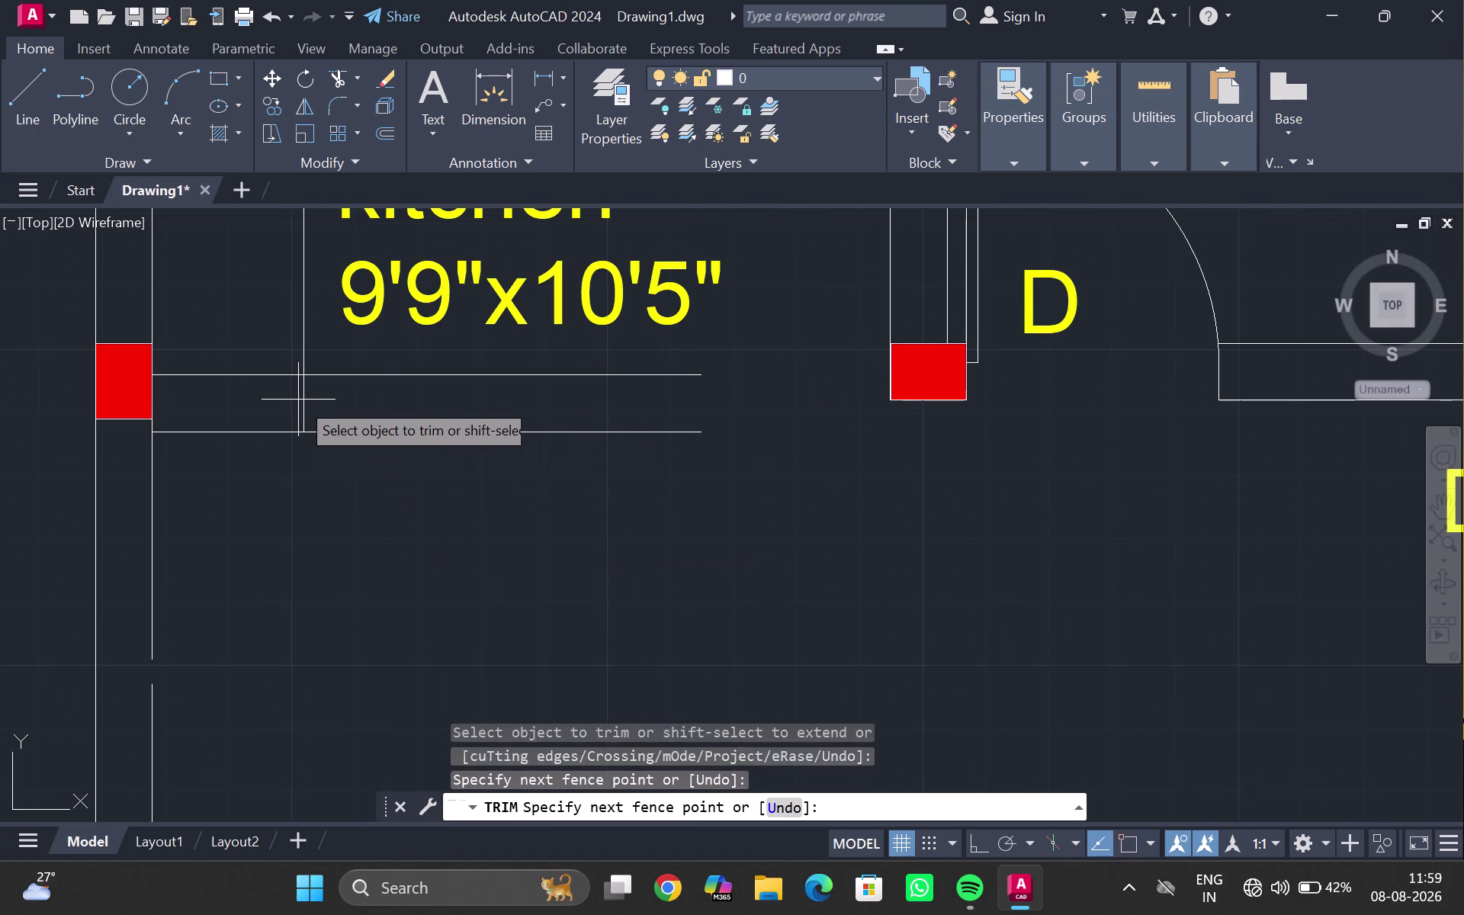
drag(298, 400, 303, 407)
click(303, 406)
scroll(down, 3)
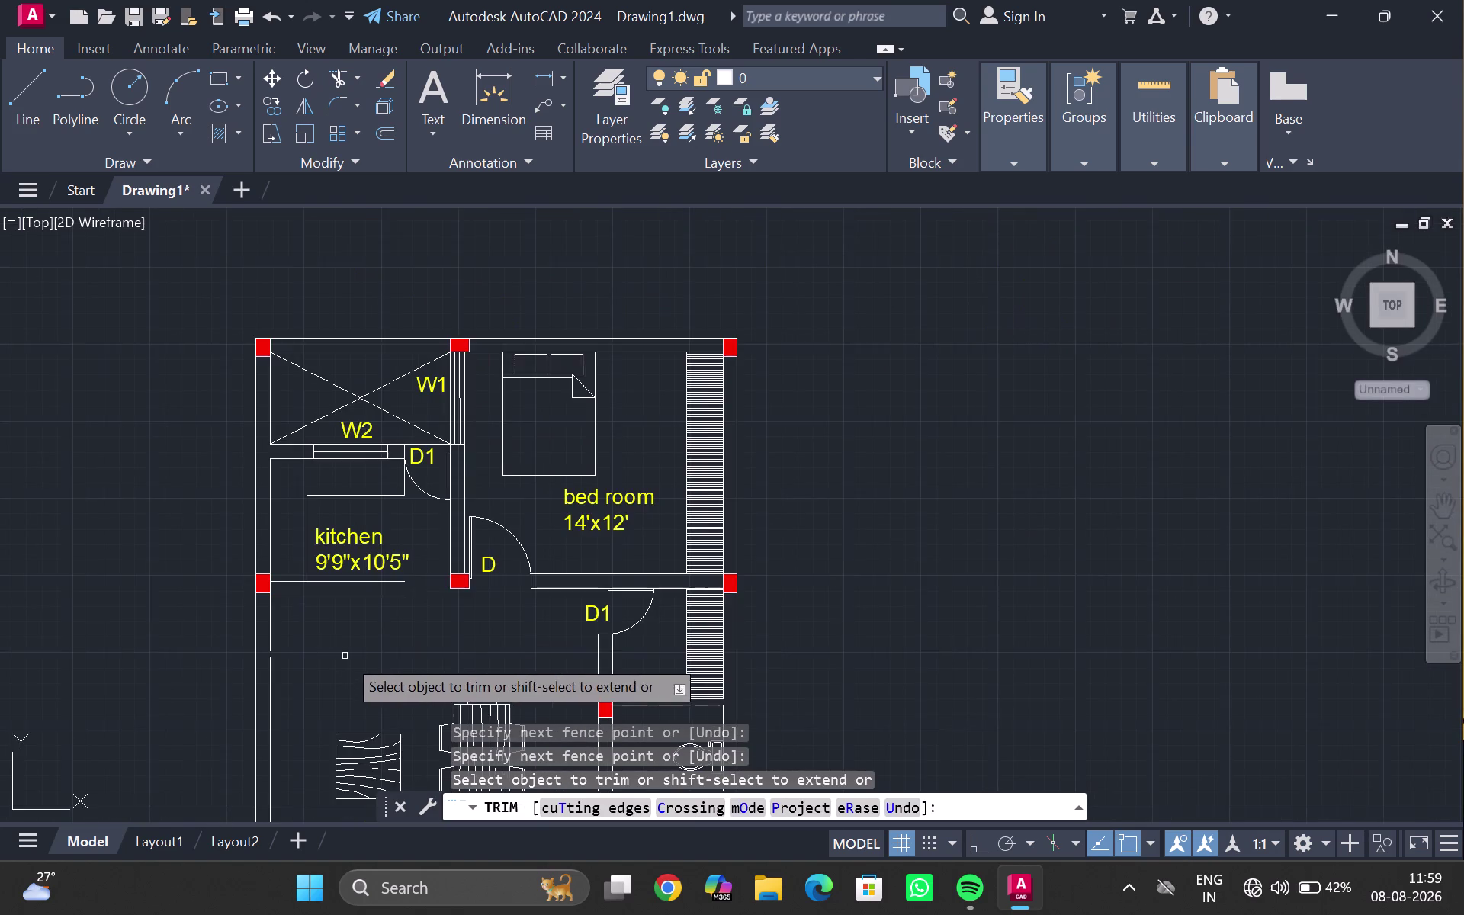
middle_drag(348, 640, 380, 441)
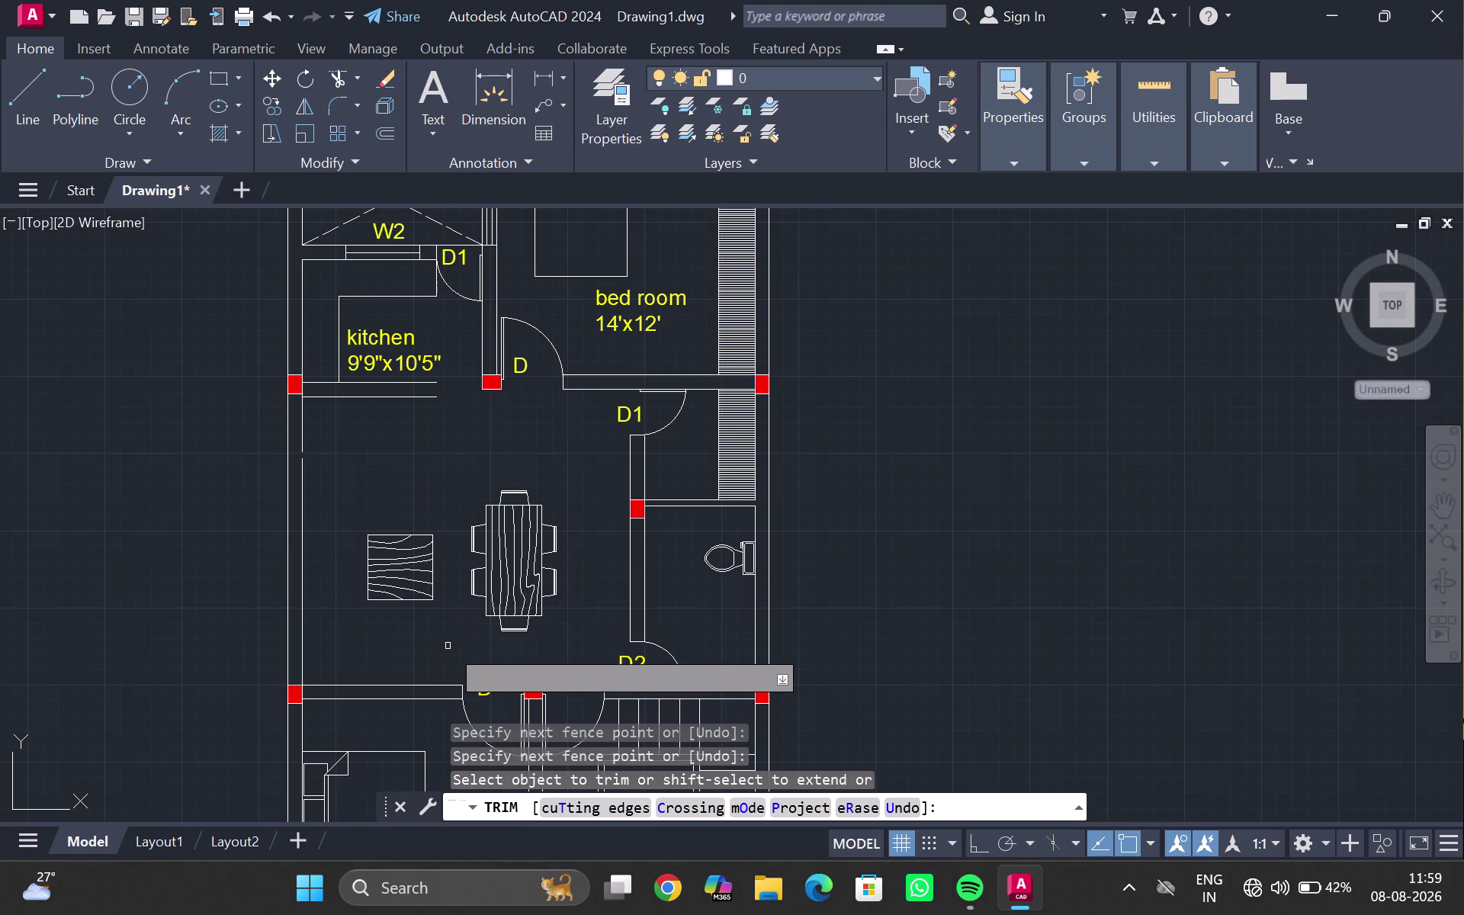
key(Escape)
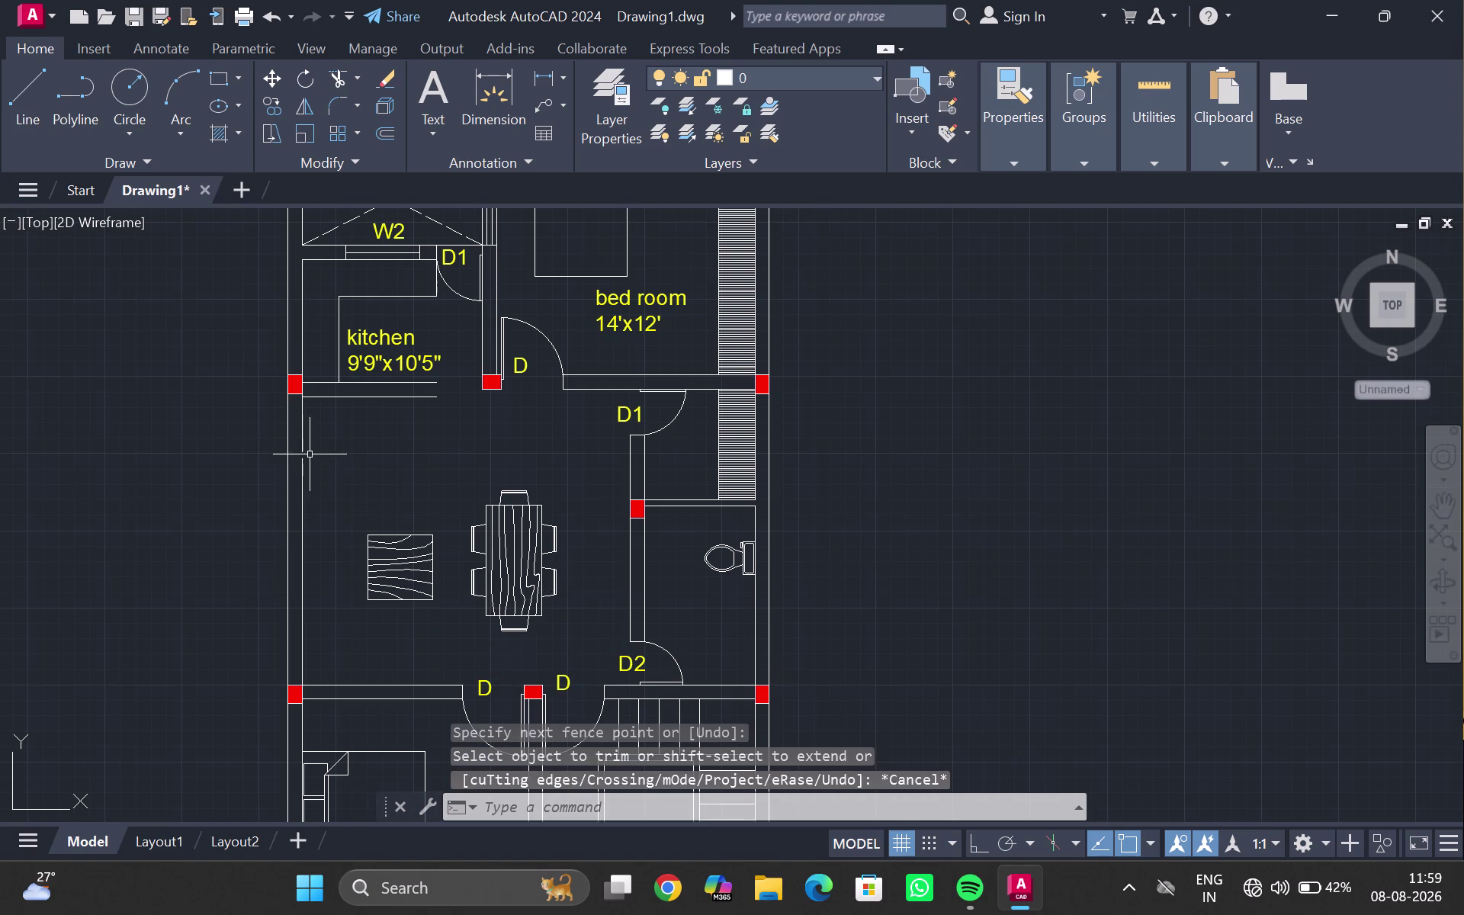
scroll(up, 3)
Join the two pieces of the left wall line into one line.
click(256, 459)
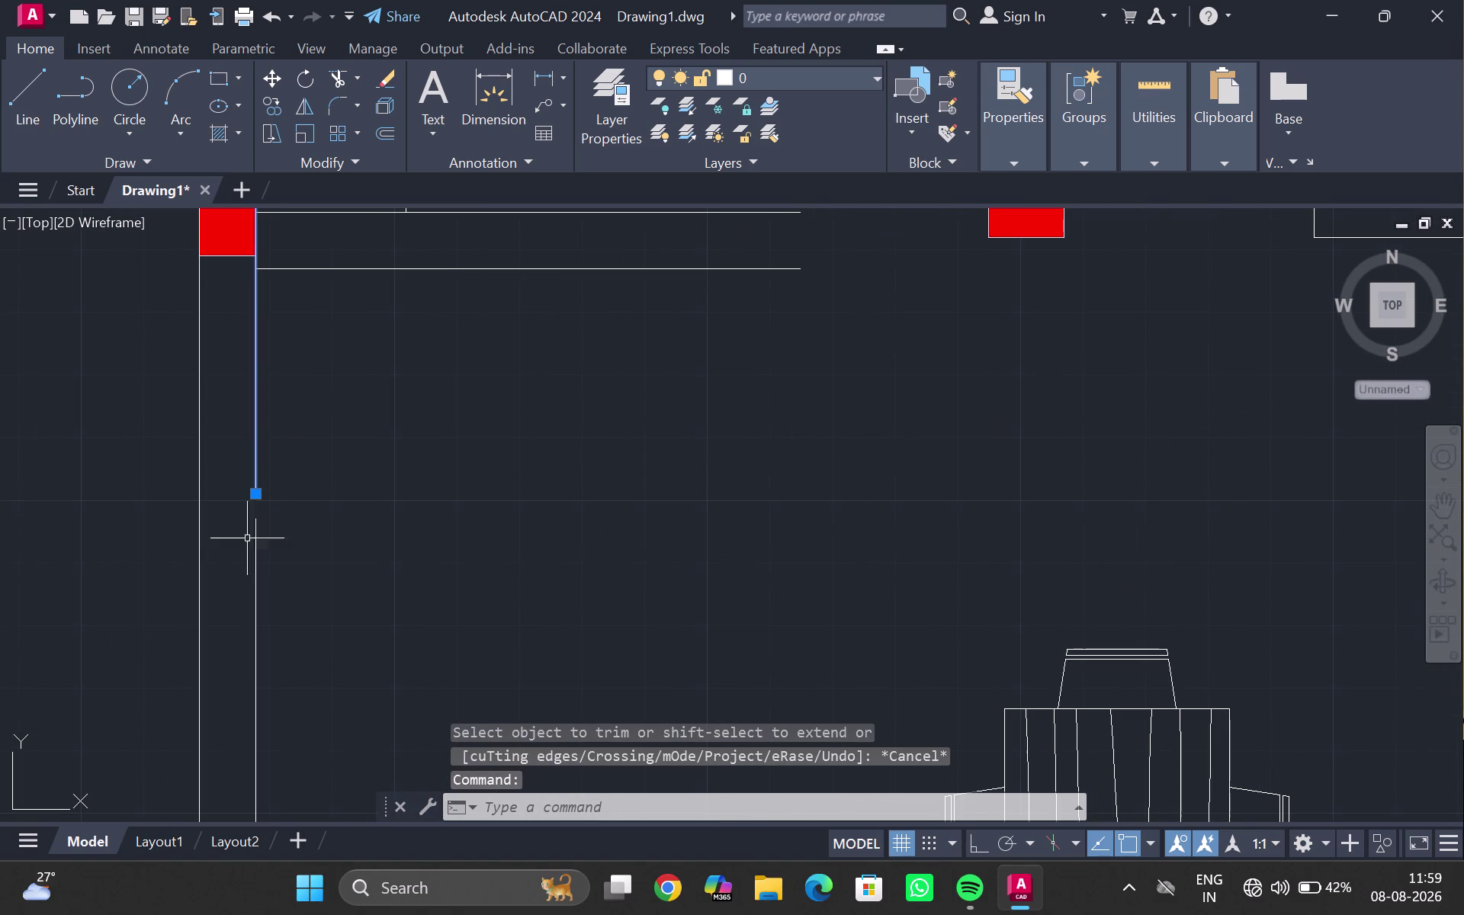
click(252, 555)
key(j)
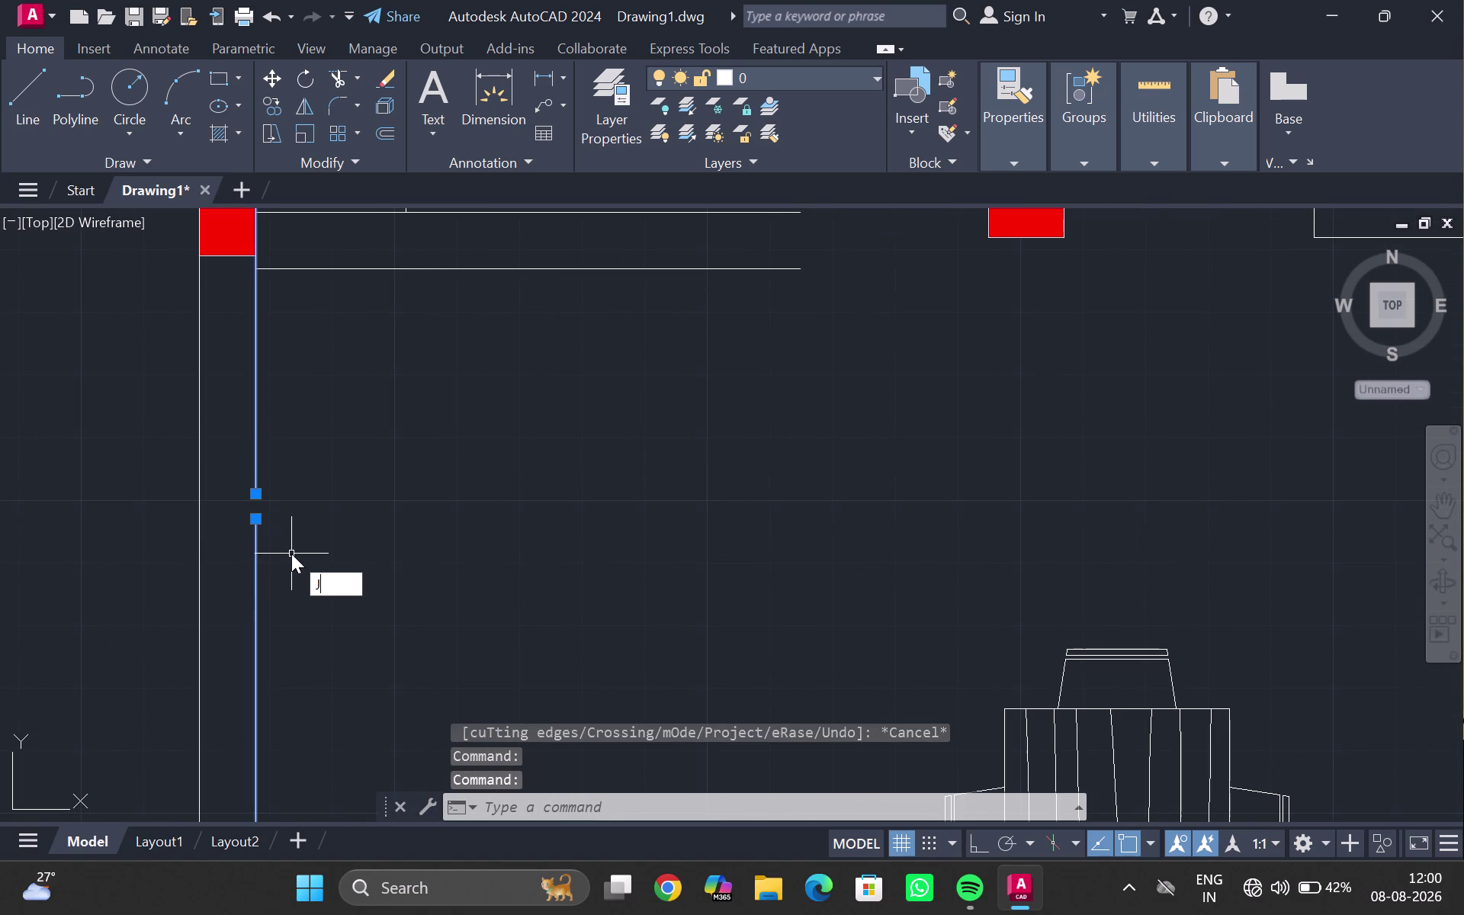
key(Return)
key(Escape)
Pan back to the kitchen and start another offset.
scroll(down, 3)
middle_drag(551, 433, 412, 551)
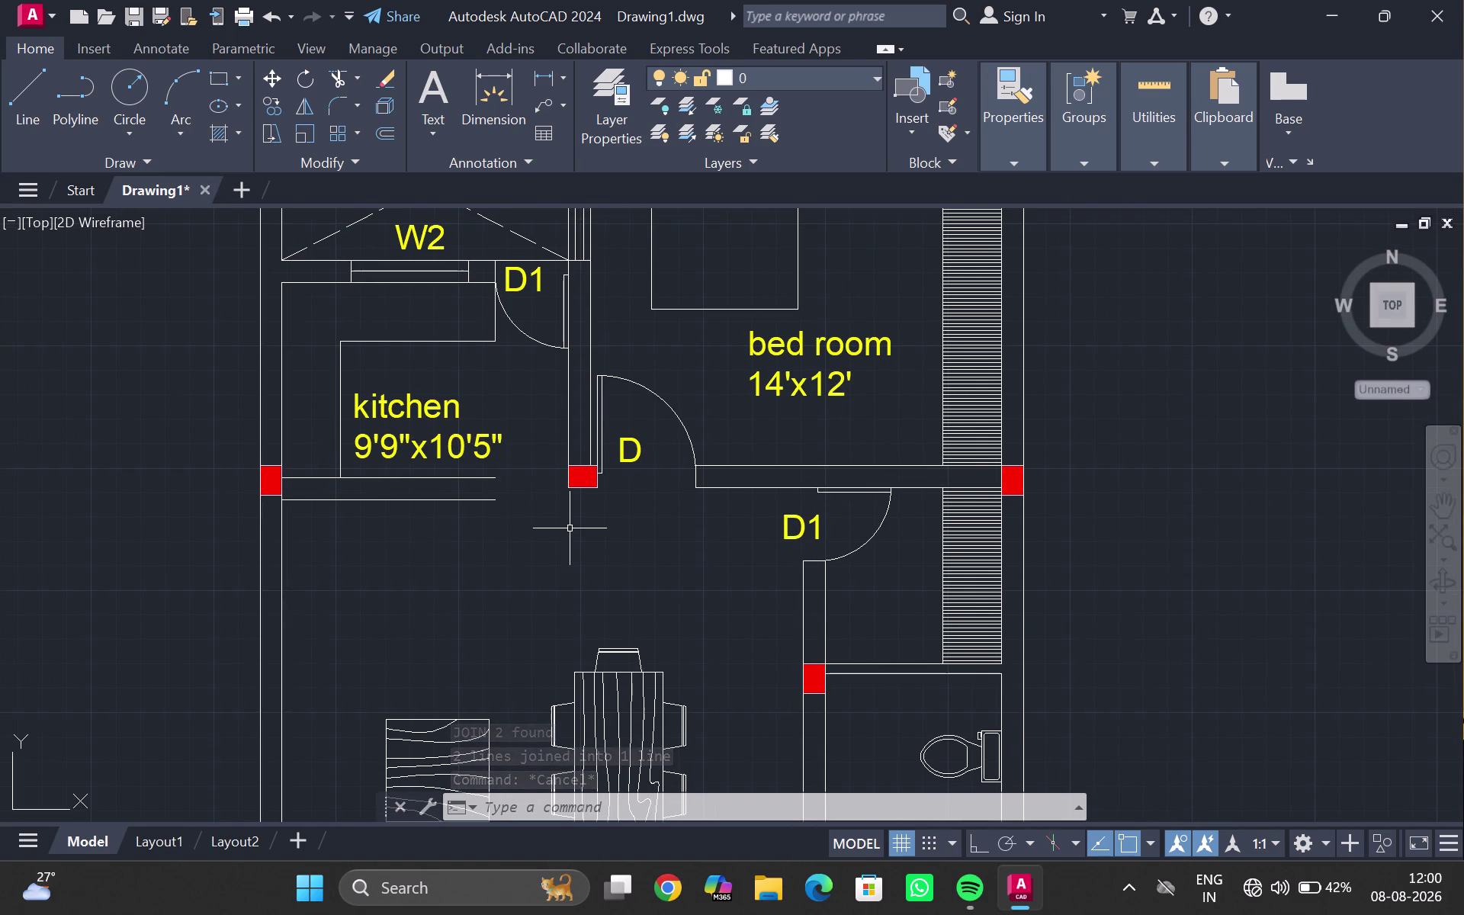
click(569, 442)
key(o)
key(Return)
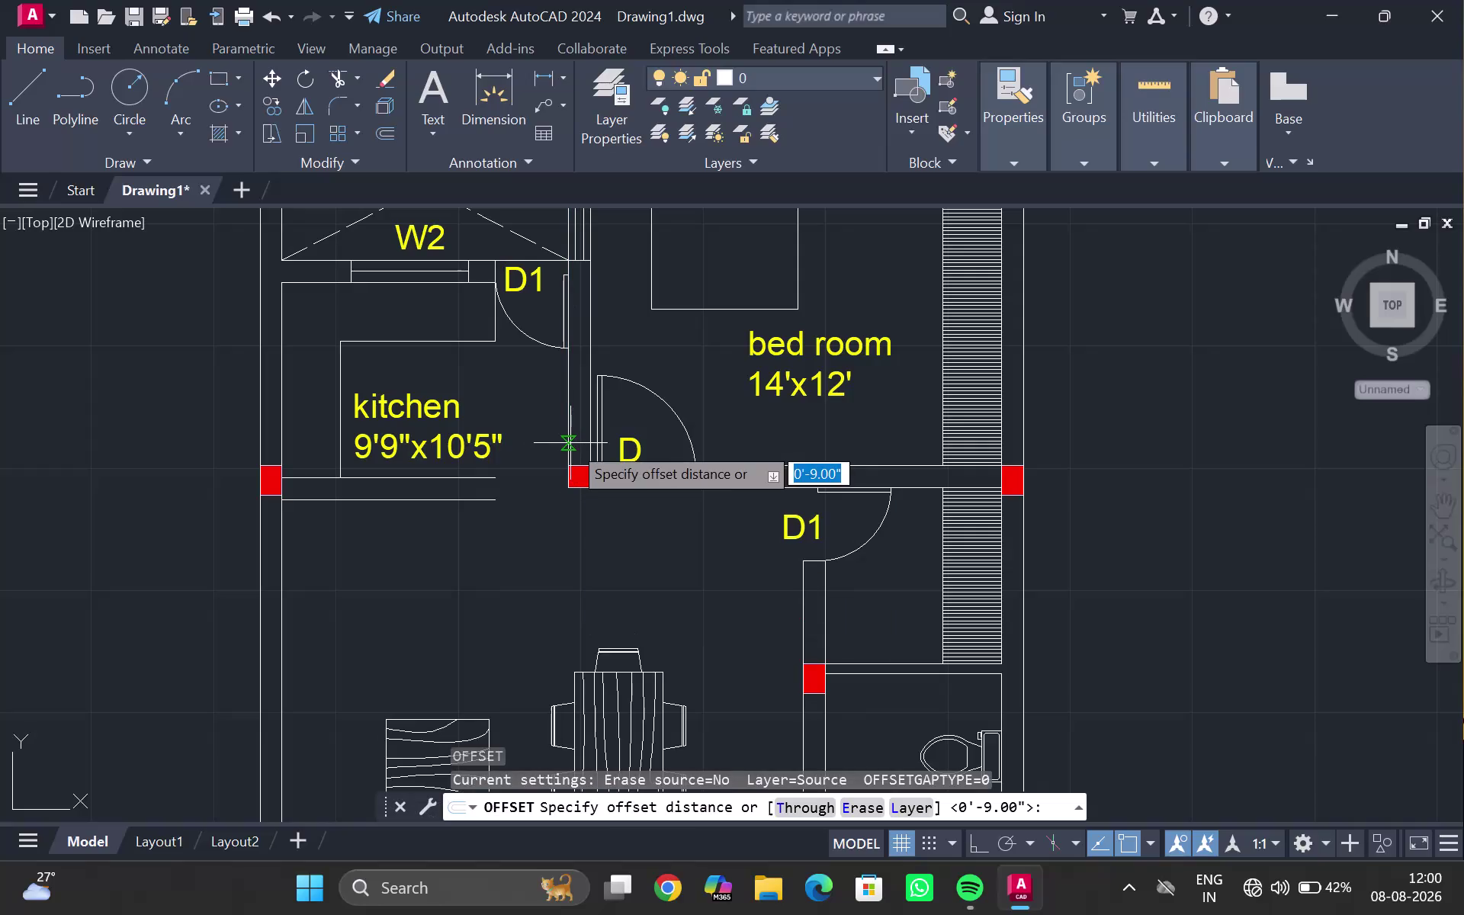
text(3)
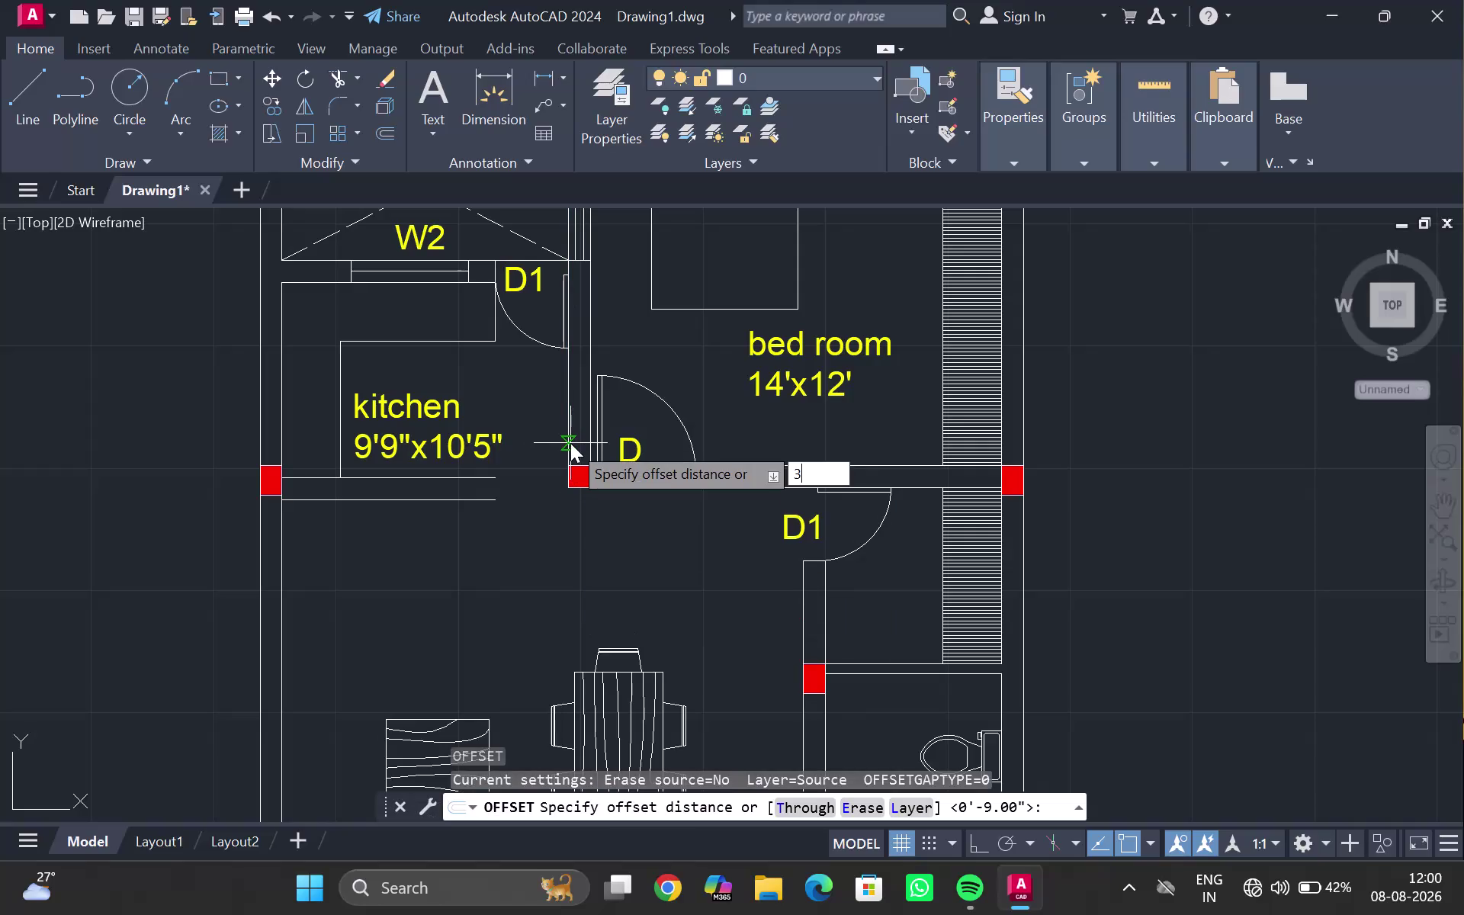
text(")
key(BackSpace)
key(apostrophe)
key(Return)
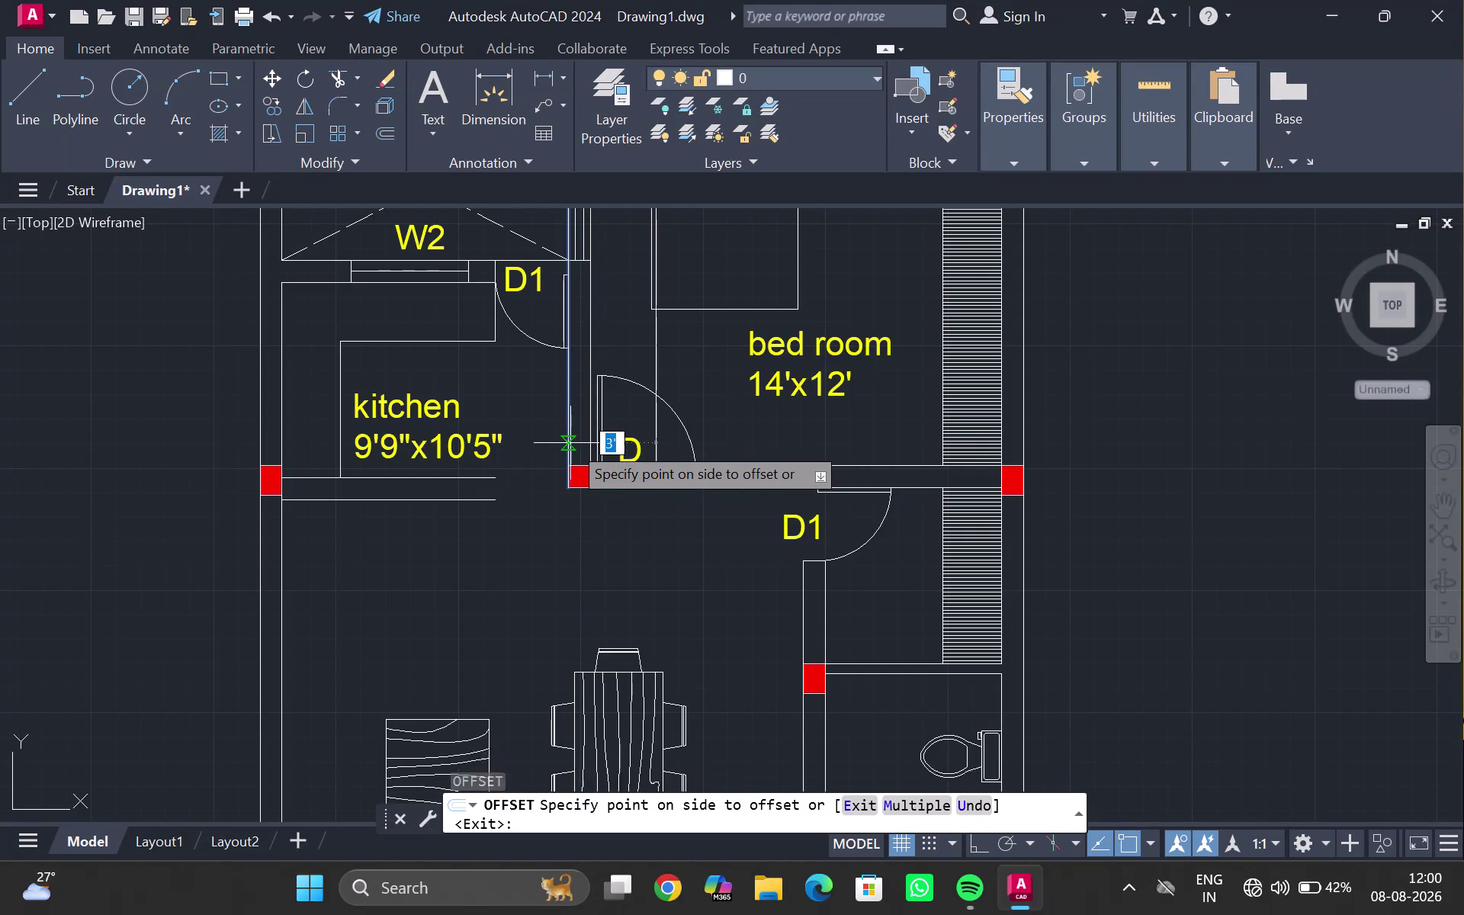
click(514, 450)
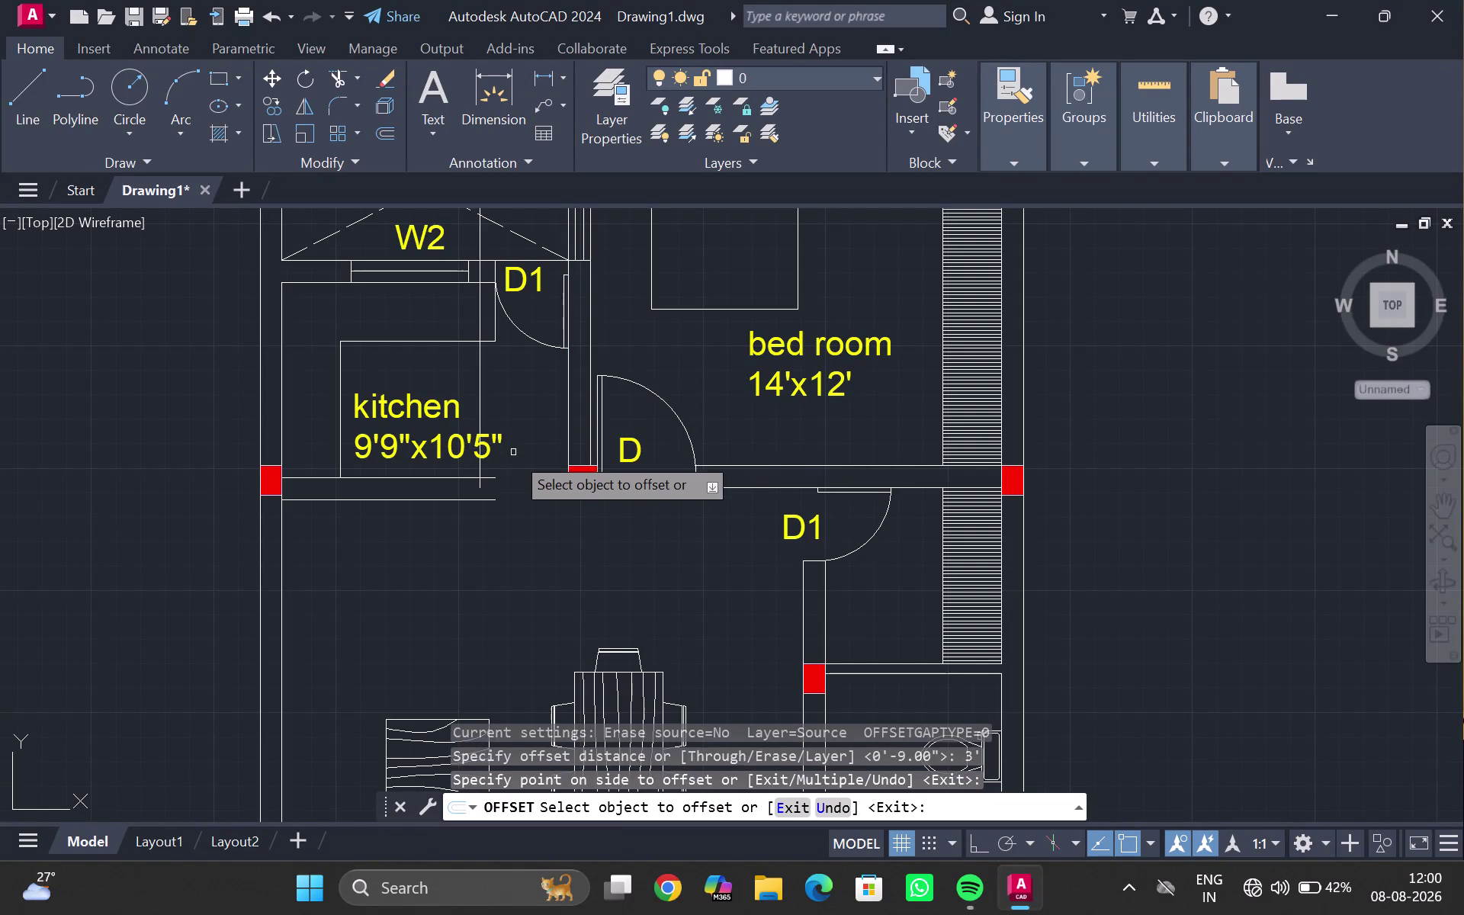
key(Escape)
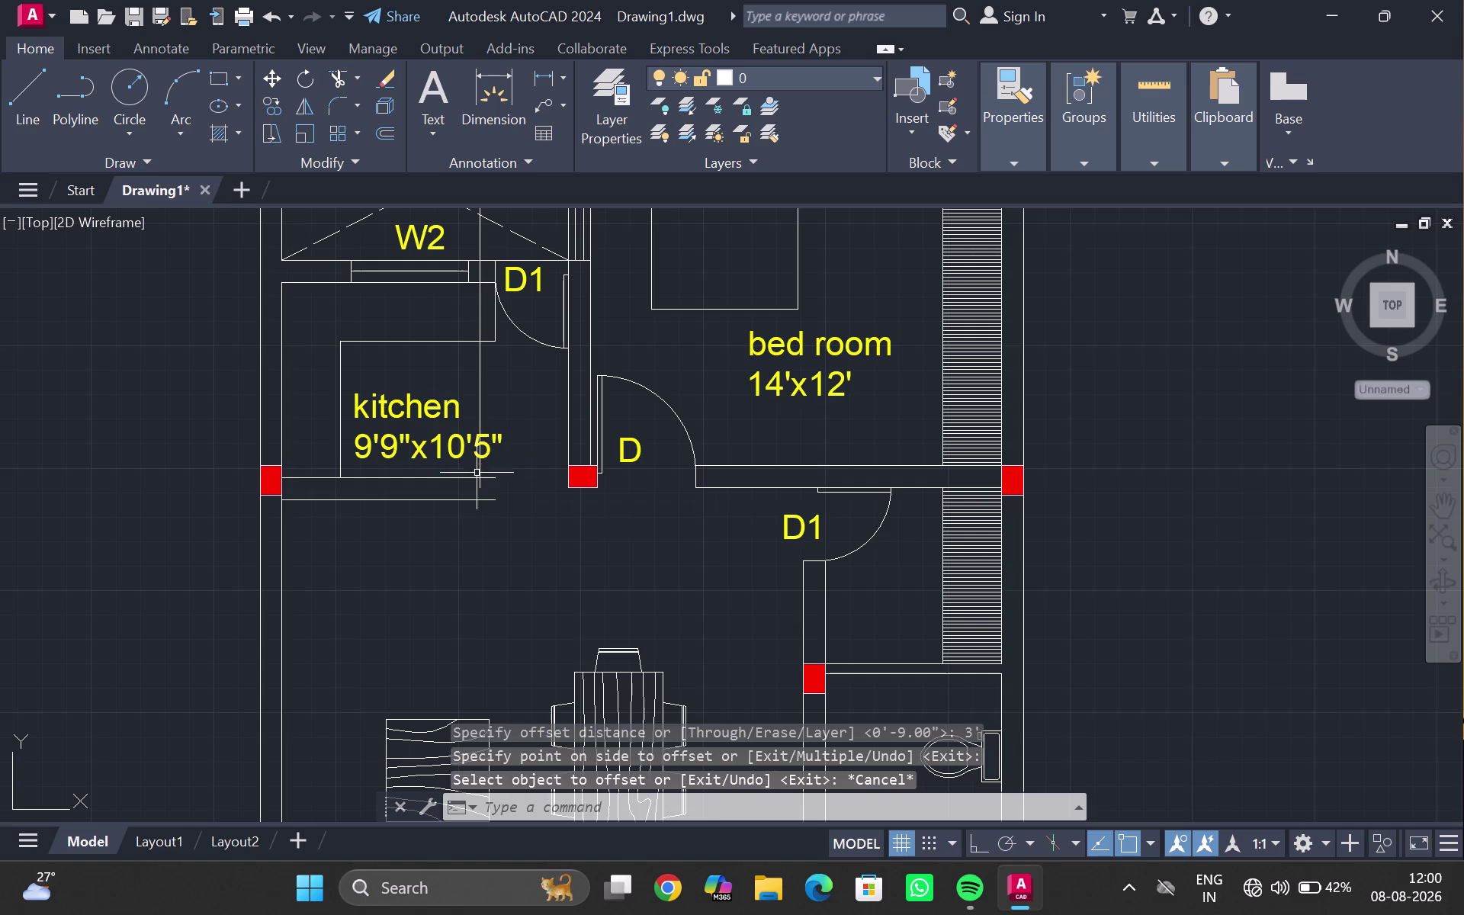
key(e)
key(x)
key(Return)
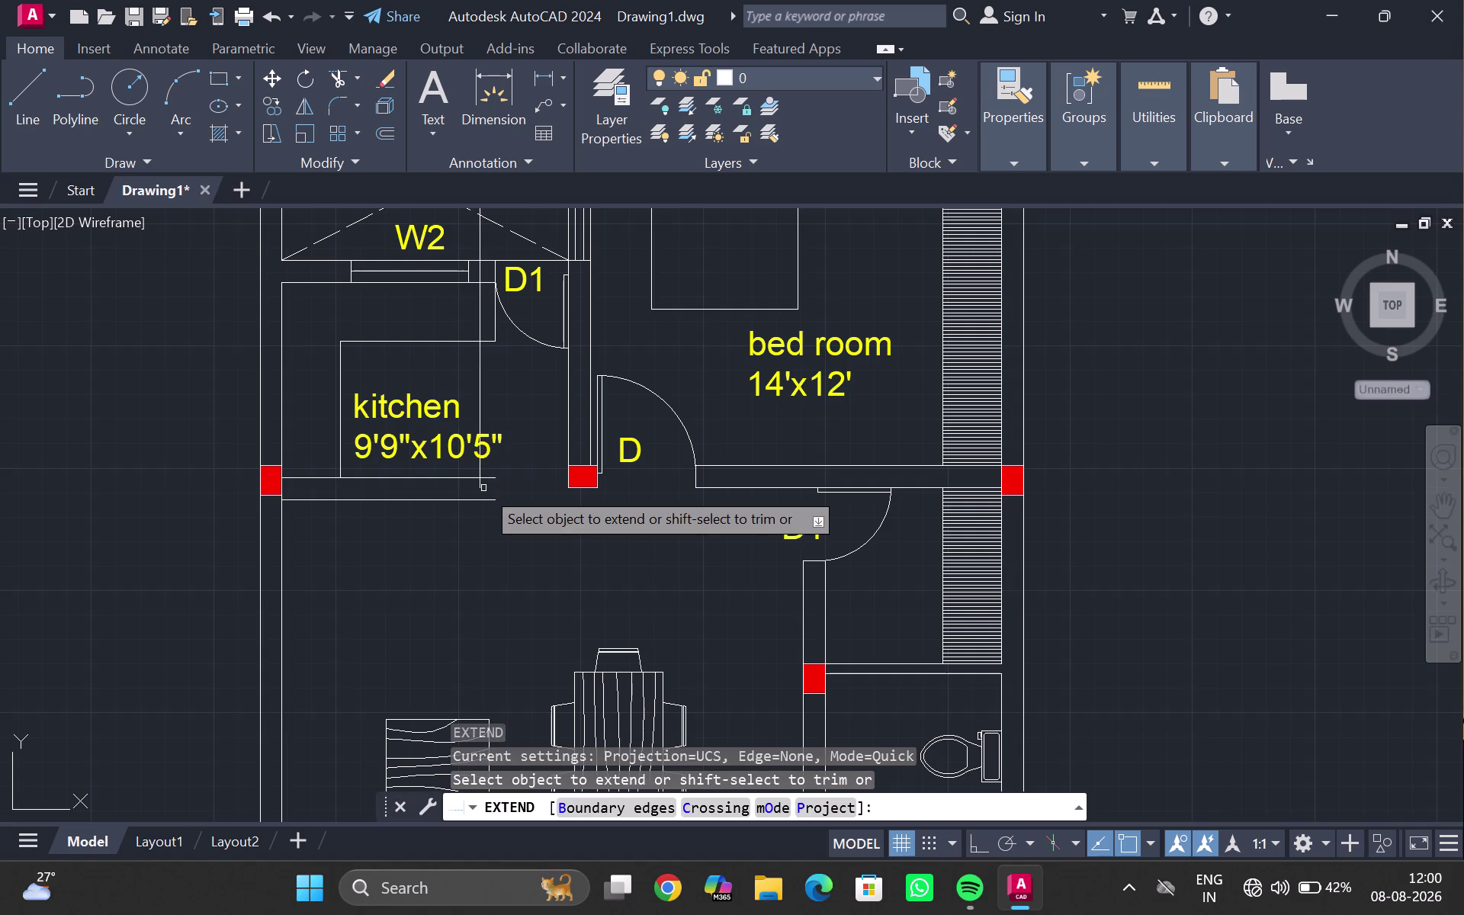
click(478, 401)
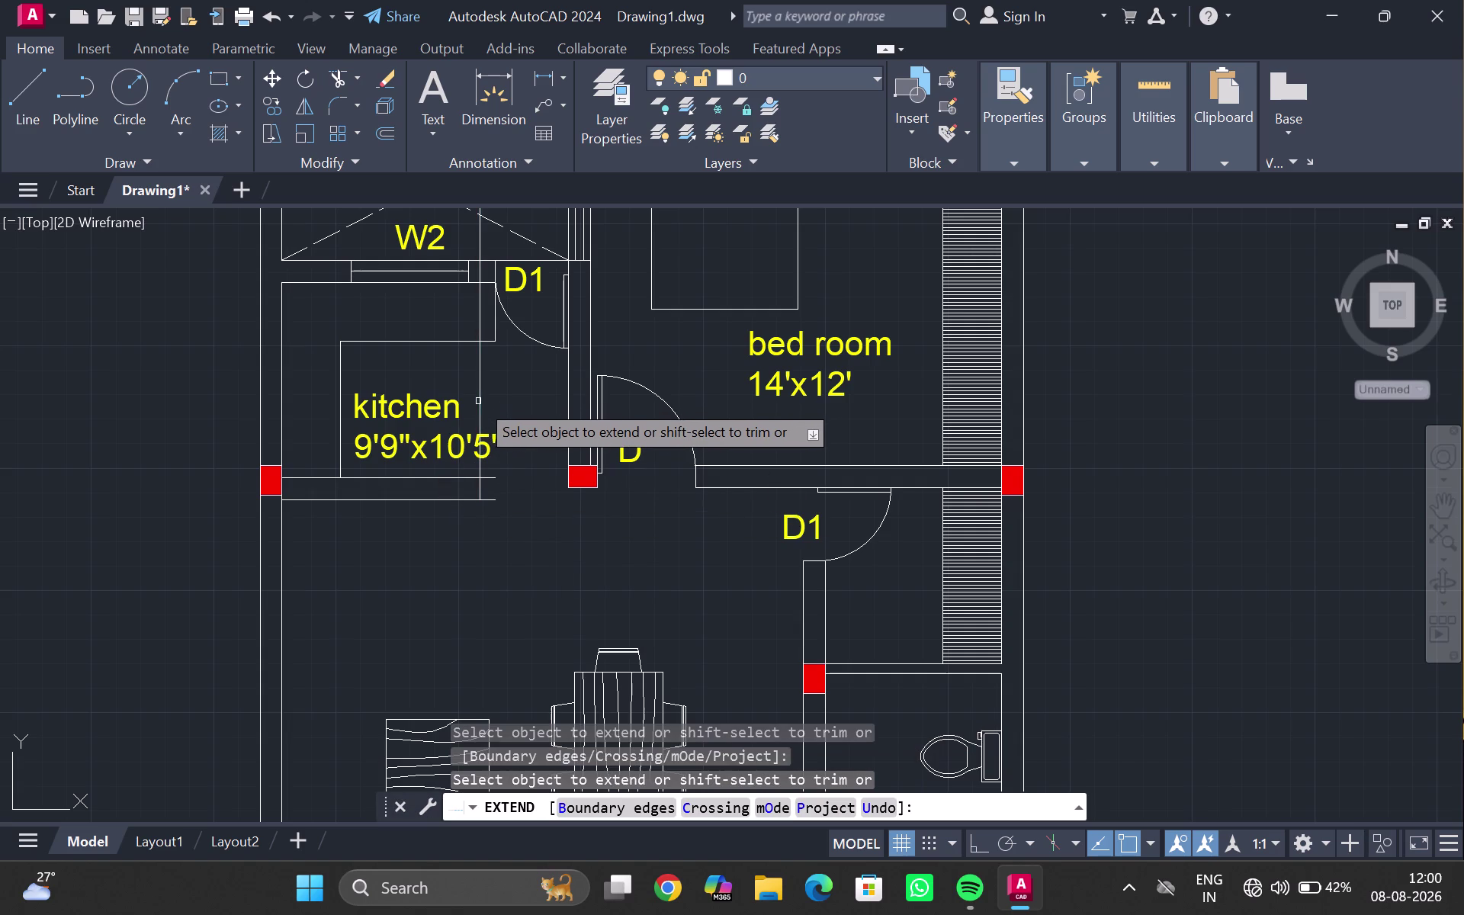
key(grave)
key(Escape)
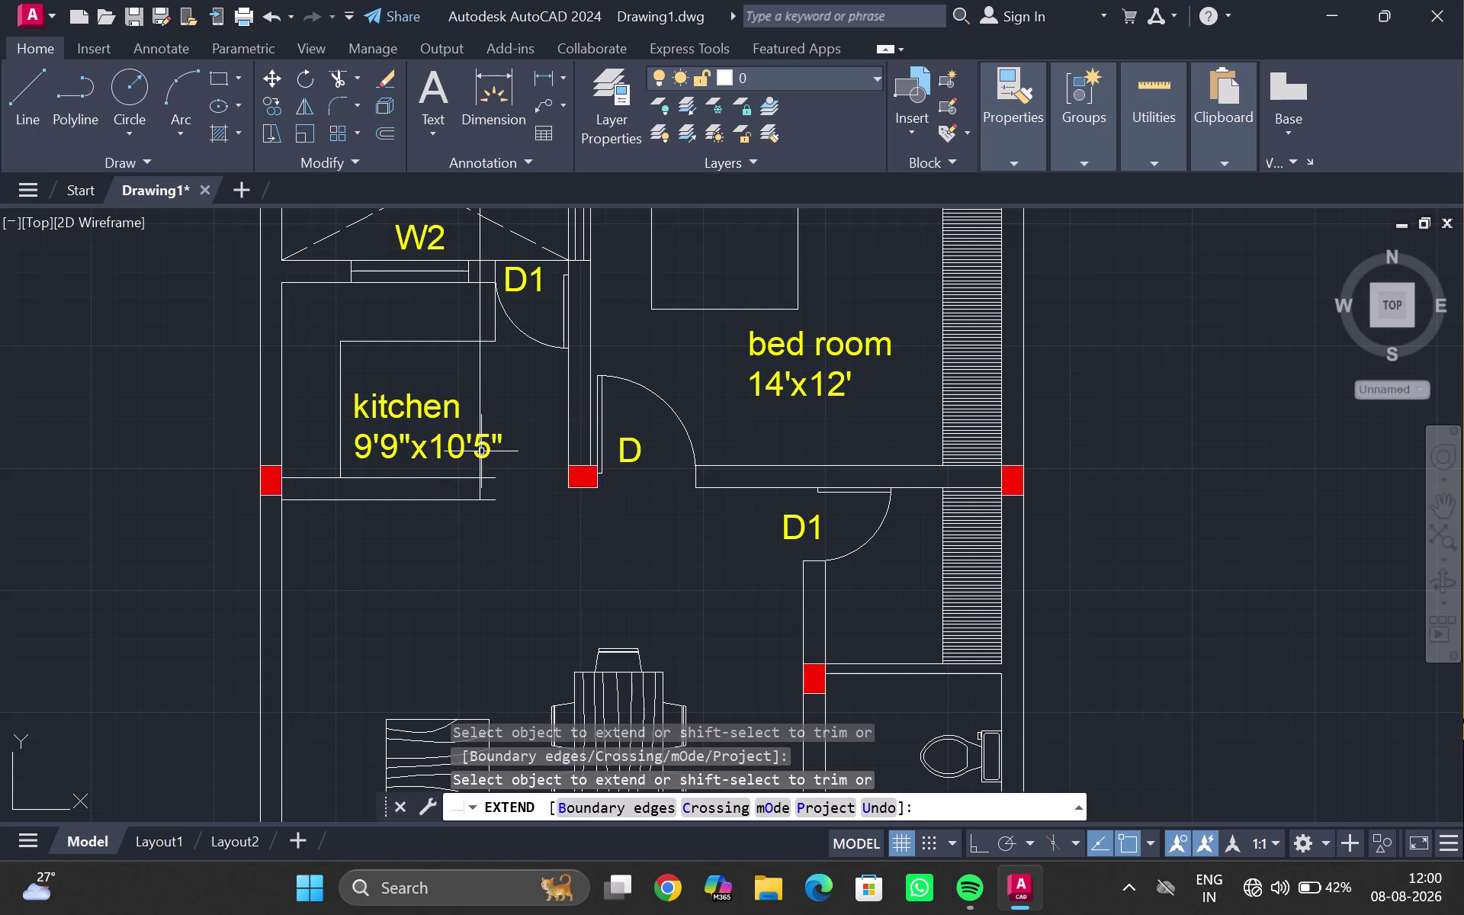
scroll(down, 3)
scroll(down, 3)
scroll(up, 3)
scroll(up, 3)
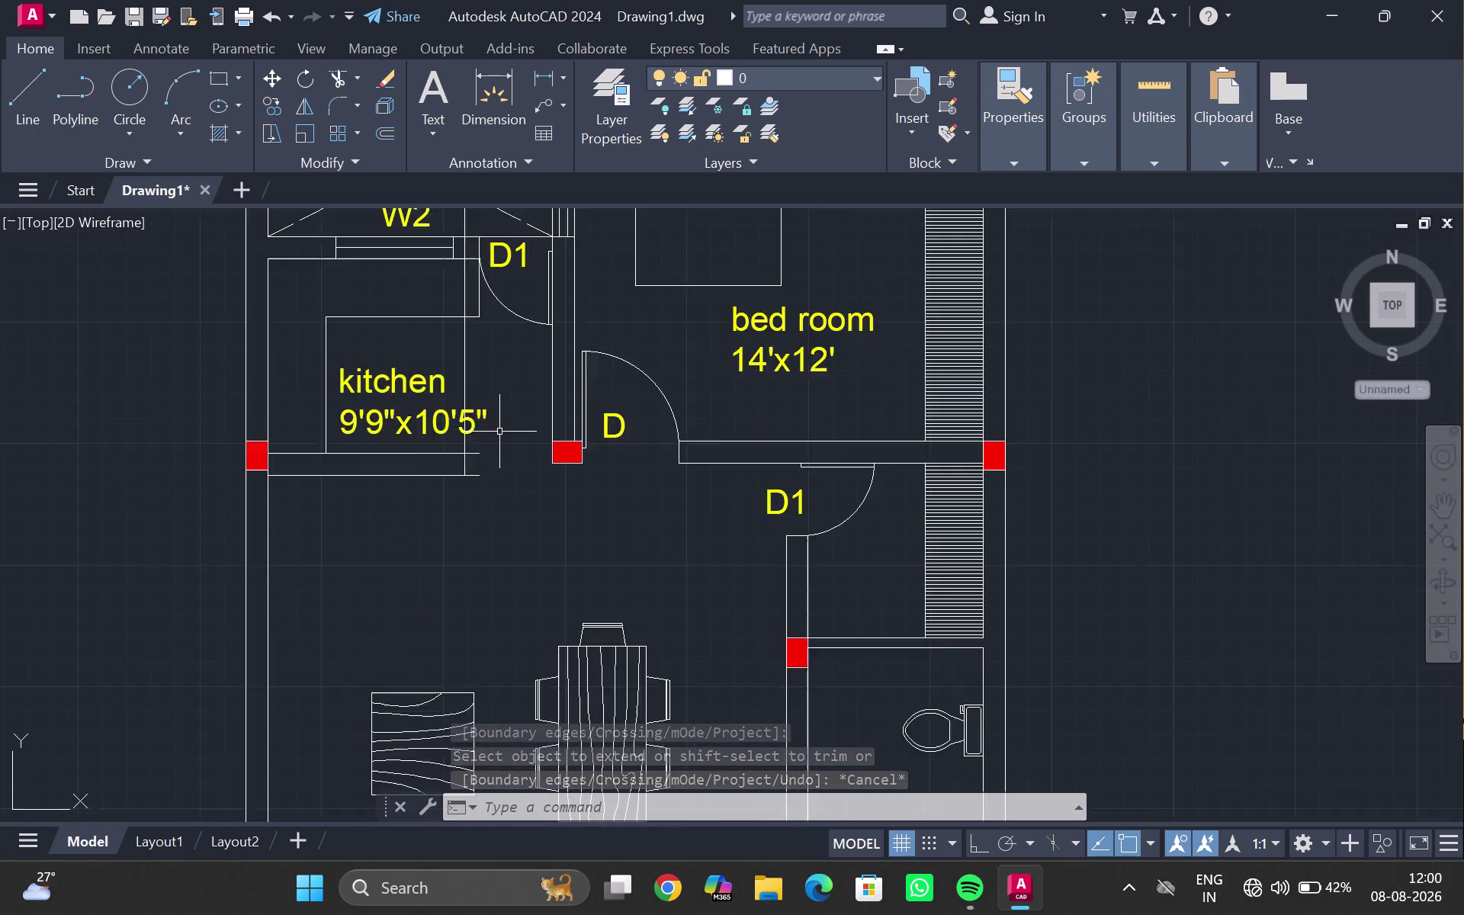
scroll(up, 3)
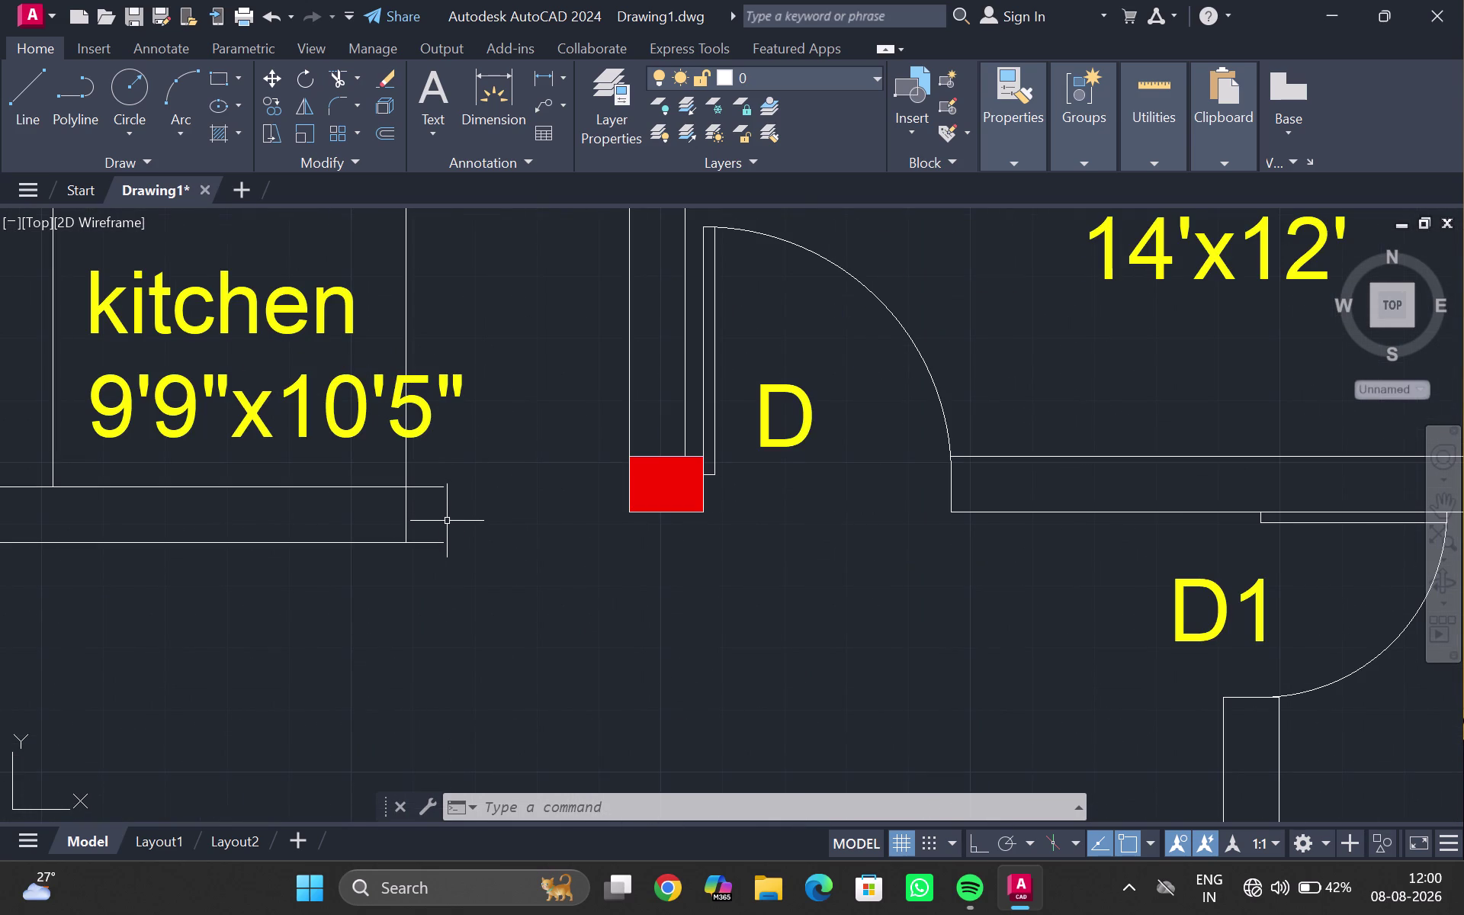
text(TR)
key(Return)
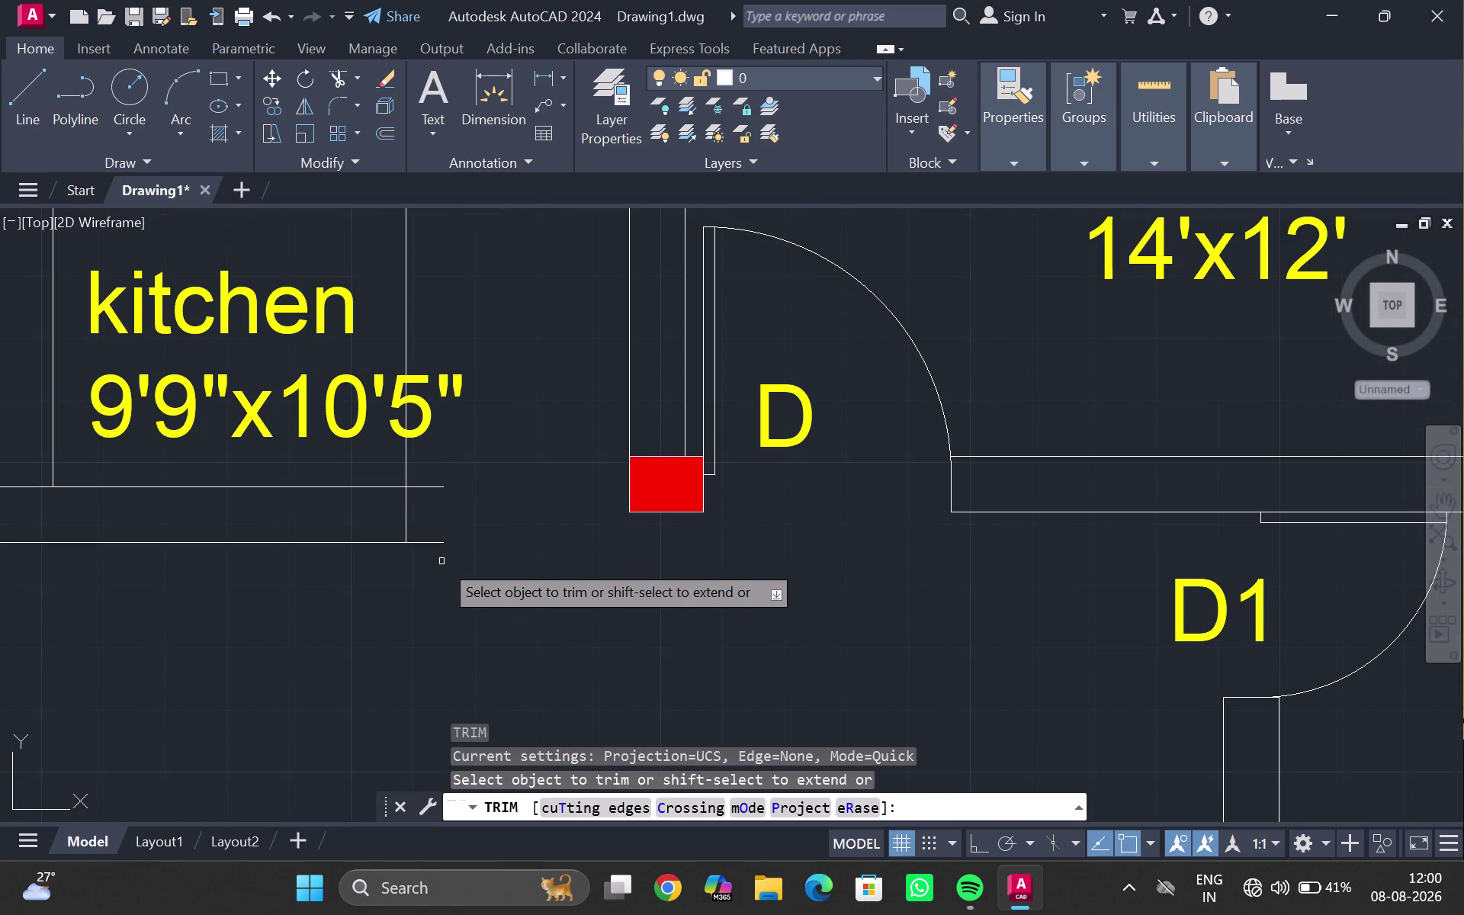
scroll(down, 3)
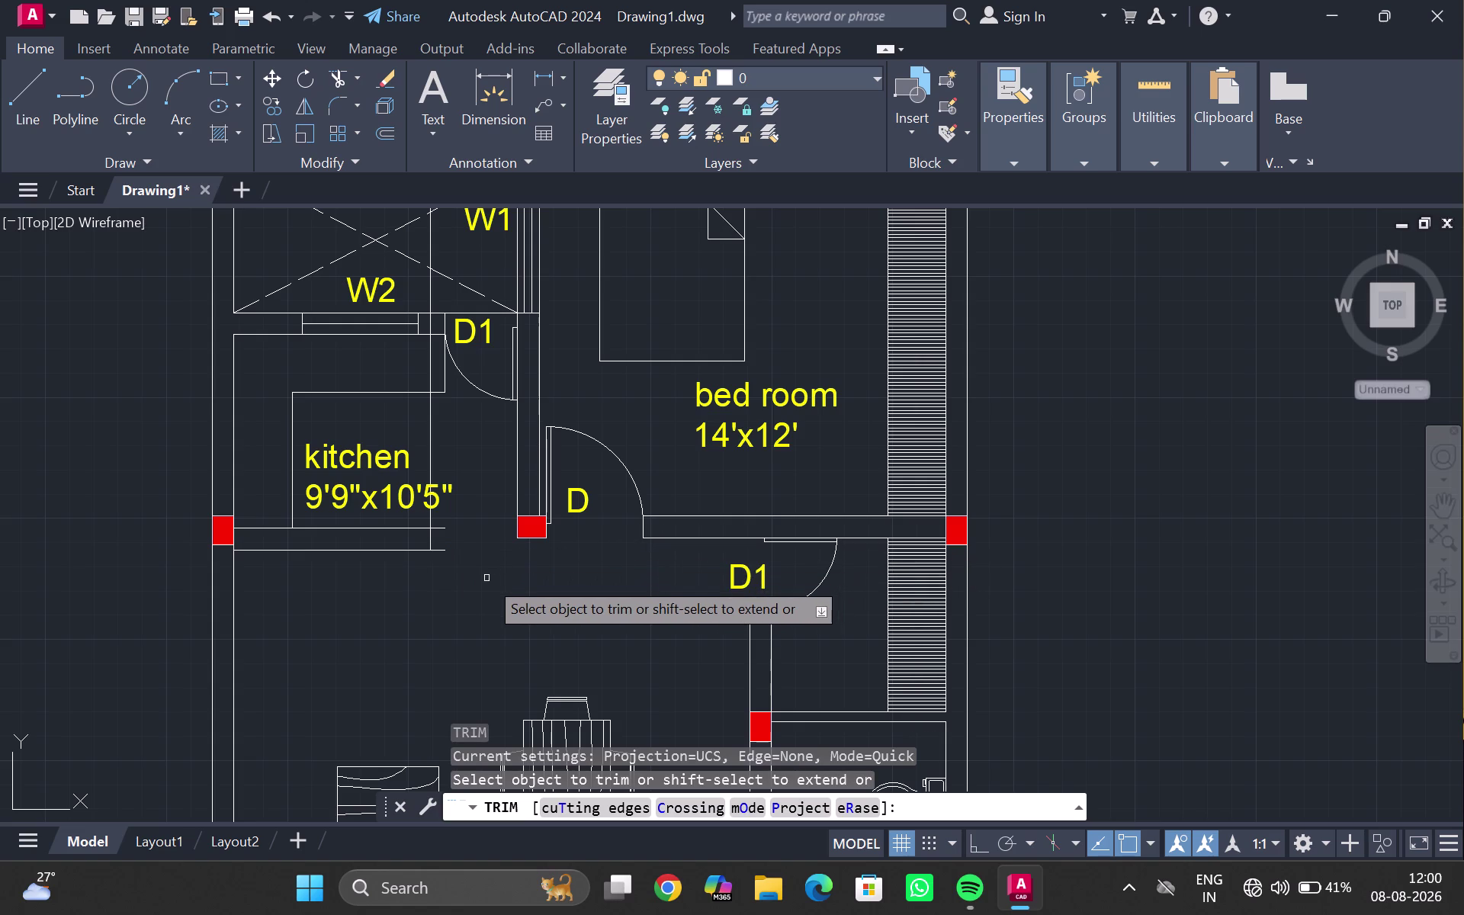
key(Escape)
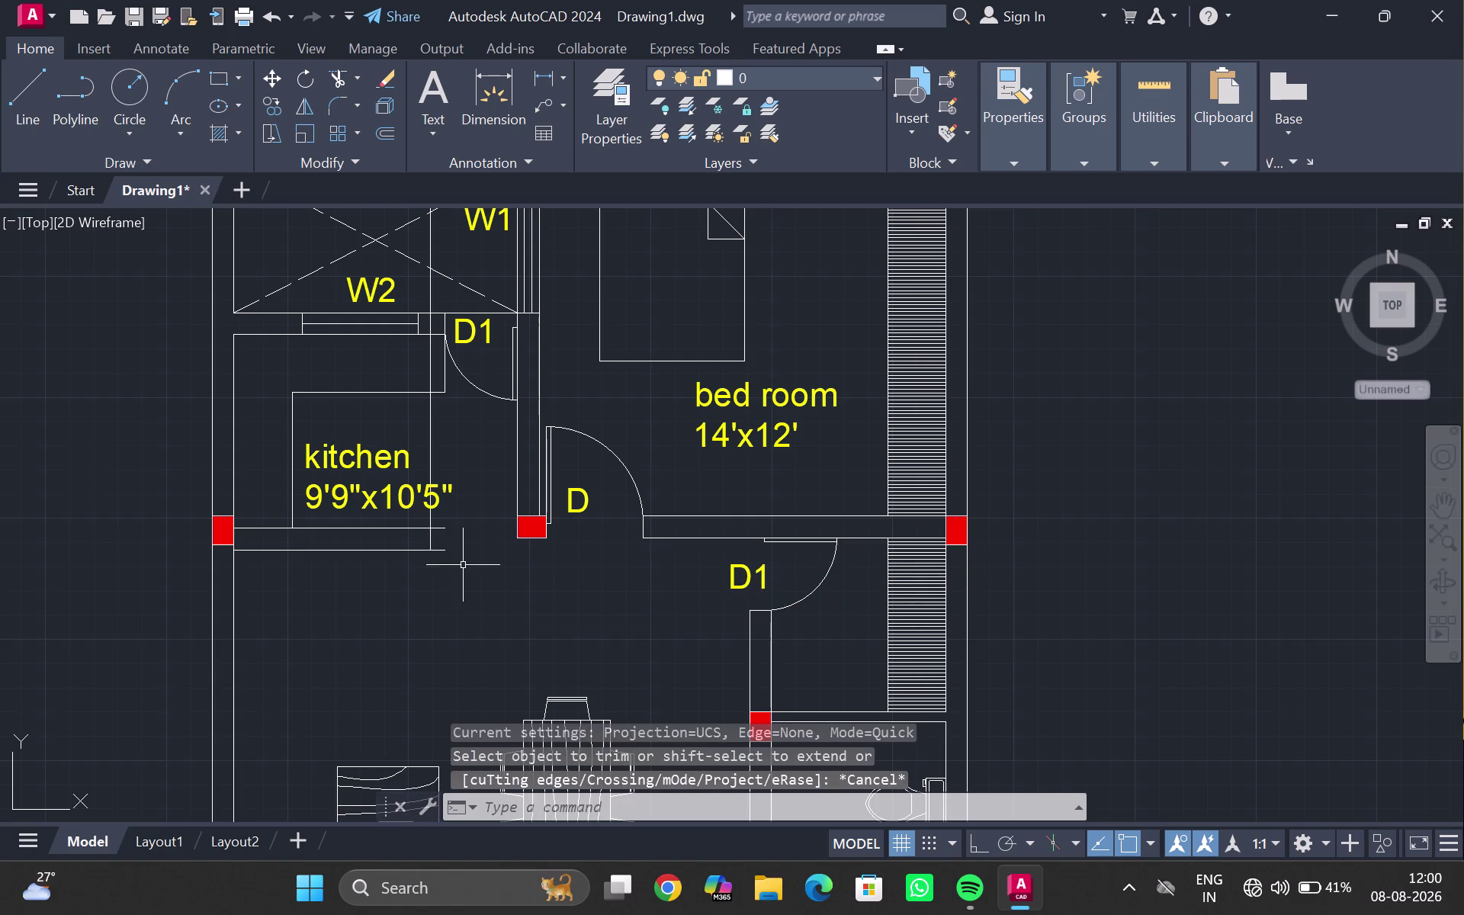
key(l)
Cancel the pending line and erase the vertical line inside the kitchen.
key(Return)
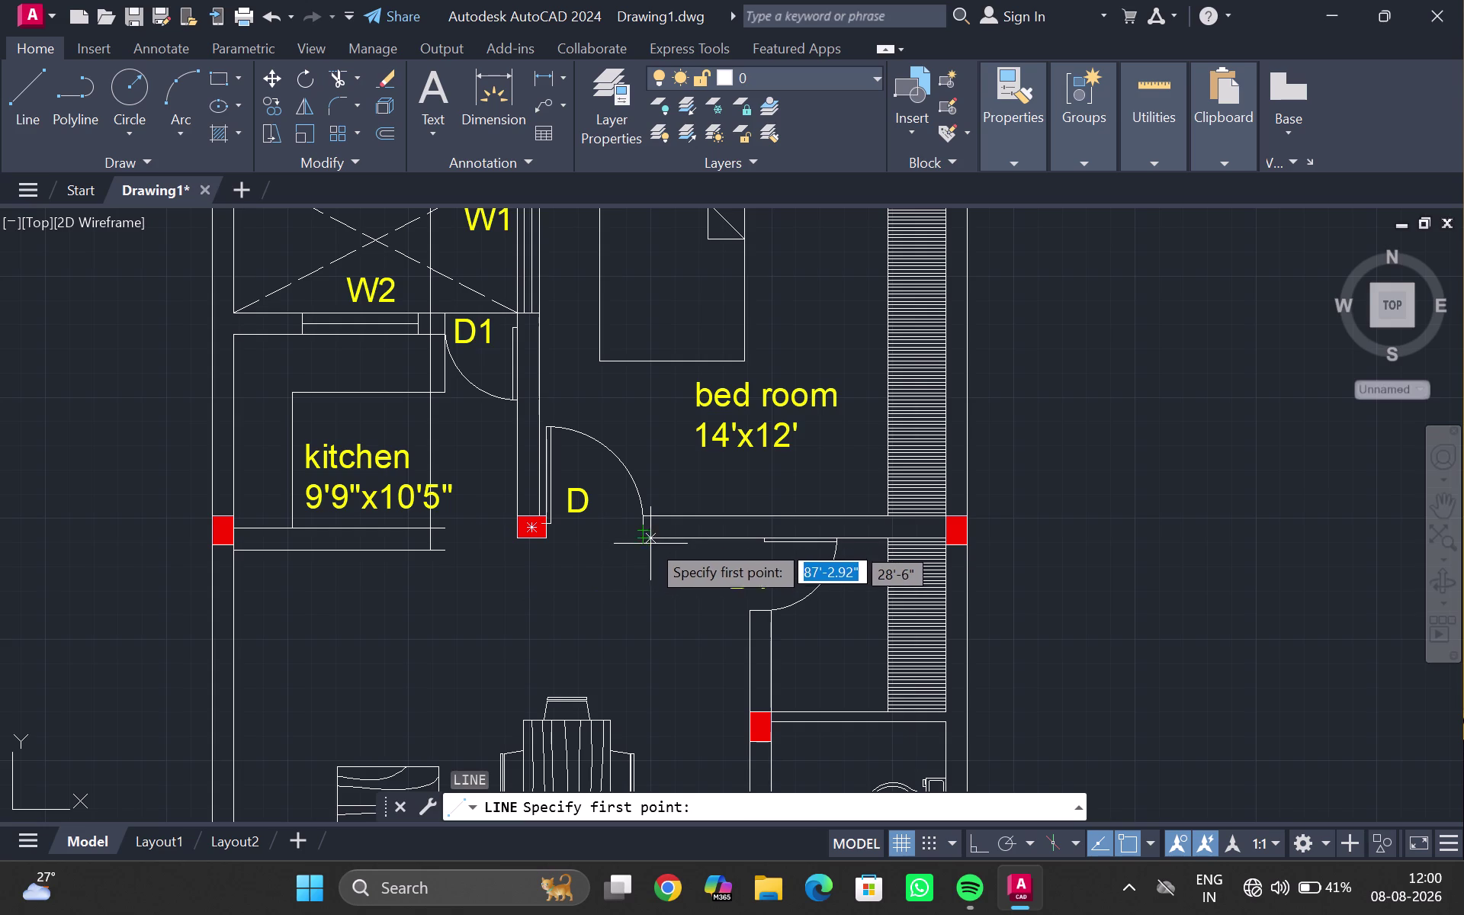
scroll(up, 3)
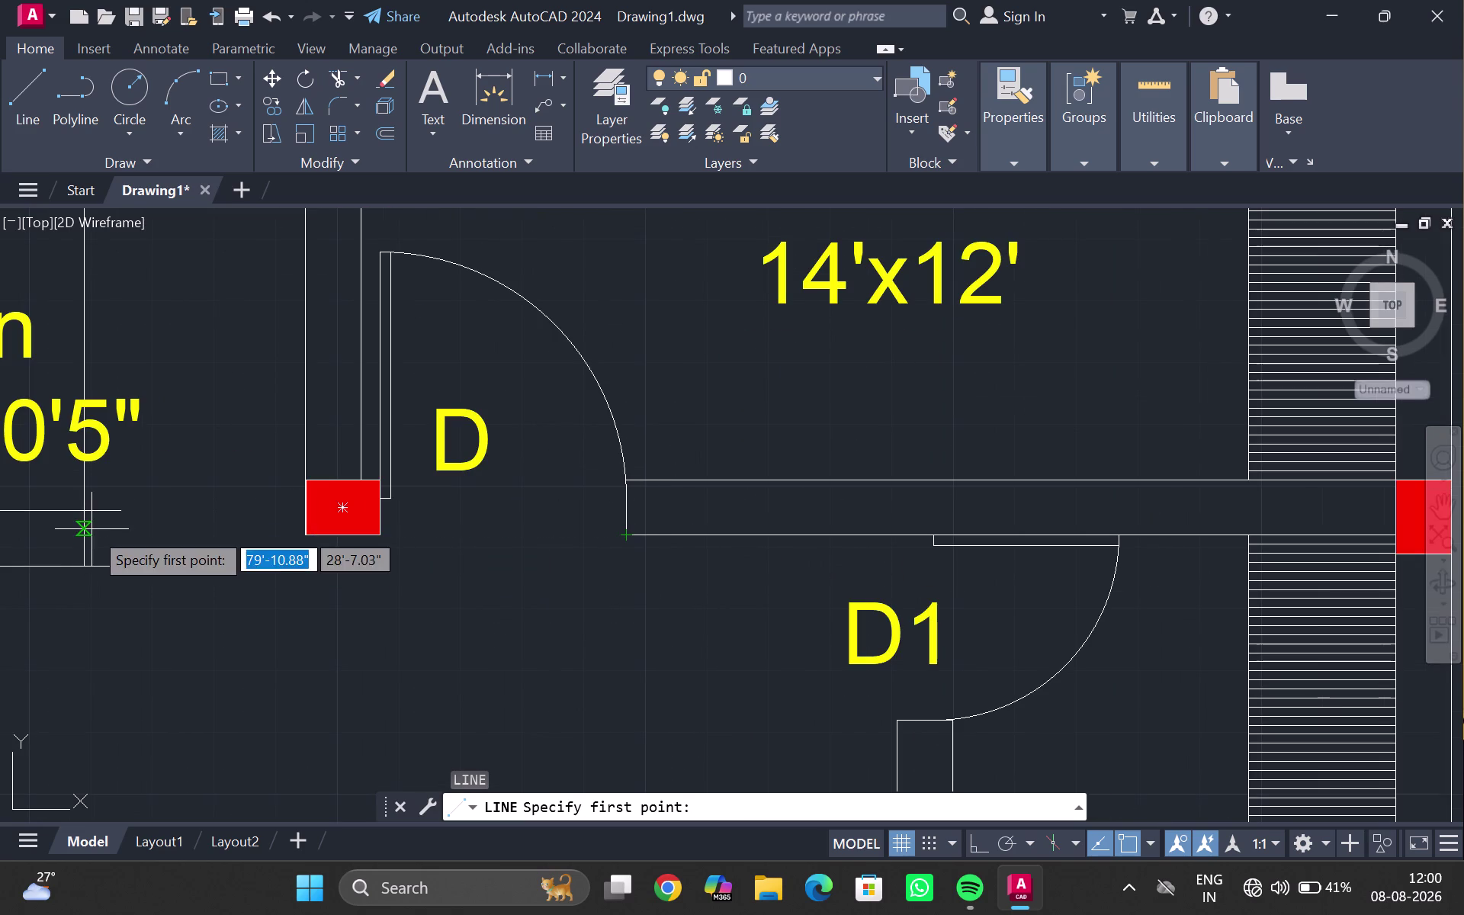
key(Escape)
scroll(down, 3)
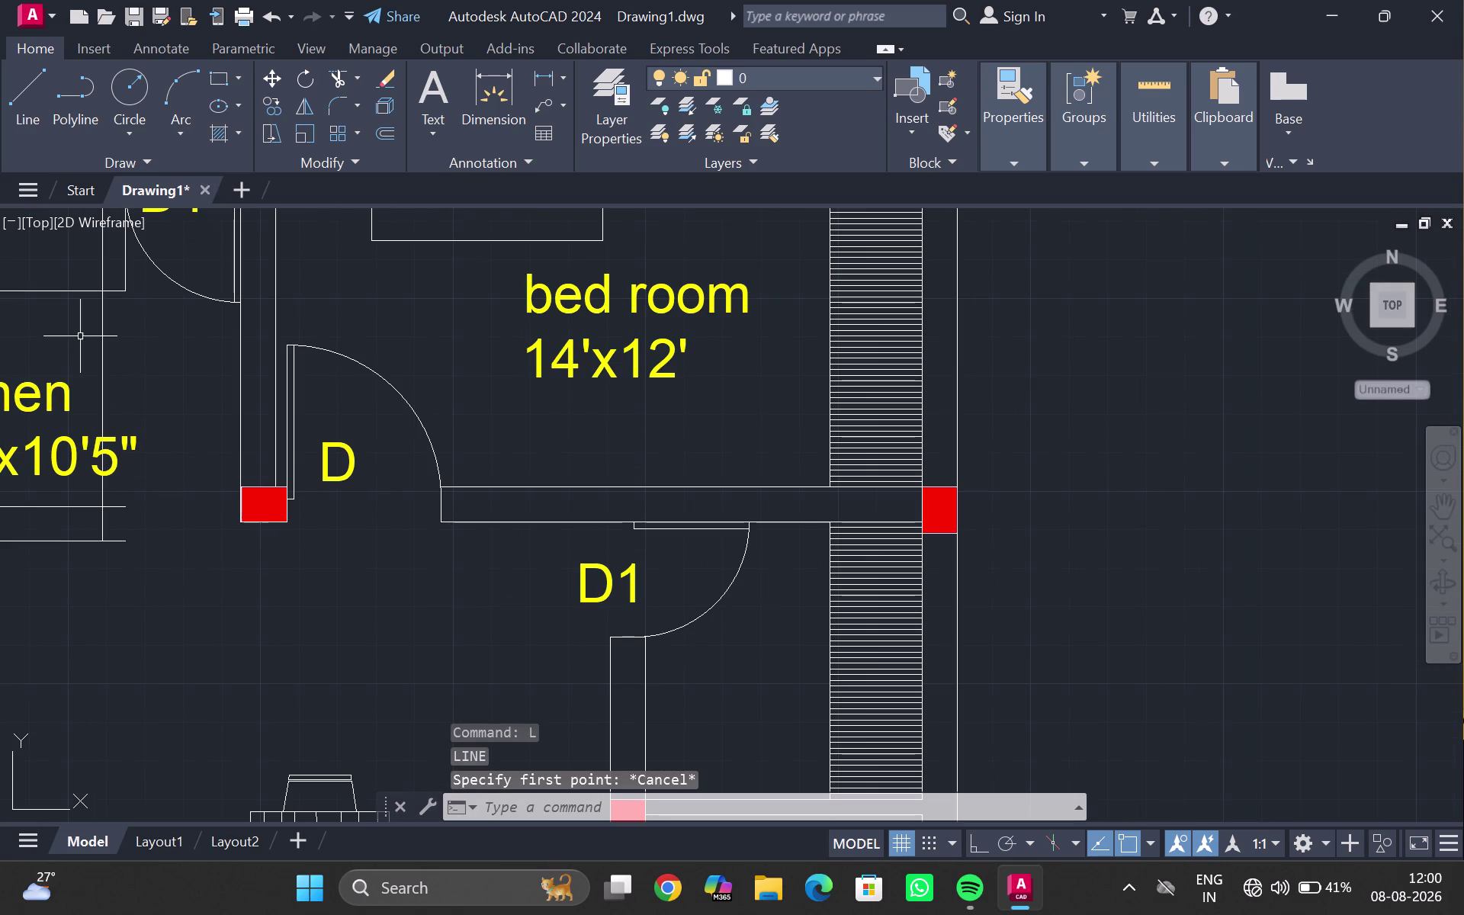
click(101, 359)
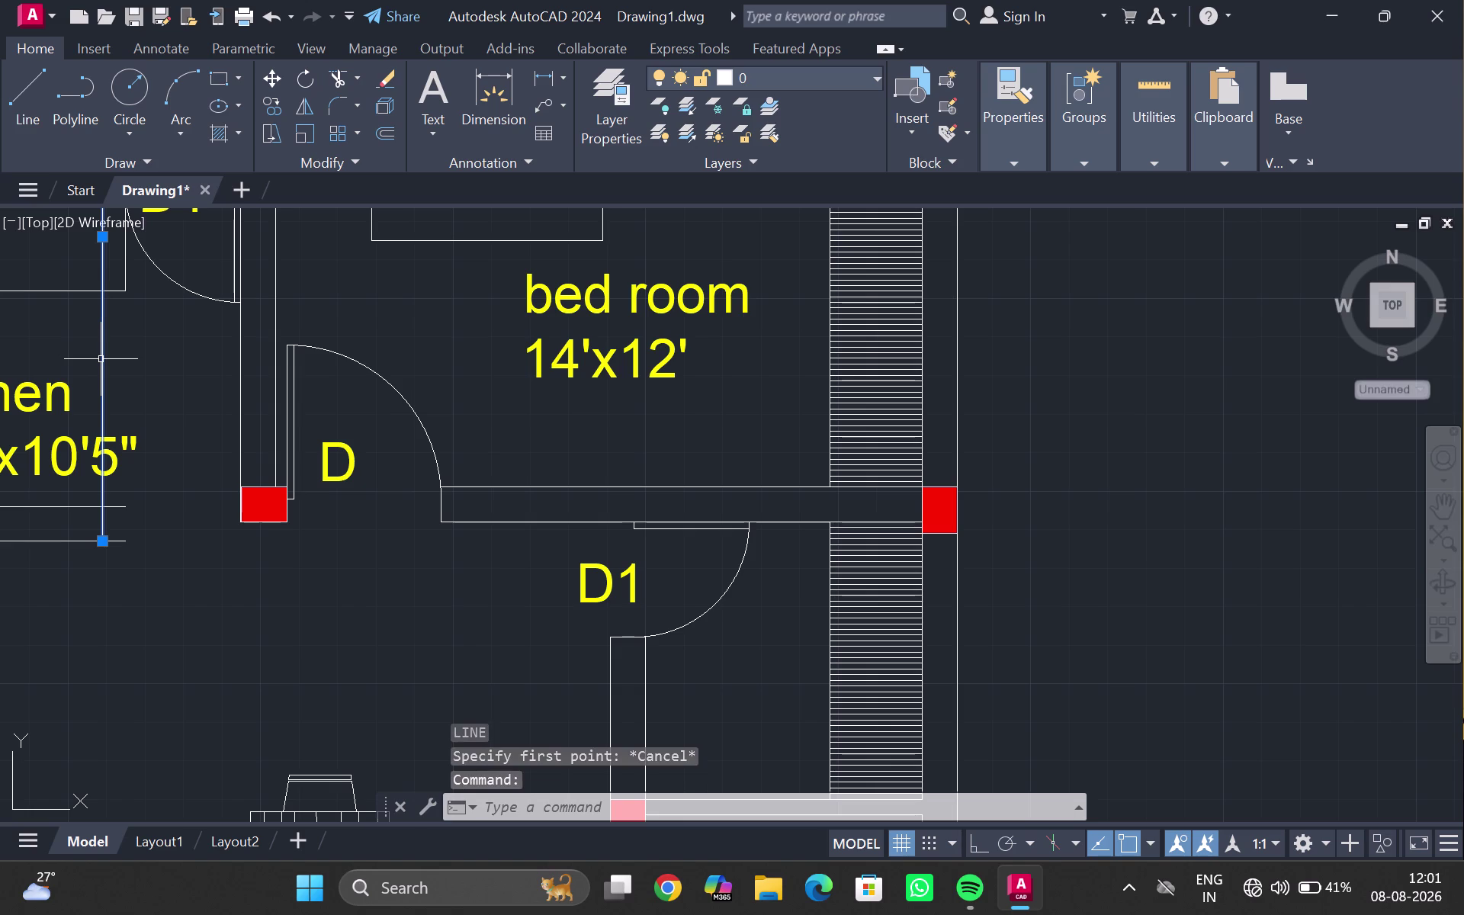
key(Delete)
scroll(down, 3)
middle_drag(124, 350, 201, 432)
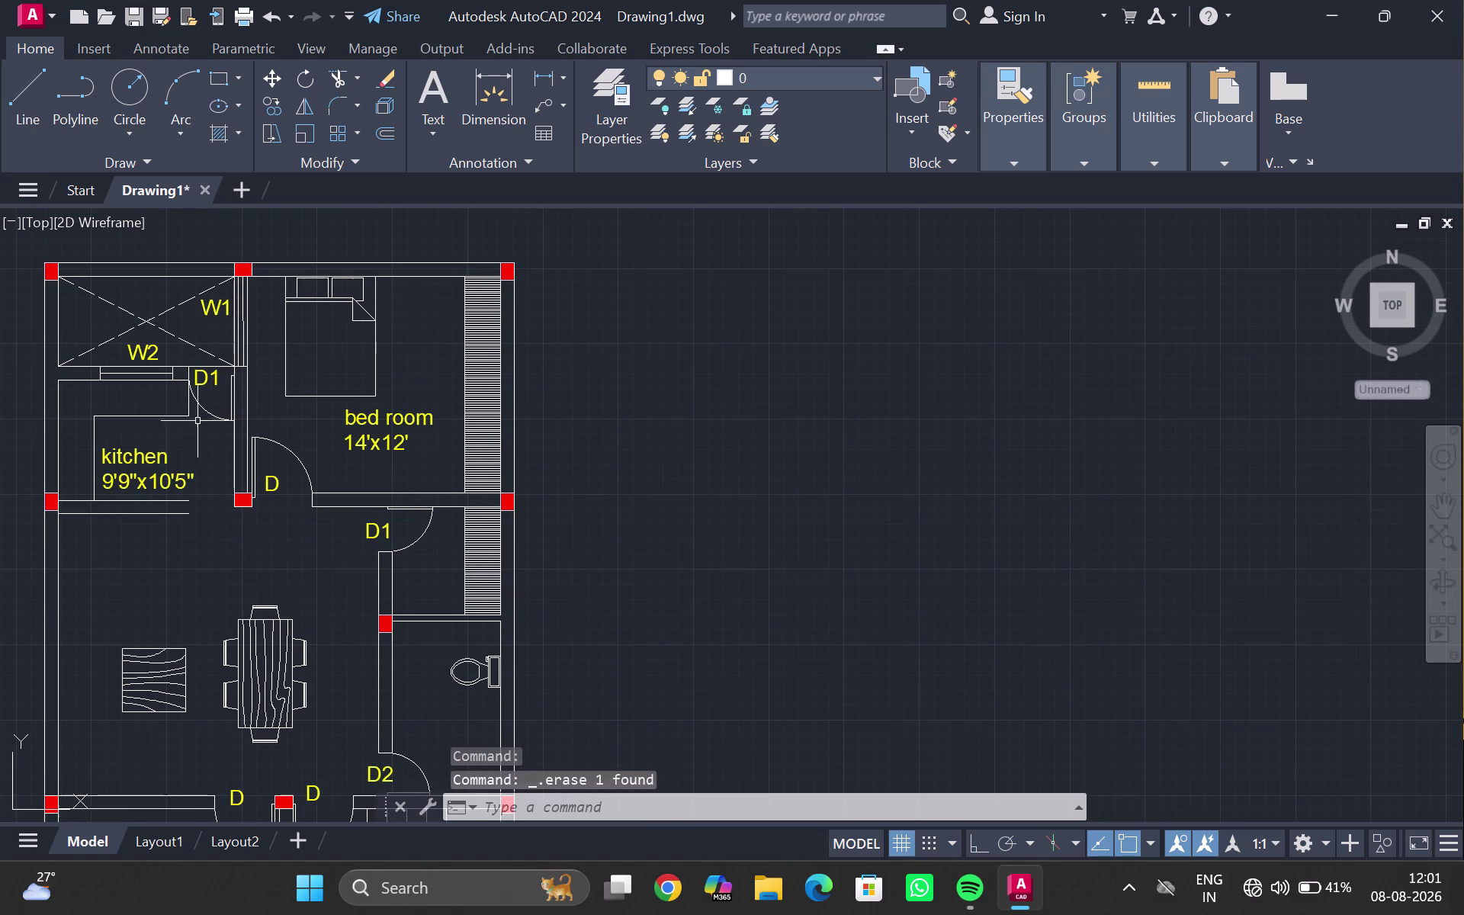
scroll(up, 3)
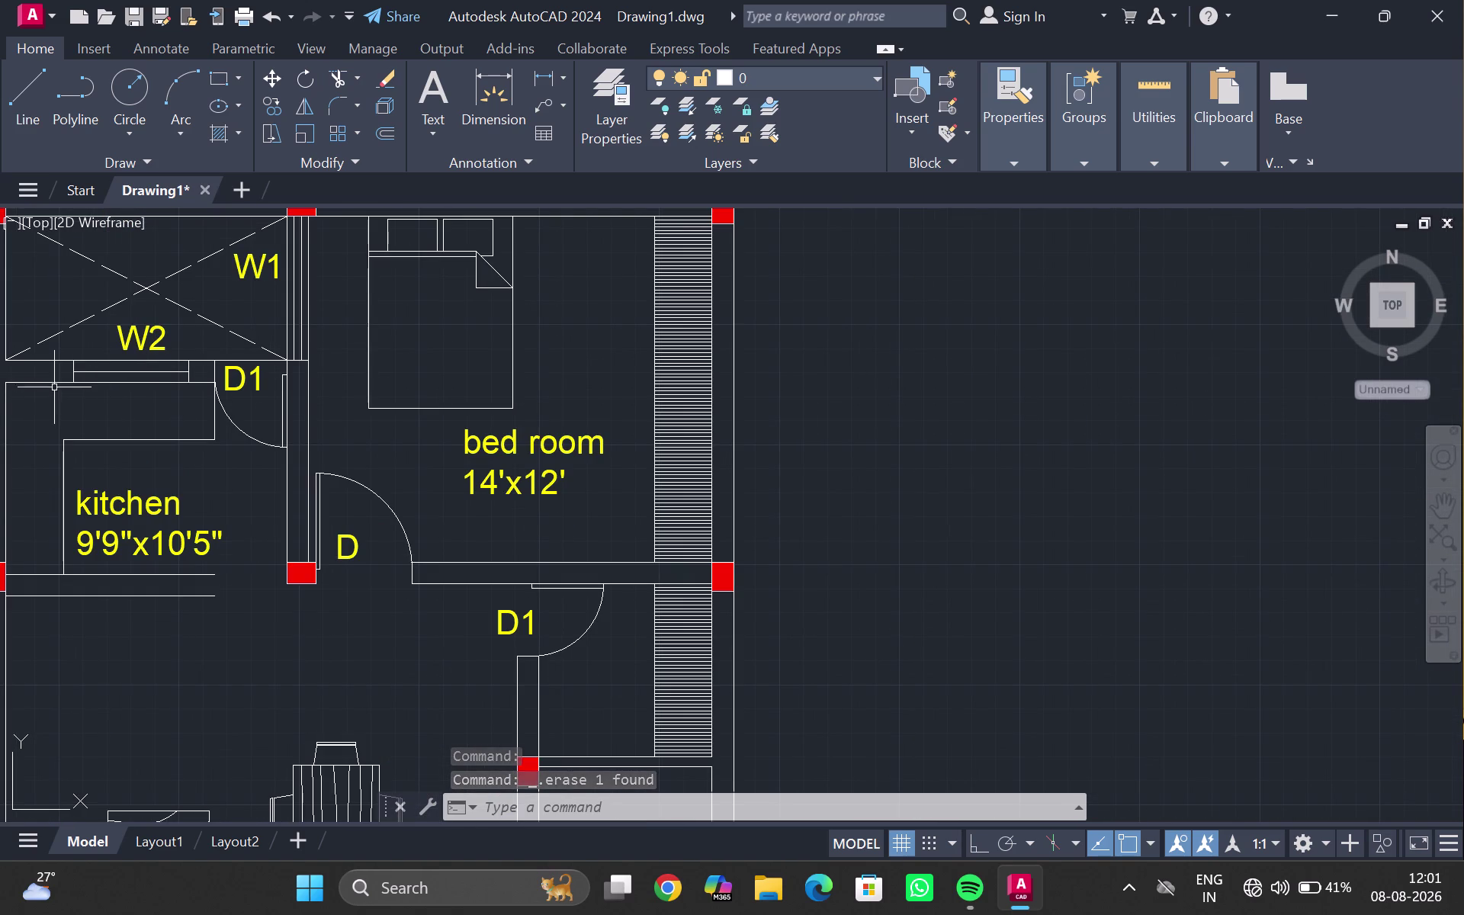
click(51, 384)
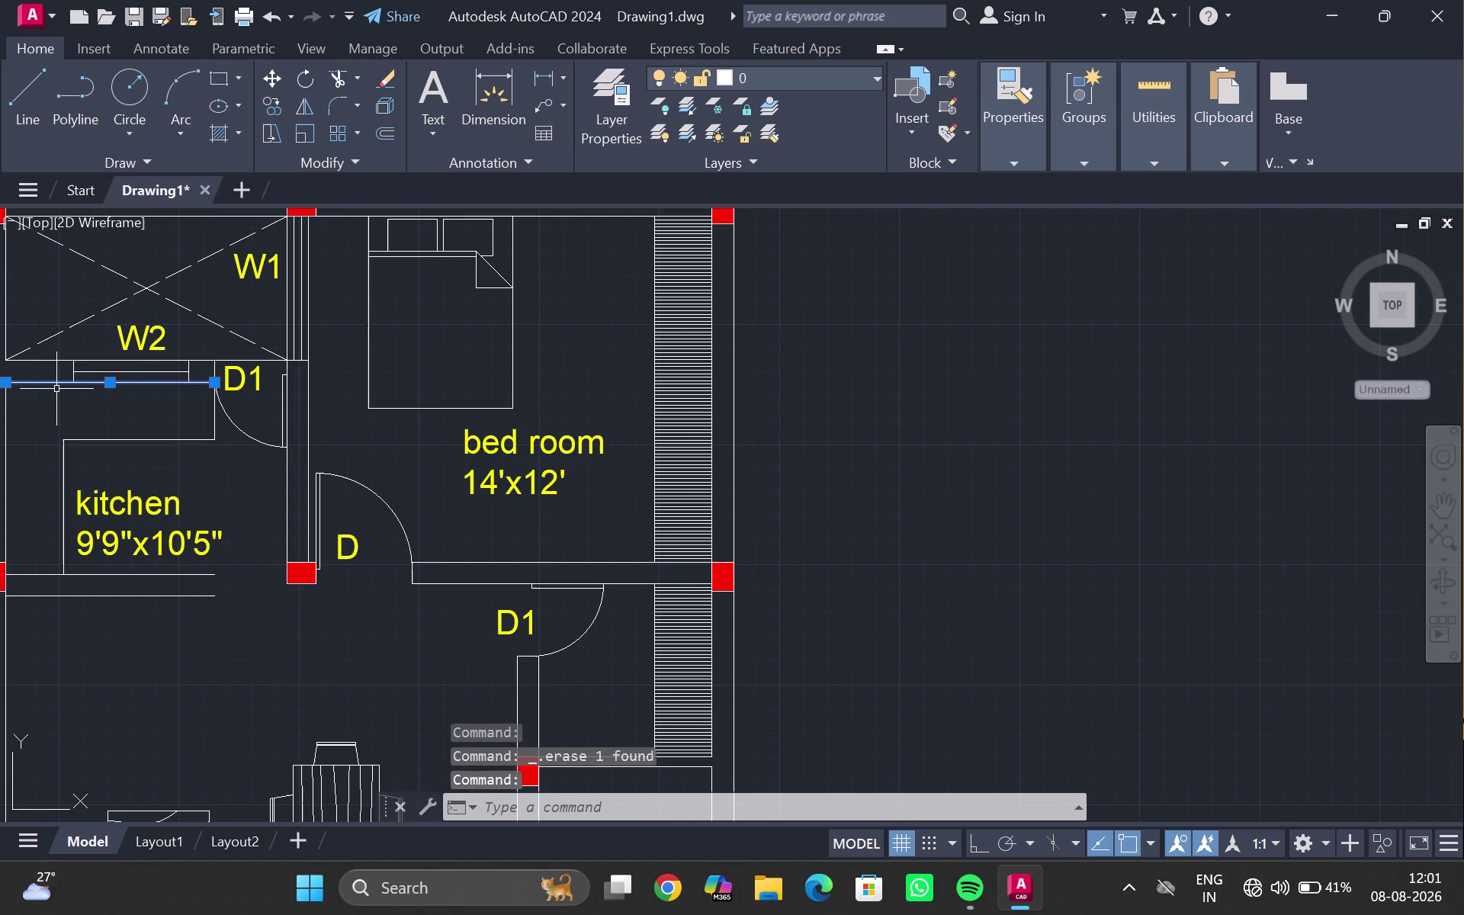
text(6')
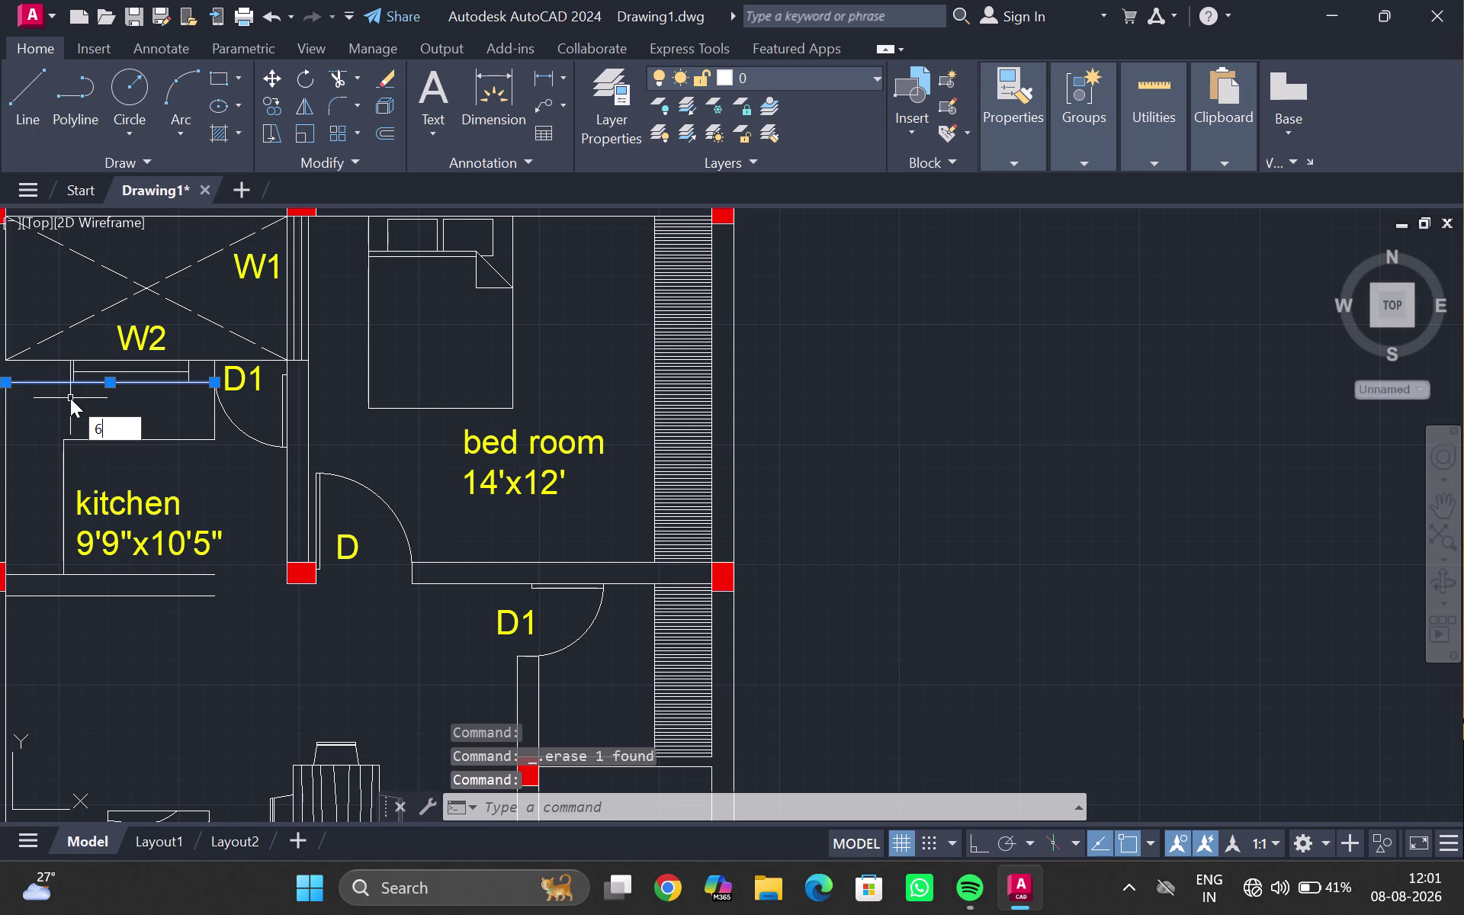
text(8")
key(BackSpace)
key(BackSpace)
key(BackSpace)
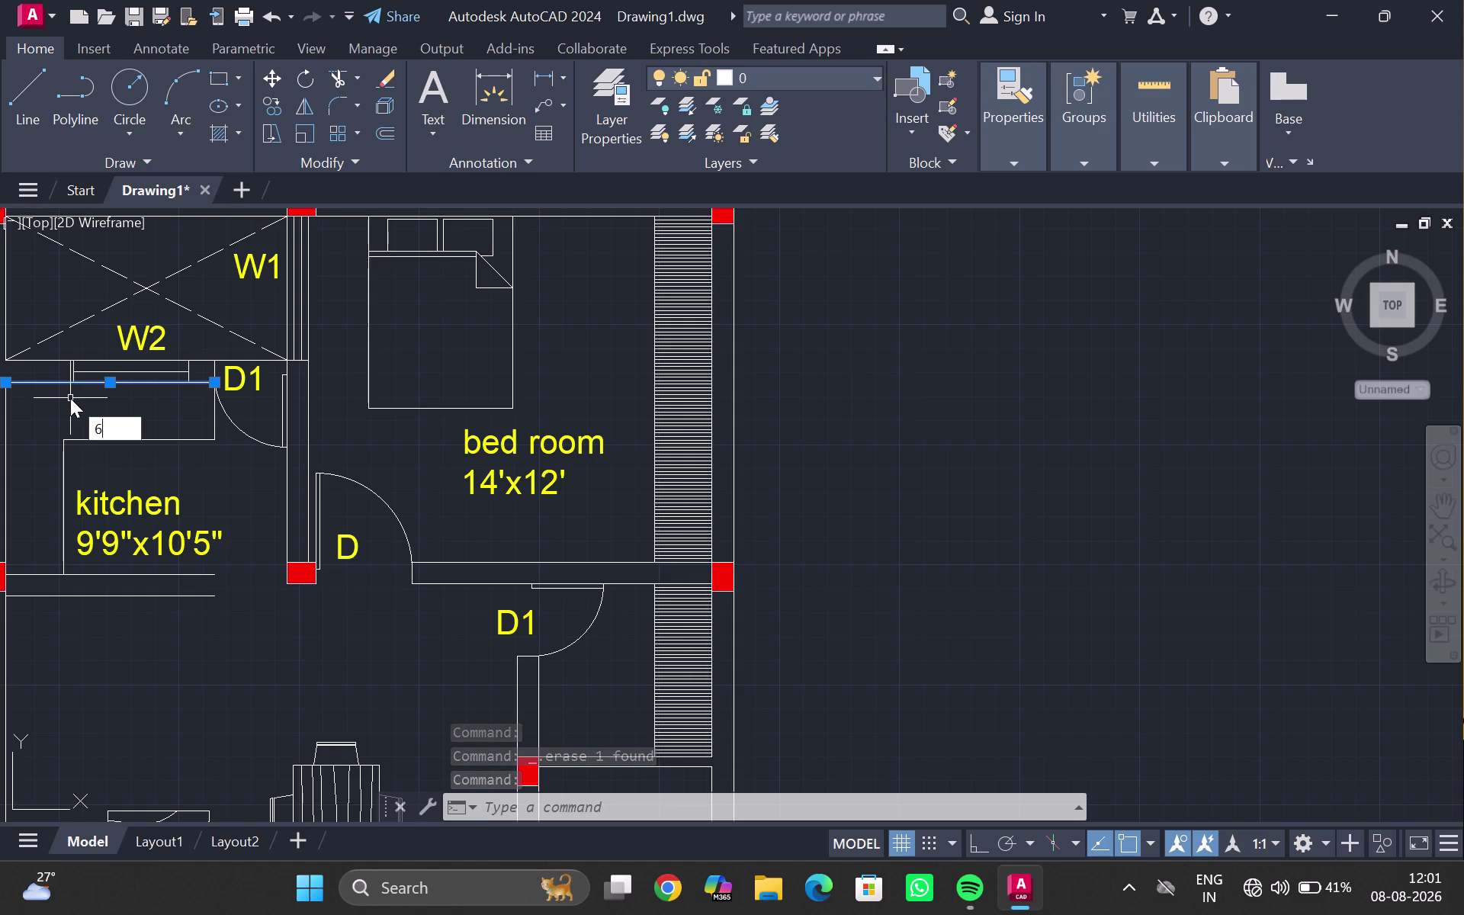
key(BackSpace)
key(BackSpace)
key(o)
key(Return)
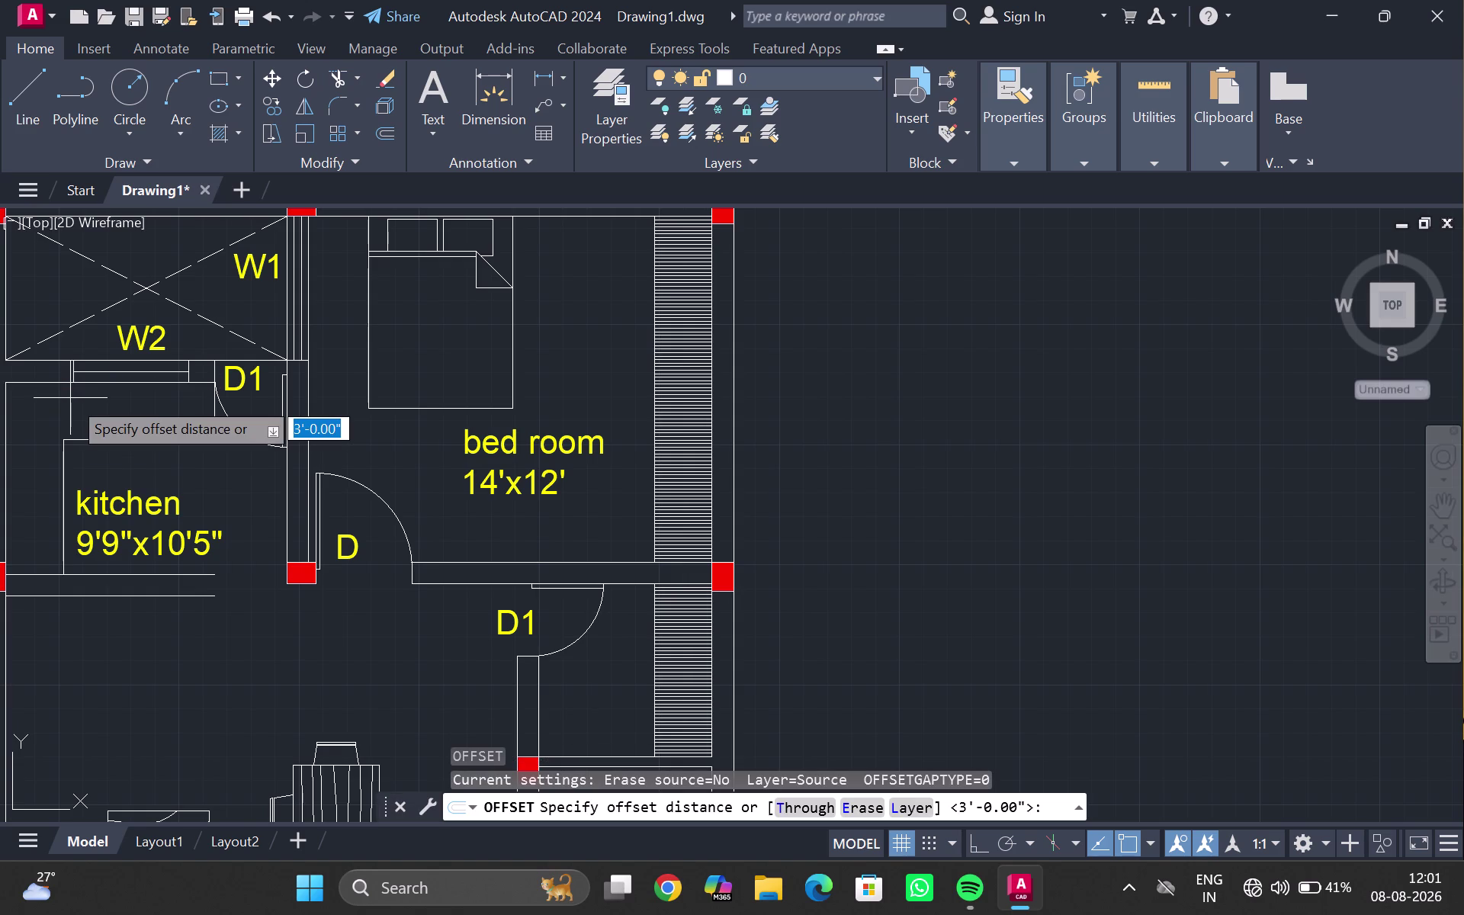
text(6')
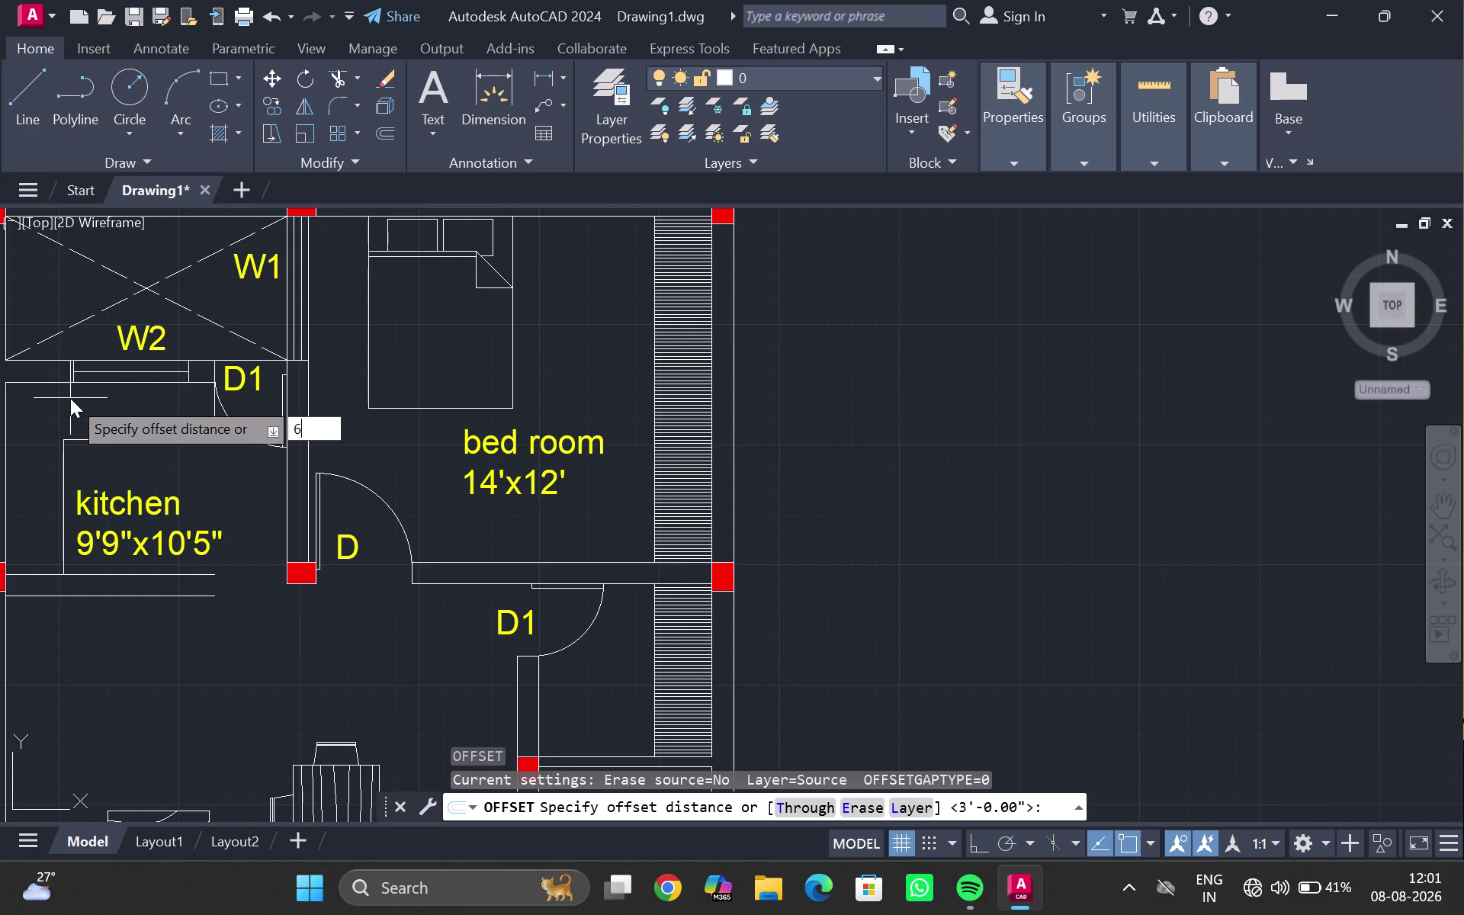
text(8")
key(Return)
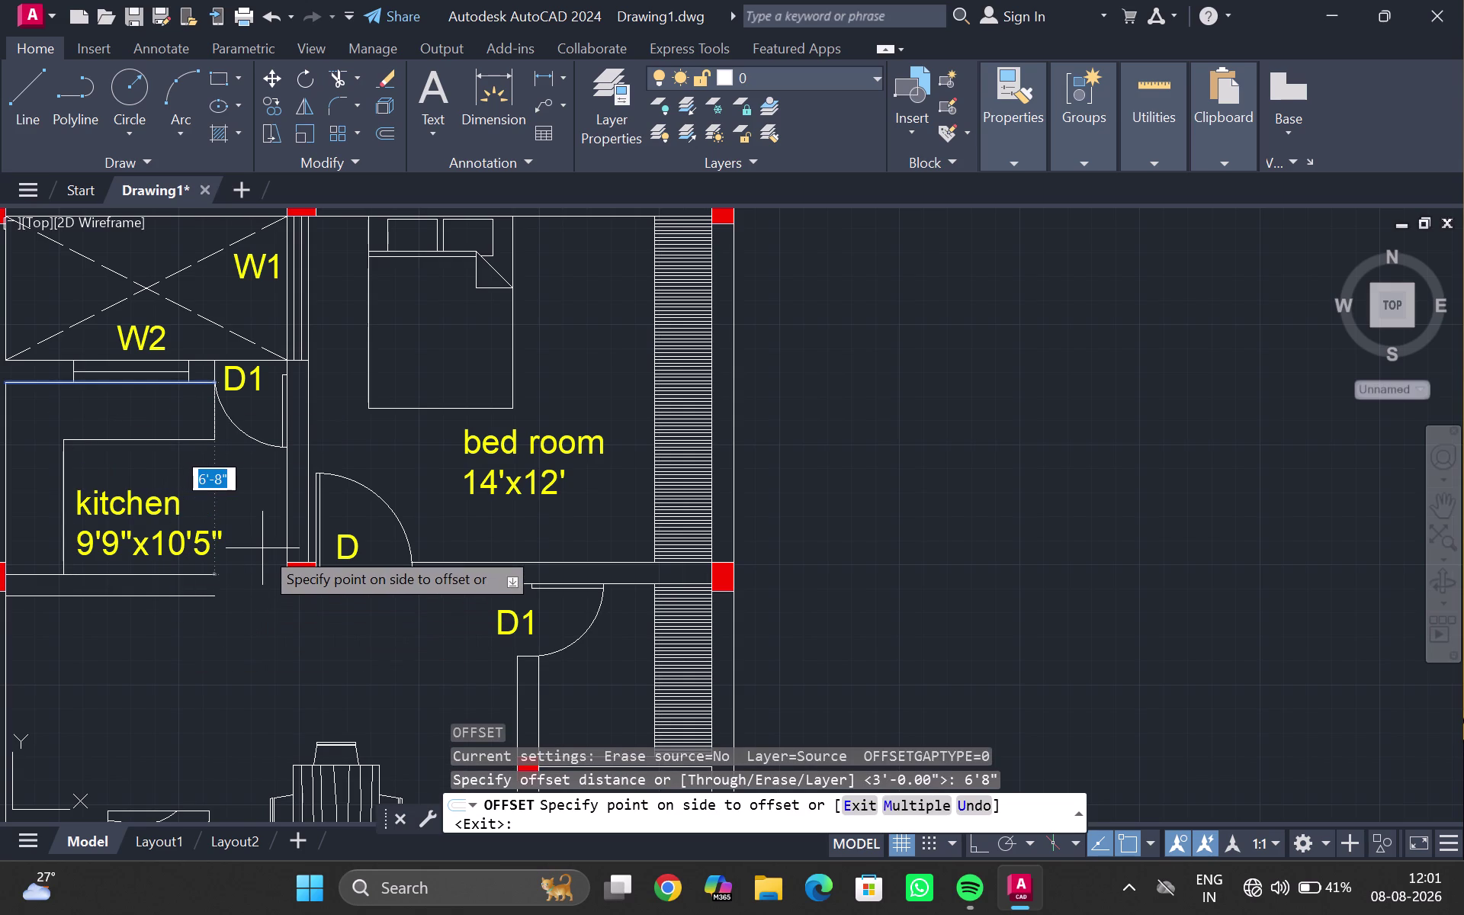
key(Escape)
scroll(up, 3)
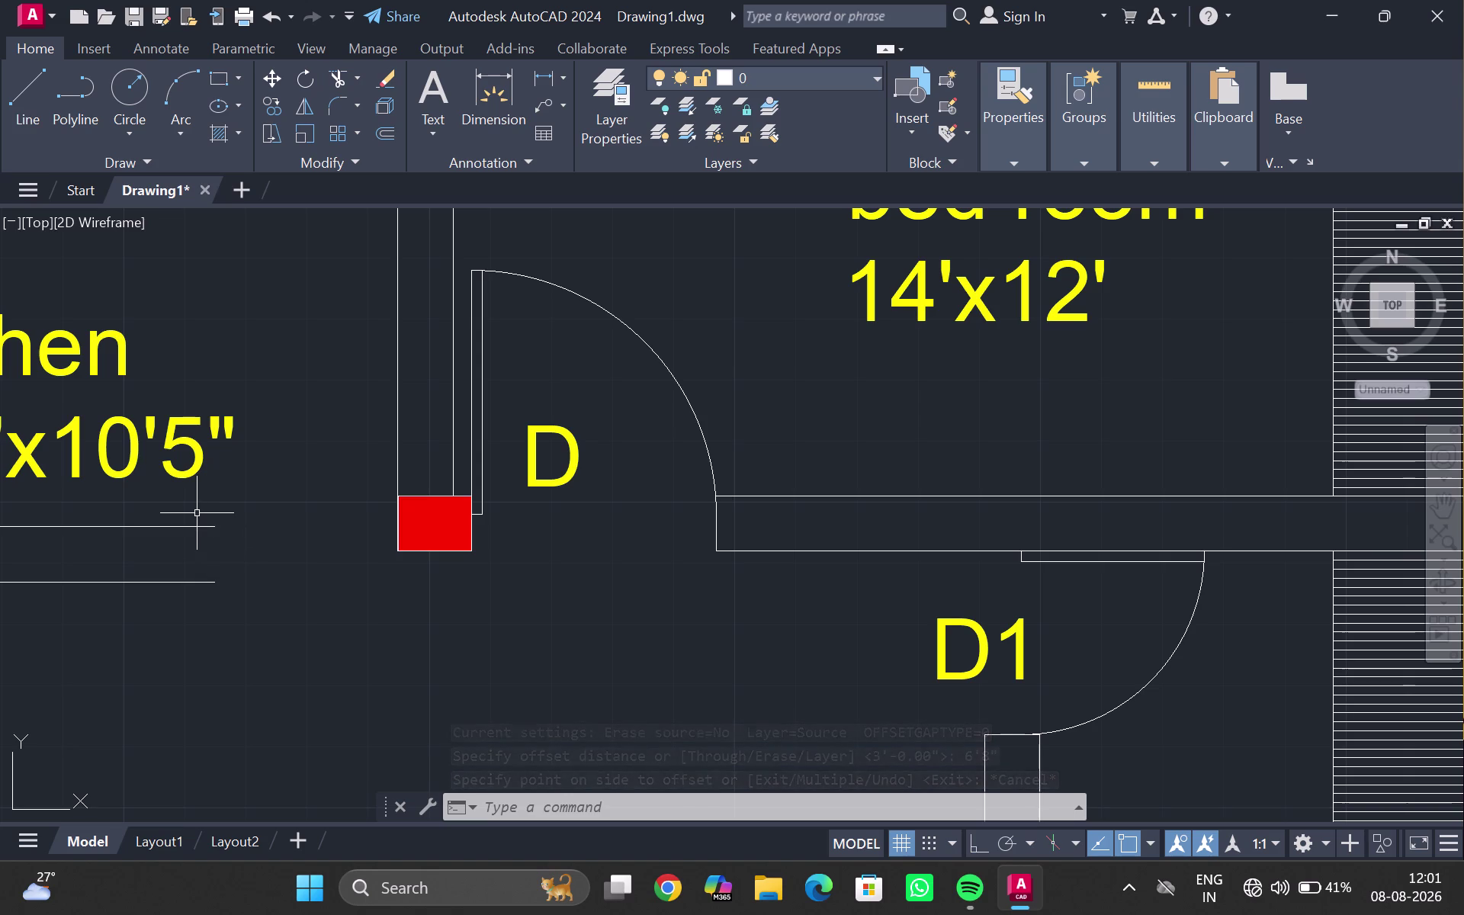
key(l)
key(Return)
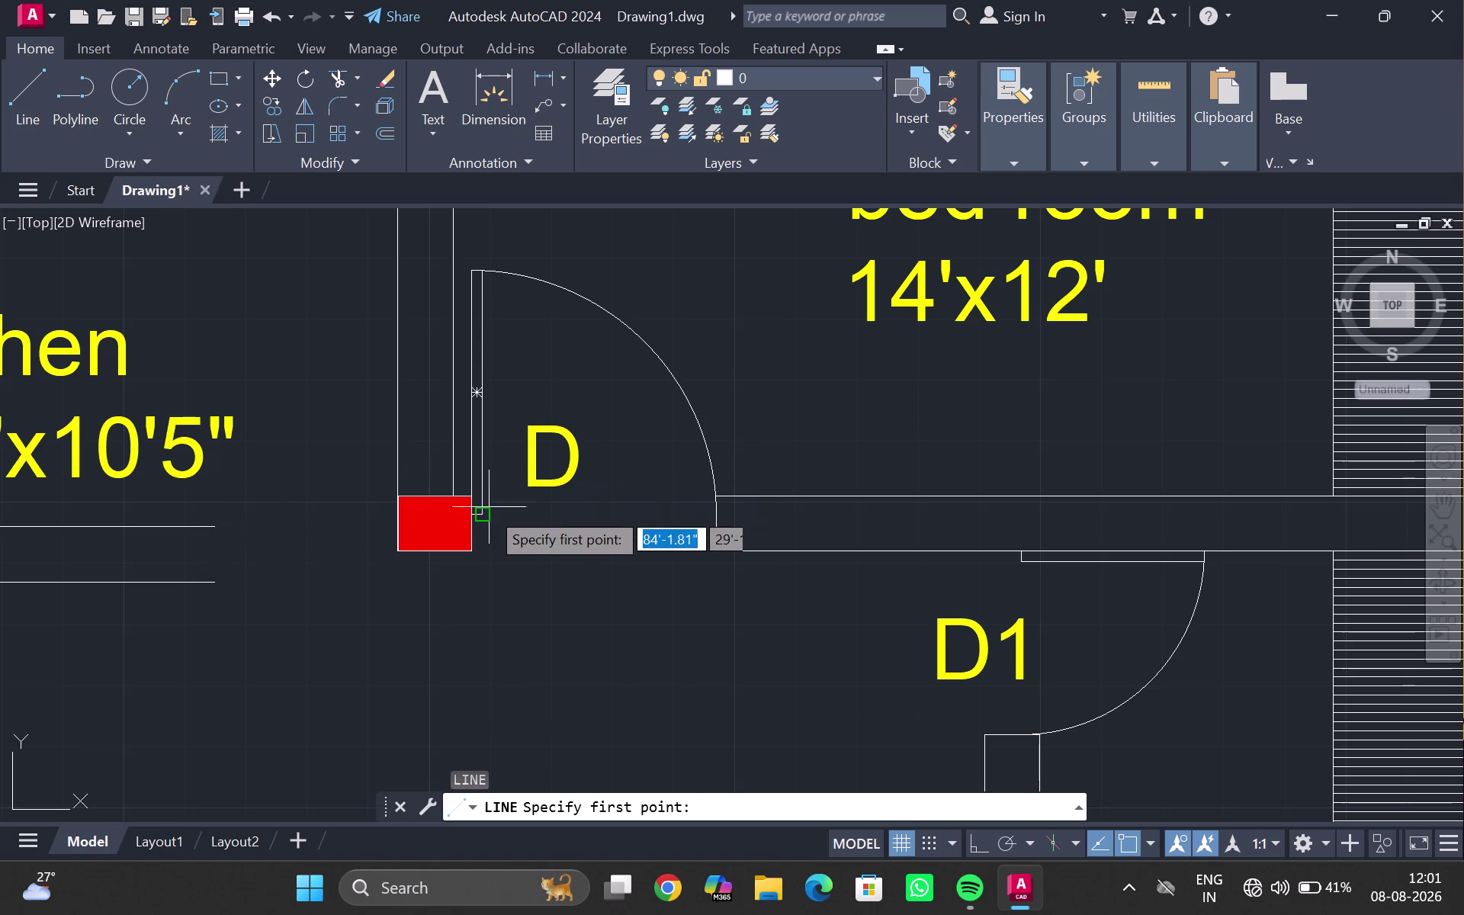
key(Escape)
click(477, 409)
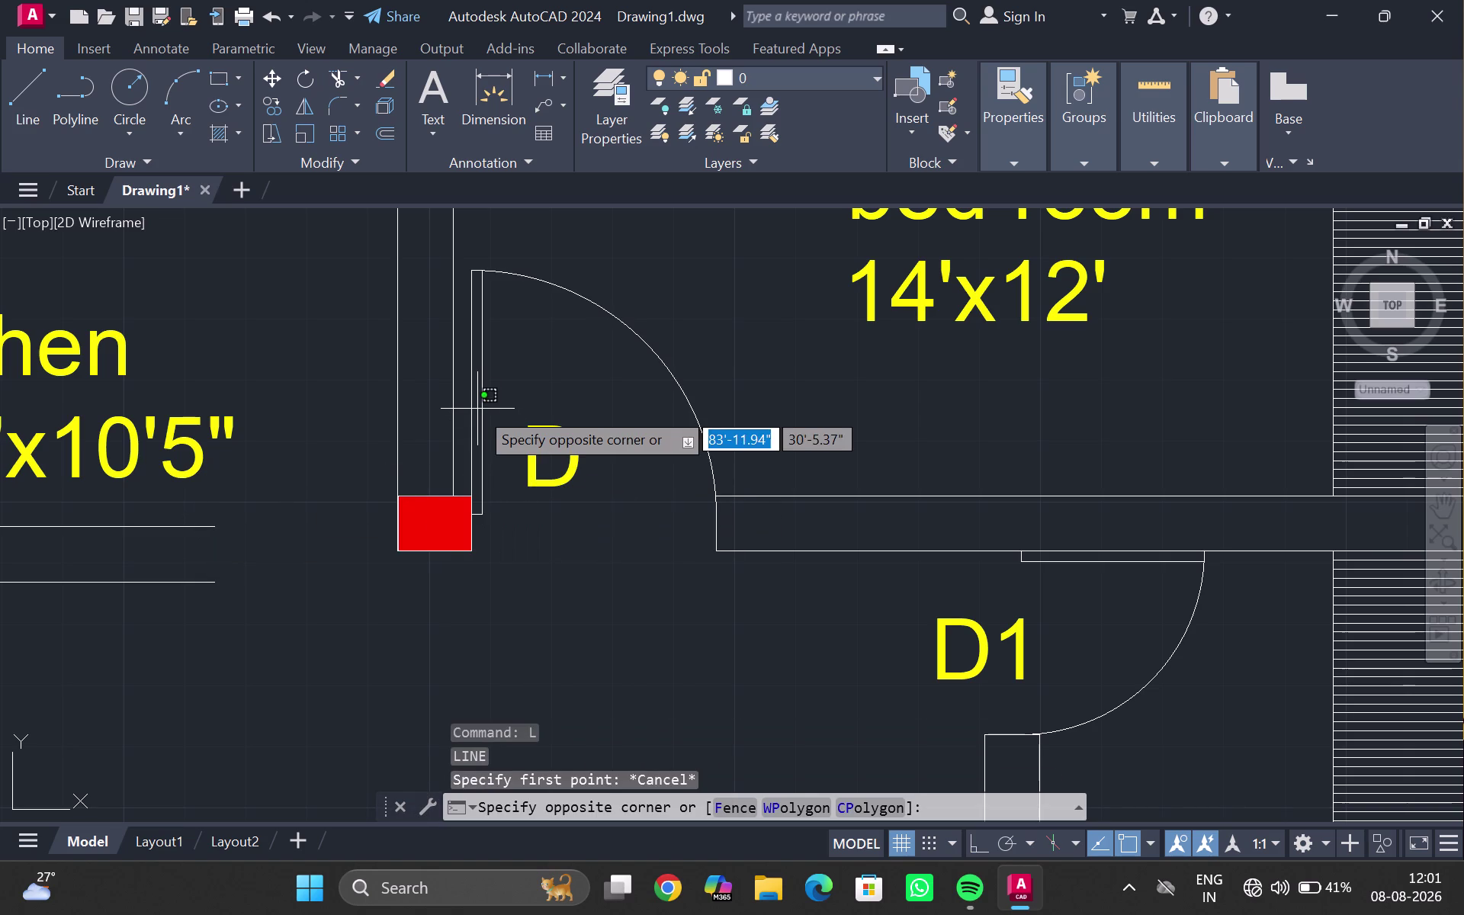
click(482, 395)
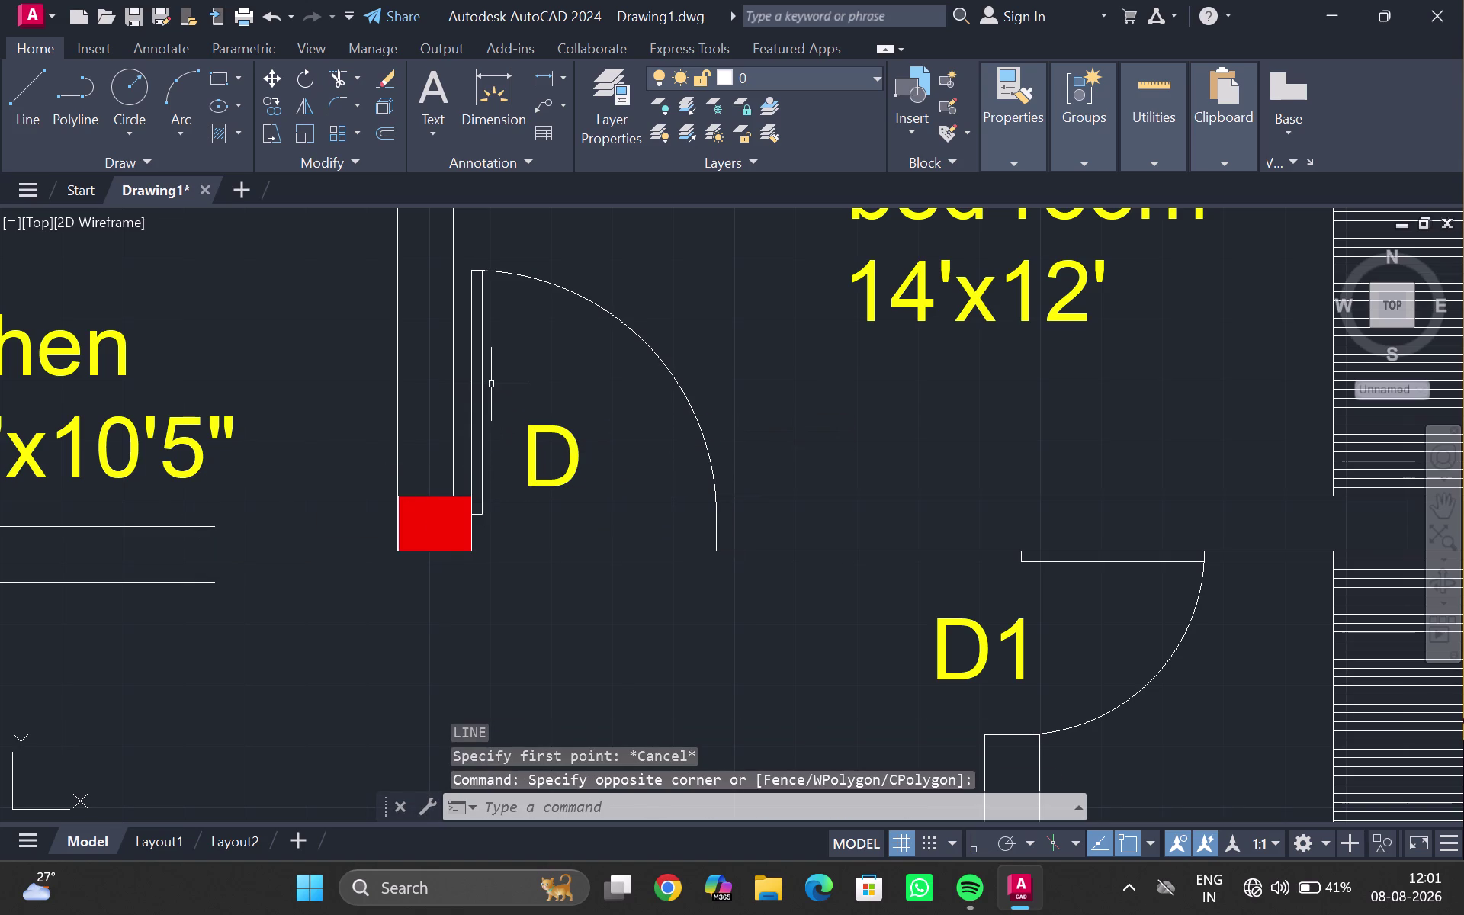
click(480, 374)
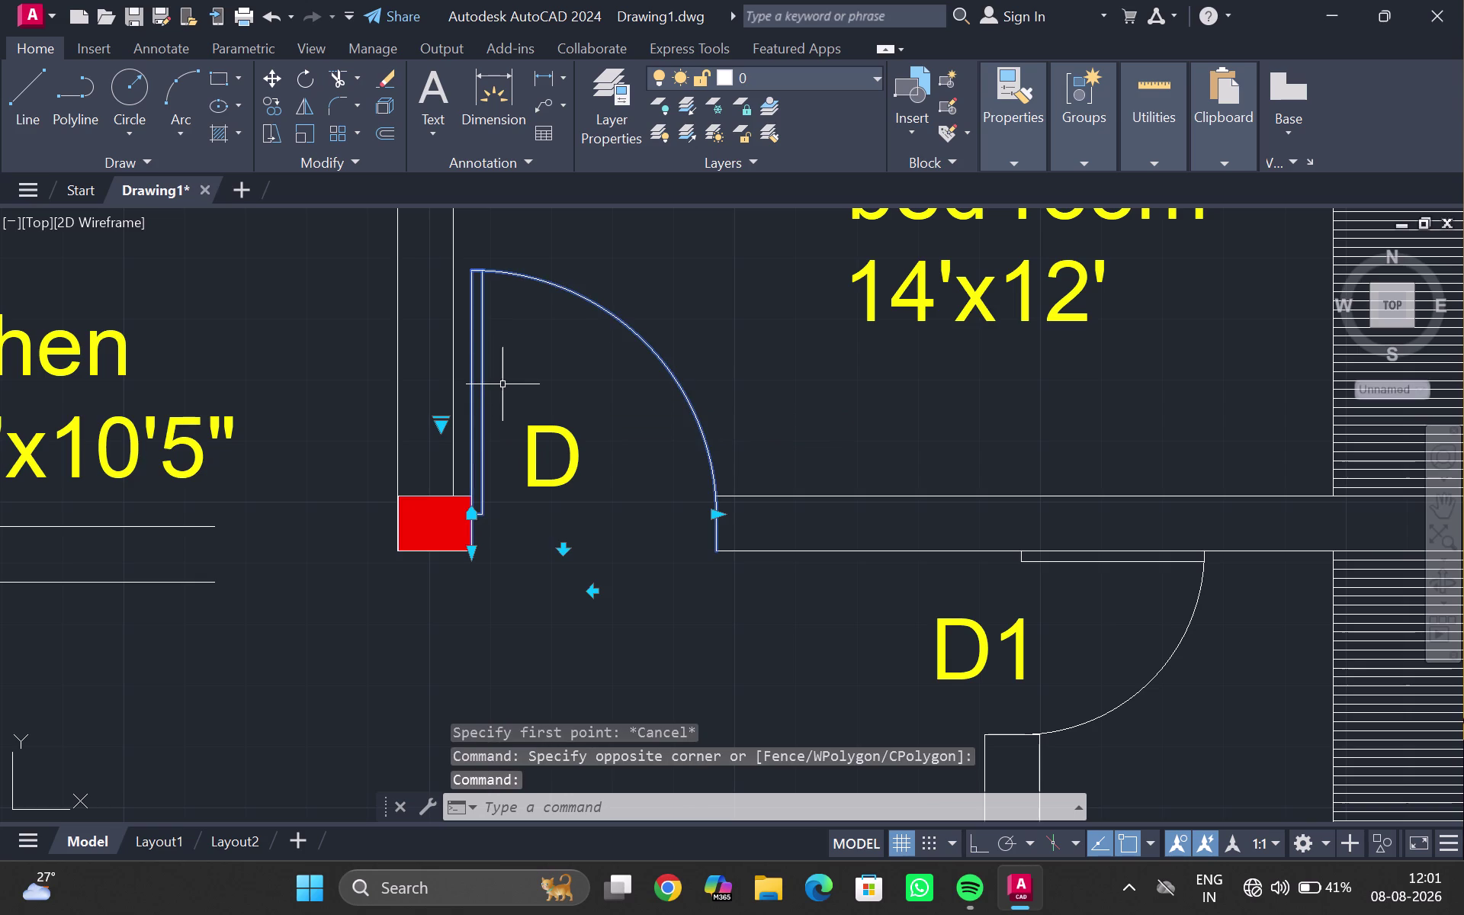
Copy door D from its opening corner to the wall column's left corner.
text(CO)
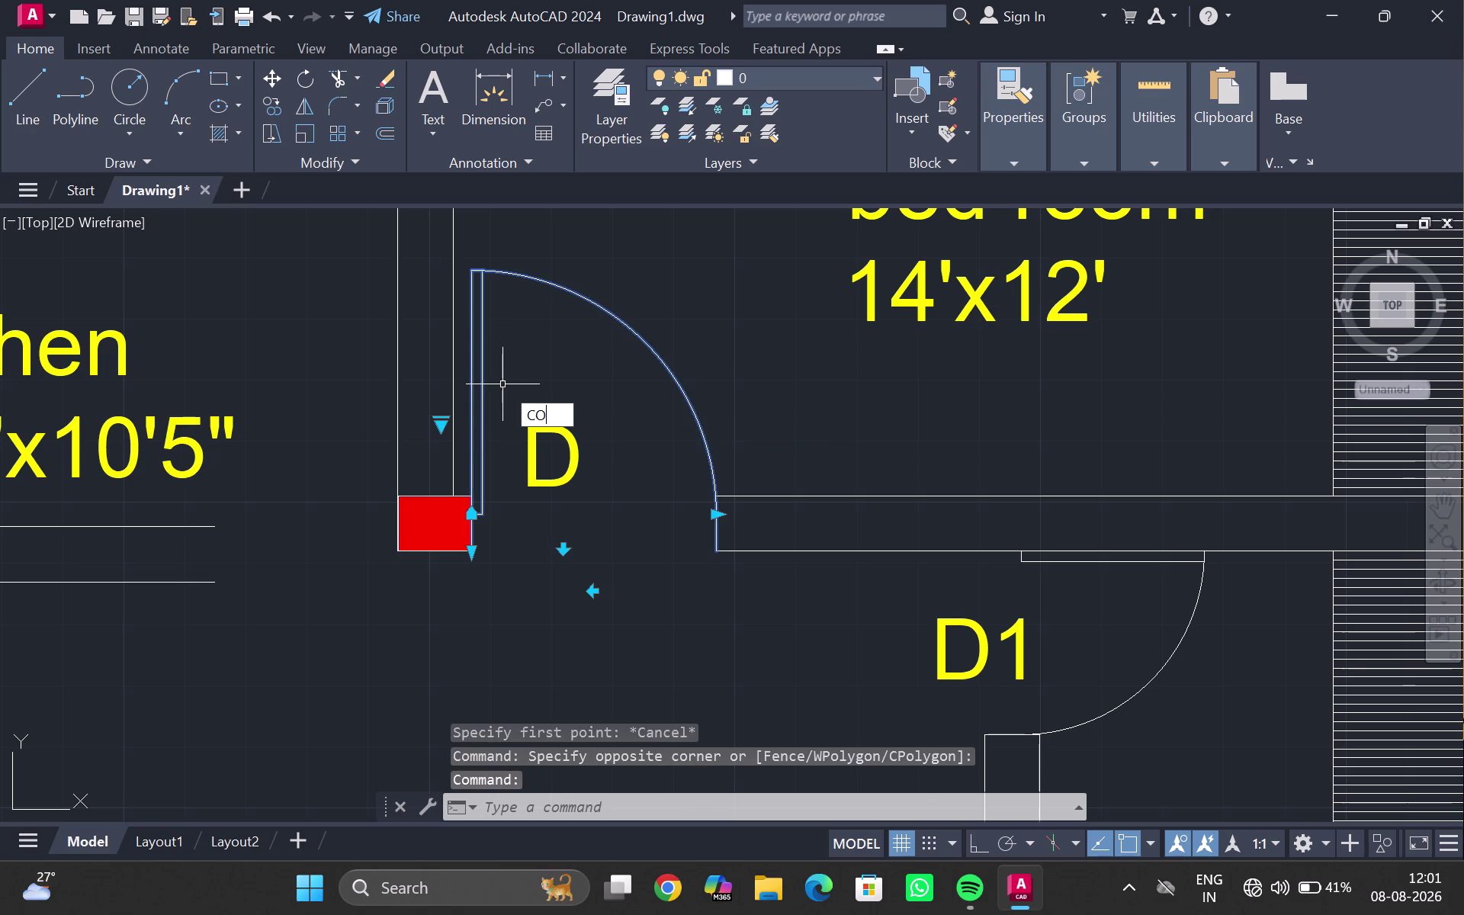
key(Return)
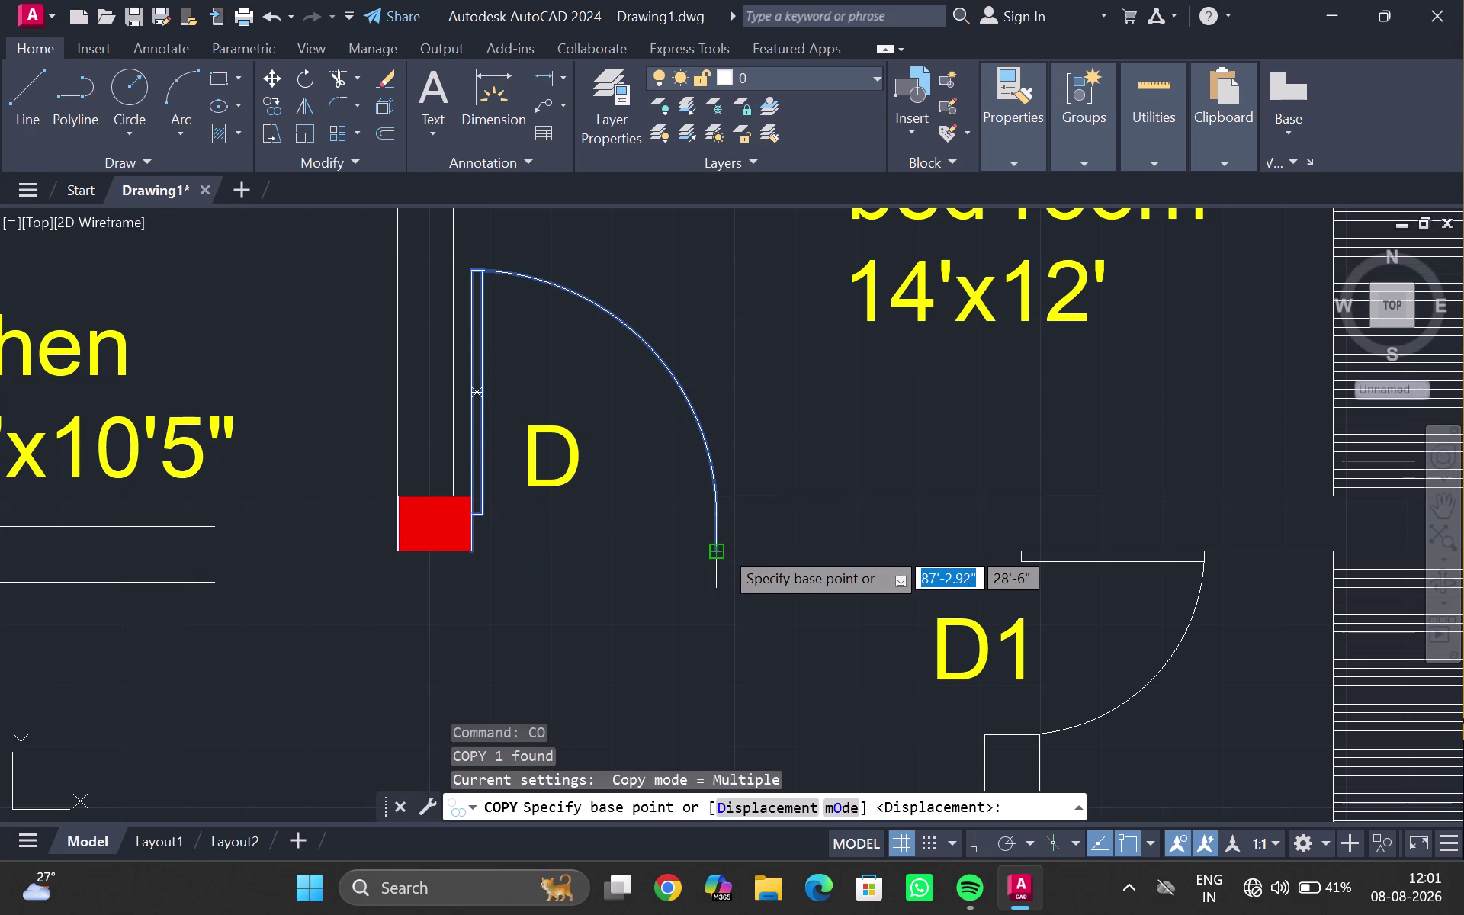
click(722, 548)
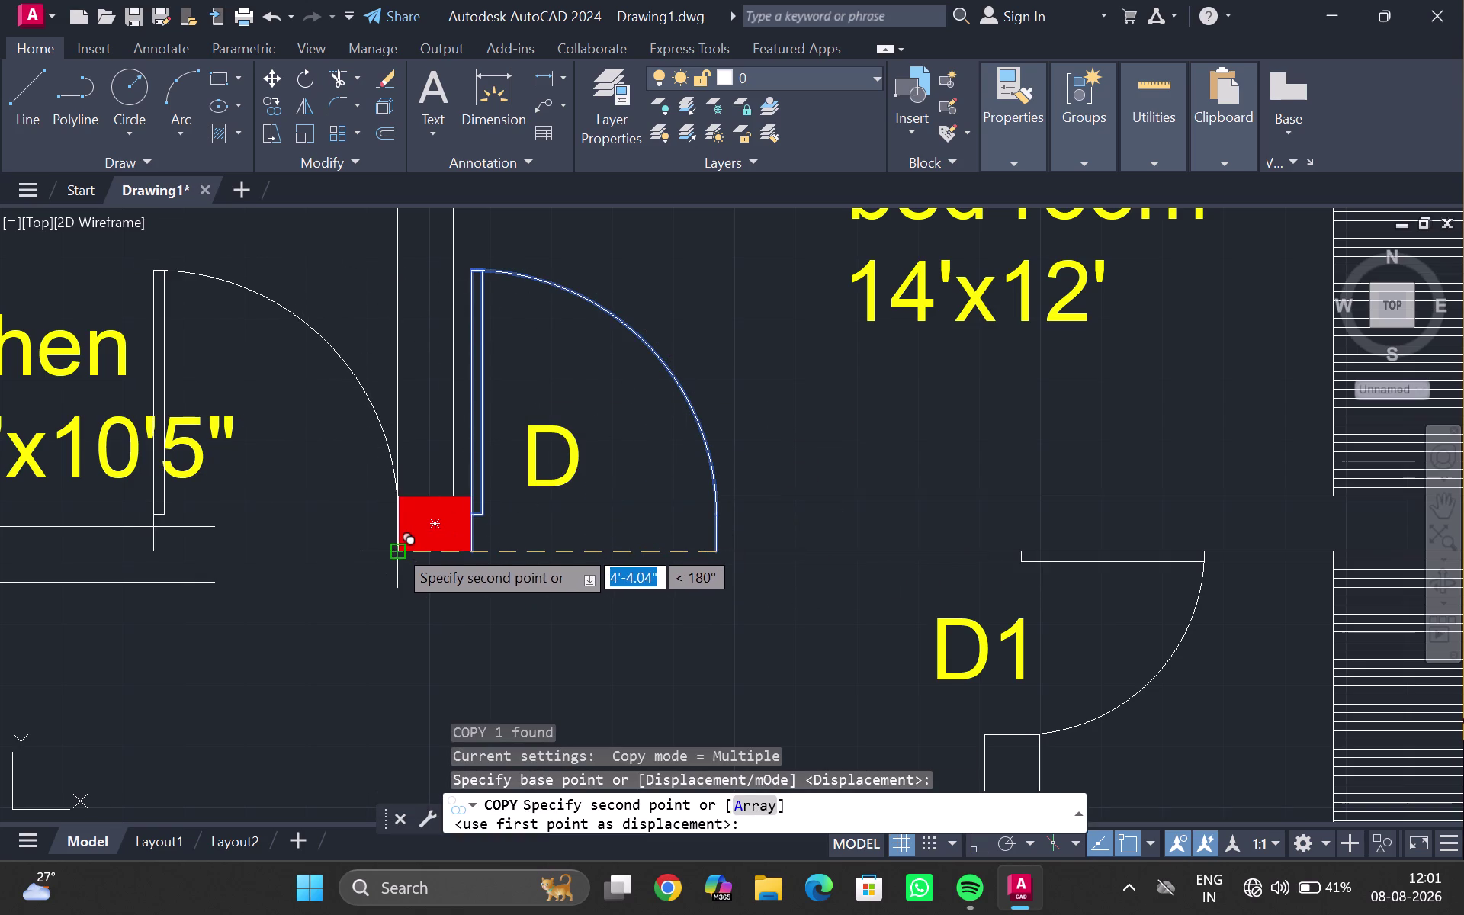
scroll(up, 3)
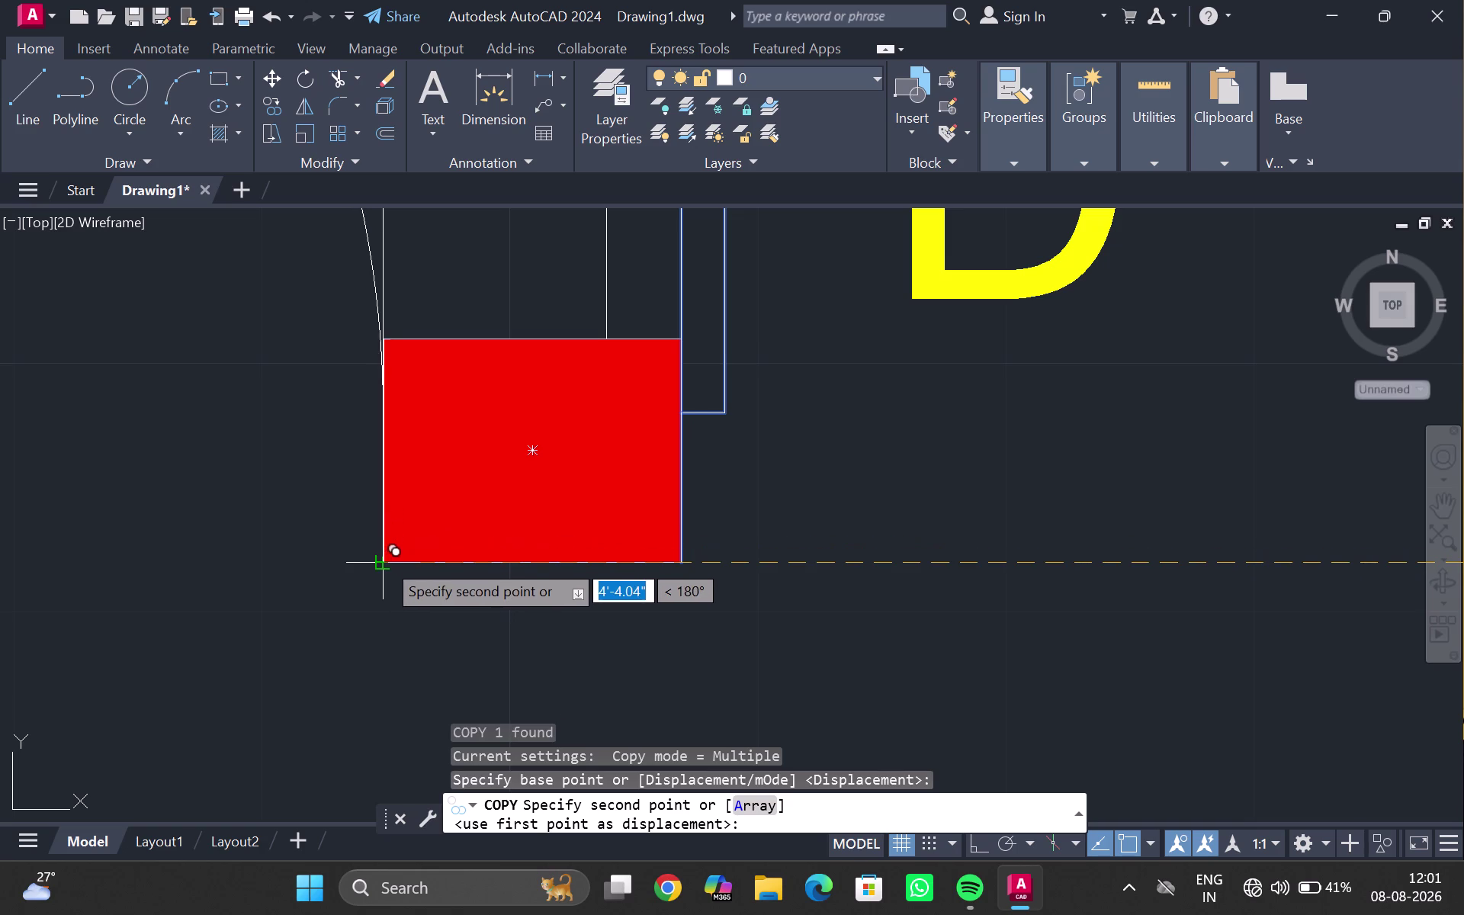
click(384, 562)
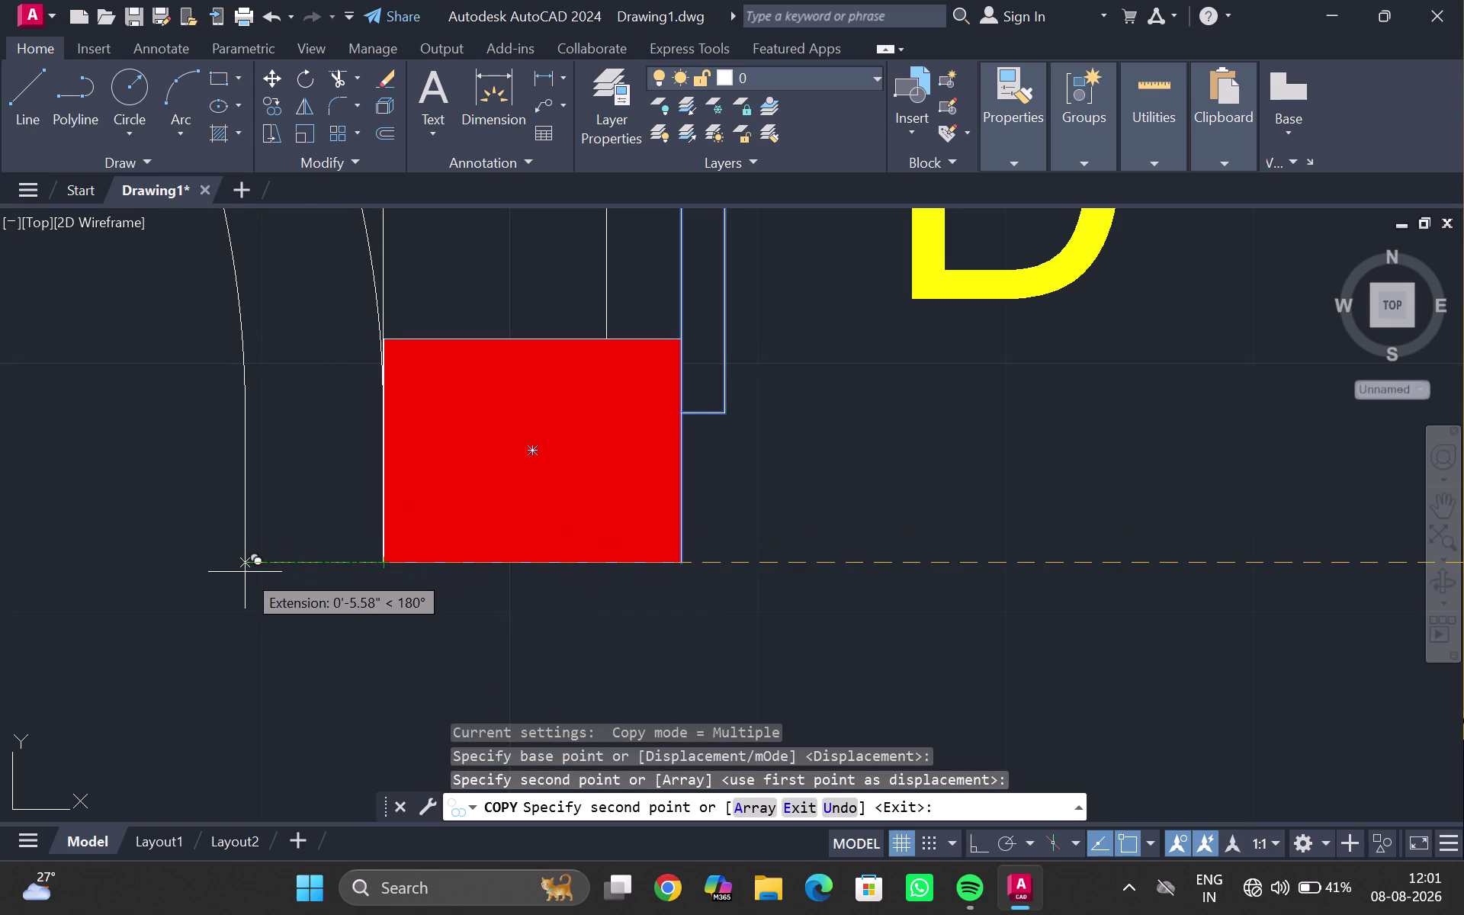
key(Escape)
scroll(down, 3)
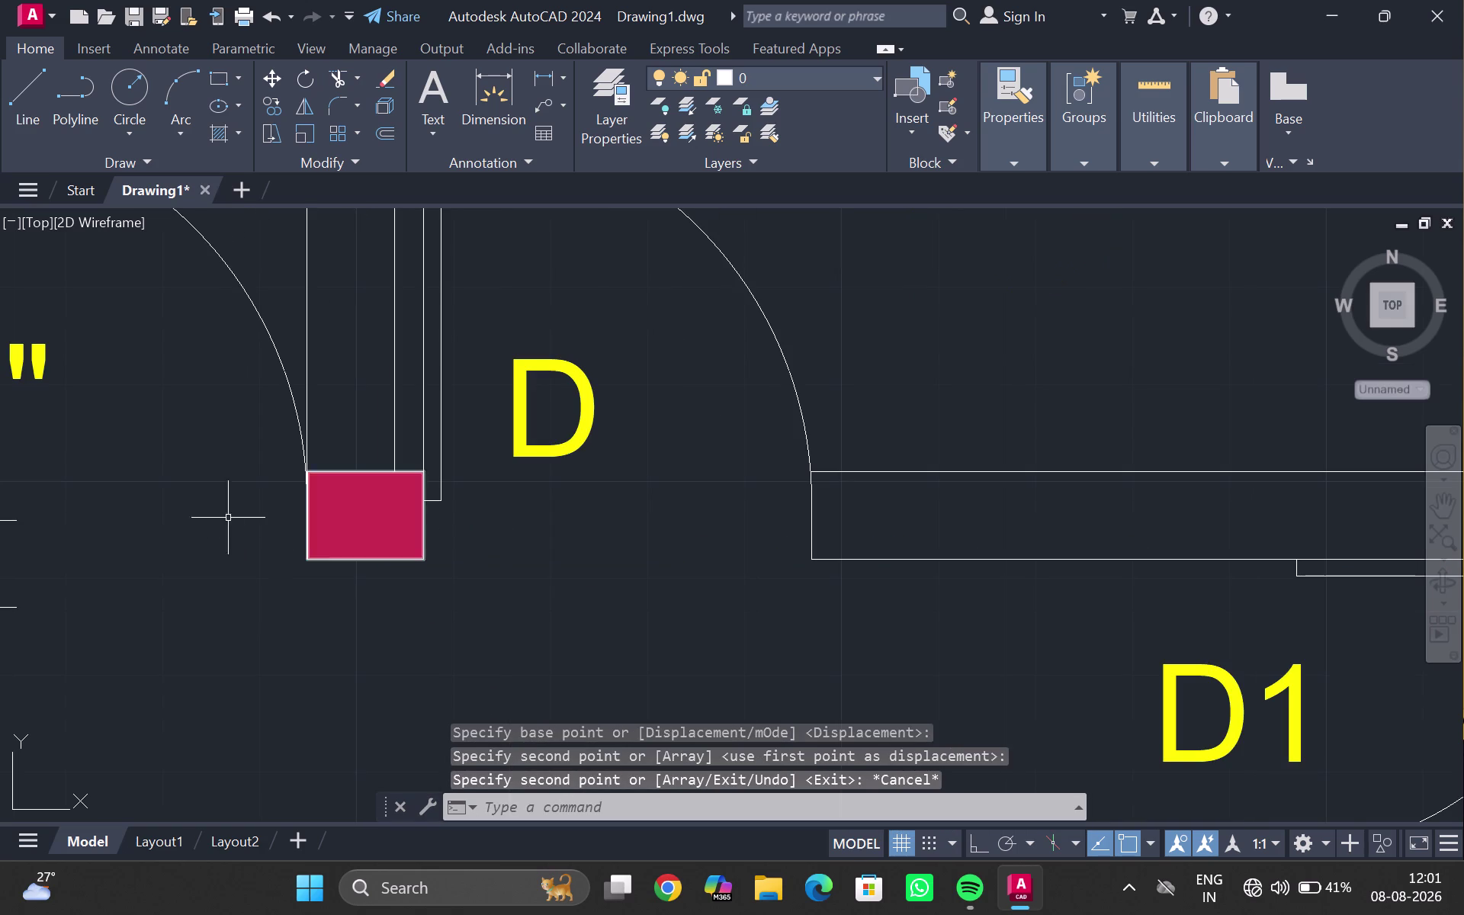
middle_drag(206, 507, 536, 515)
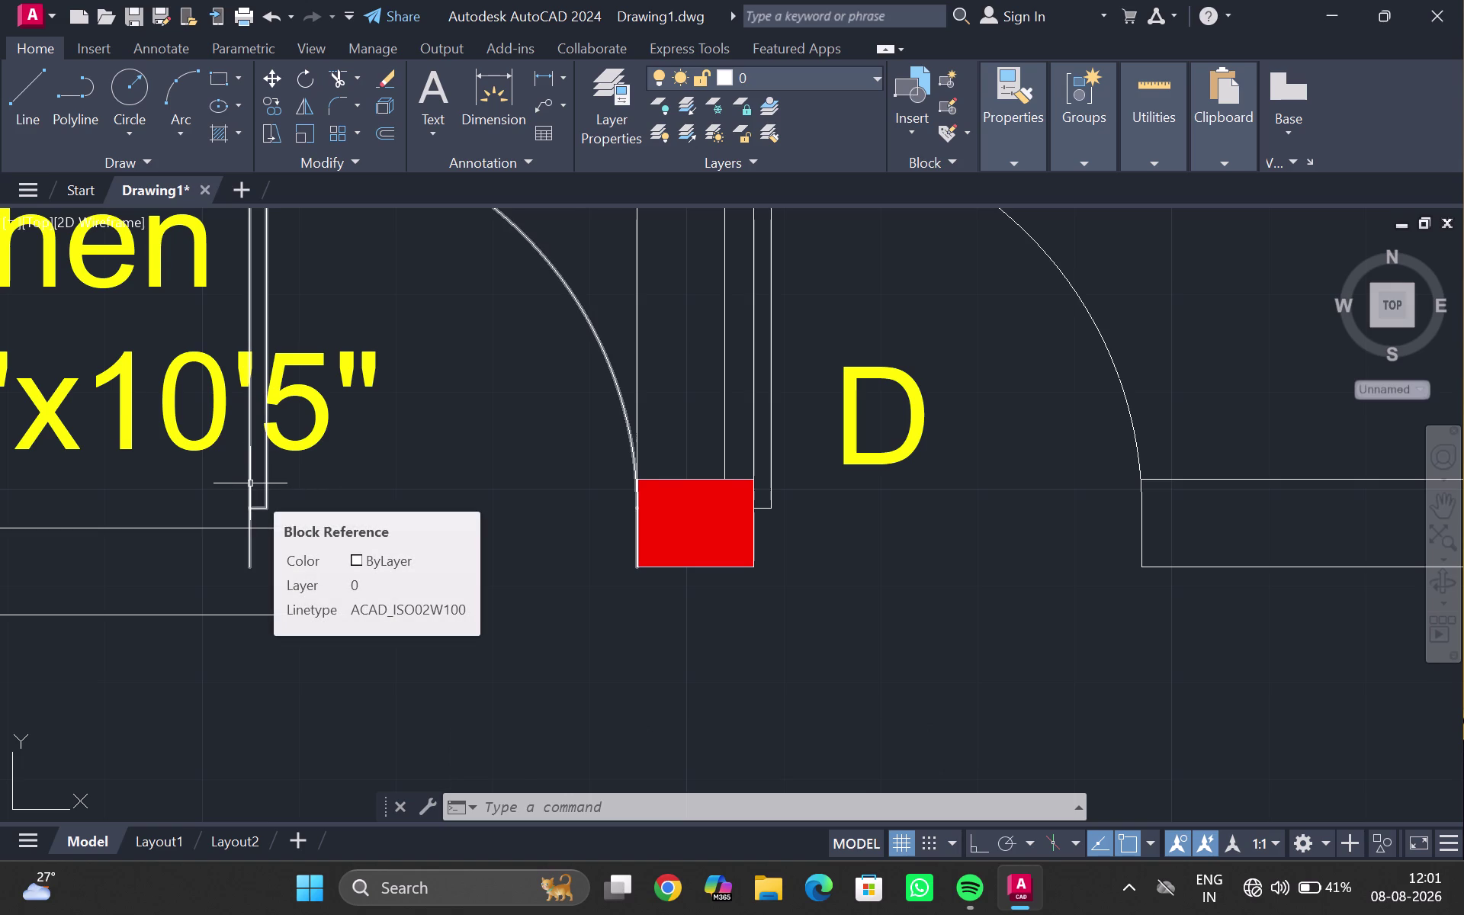
click(250, 483)
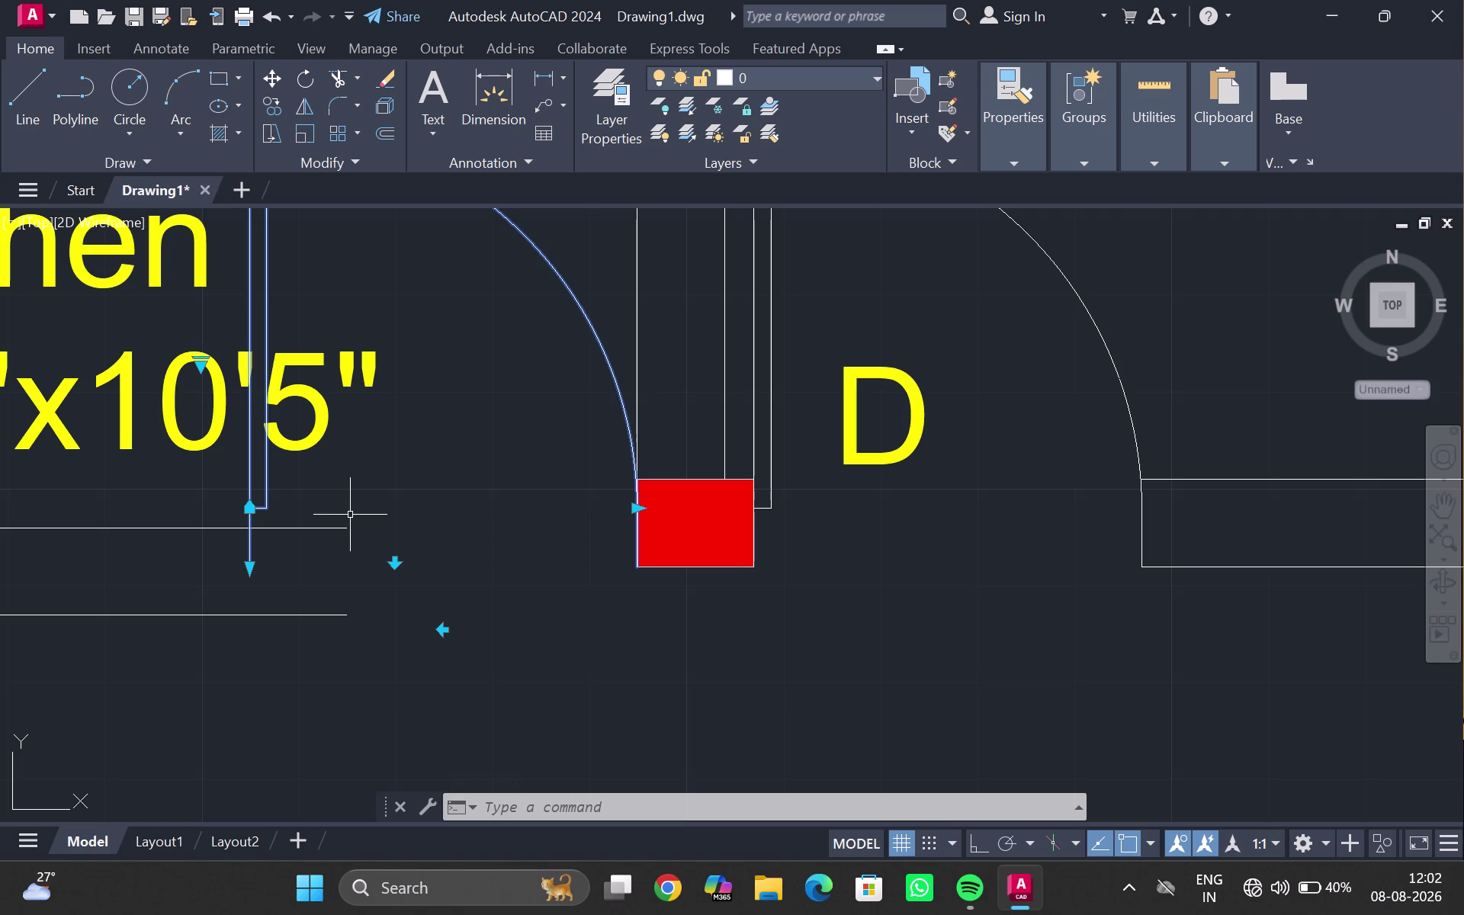
scroll(down, 3)
scroll(up, 3)
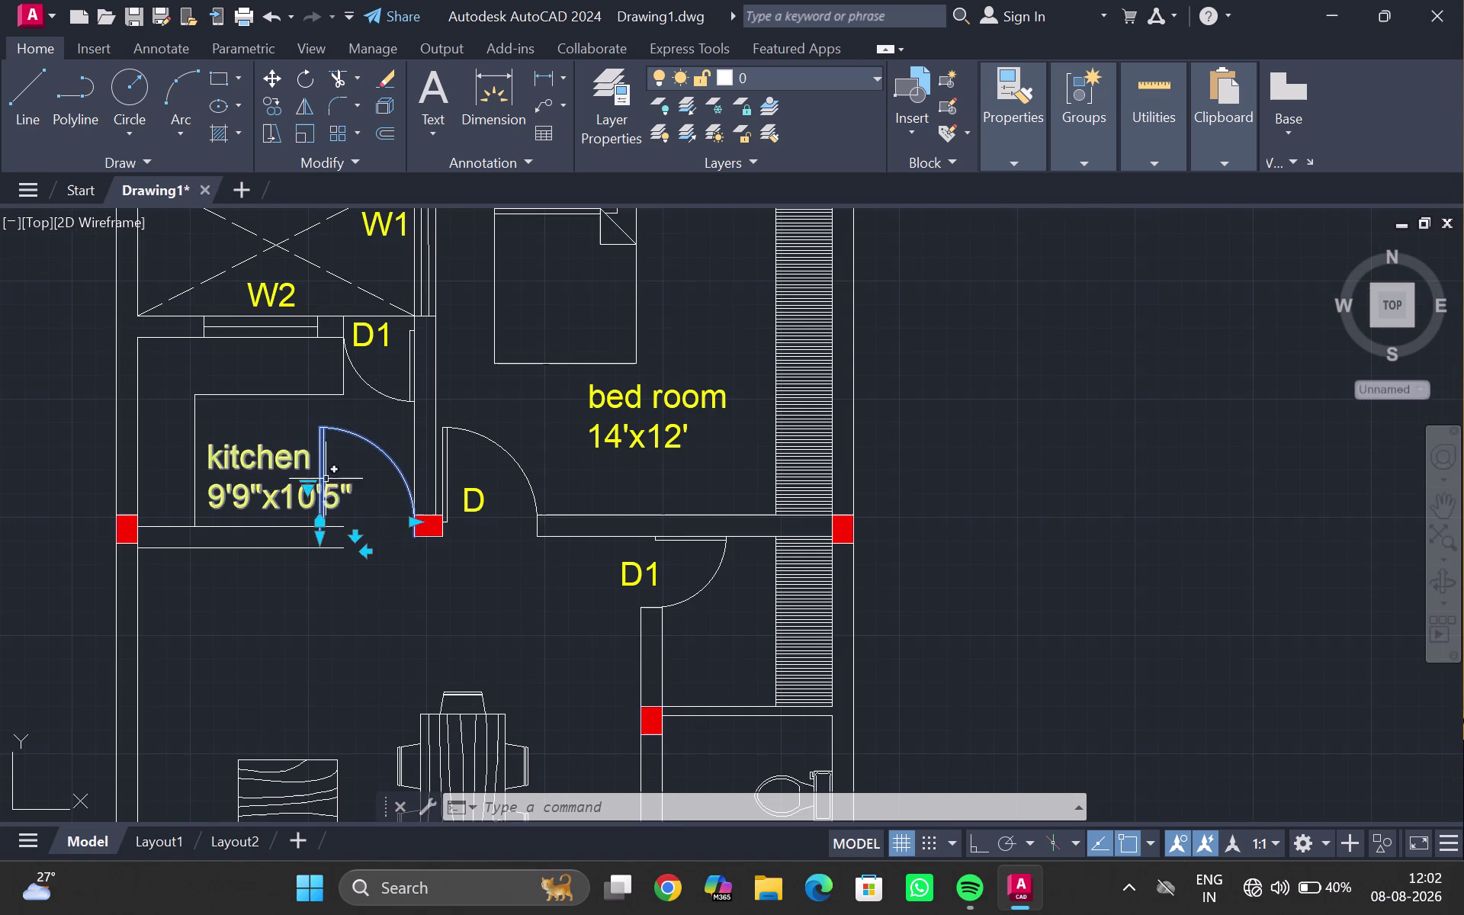
Mirror the kitchen door across a vertical line so it swings the other way.
text(MI)
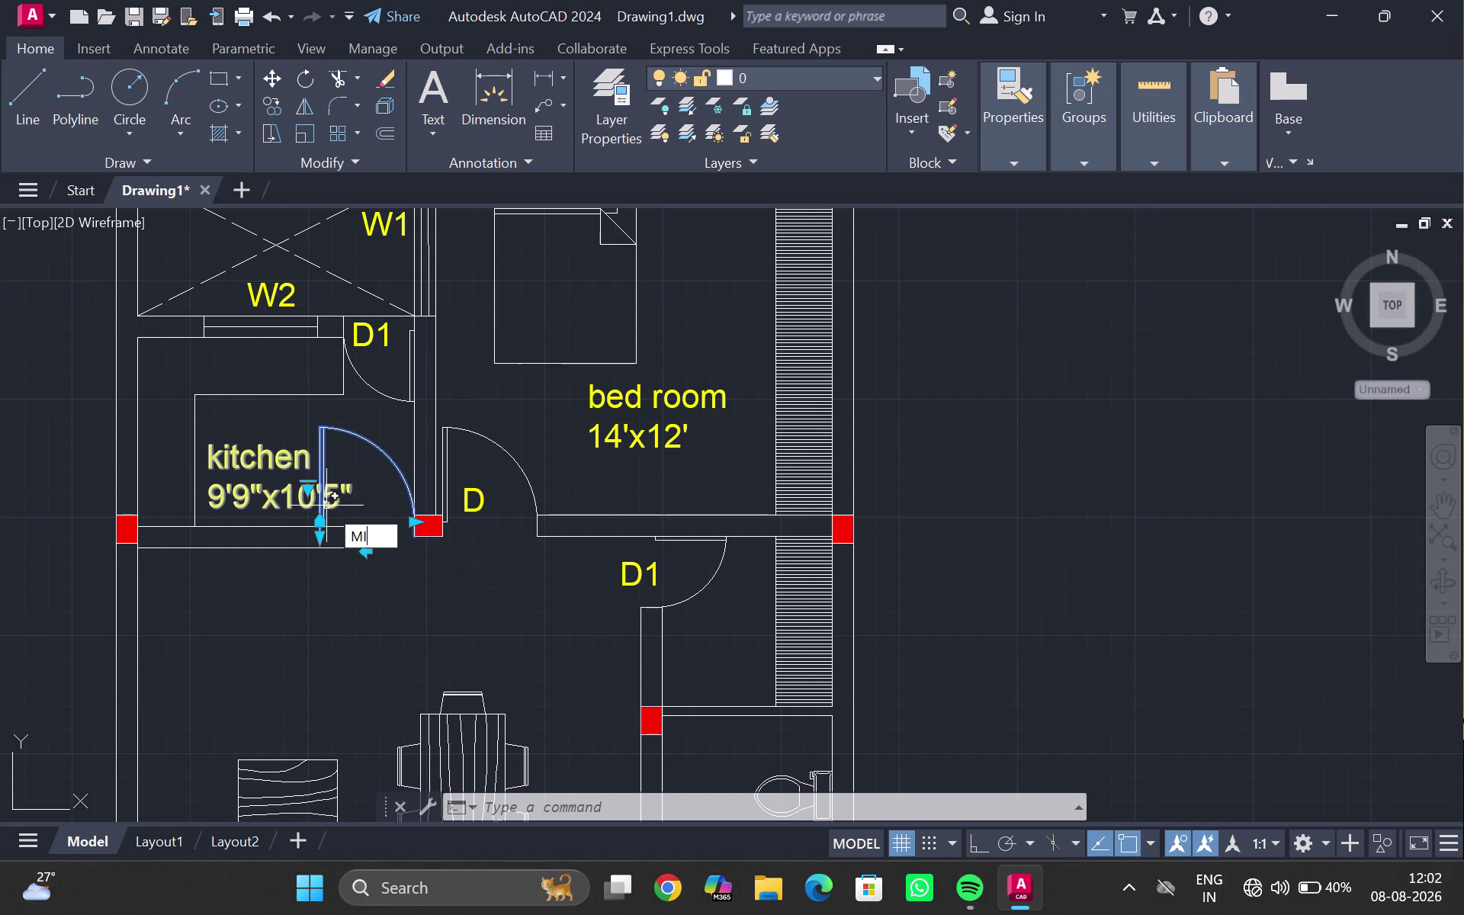
key(Return)
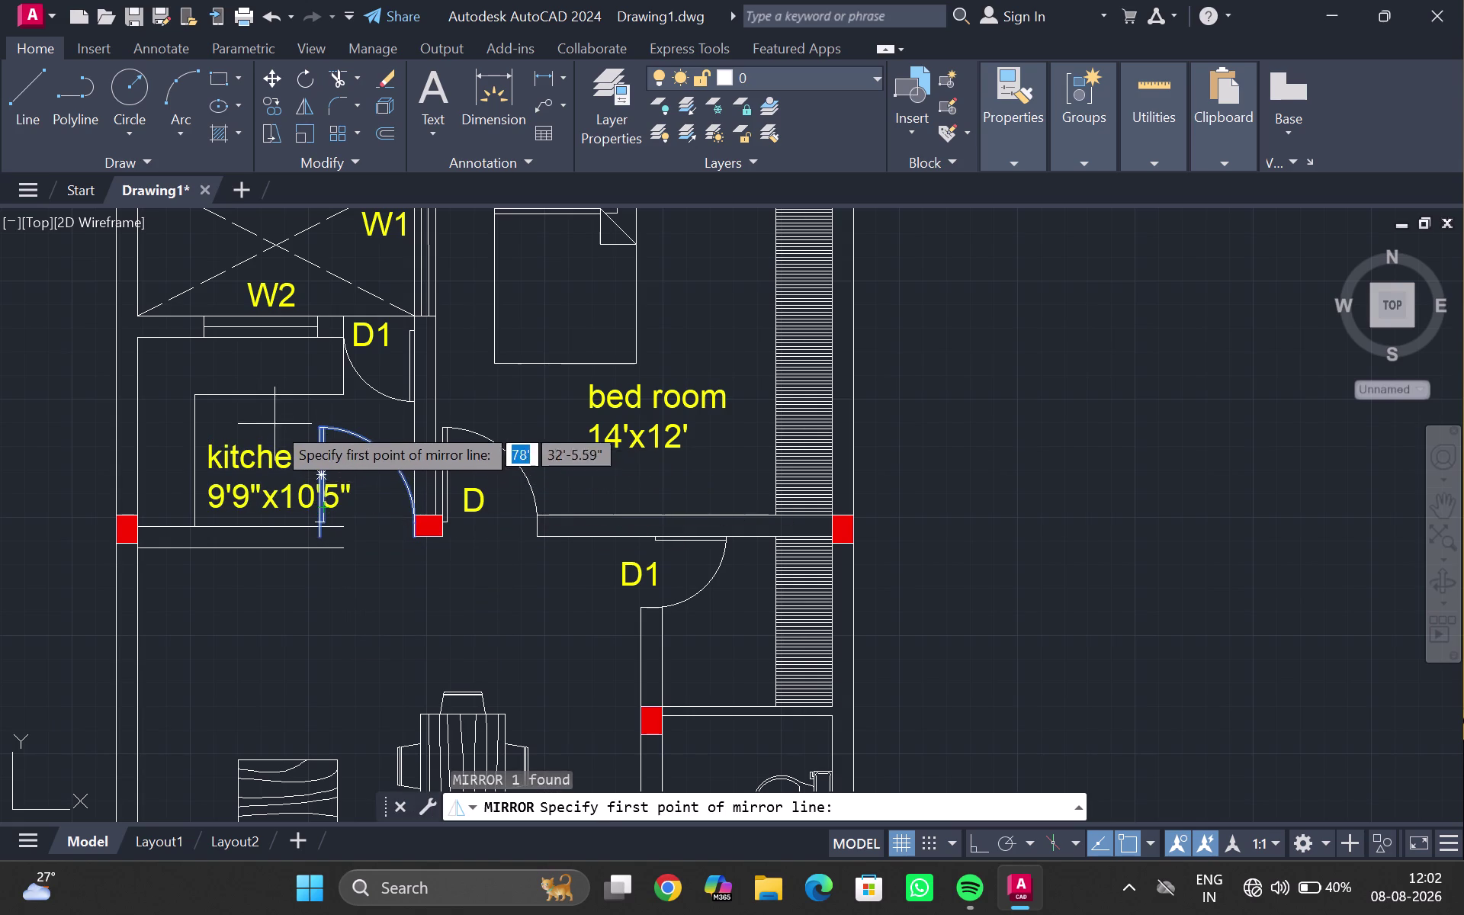
click(275, 421)
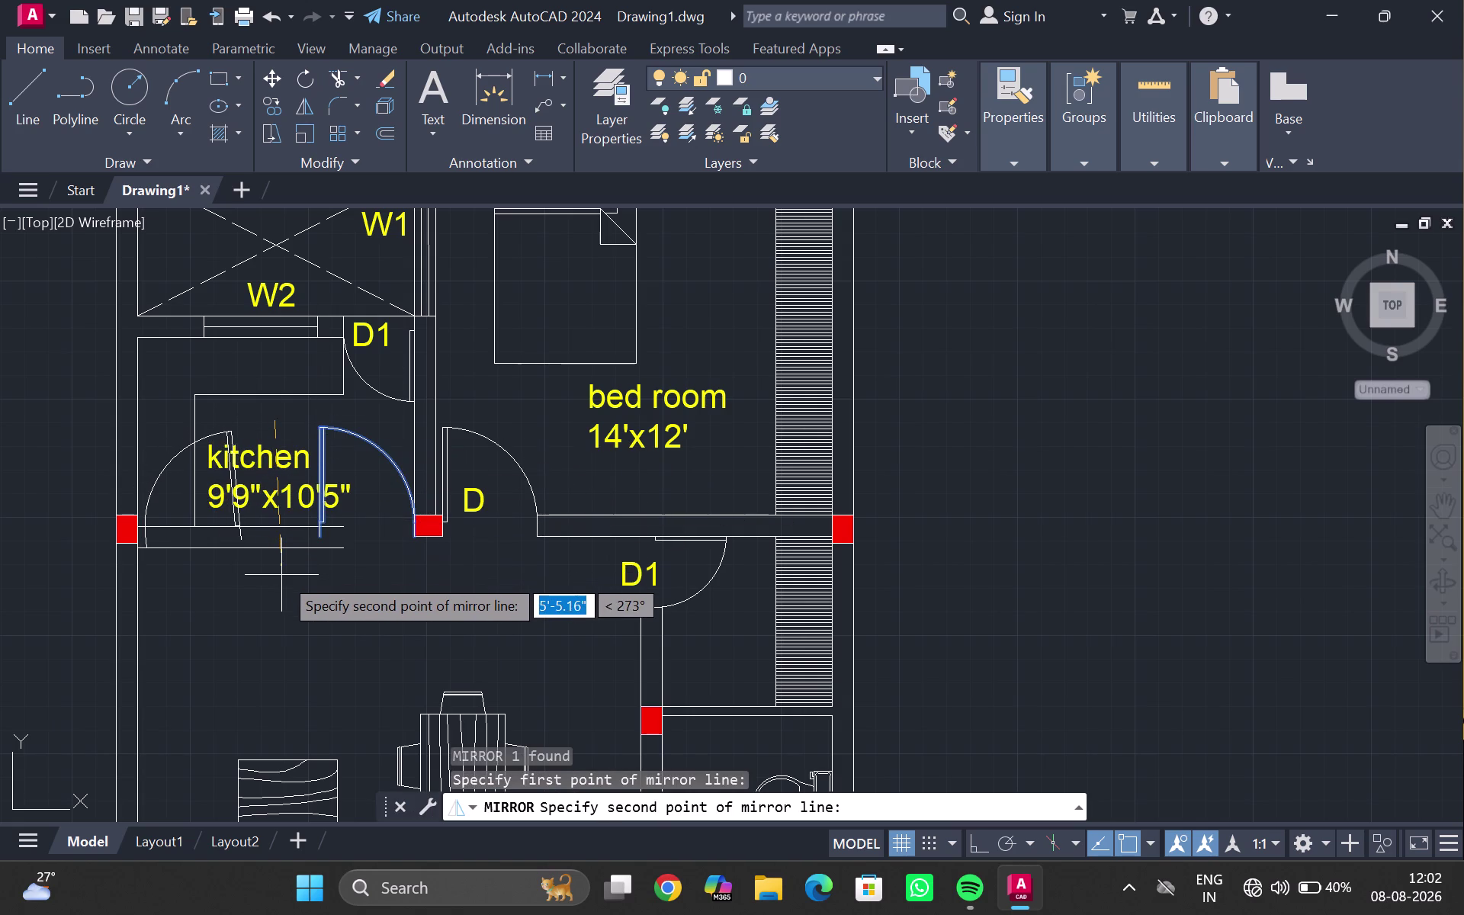
key(ctrl+F8)
click(263, 627)
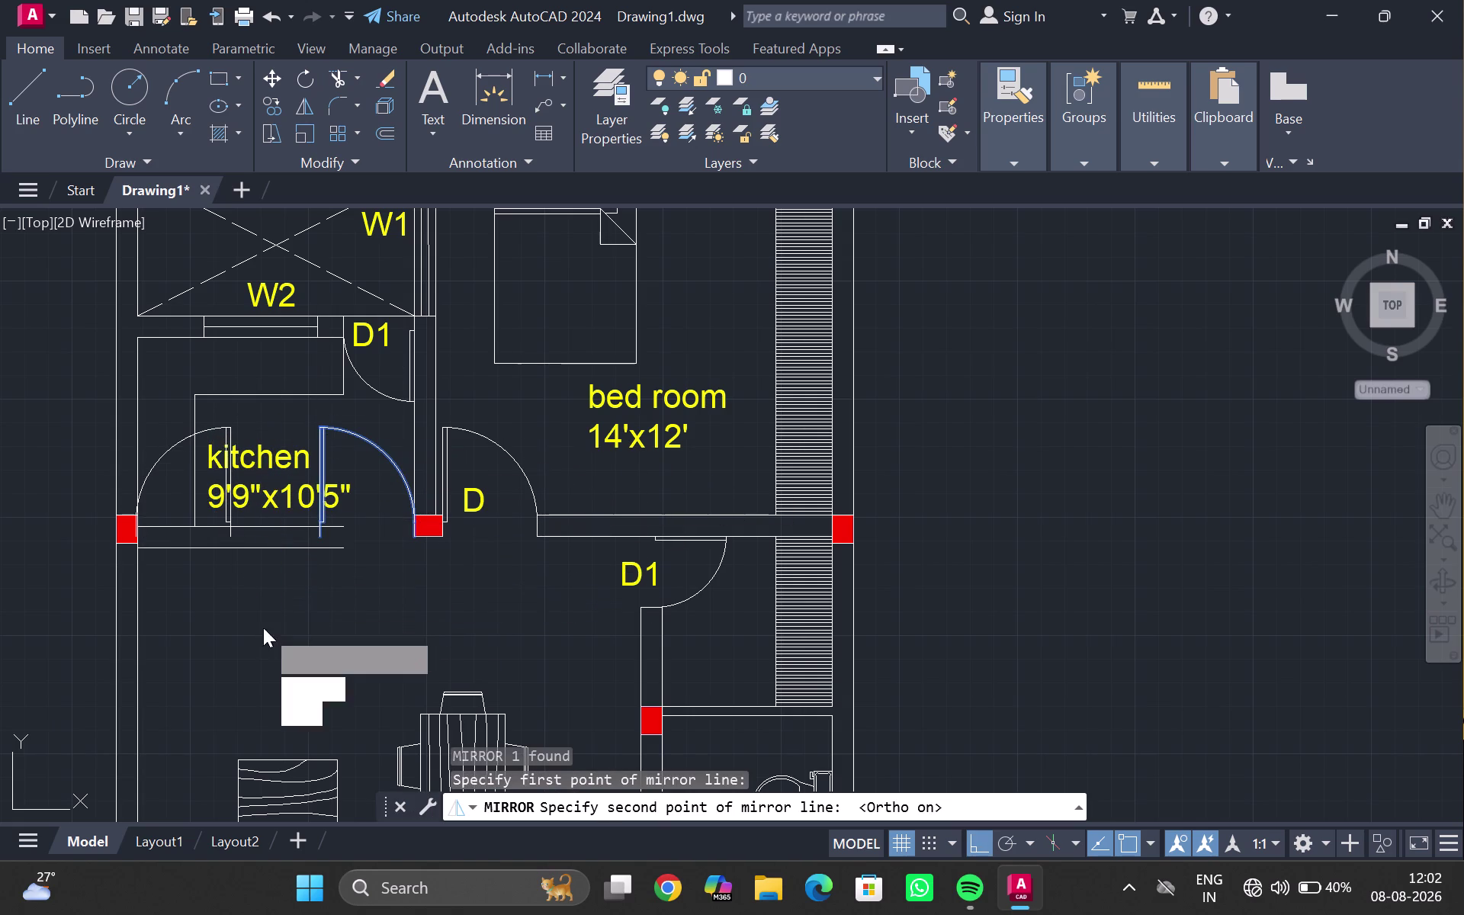
drag(318, 683, 263, 627)
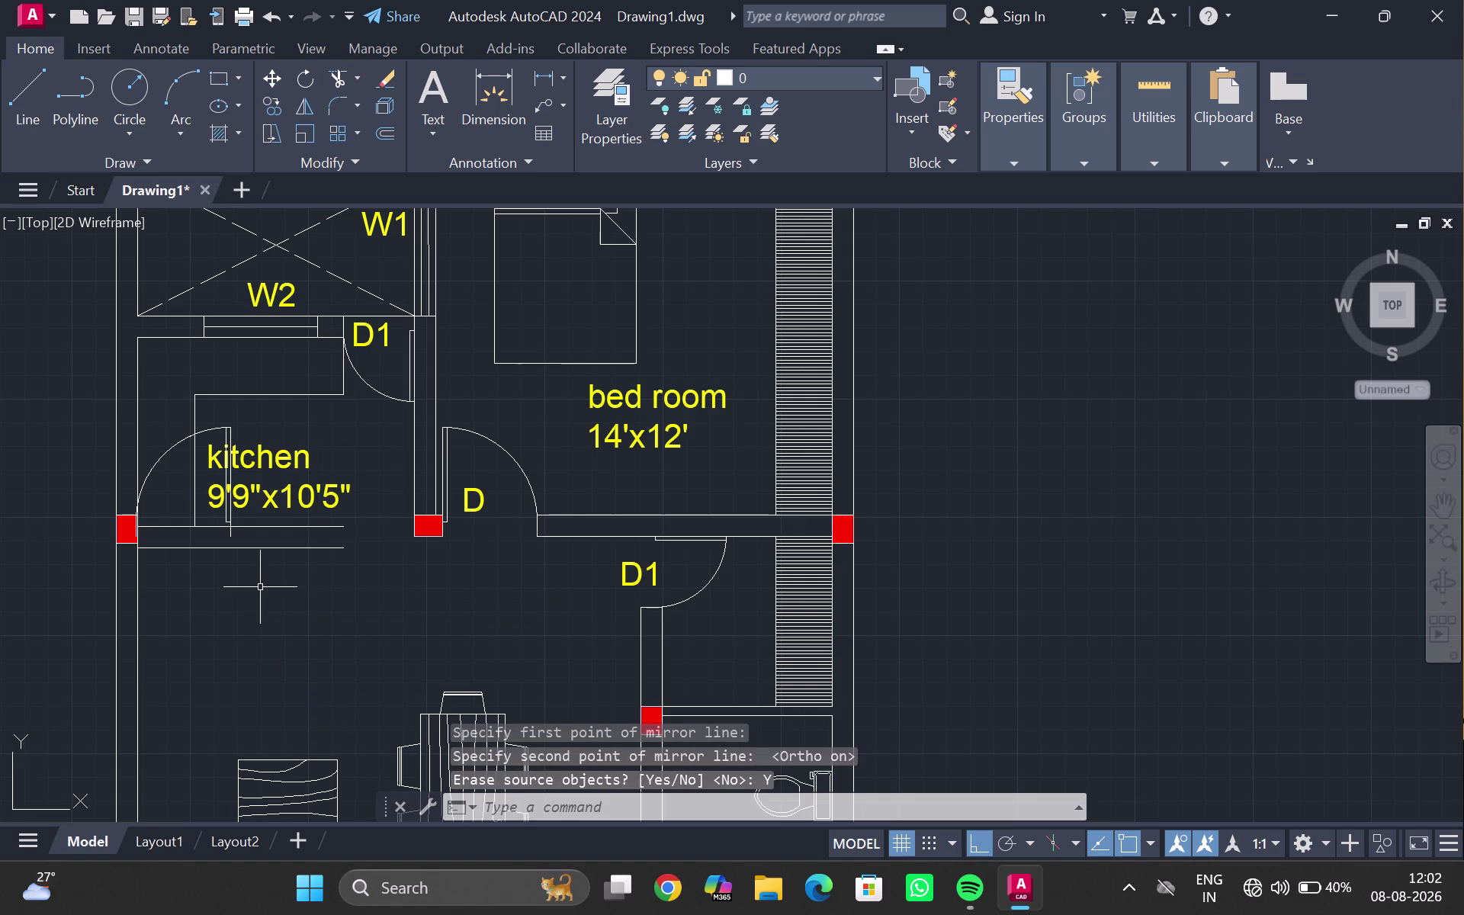
scroll(up, 3)
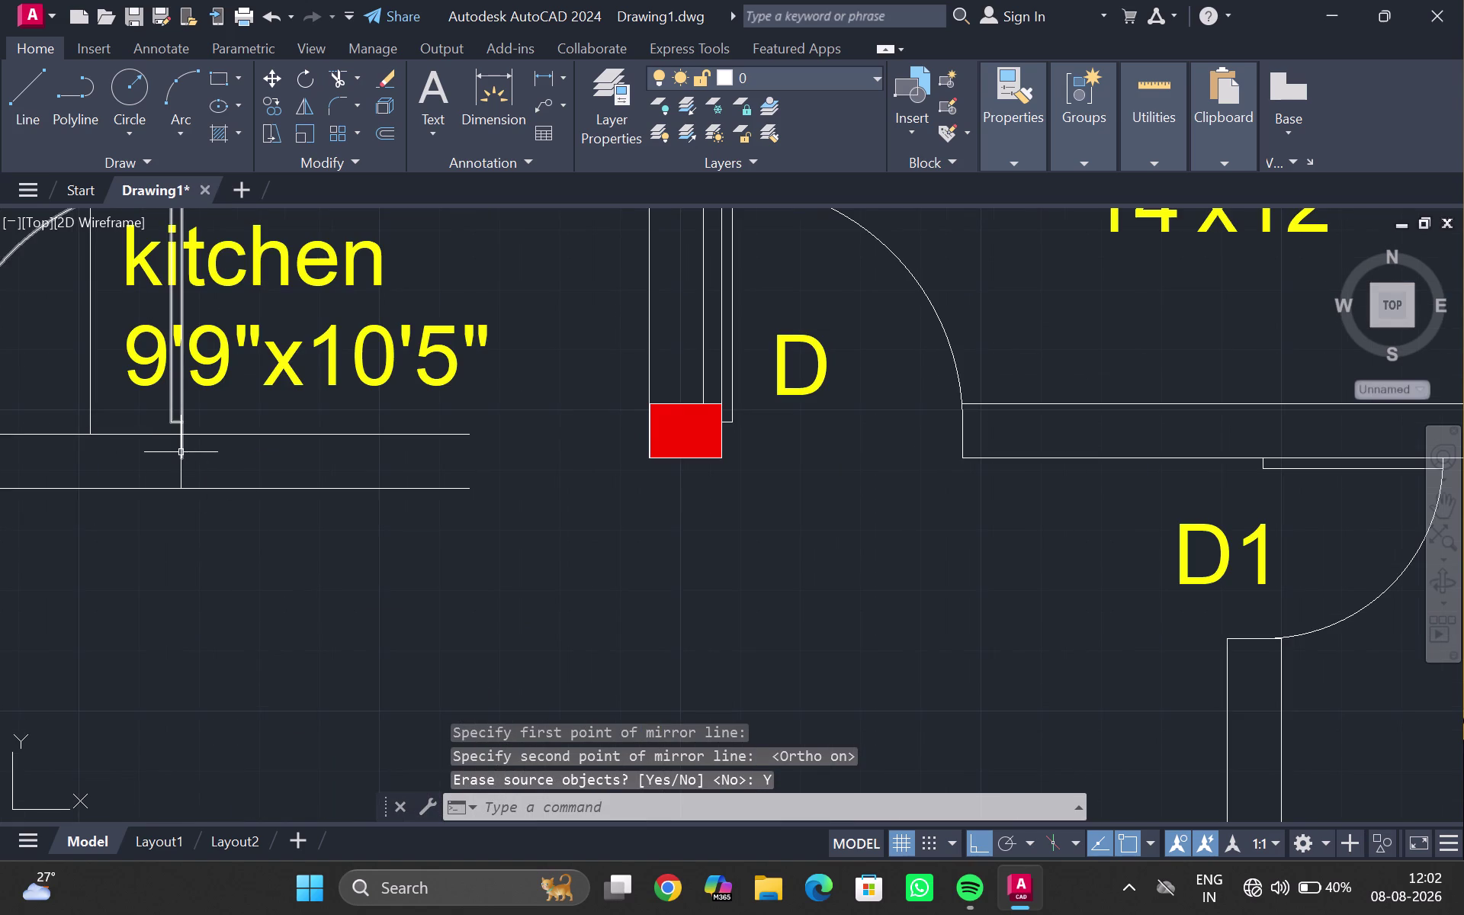
click(182, 451)
Copy the flipped door from its hinge to the red column beside door D.
text(CP)
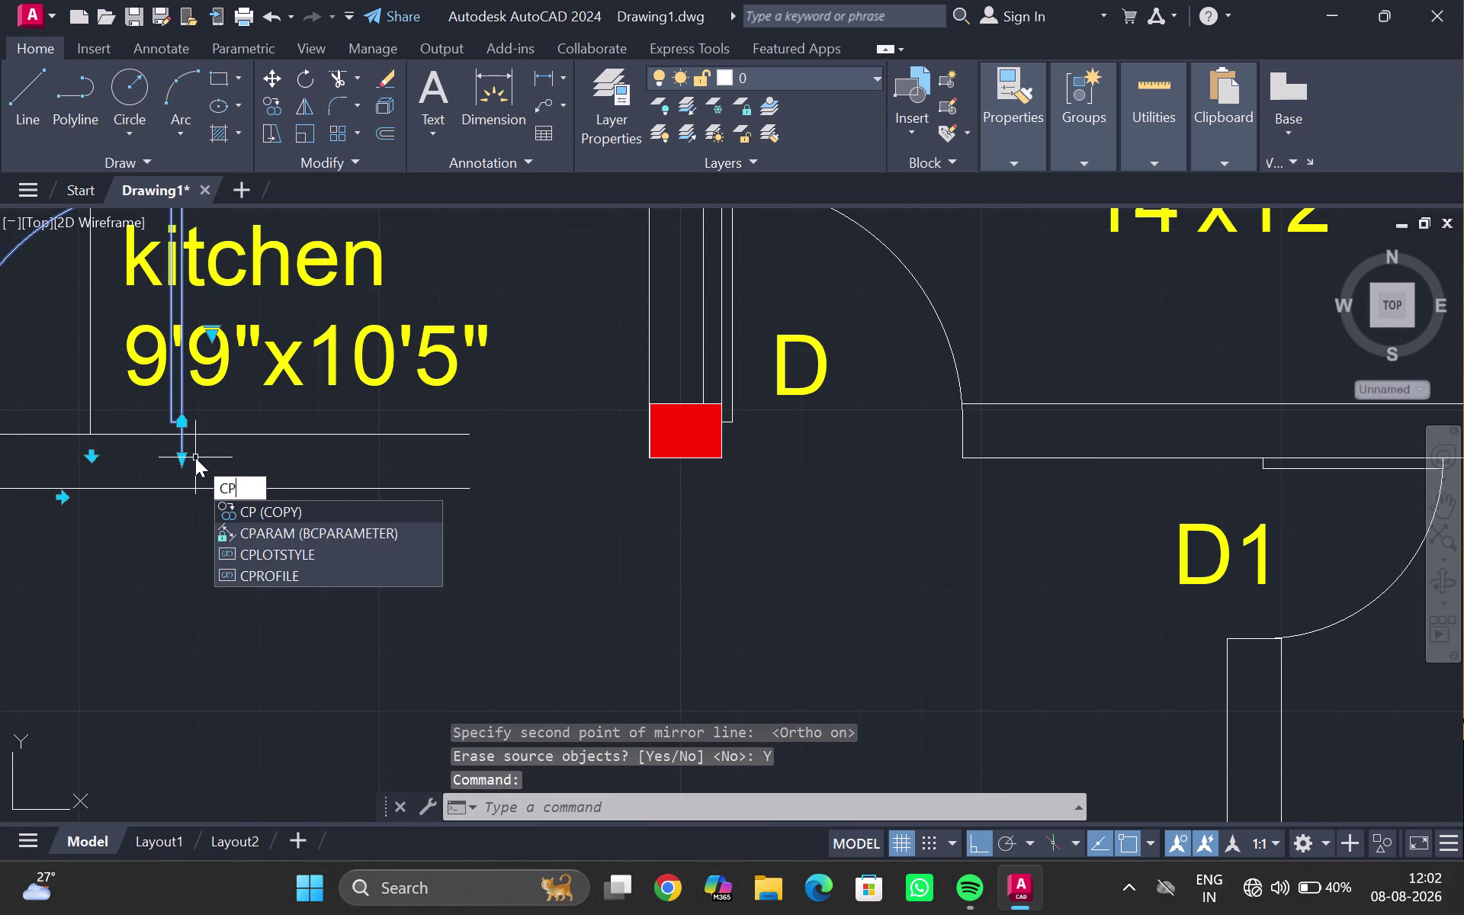
key(Return)
click(187, 455)
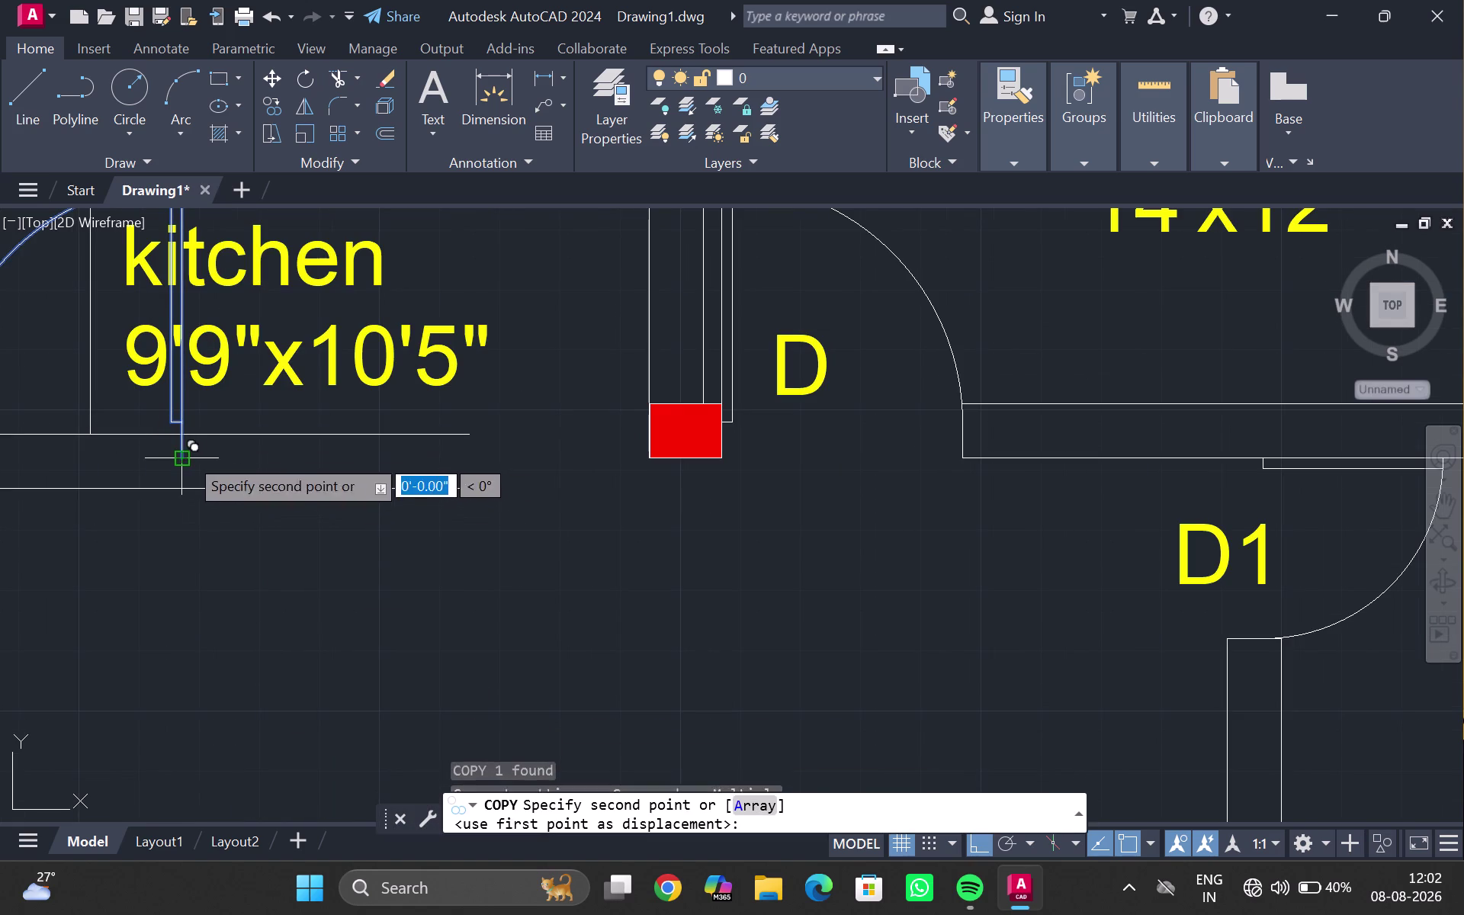
click(647, 458)
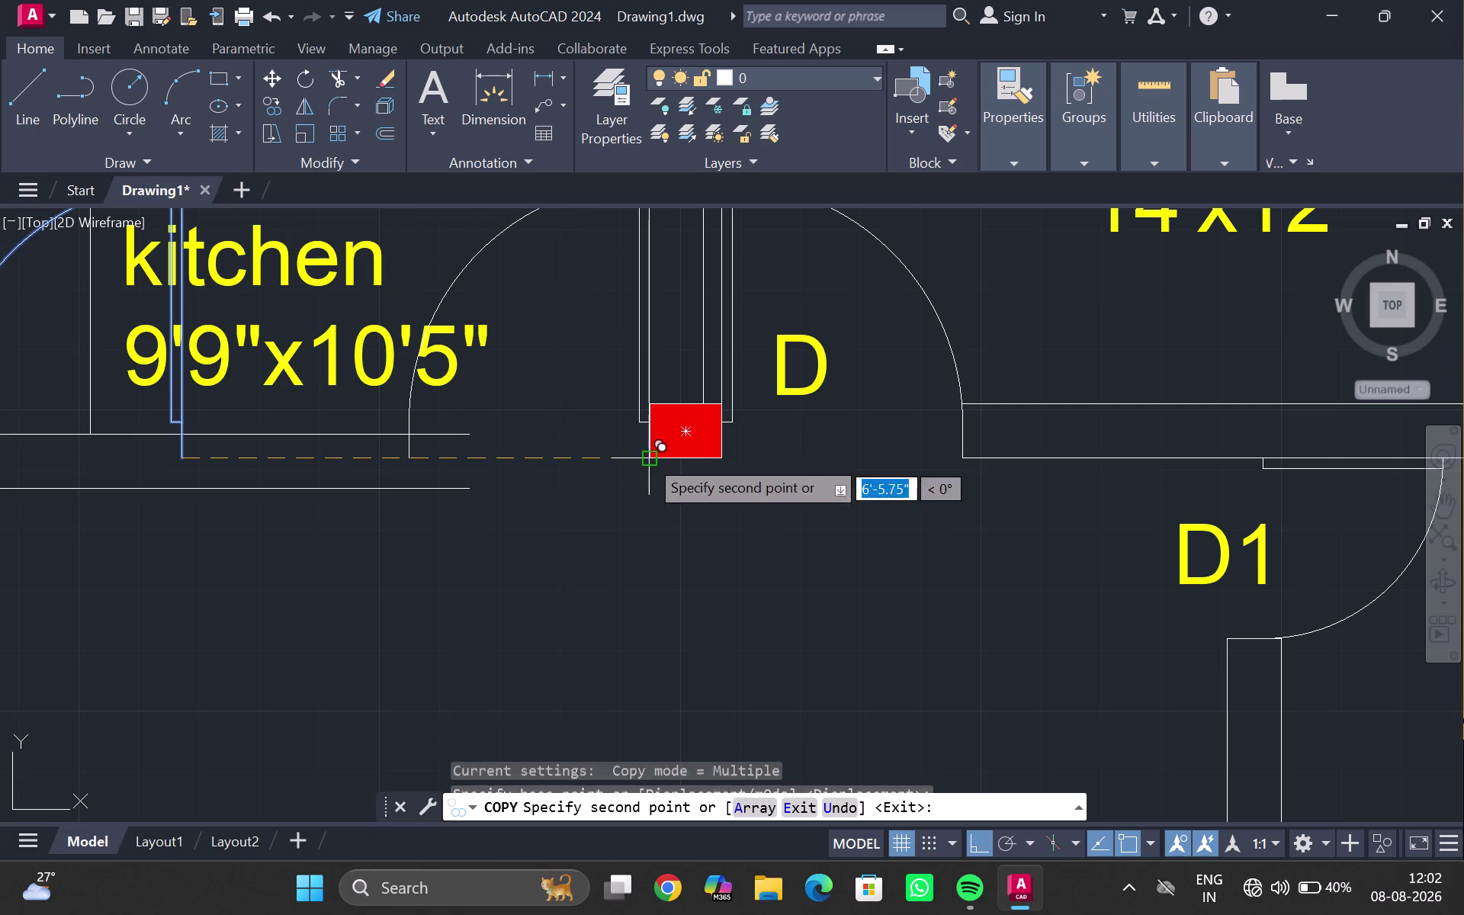
key(Escape)
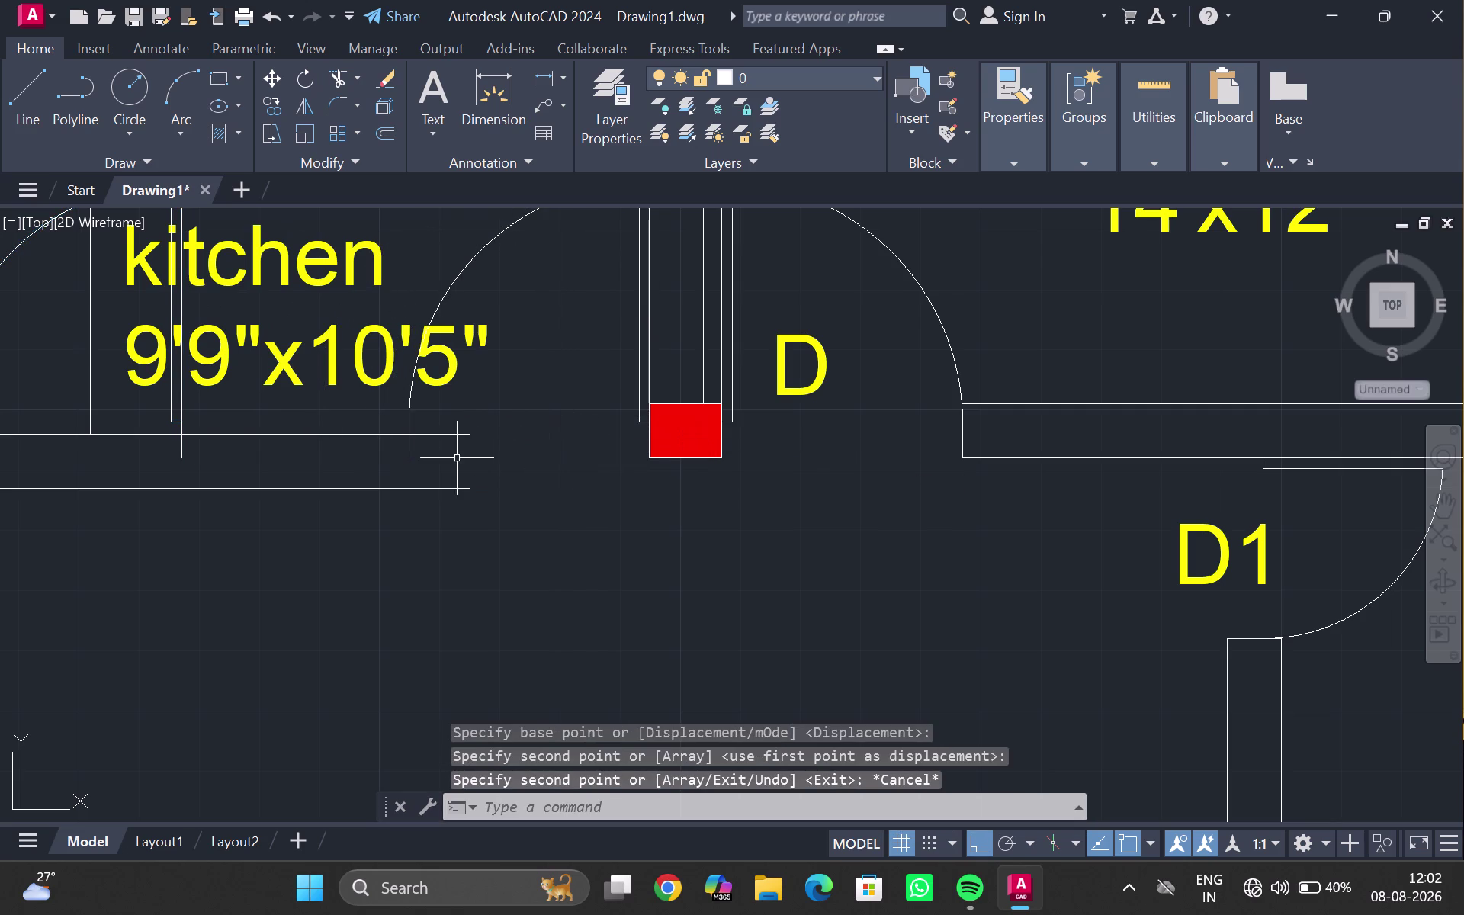
middle_drag(456, 458, 445, 388)
scroll(down, 3)
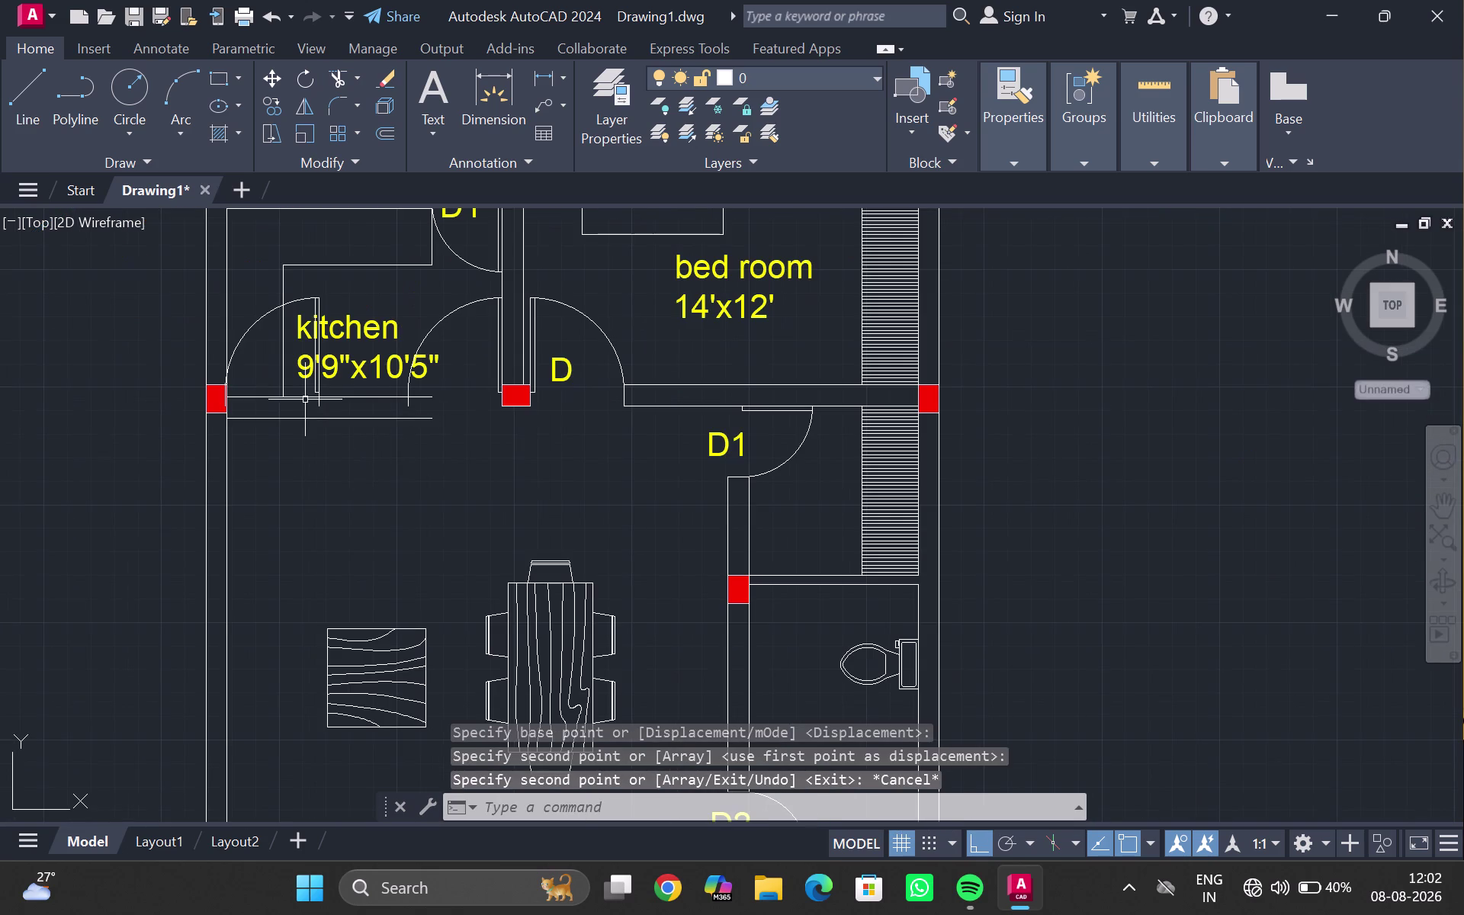
Delete the leftover flipped kitchen door and the lower kitchen wall line.
click(316, 371)
key(Delete)
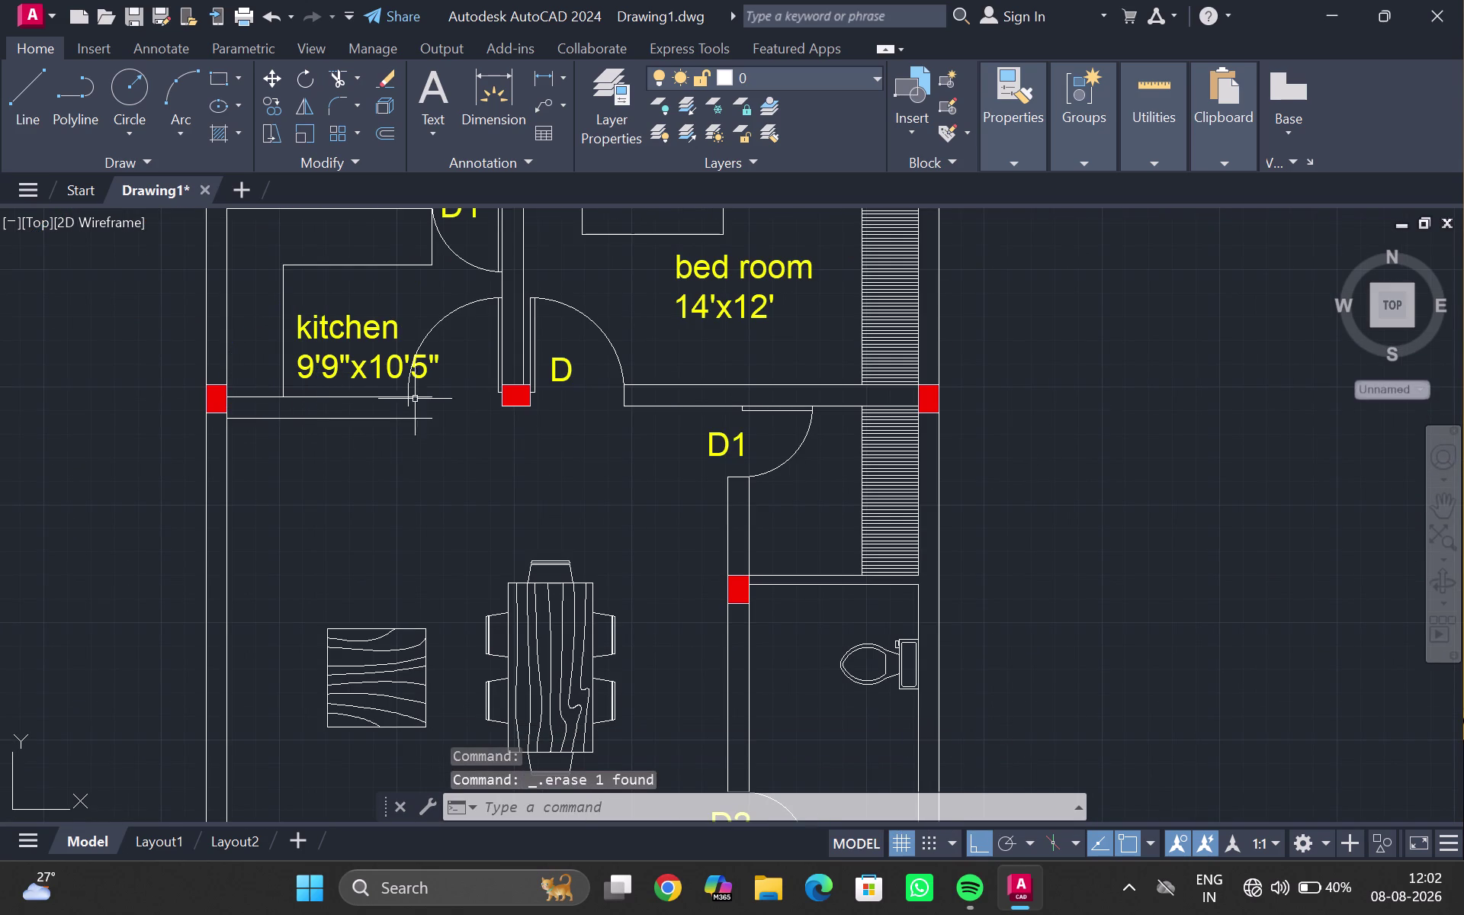
scroll(up, 3)
scroll(down, 3)
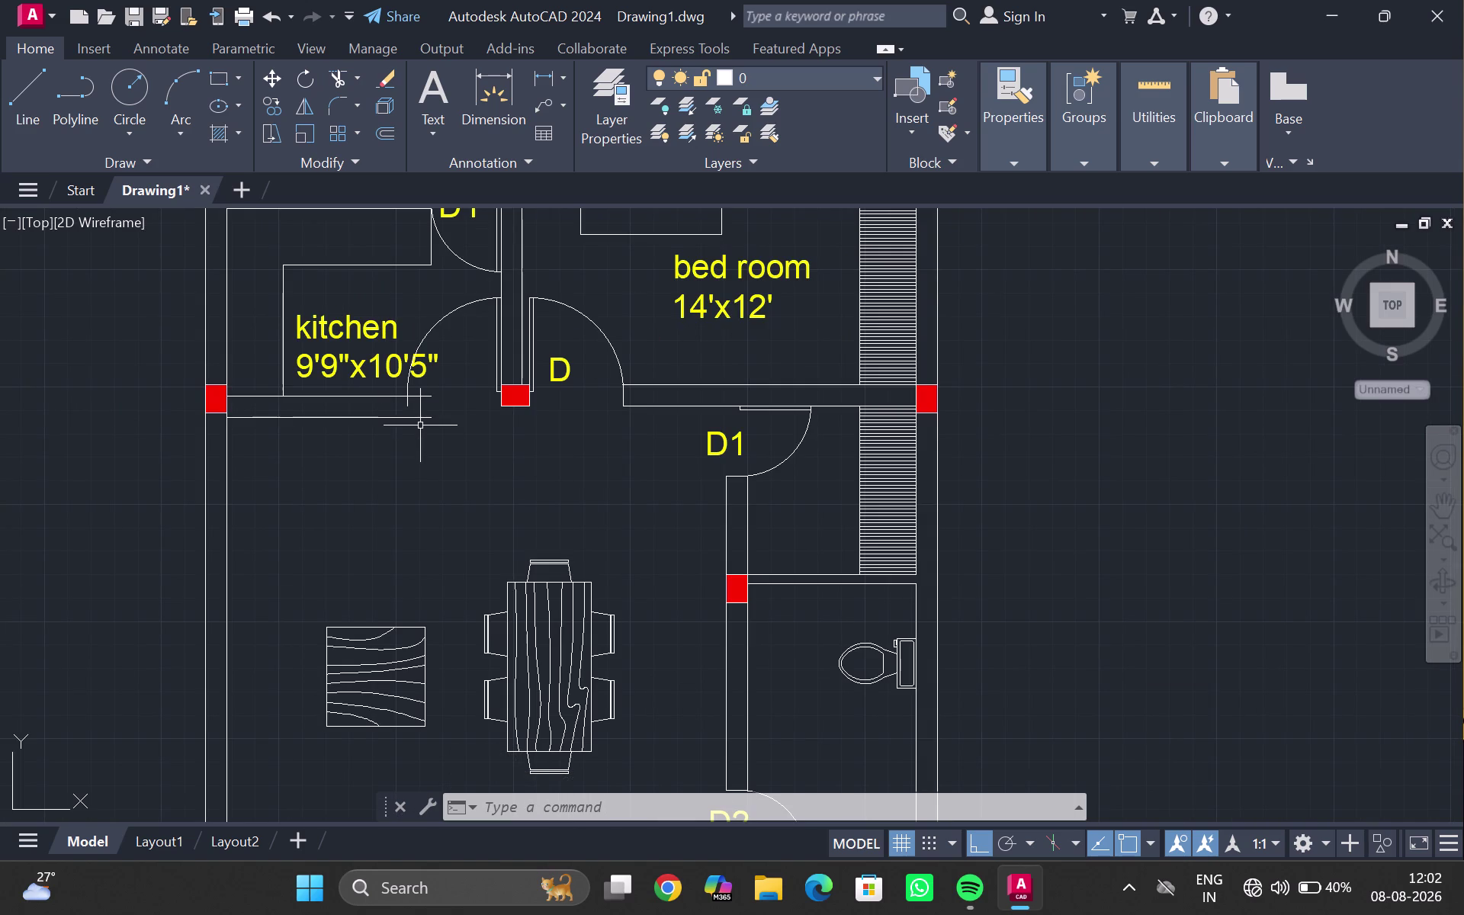
click(418, 417)
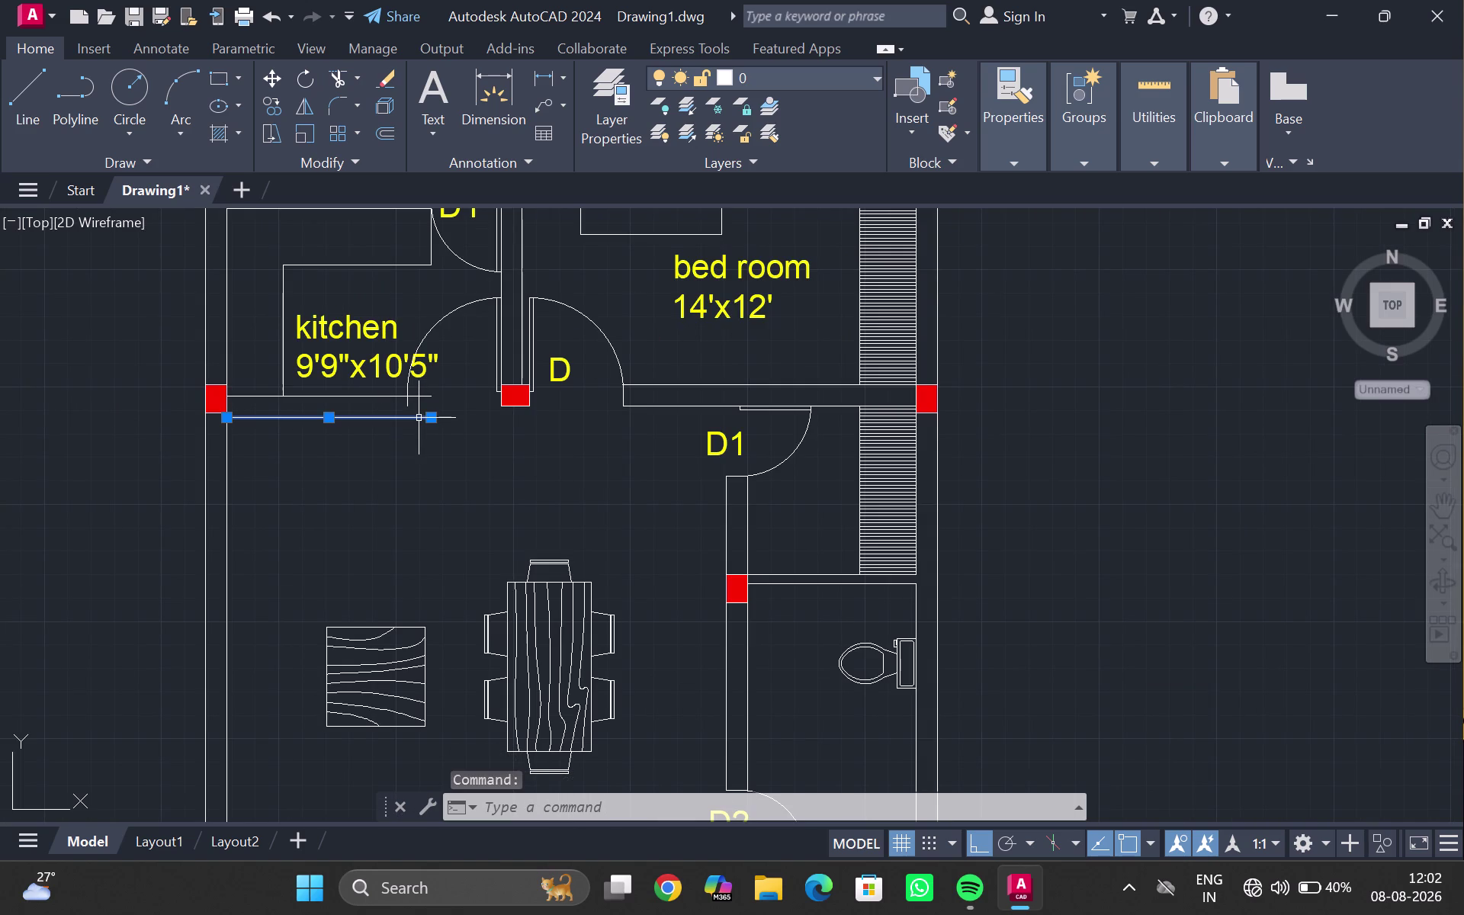
key(Delete)
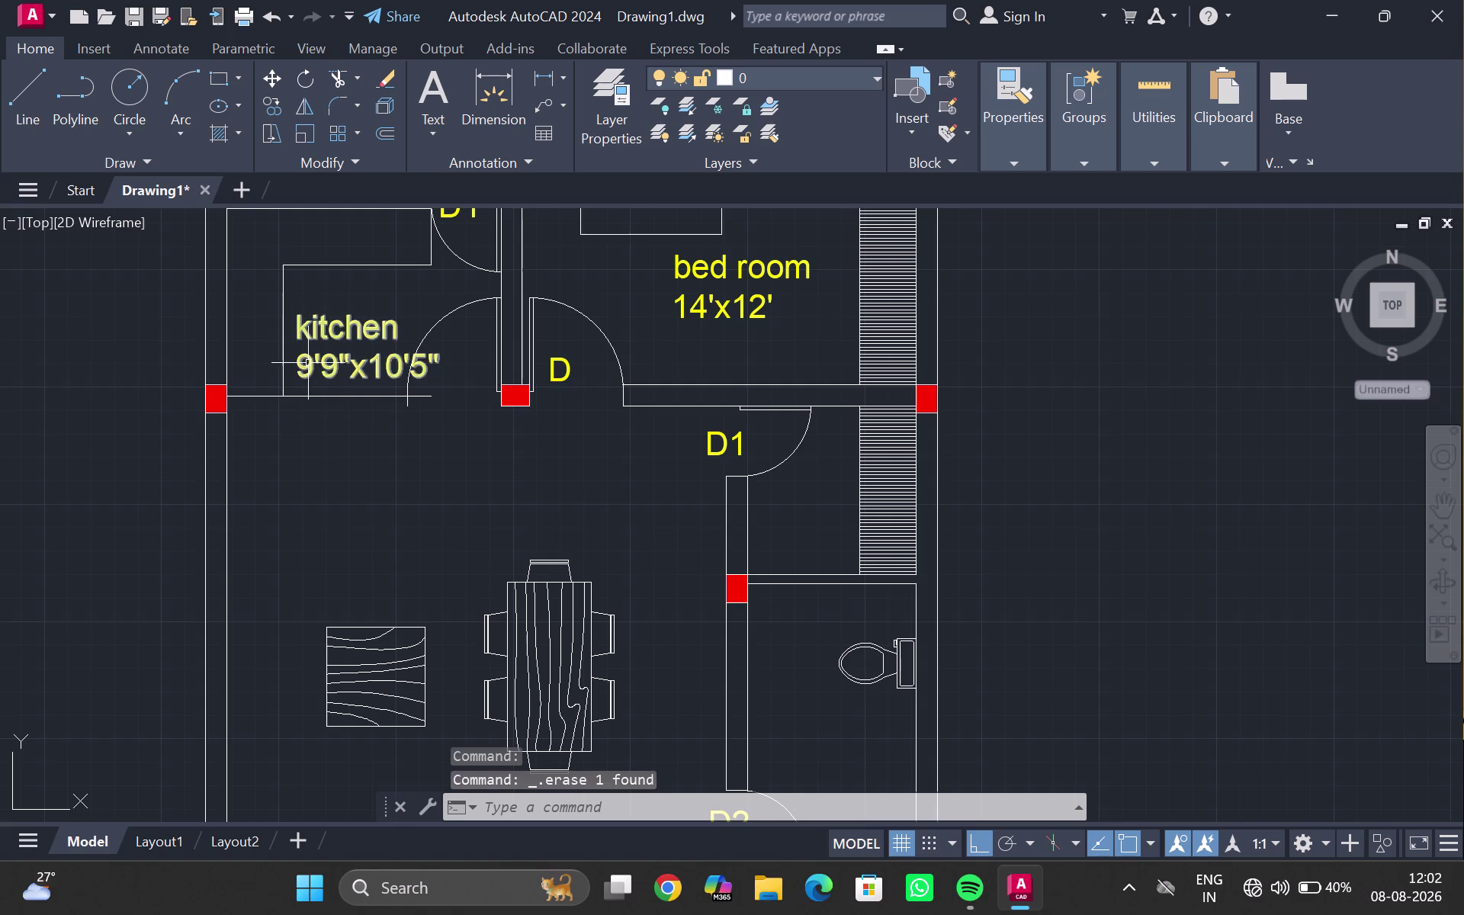
Select the remaining kitchen wall line and clear the mistyped 4" entries.
click(319, 397)
text(4)
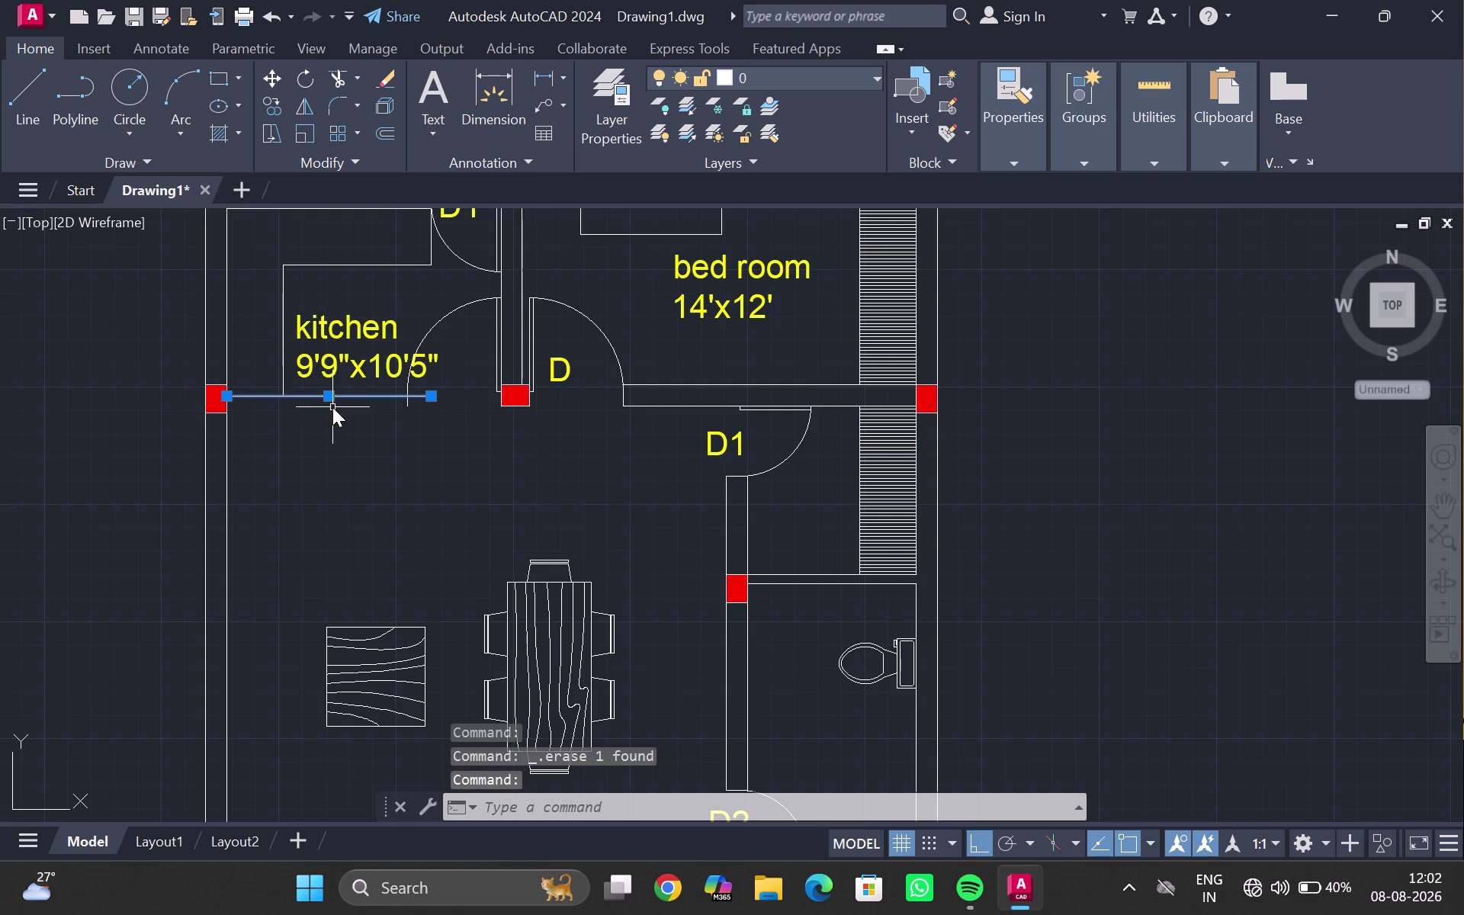
text(")
key(BackSpace)
key(BackSpace)
key(BackSpace)
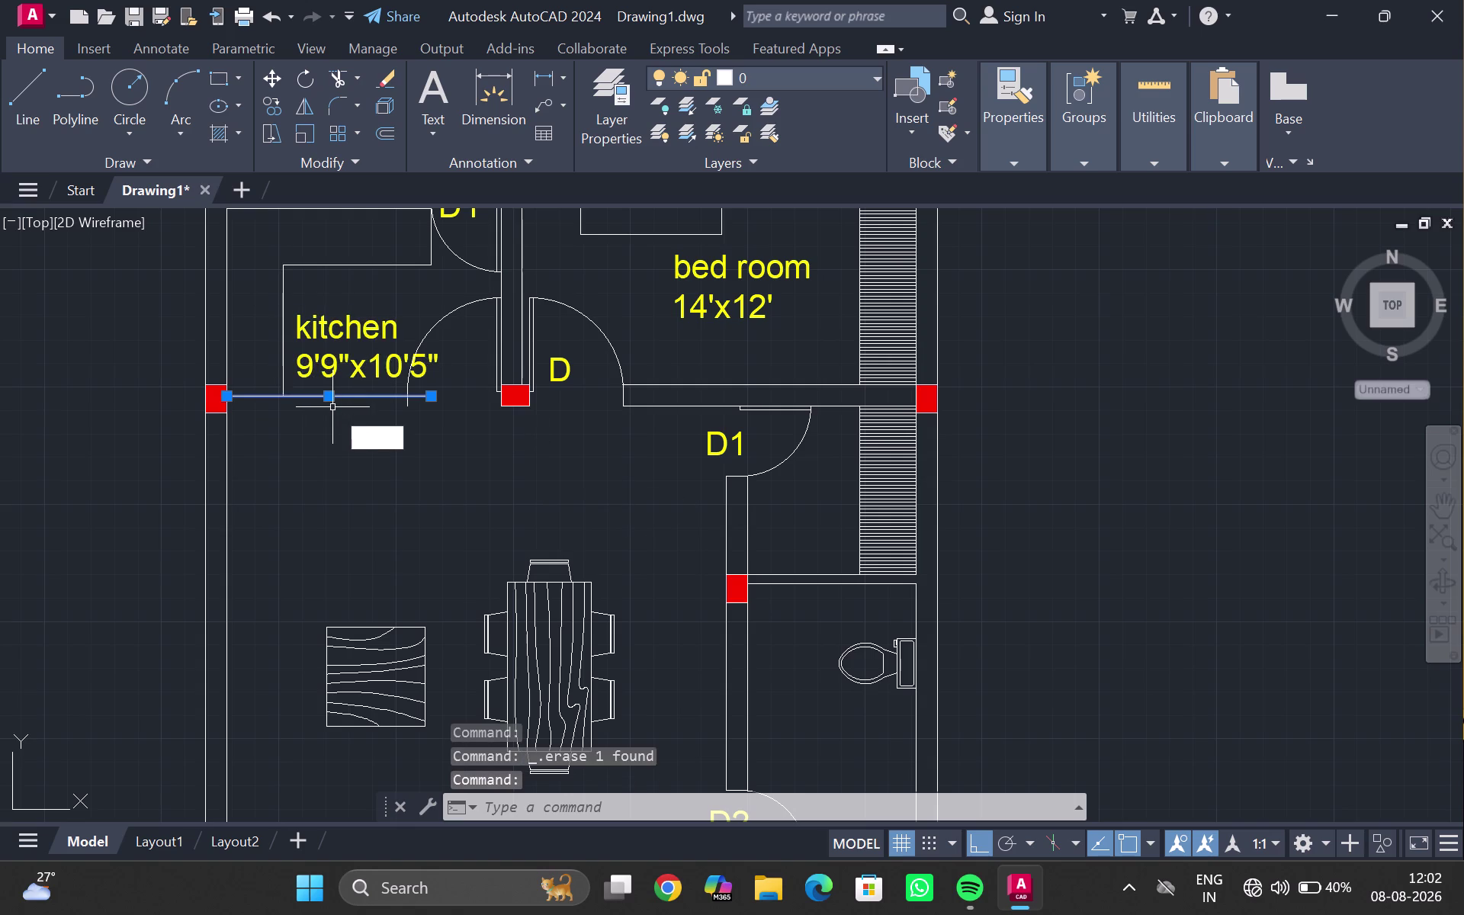
key(o)
text(4:)
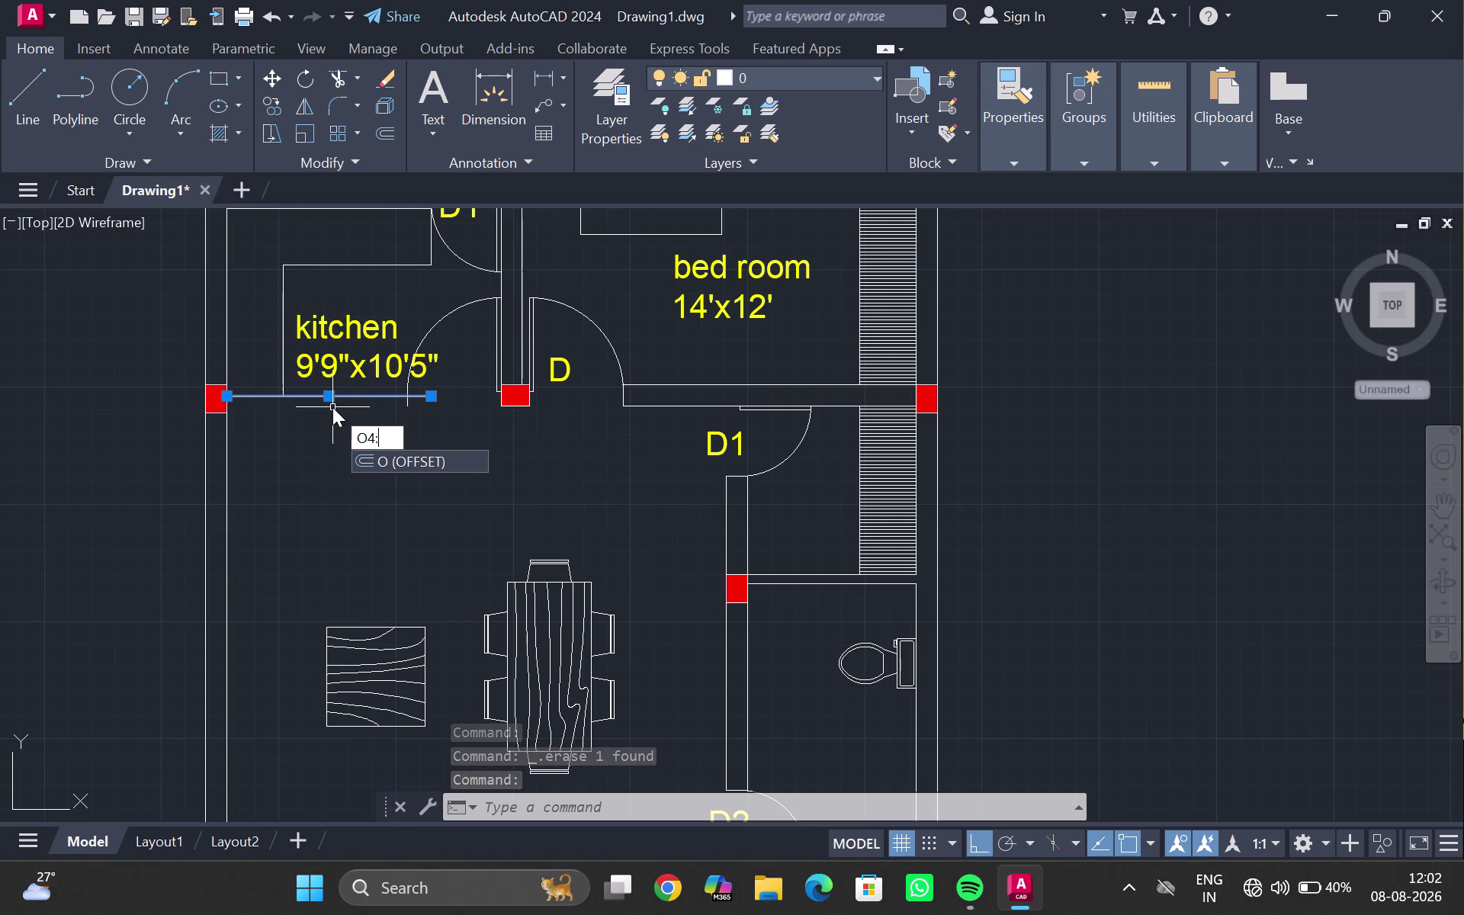
key(BackSpace)
key(BackSpace)
key(BackSpace)
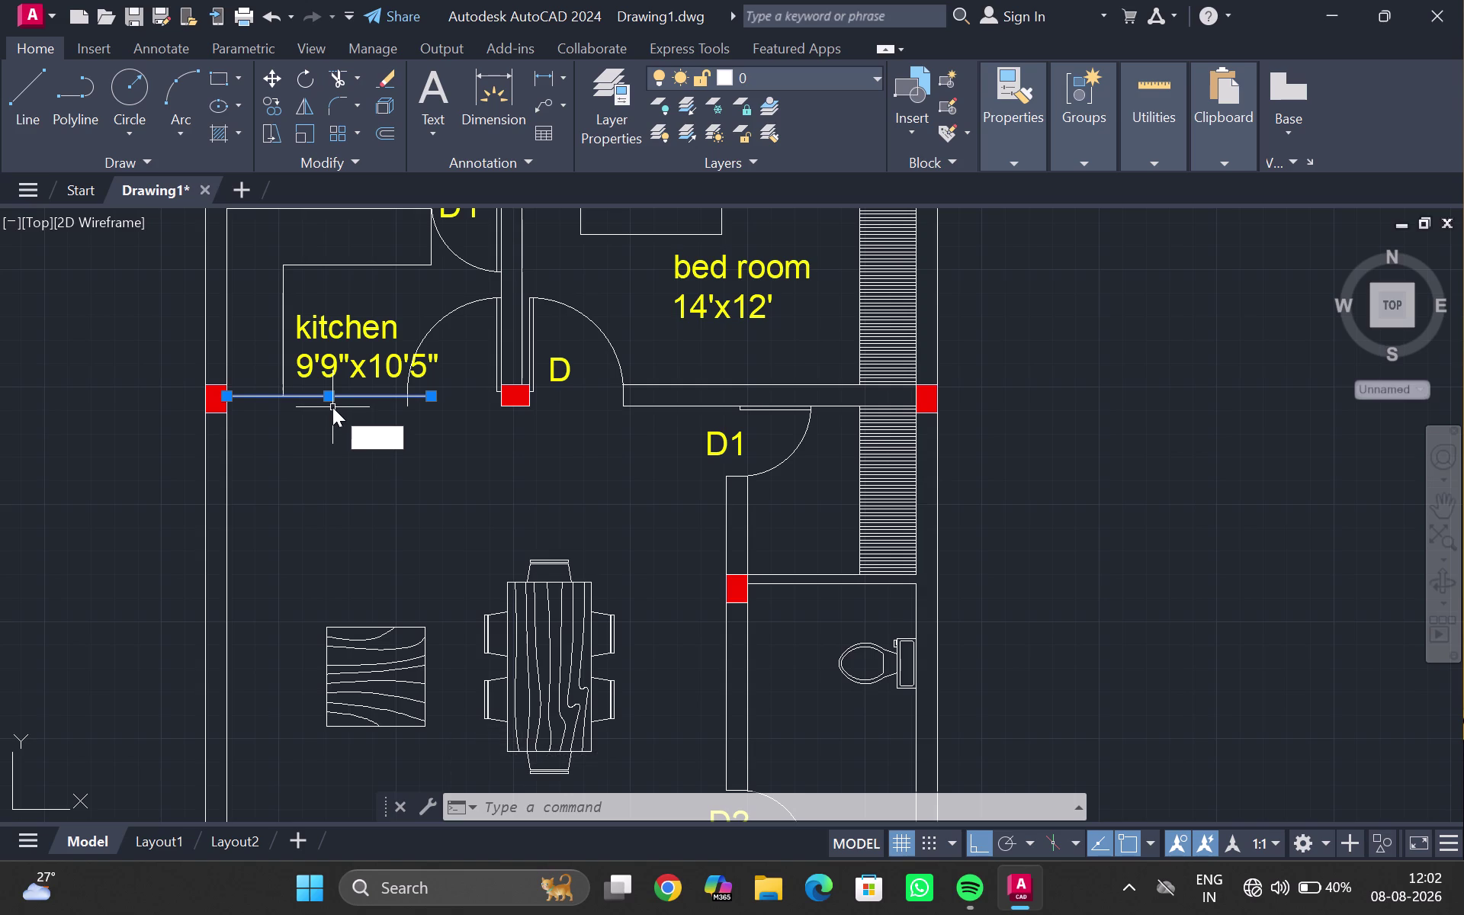
Offset the kitchen wall line 4 inches downward.
key(o)
key(Return)
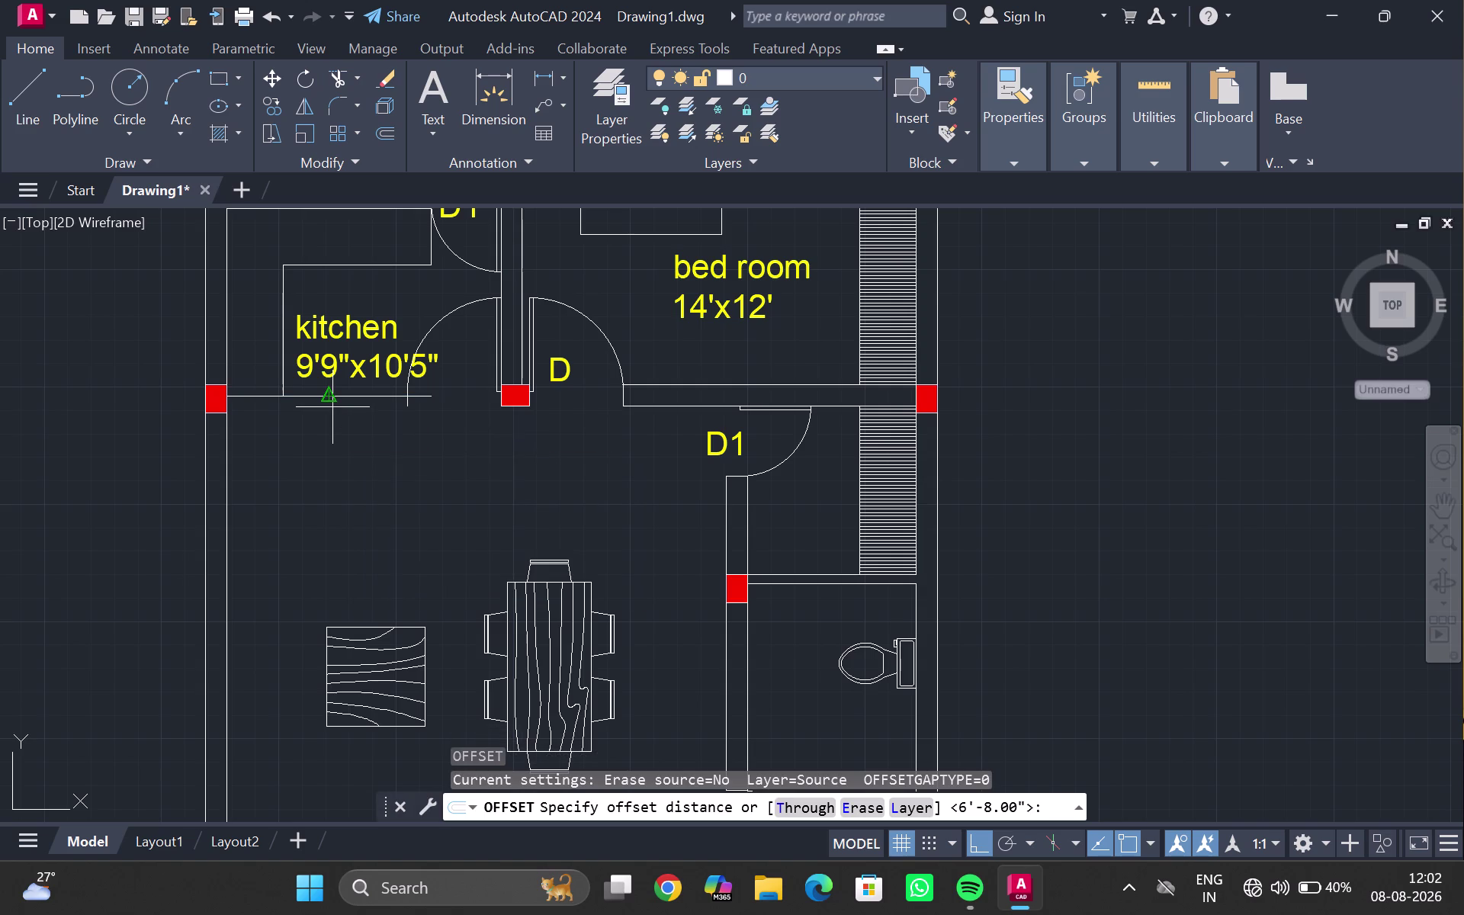
text(4")
key(Return)
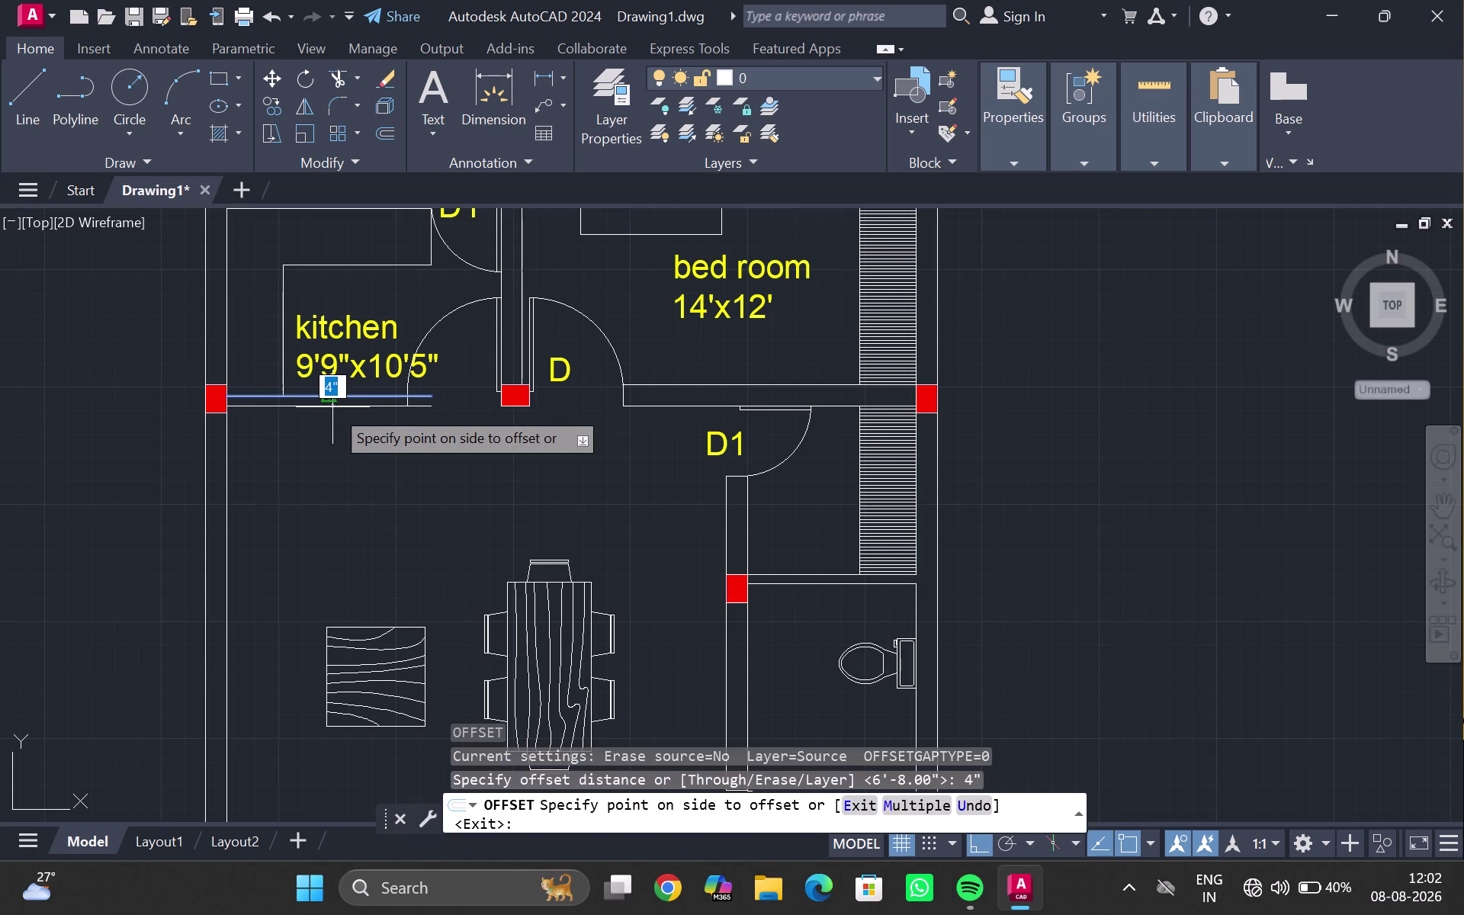
click(333, 407)
key(Escape)
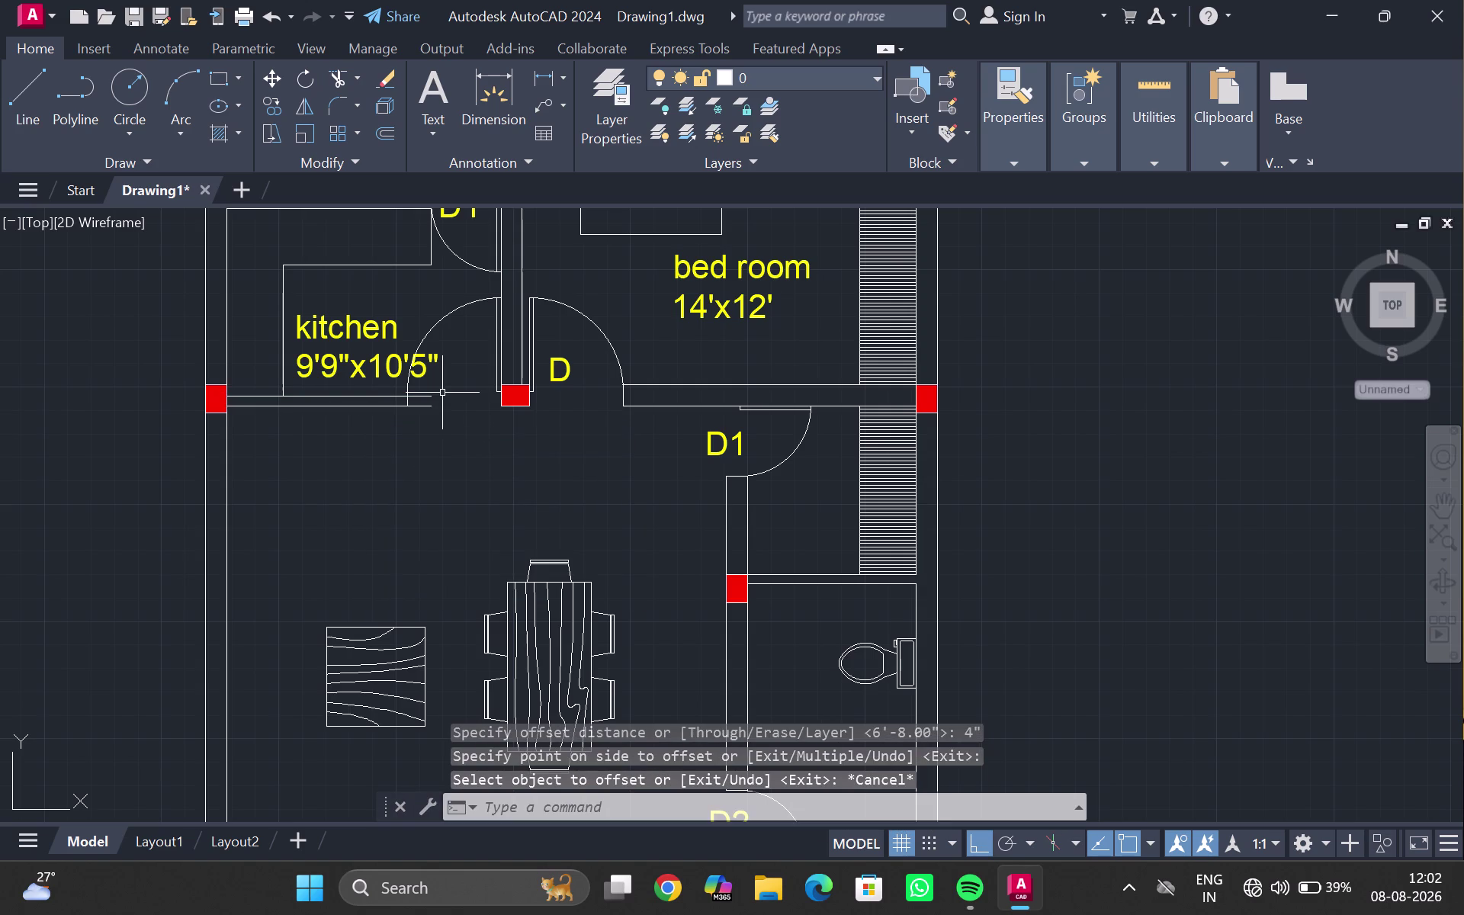
Trim the overlapping wall line ends with a fence.
key(t)
key(r)
key(Return)
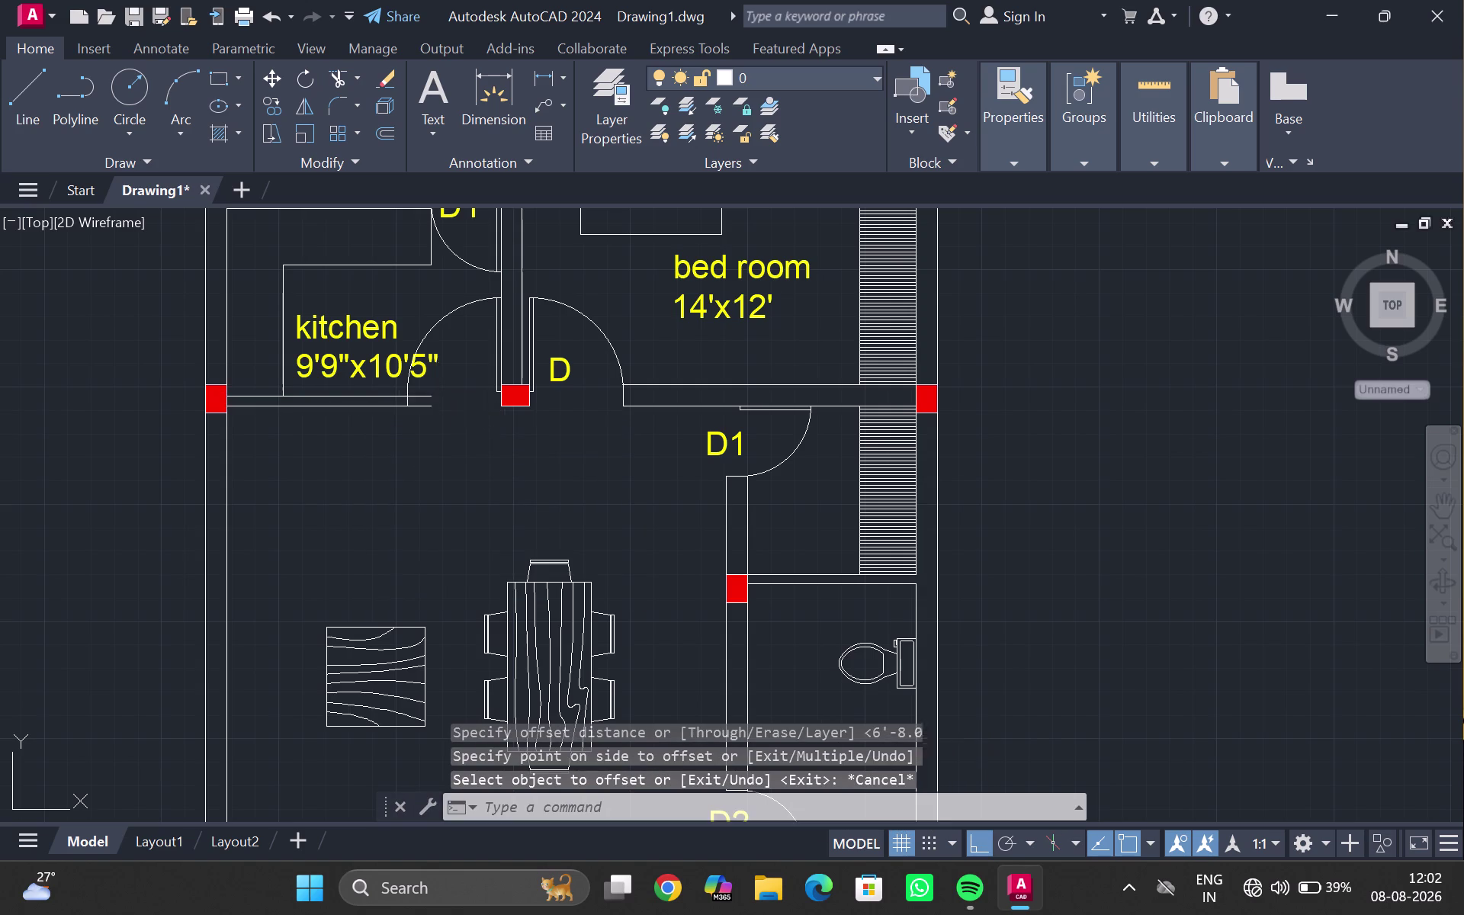
scroll(up, 3)
drag(433, 282, 431, 322)
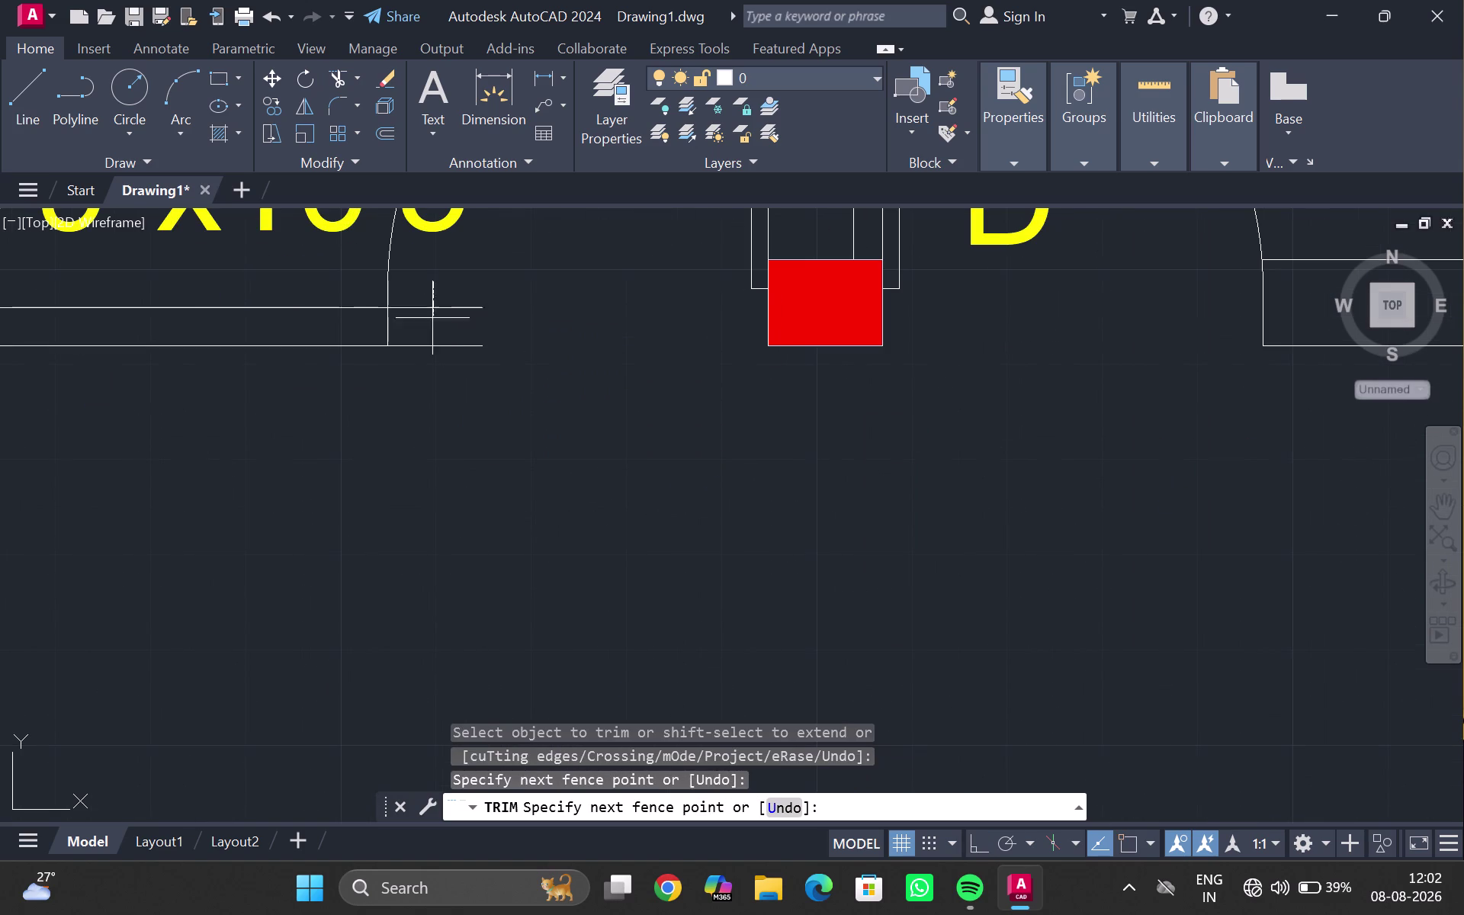
drag(431, 323, 427, 375)
key(Escape)
Zoom out to the whole floor plan and edit the kitchen label.
scroll(down, 3)
middle_drag(454, 350, 455, 415)
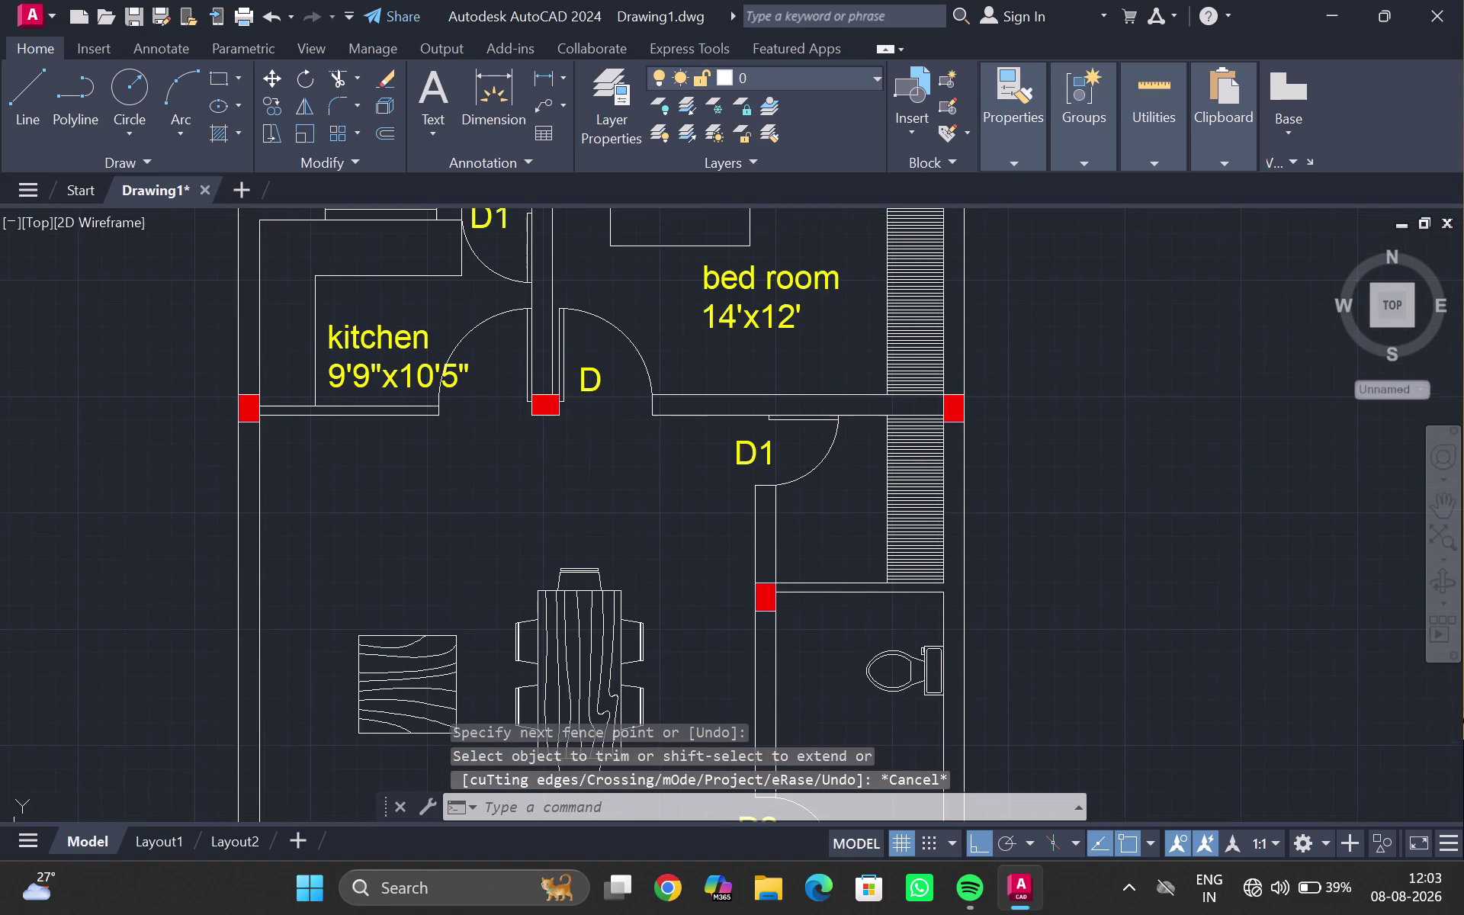
scroll(down, 3)
middle_drag(465, 475, 468, 467)
scroll(up, 3)
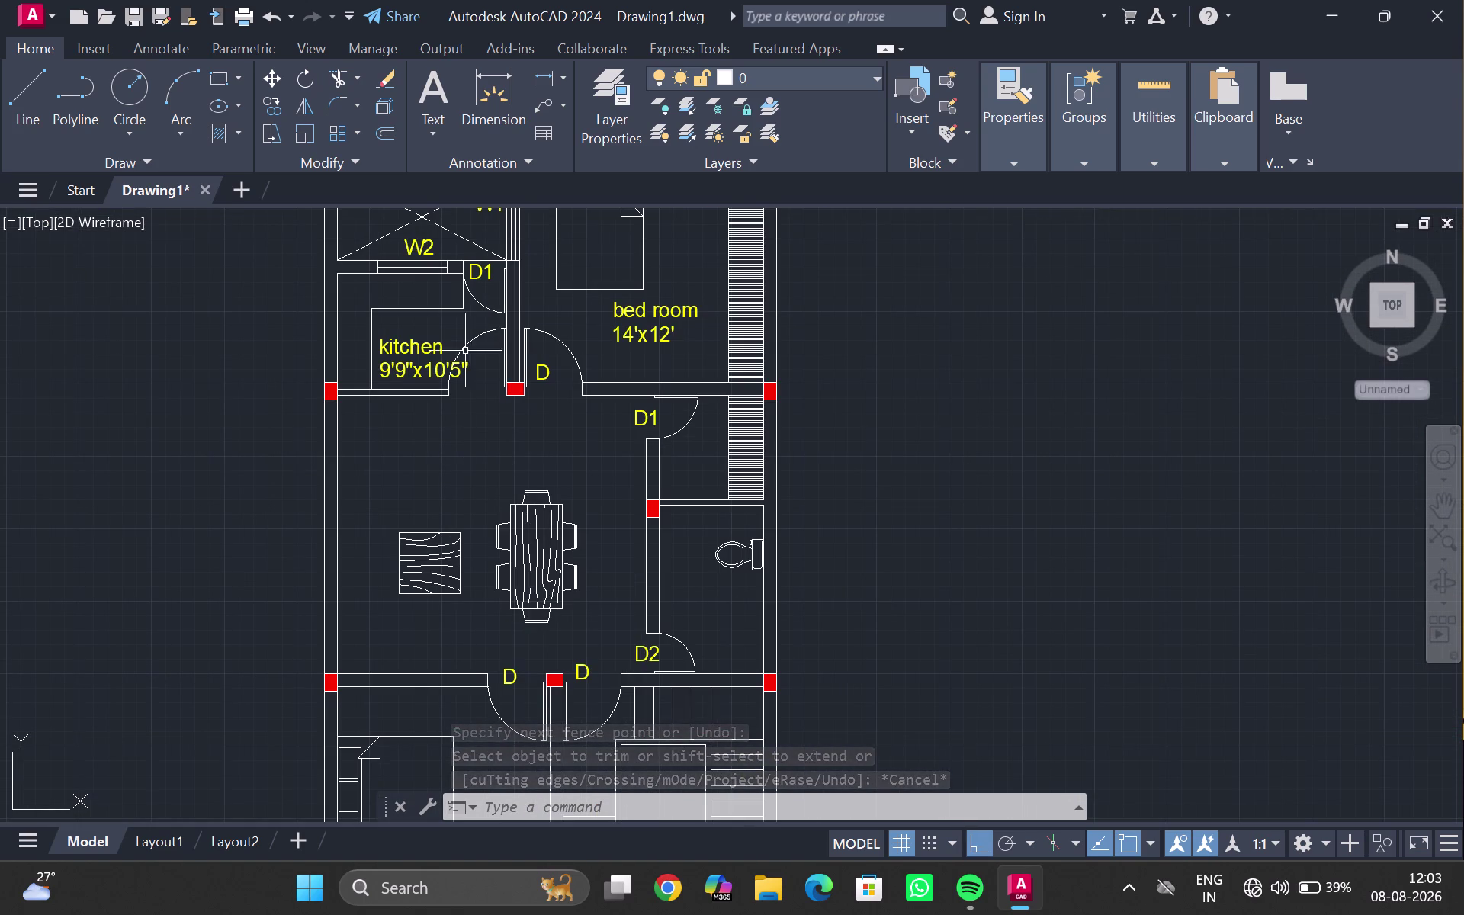
double_click(417, 352)
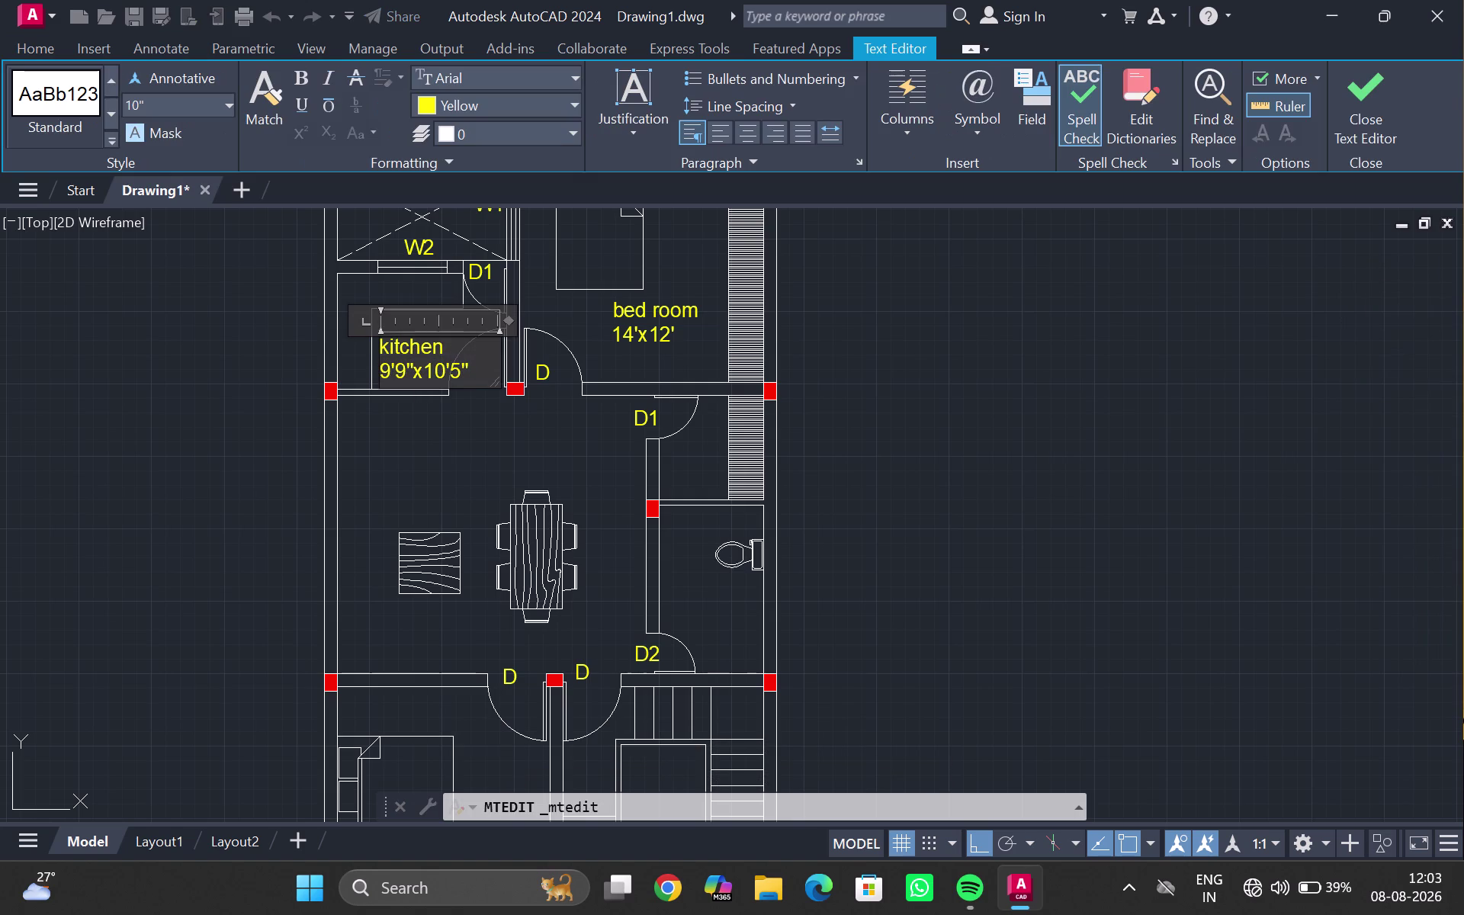
Replace the kitchen label's 10'5" length with 6'8" so it reads 9'9"x6'8".
click(467, 374)
key(BackSpace)
key(BackSpace)
key(BackSpace)
key(BackSpace)
key(BackSpace)
key(6)
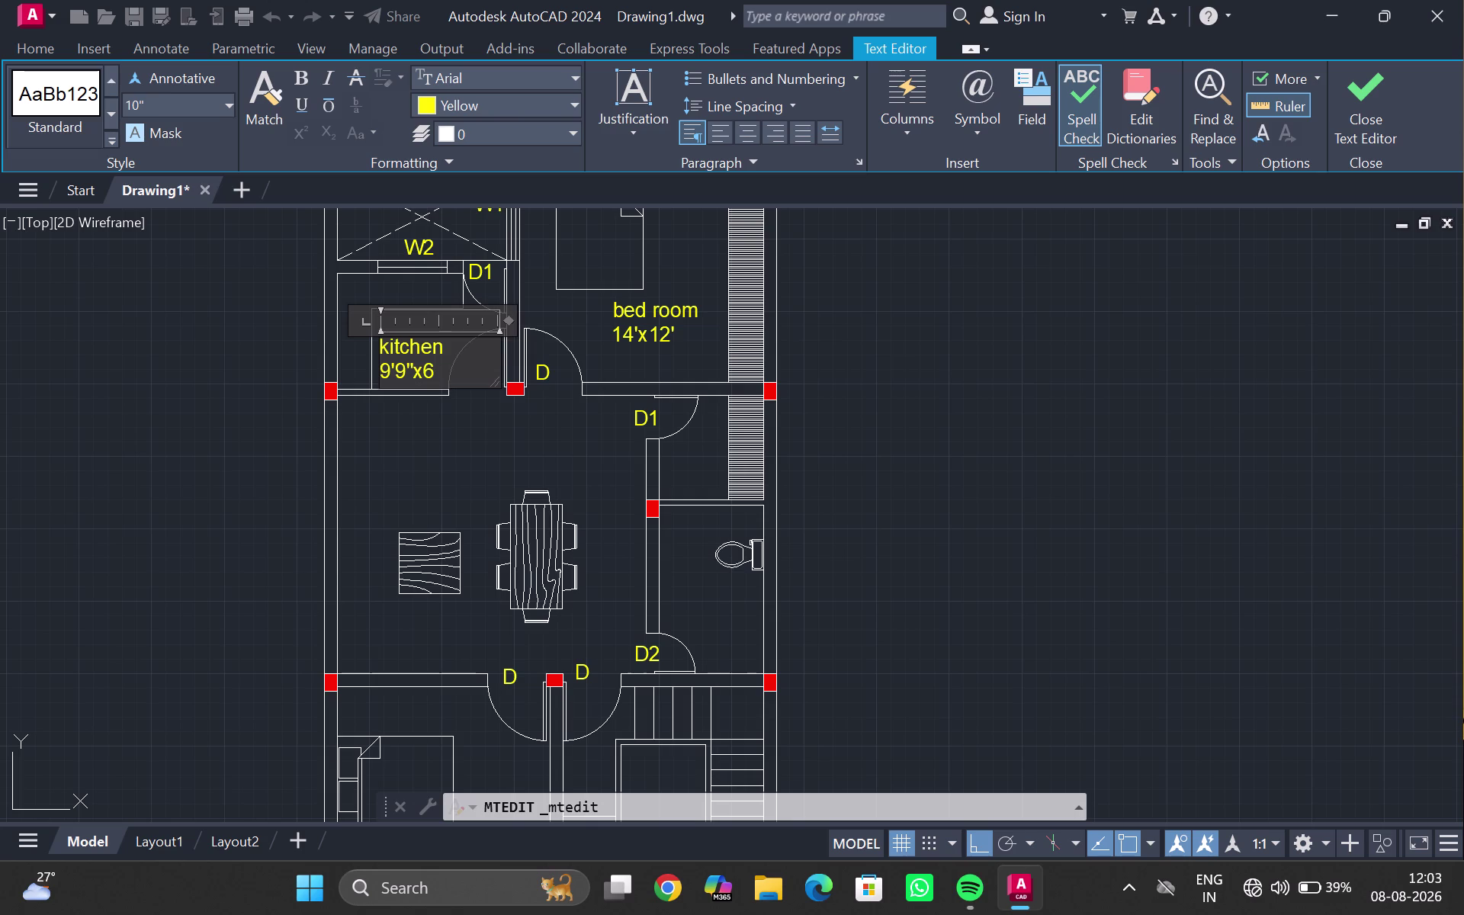
text('8")
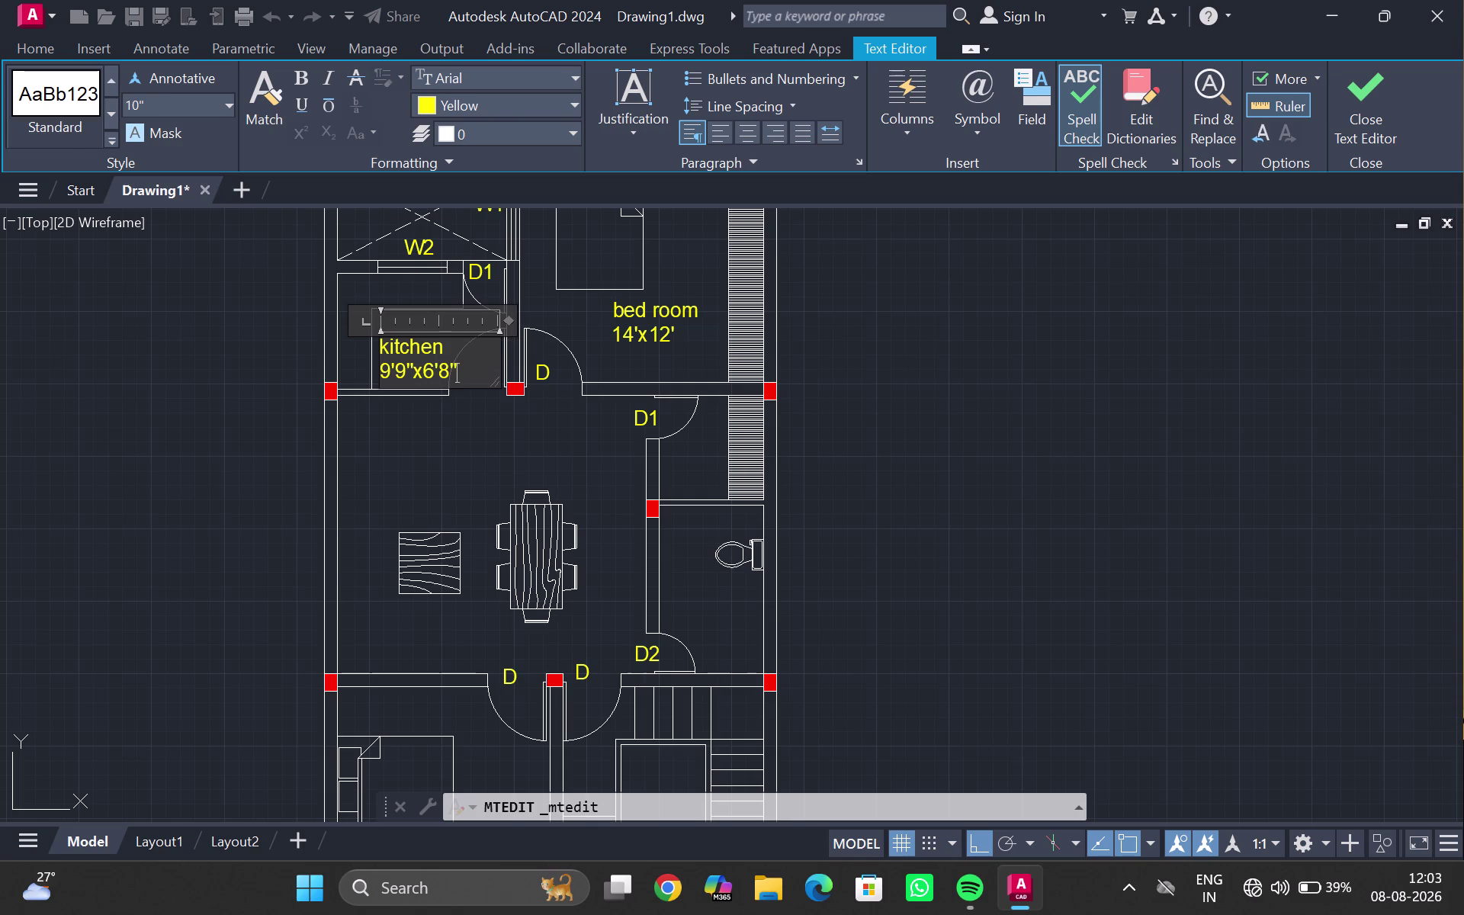
key(Return)
click(466, 369)
click(504, 459)
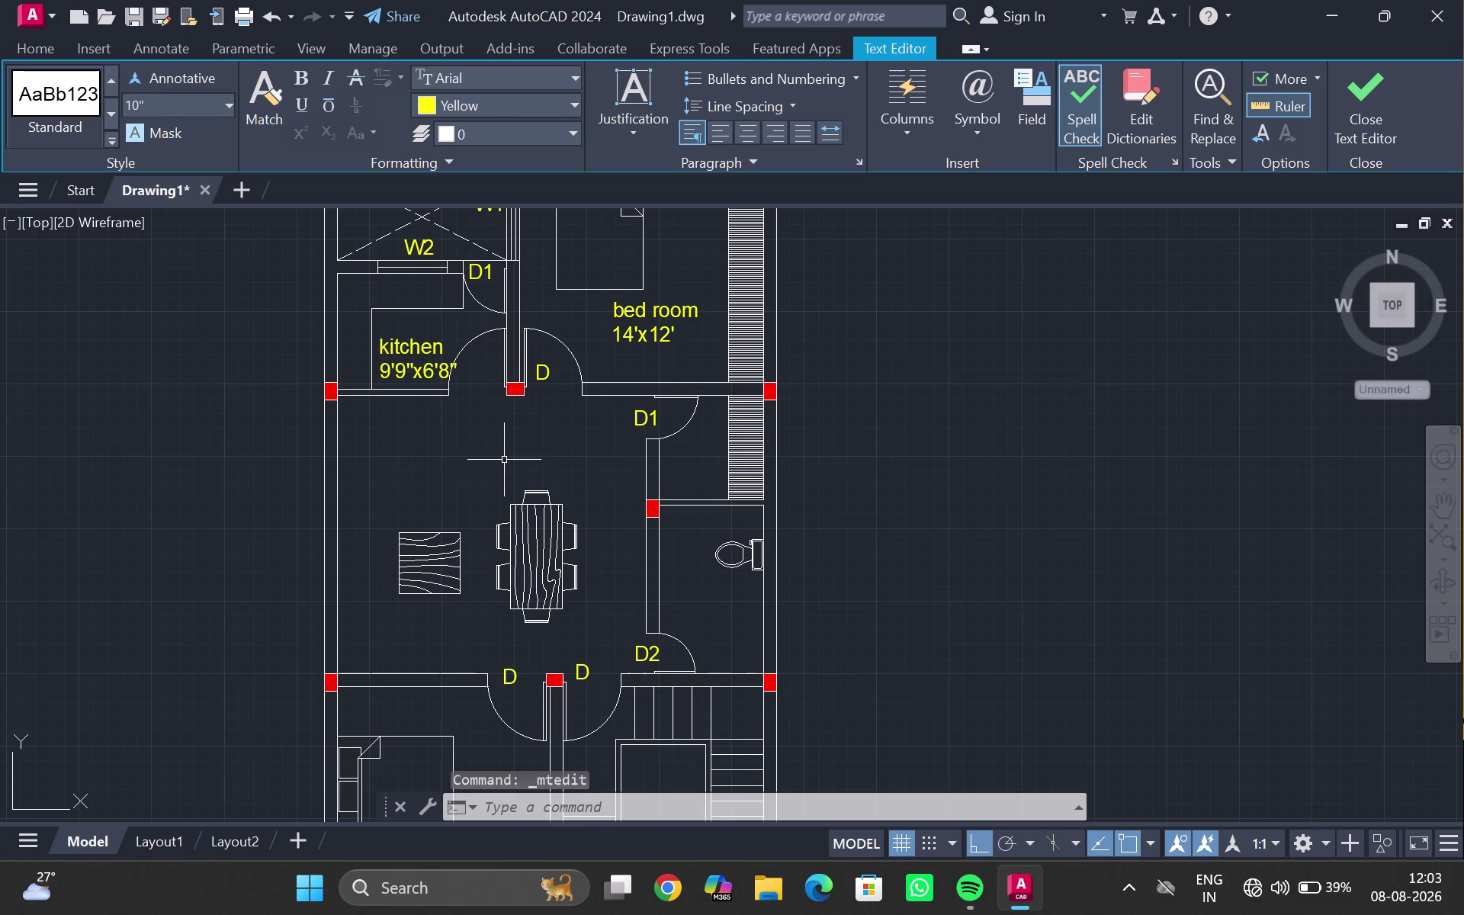
click(412, 353)
Move the kitchen label from its old spot into the kitchen room.
key(m)
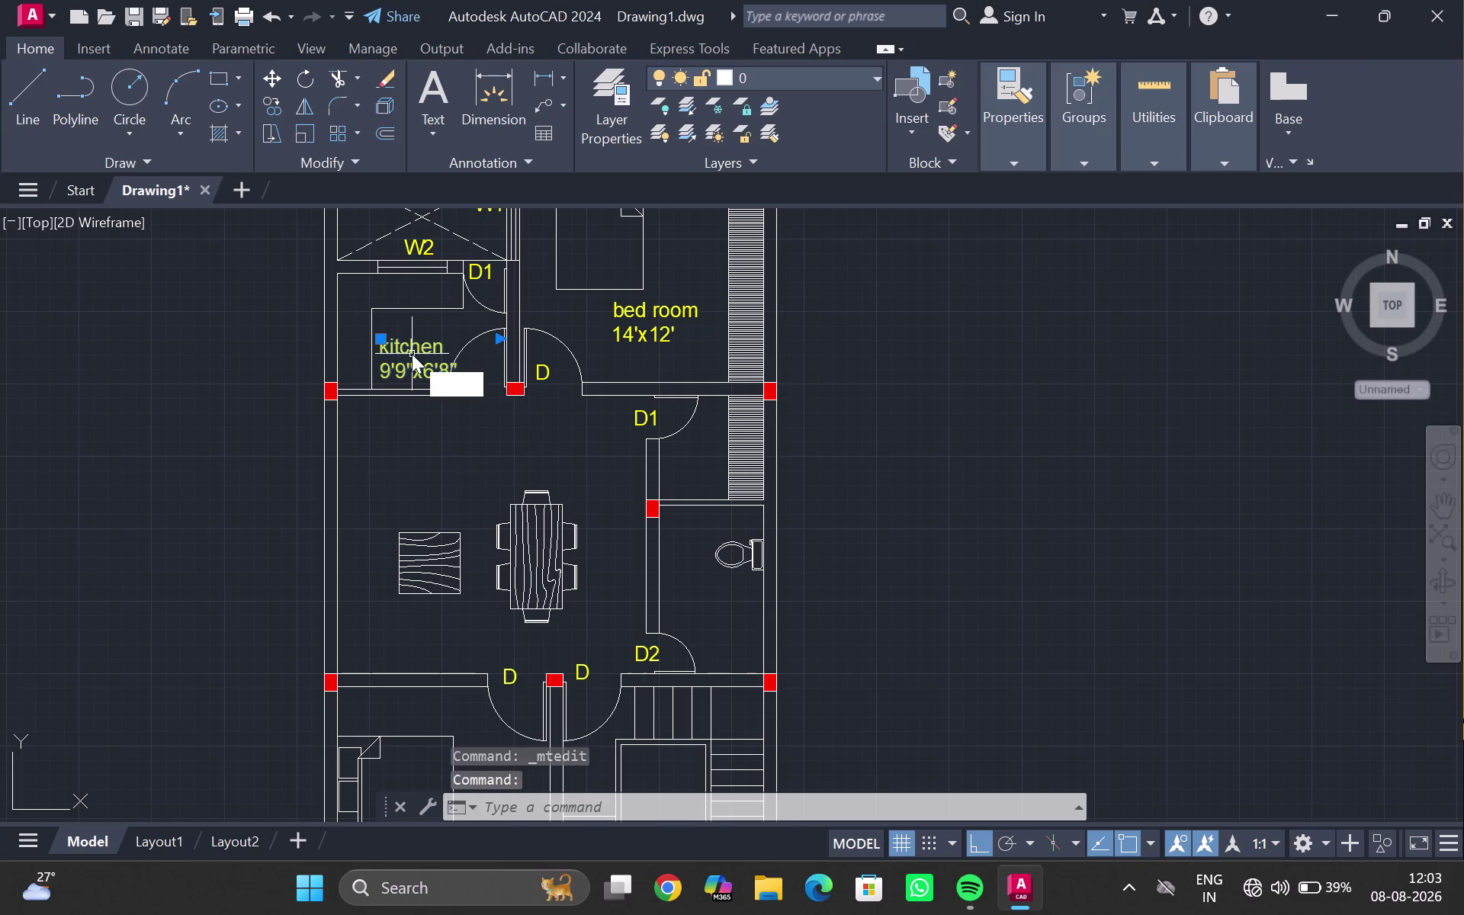
key(Return)
click(420, 354)
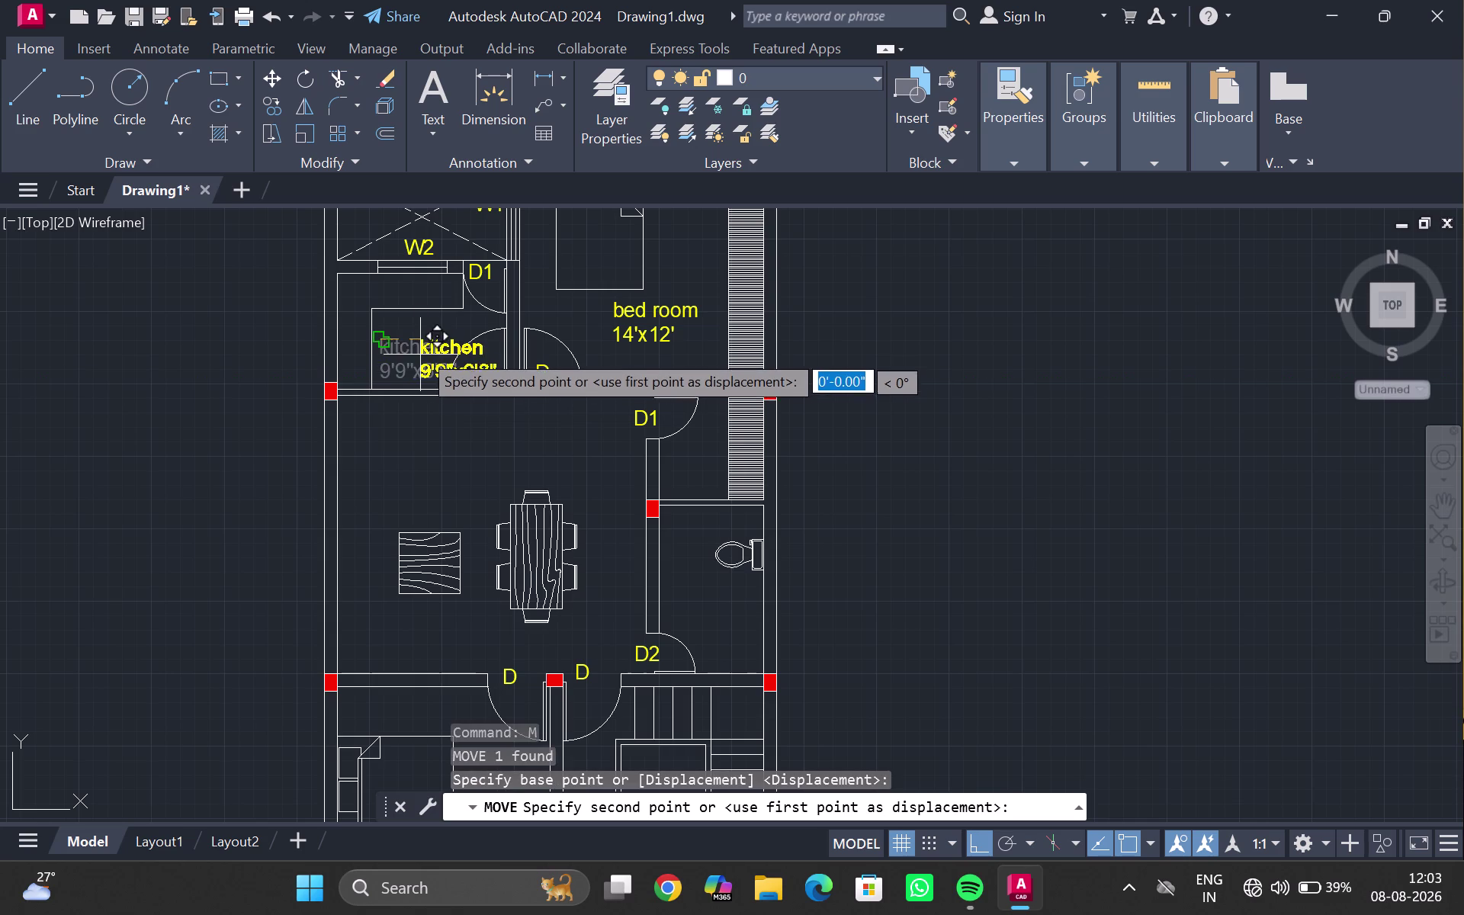
click(381, 323)
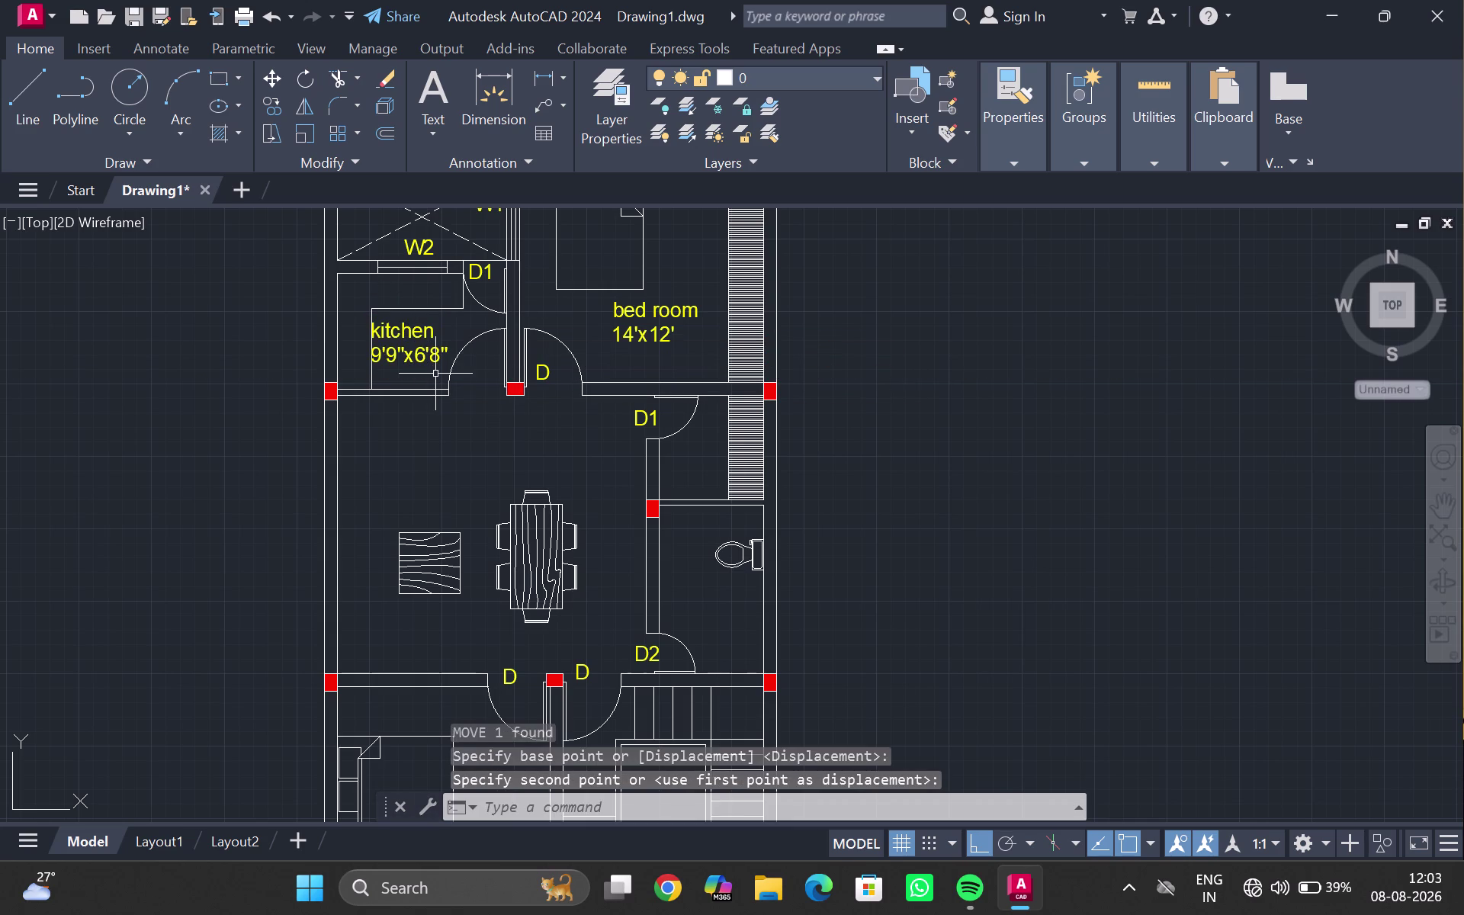
scroll(up, 3)
scroll(up, 3)
middle_drag(374, 328, 389, 340)
Nudge the kitchen label slightly to the right with a second move.
click(388, 334)
double_click(388, 334)
click(410, 336)
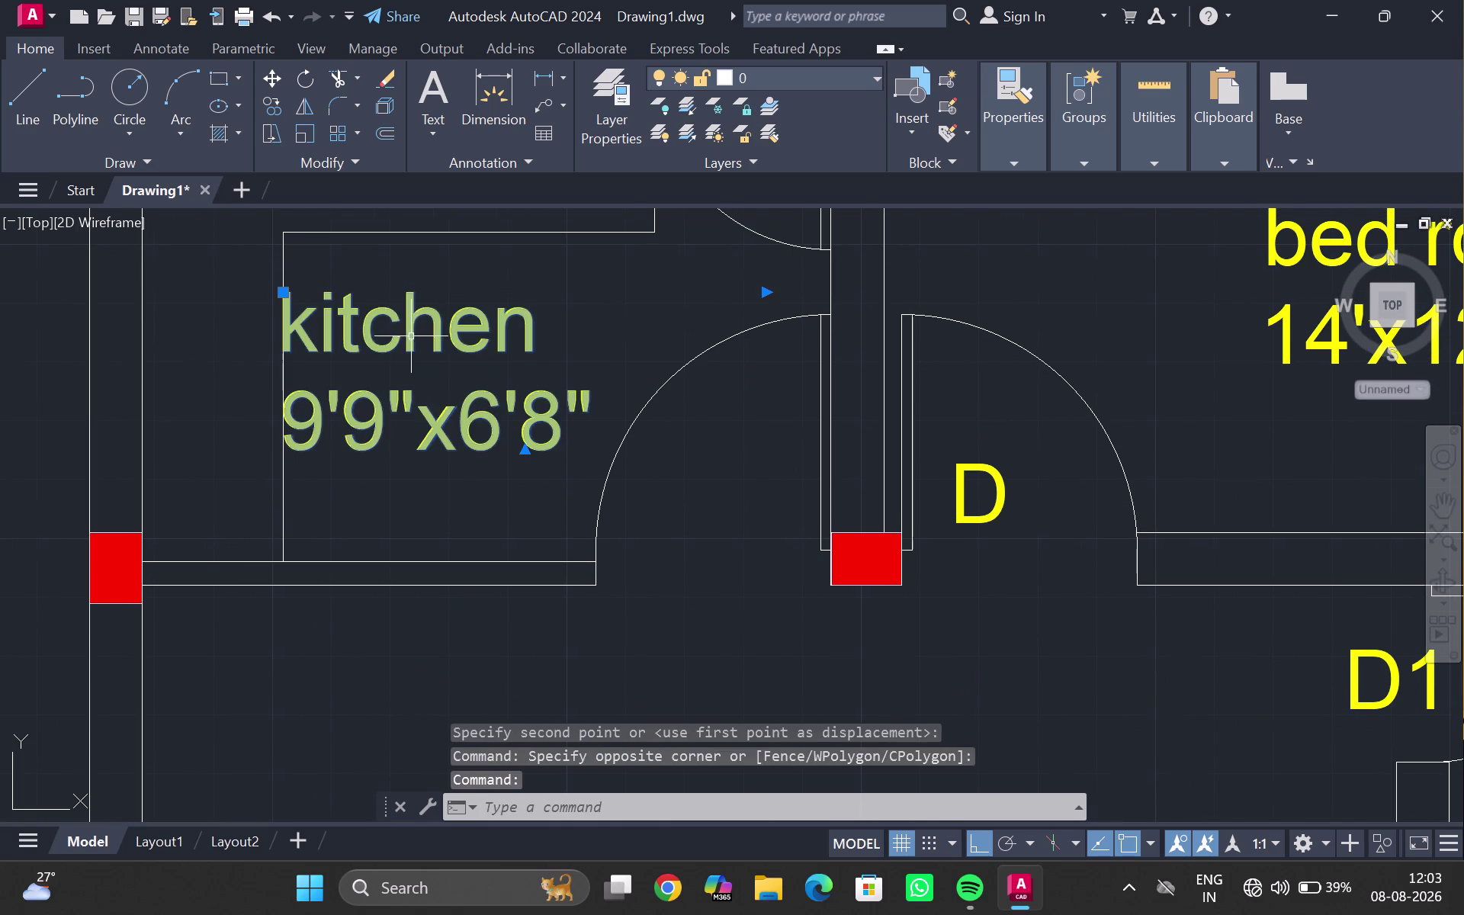
key(m)
key(Return)
click(428, 332)
click(451, 327)
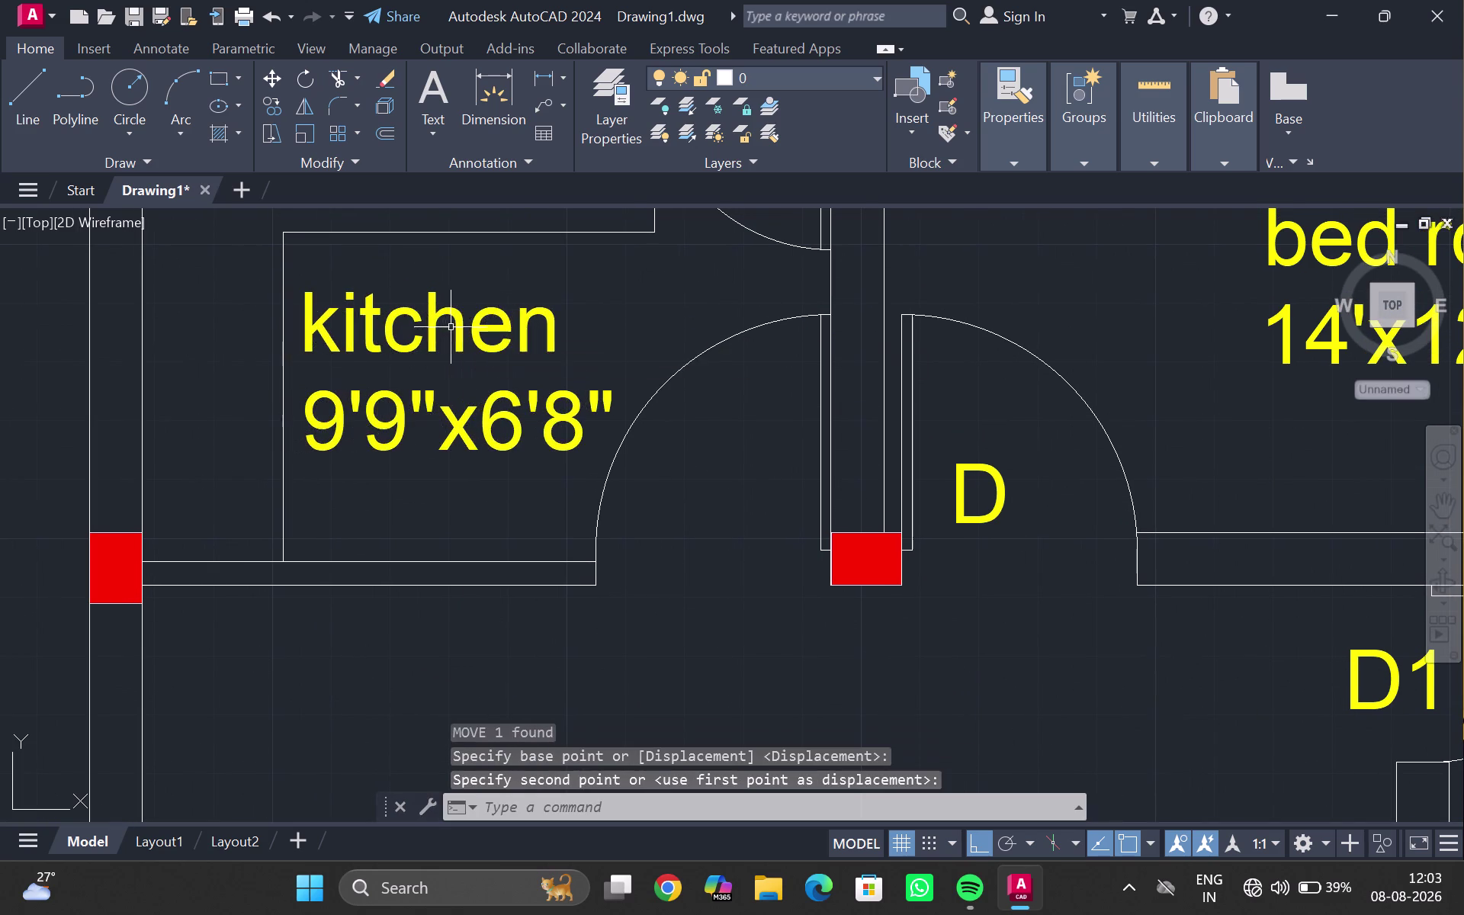
key(Escape)
scroll(down, 3)
middle_drag(590, 315, 561, 505)
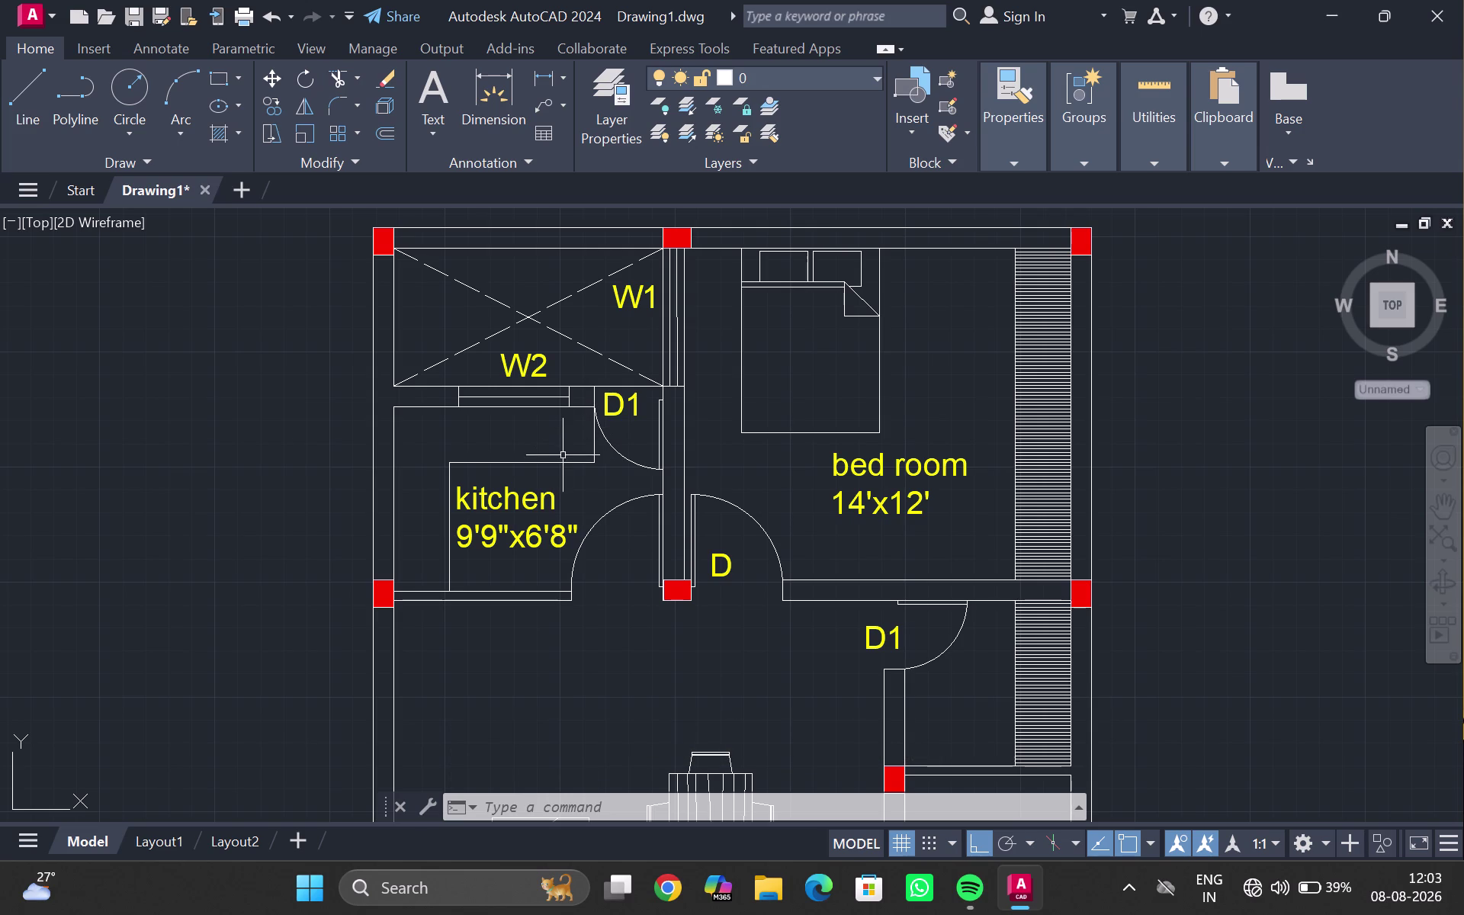
click(720, 557)
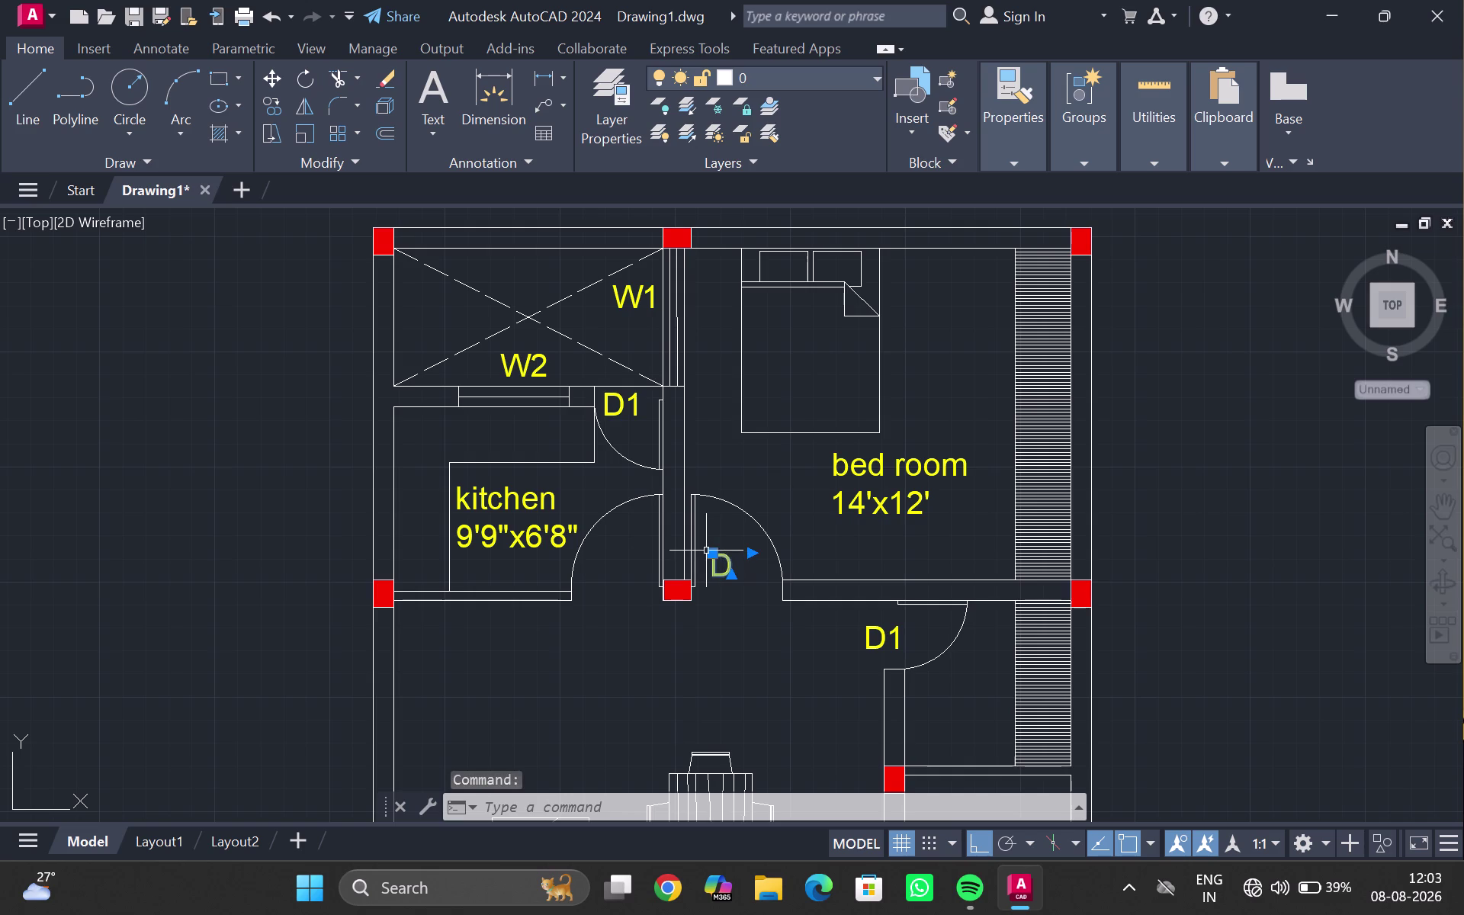
Copy the bedroom door's D label beside the kitchen door with CO.
text(CO)
key(Return)
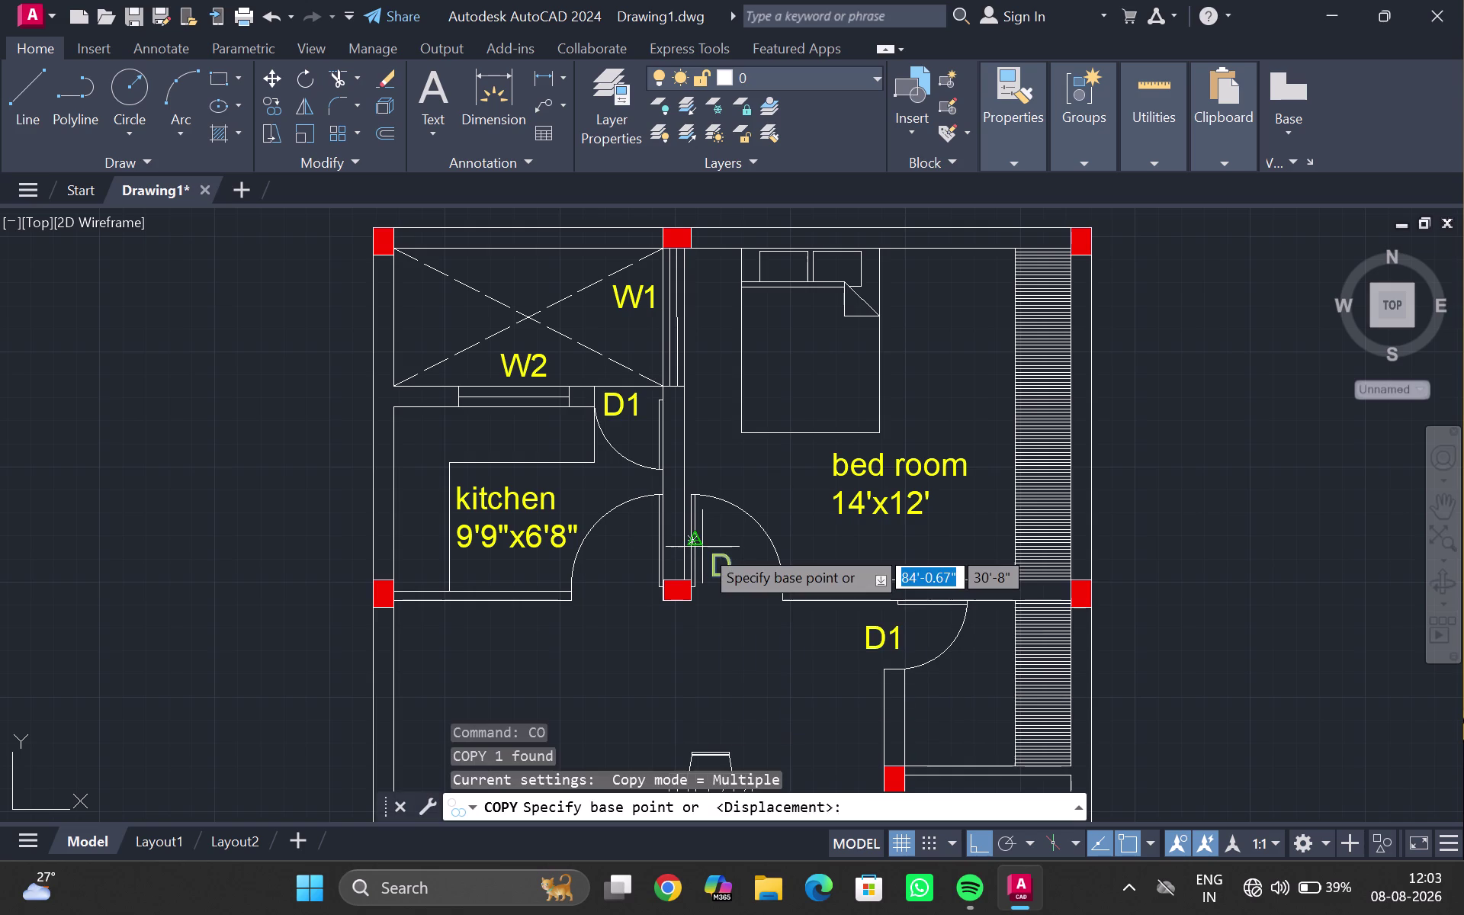
click(728, 571)
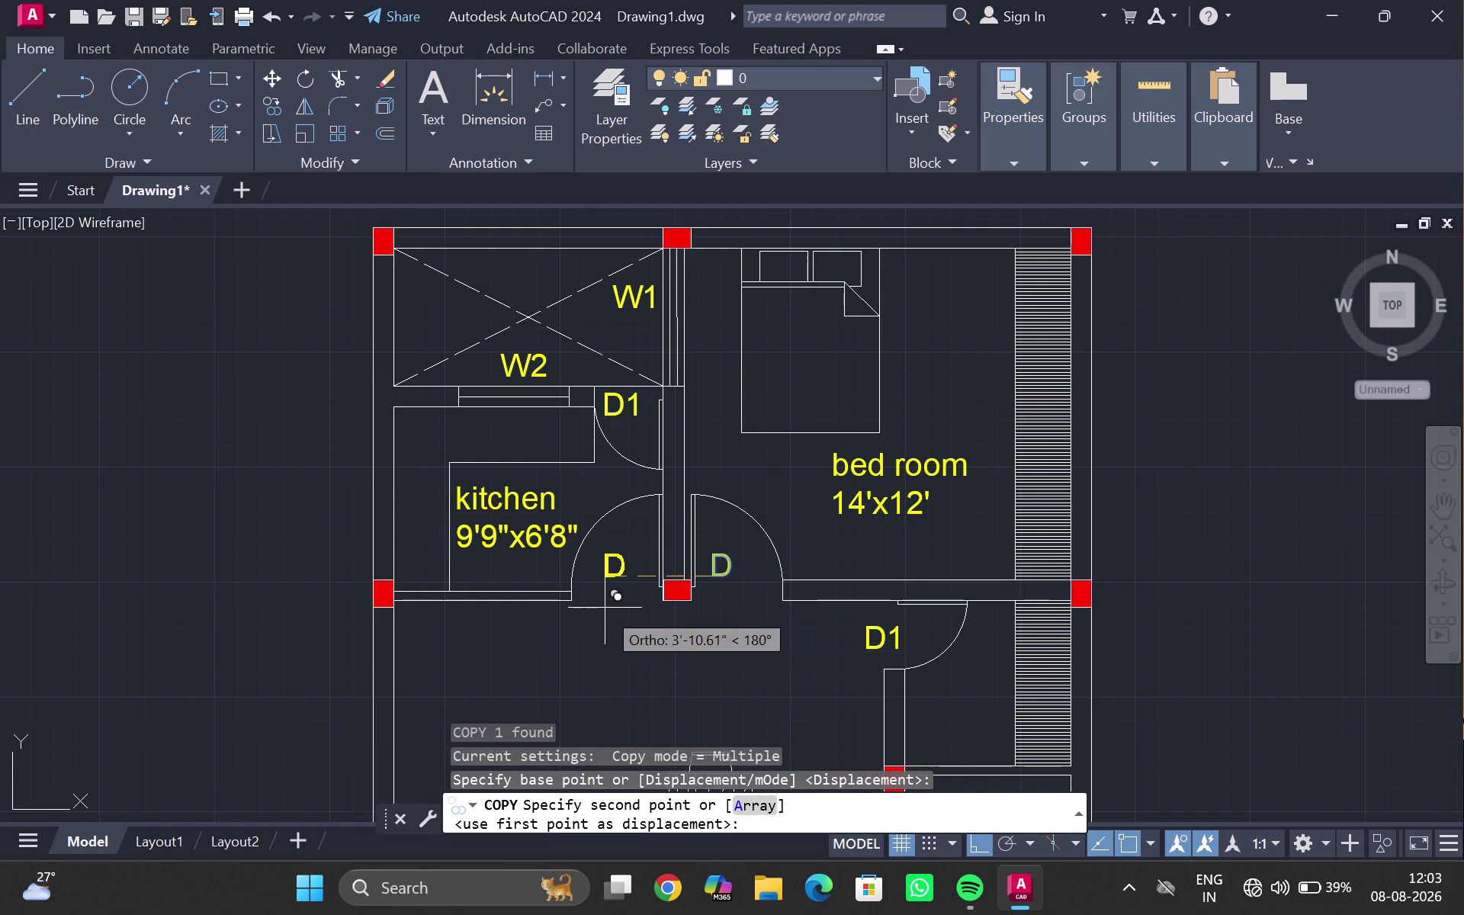
click(609, 605)
key(Escape)
Delete the wood-grain square block from the dining area.
scroll(down, 3)
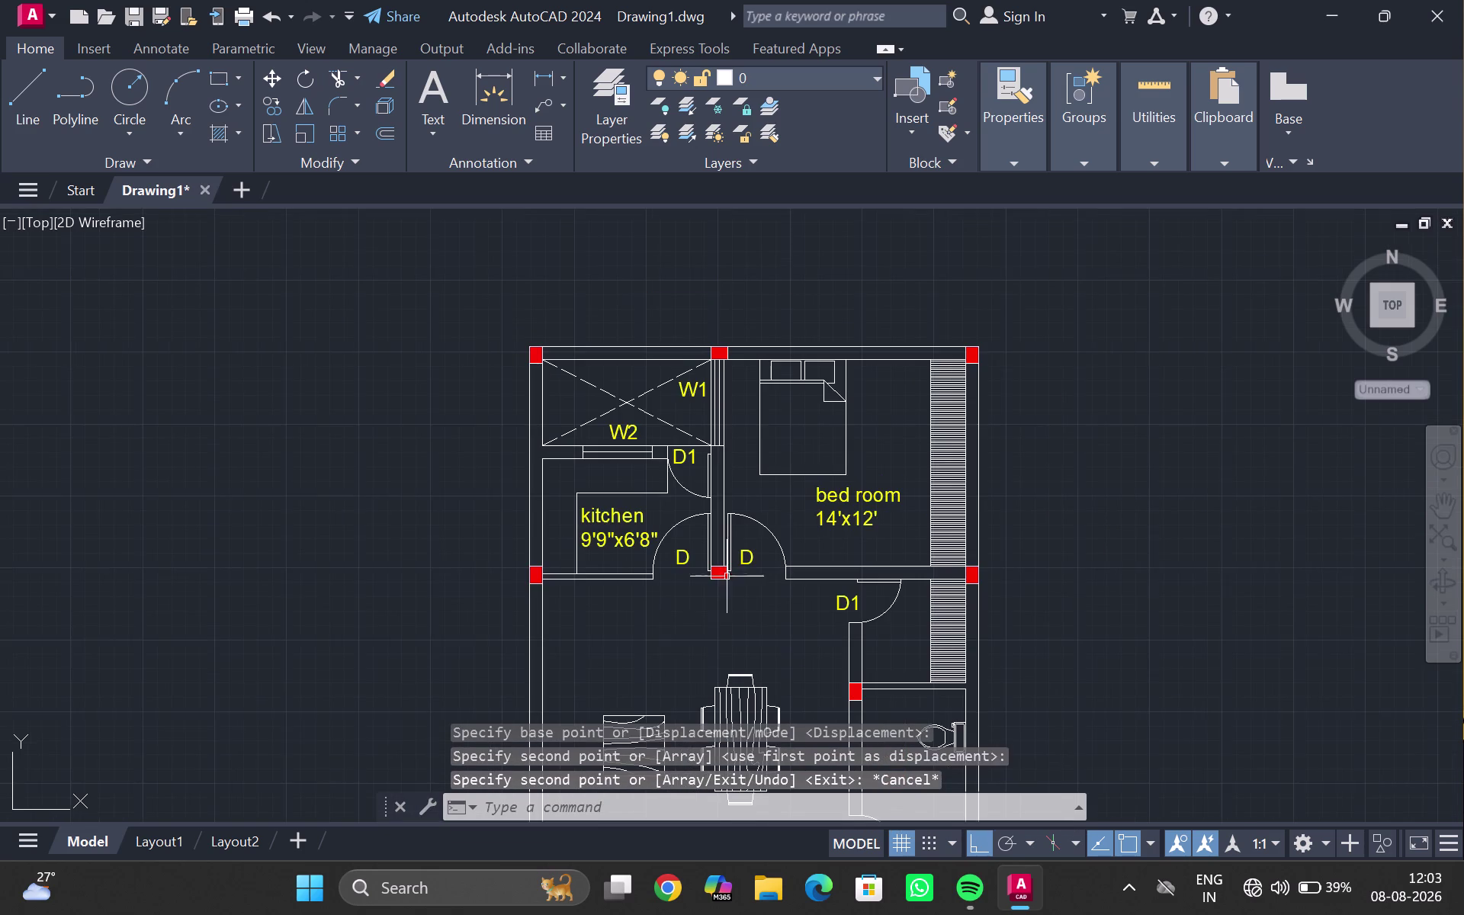
middle_drag(654, 687, 695, 452)
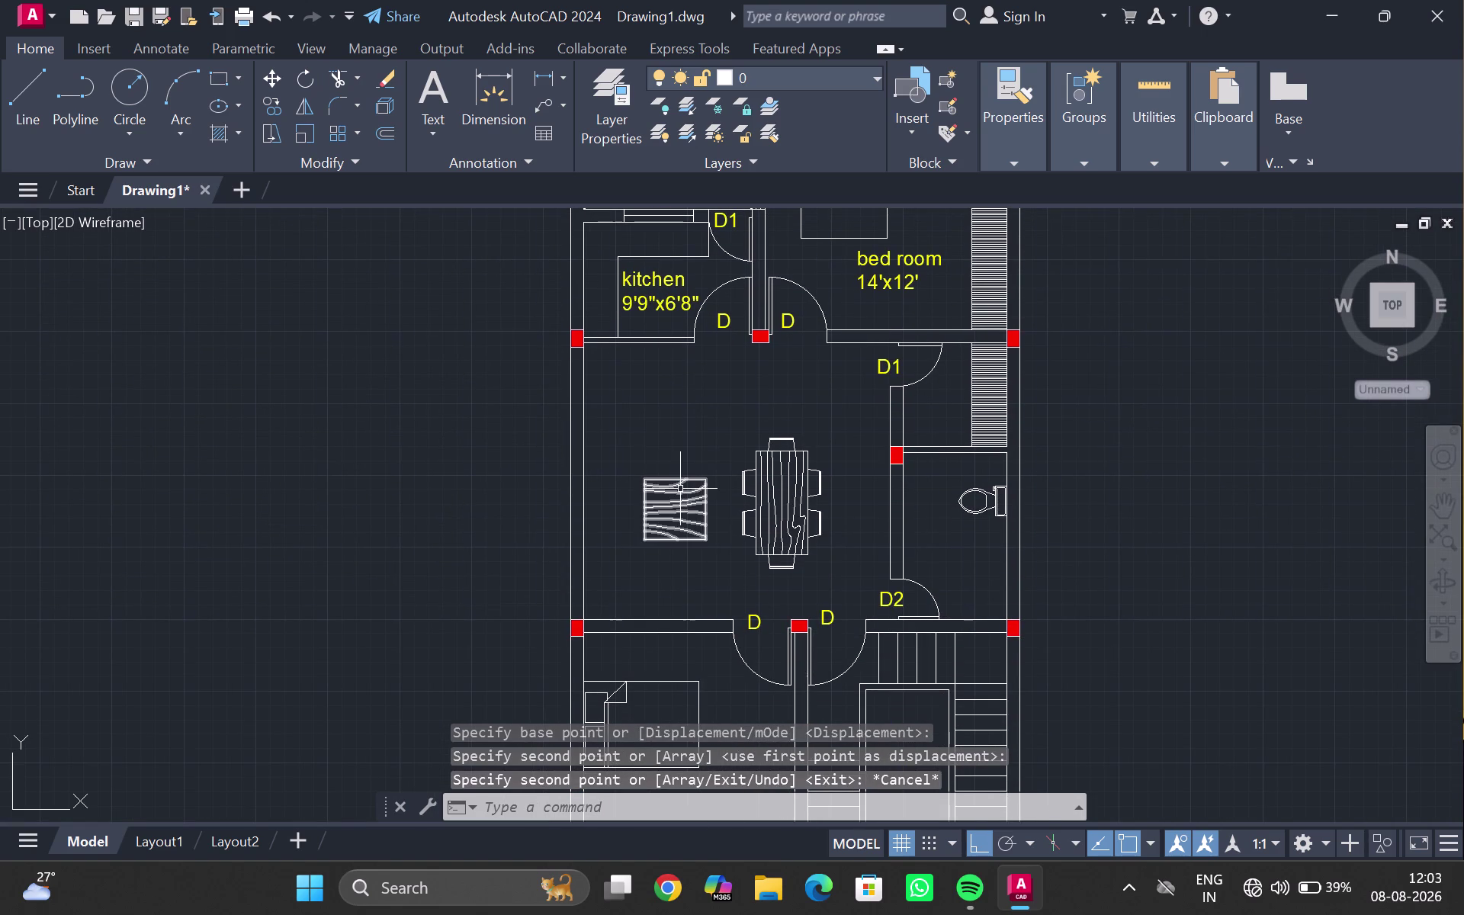
click(680, 489)
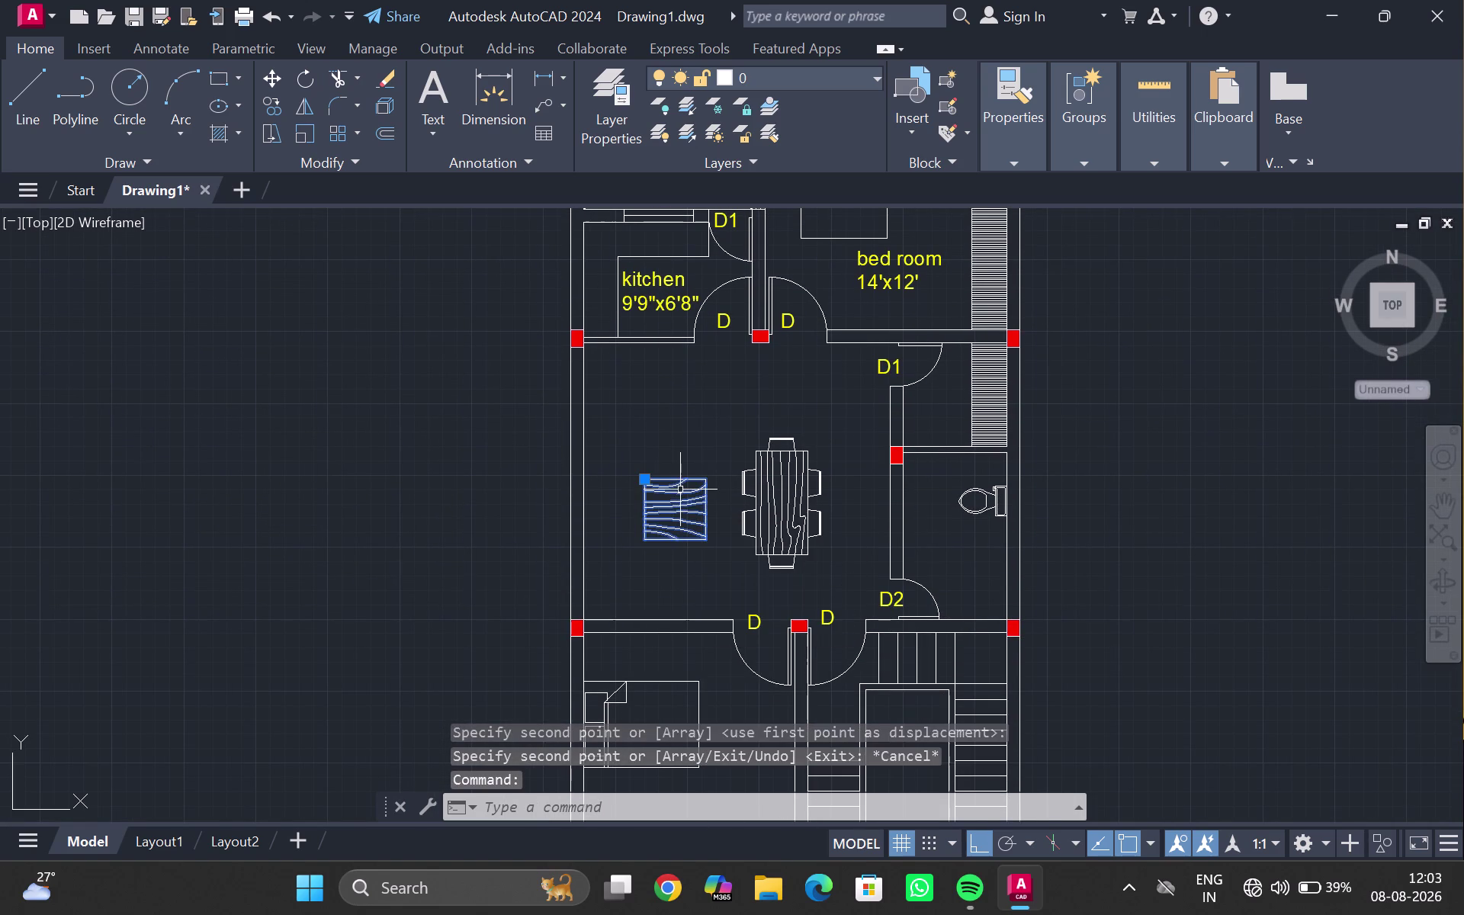
key(Delete)
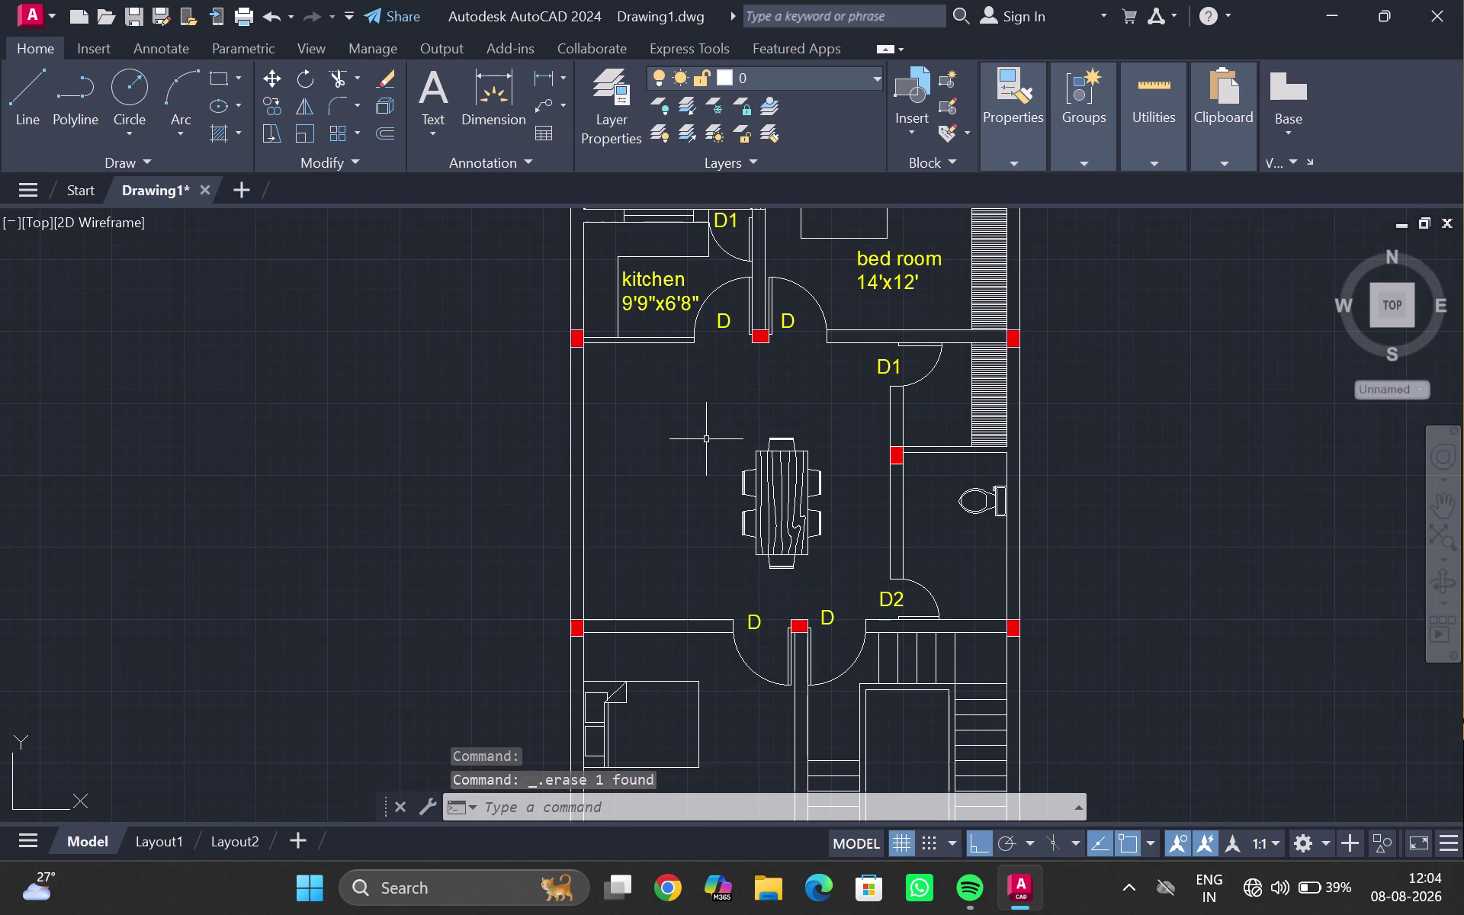
Draw a counter rectangle about 7'10" by 3'11" from the dining-area wall corner.
key(r)
text(EC)
key(Return)
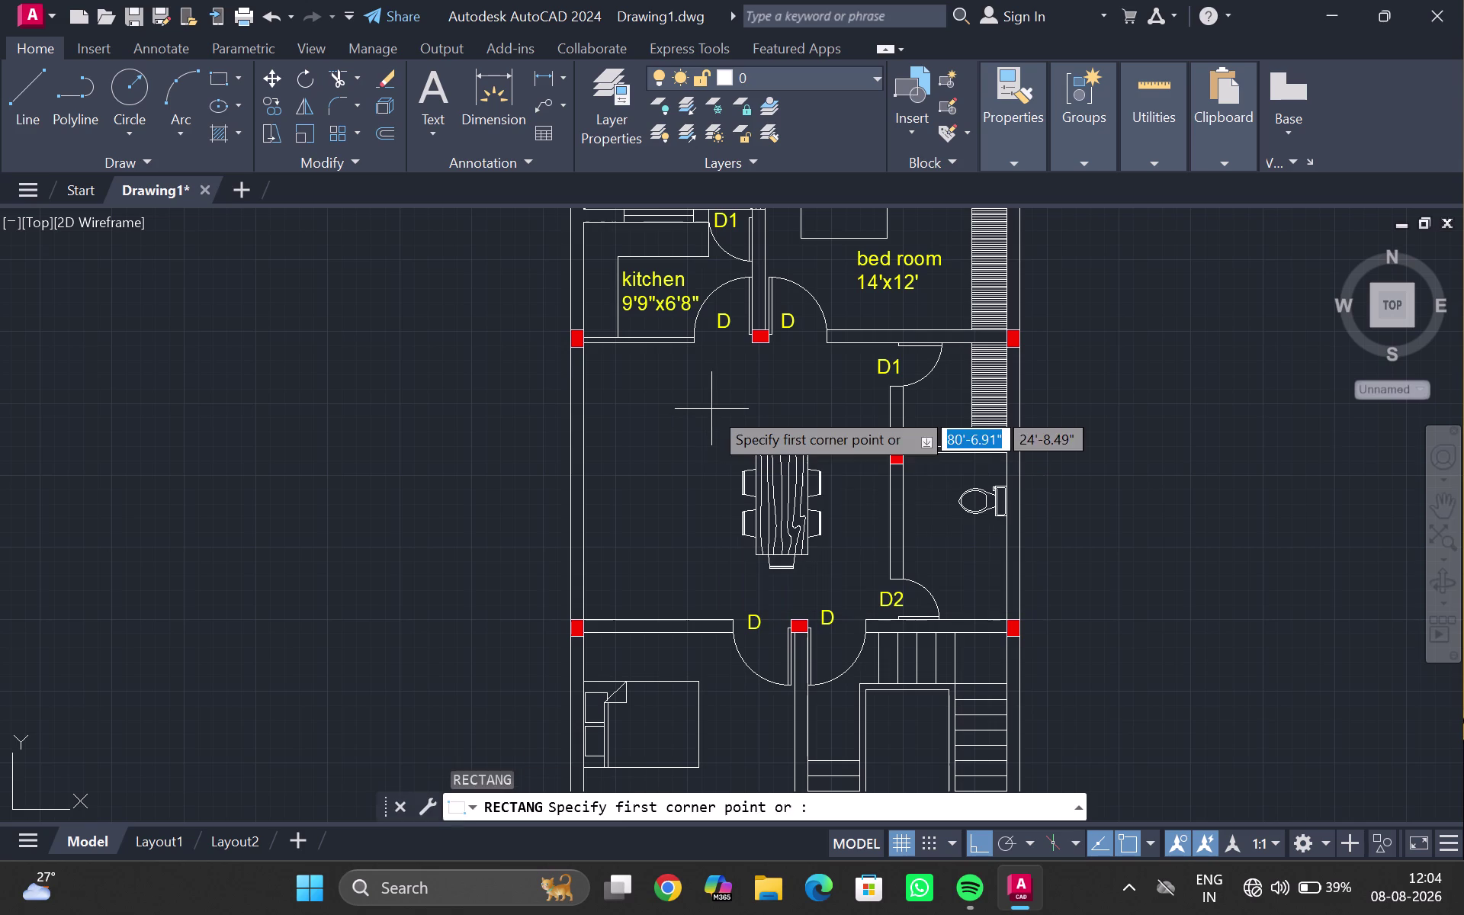
scroll(up, 3)
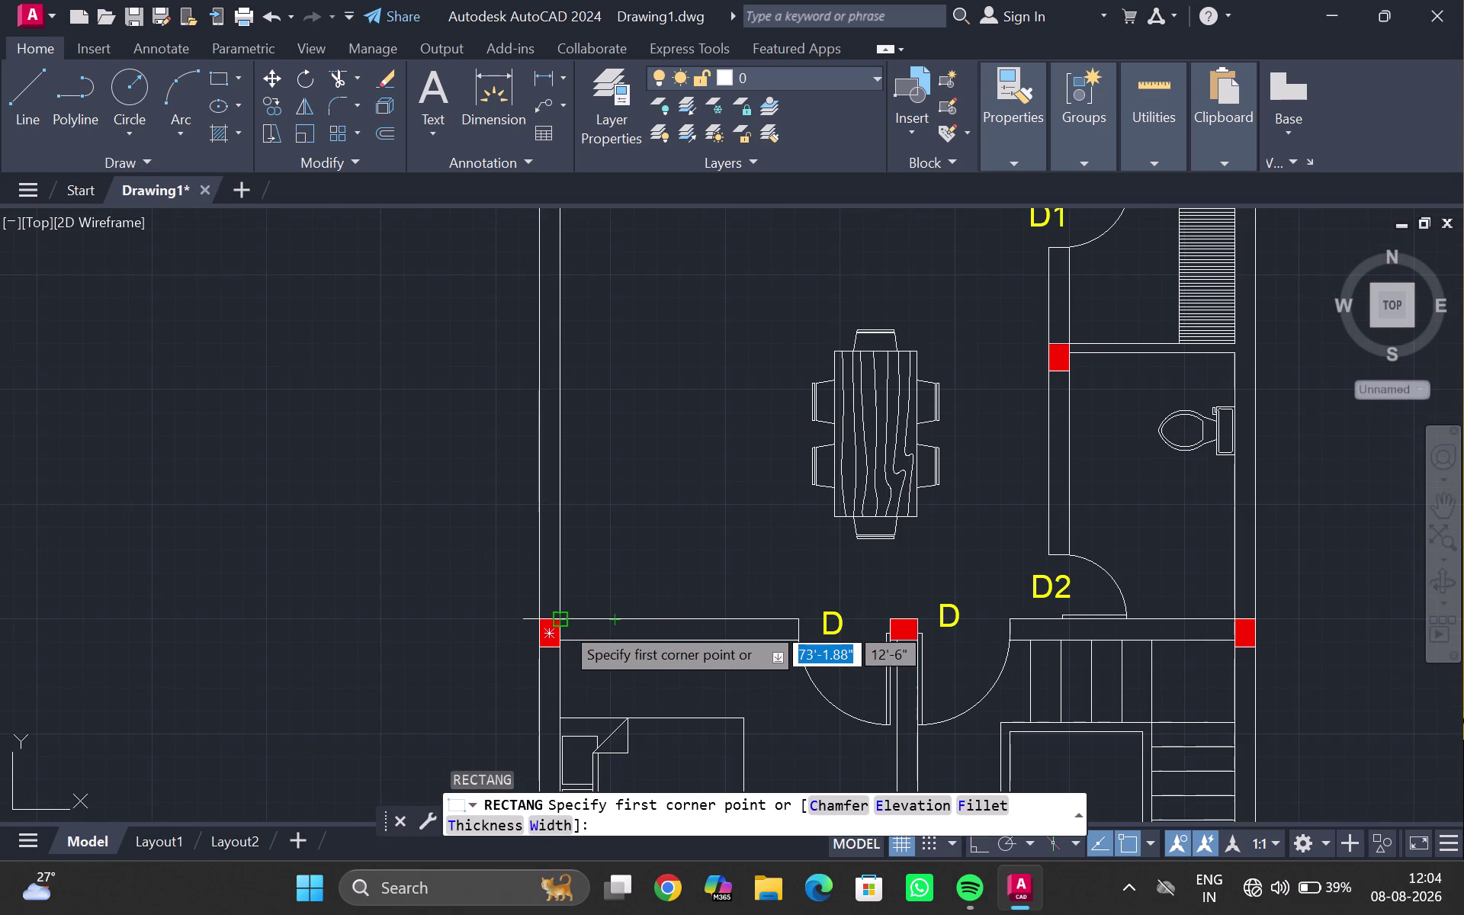
click(563, 623)
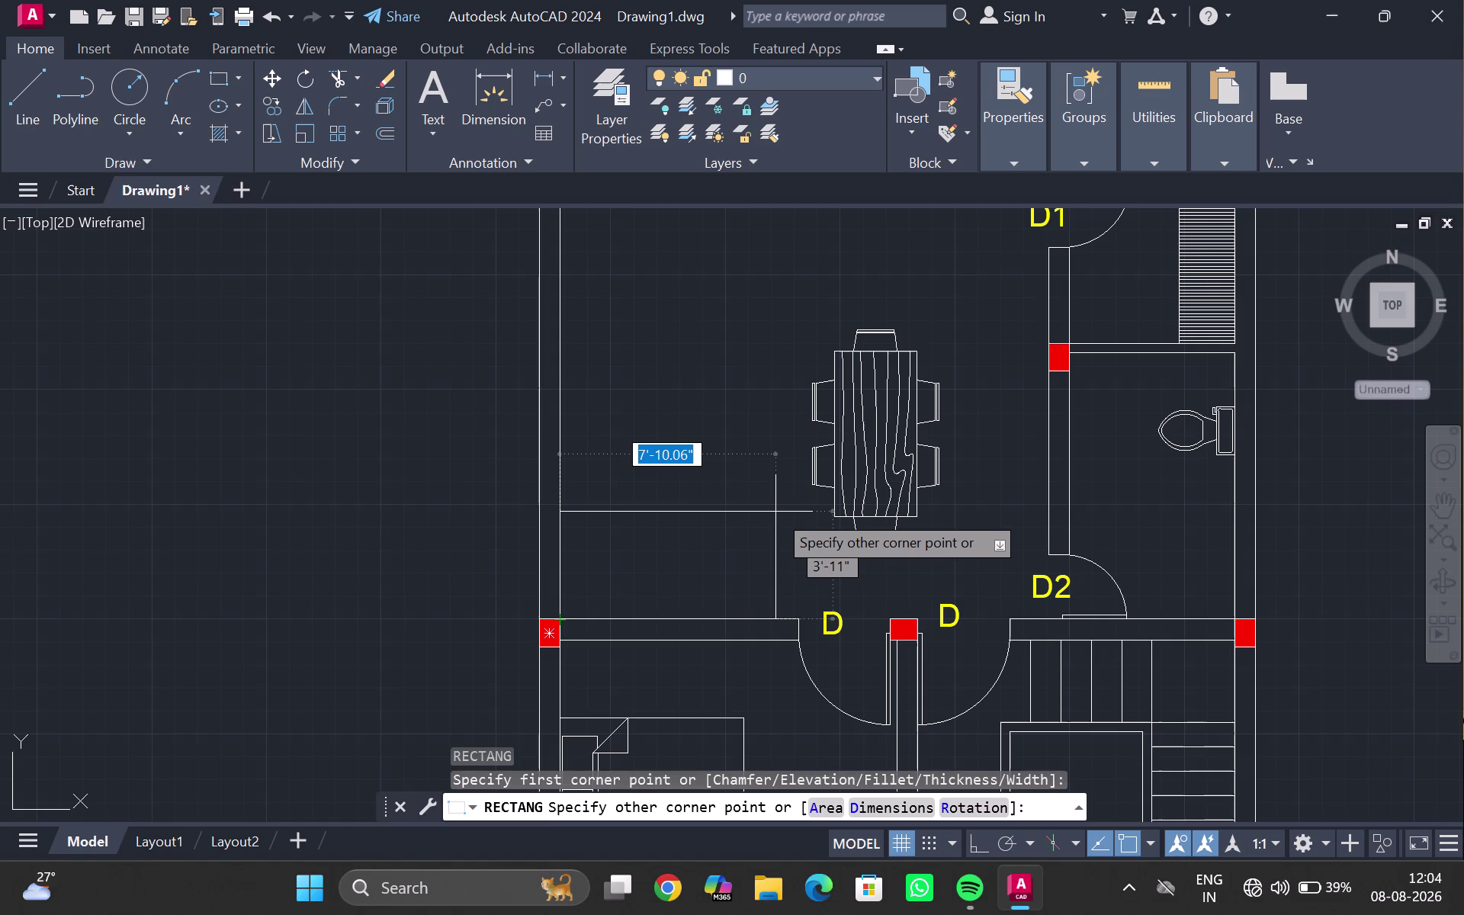
click(776, 512)
key(Escape)
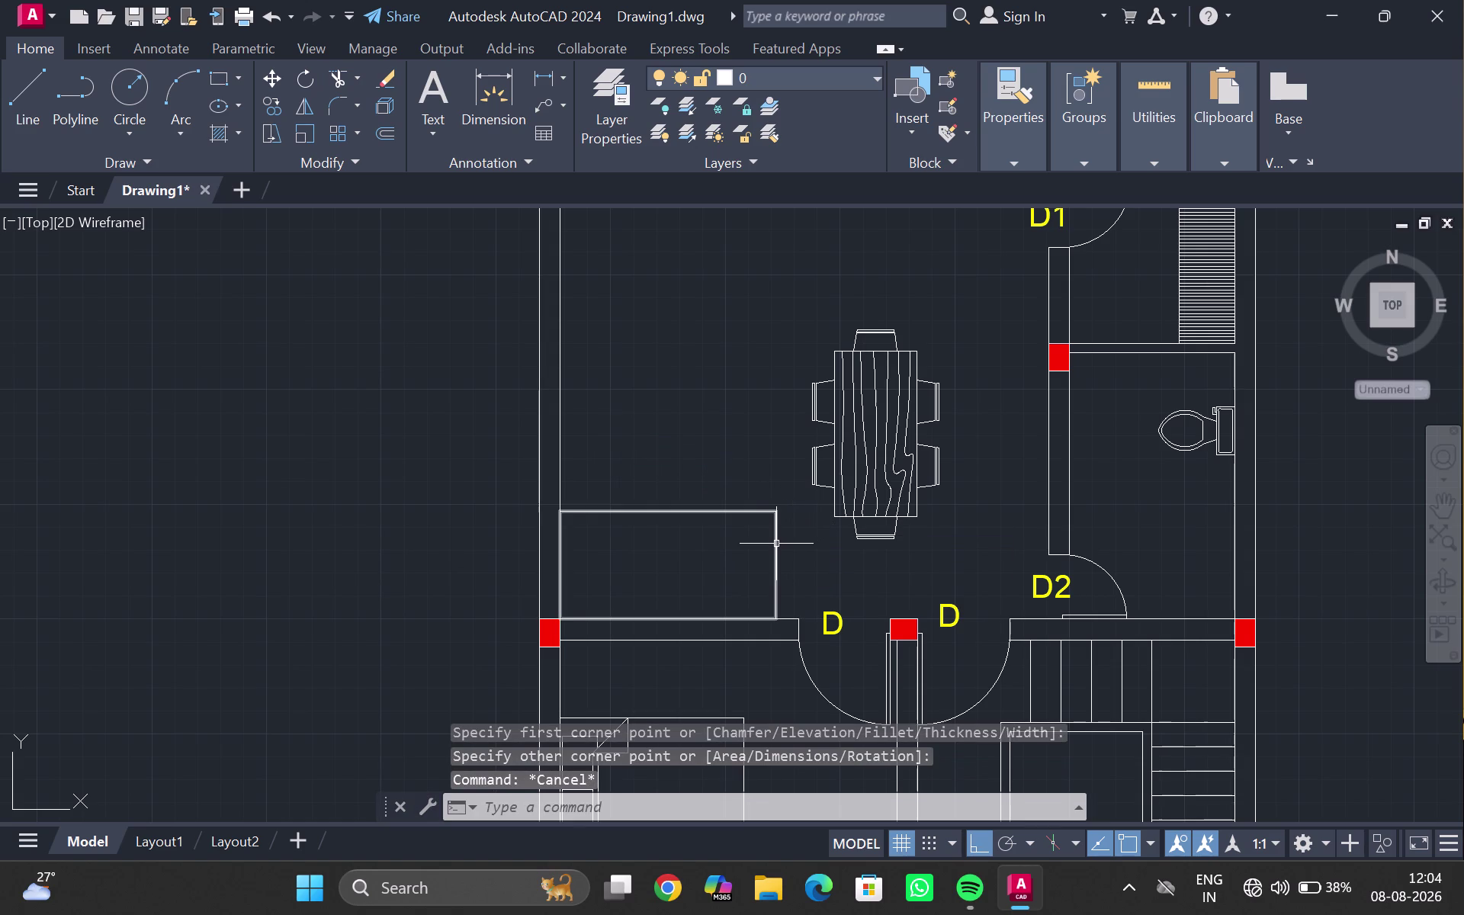
Explode the counter rectangle into separate lines.
click(774, 542)
key(x)
key(Return)
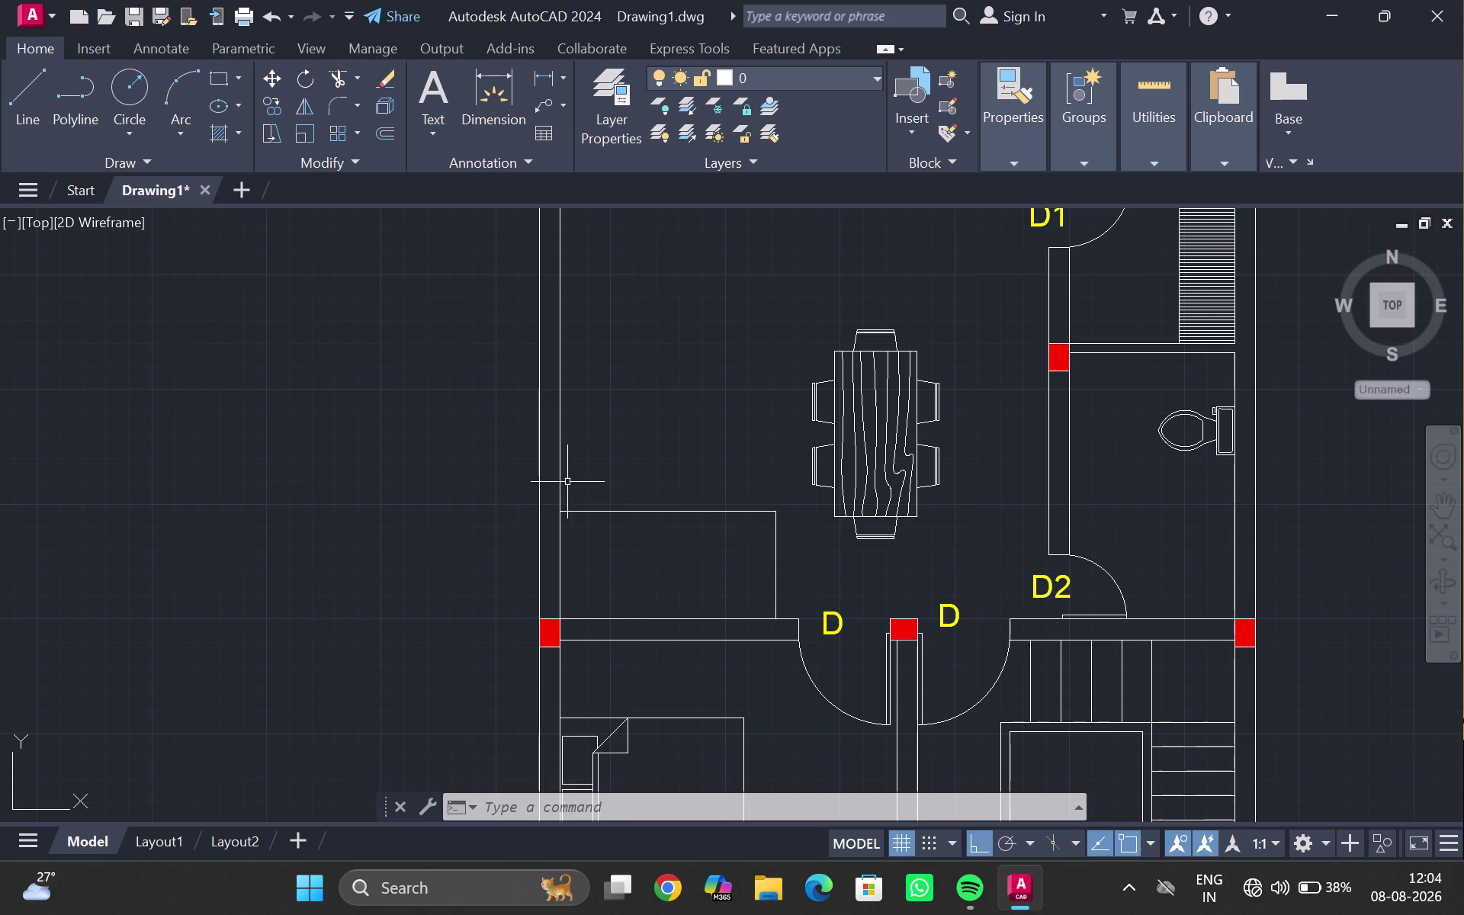
Measure the counter's length between its left and right ends with DLI.
text(DL)
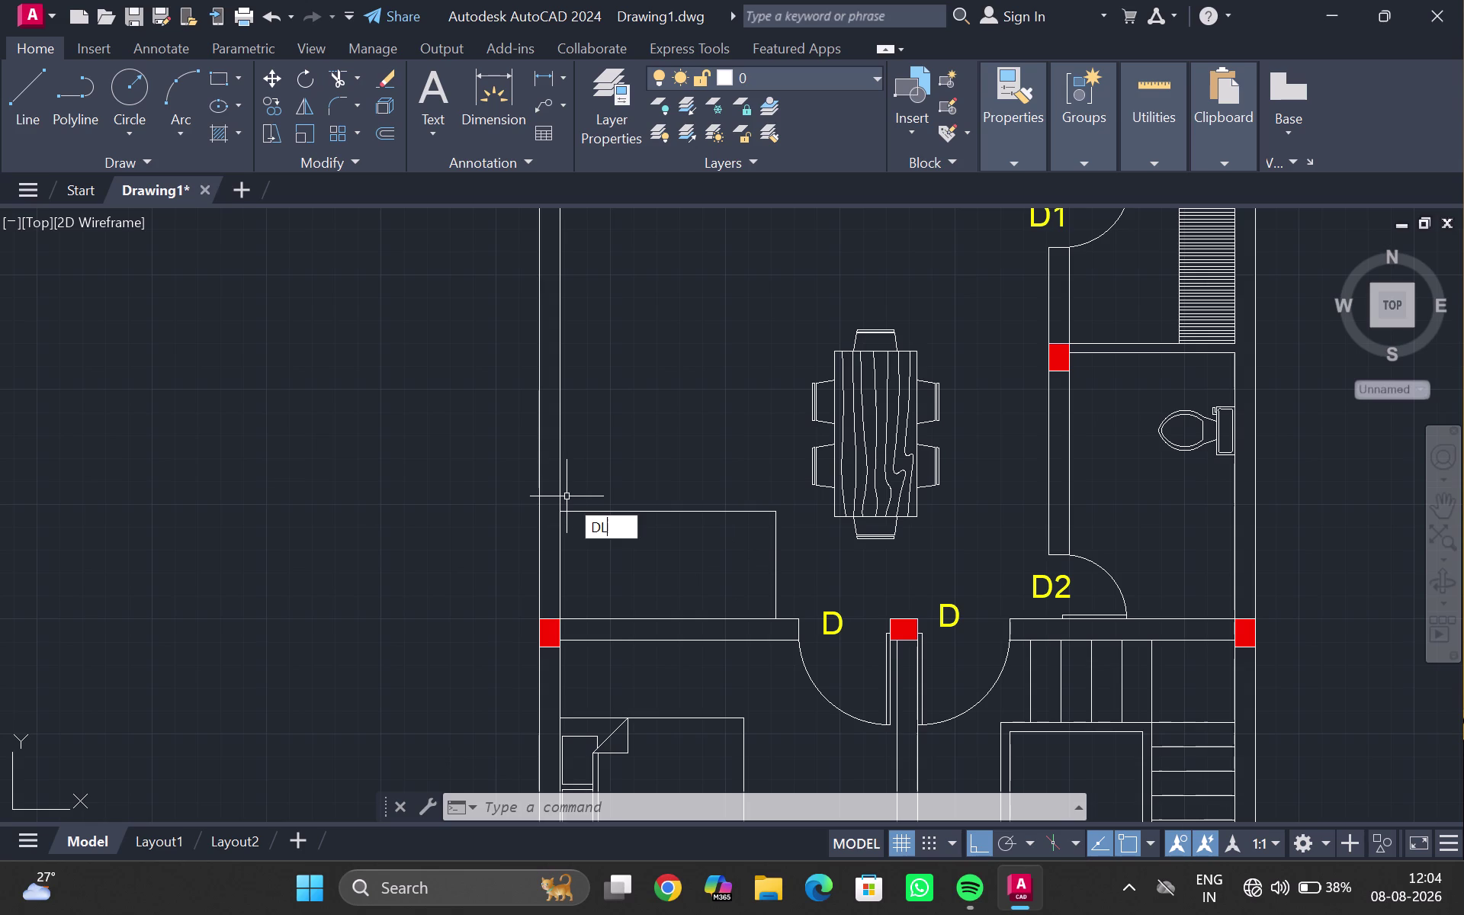
text(I)
key(Return)
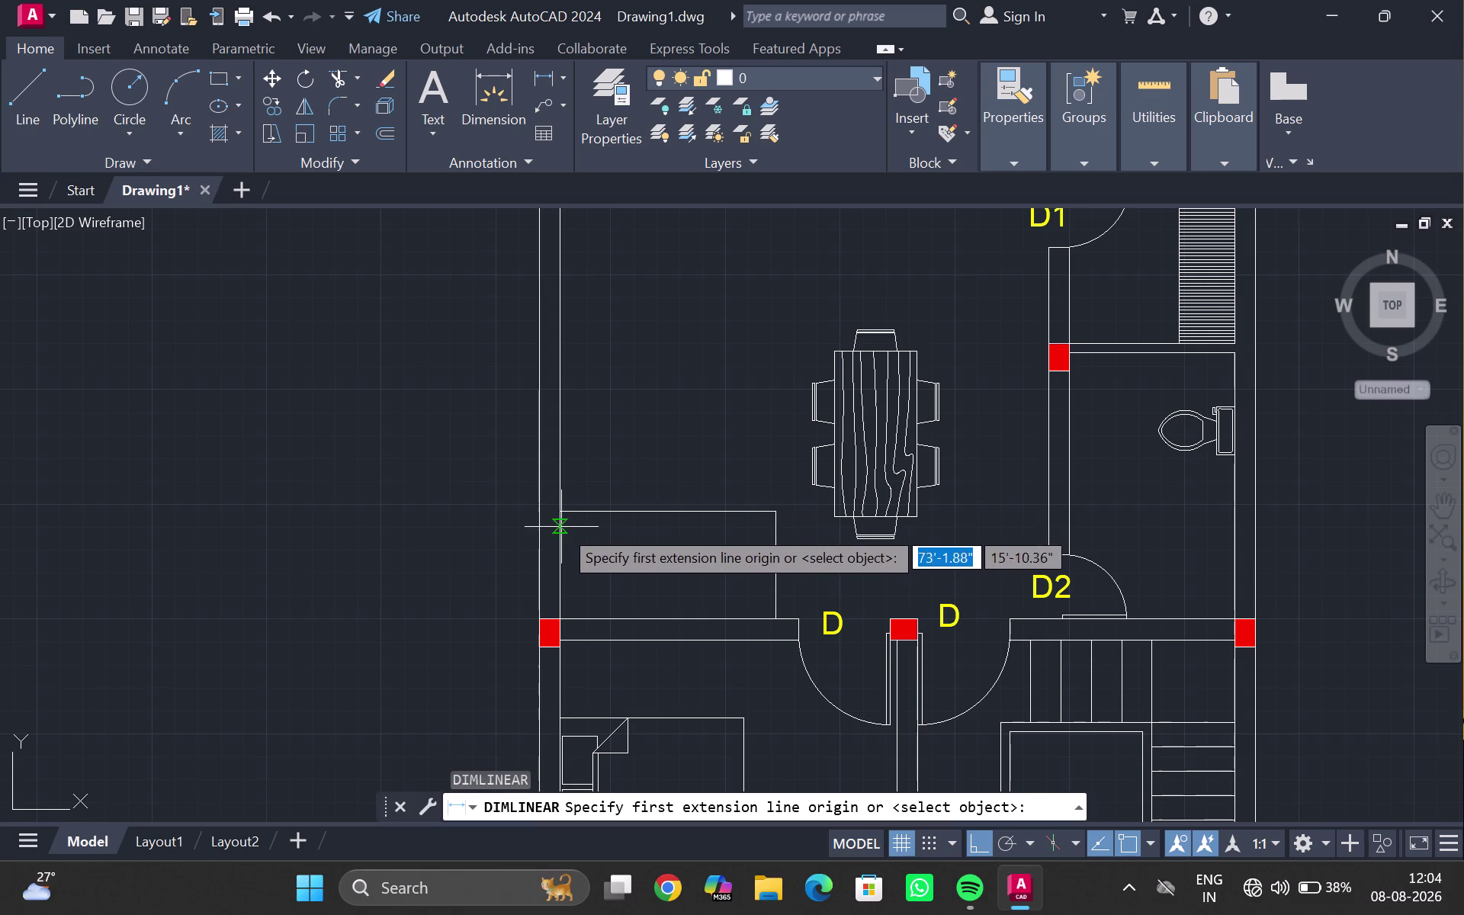
click(556, 514)
click(778, 516)
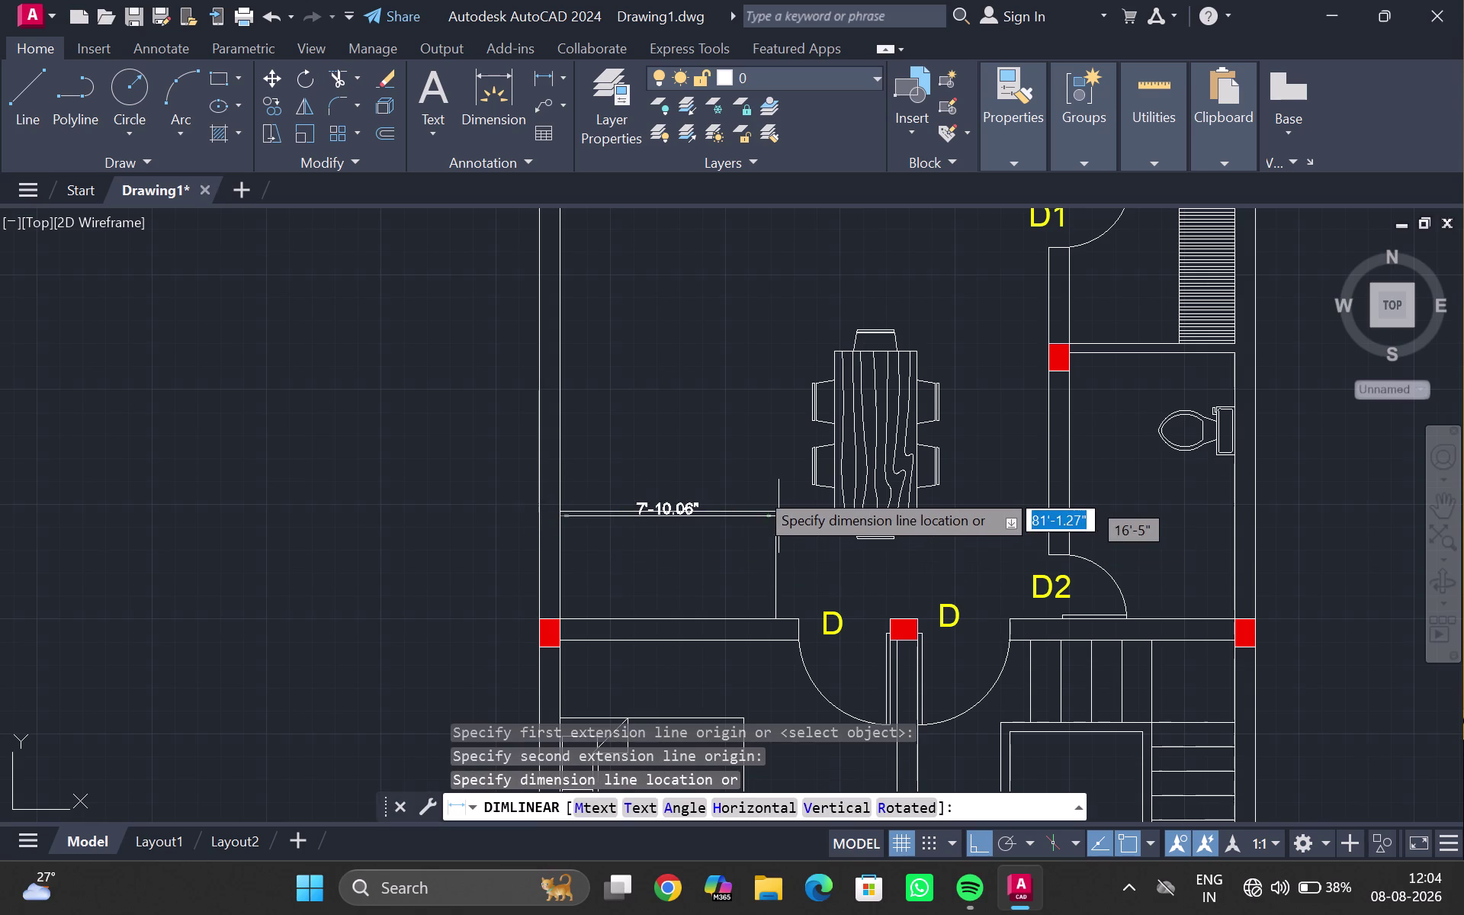
key(Escape)
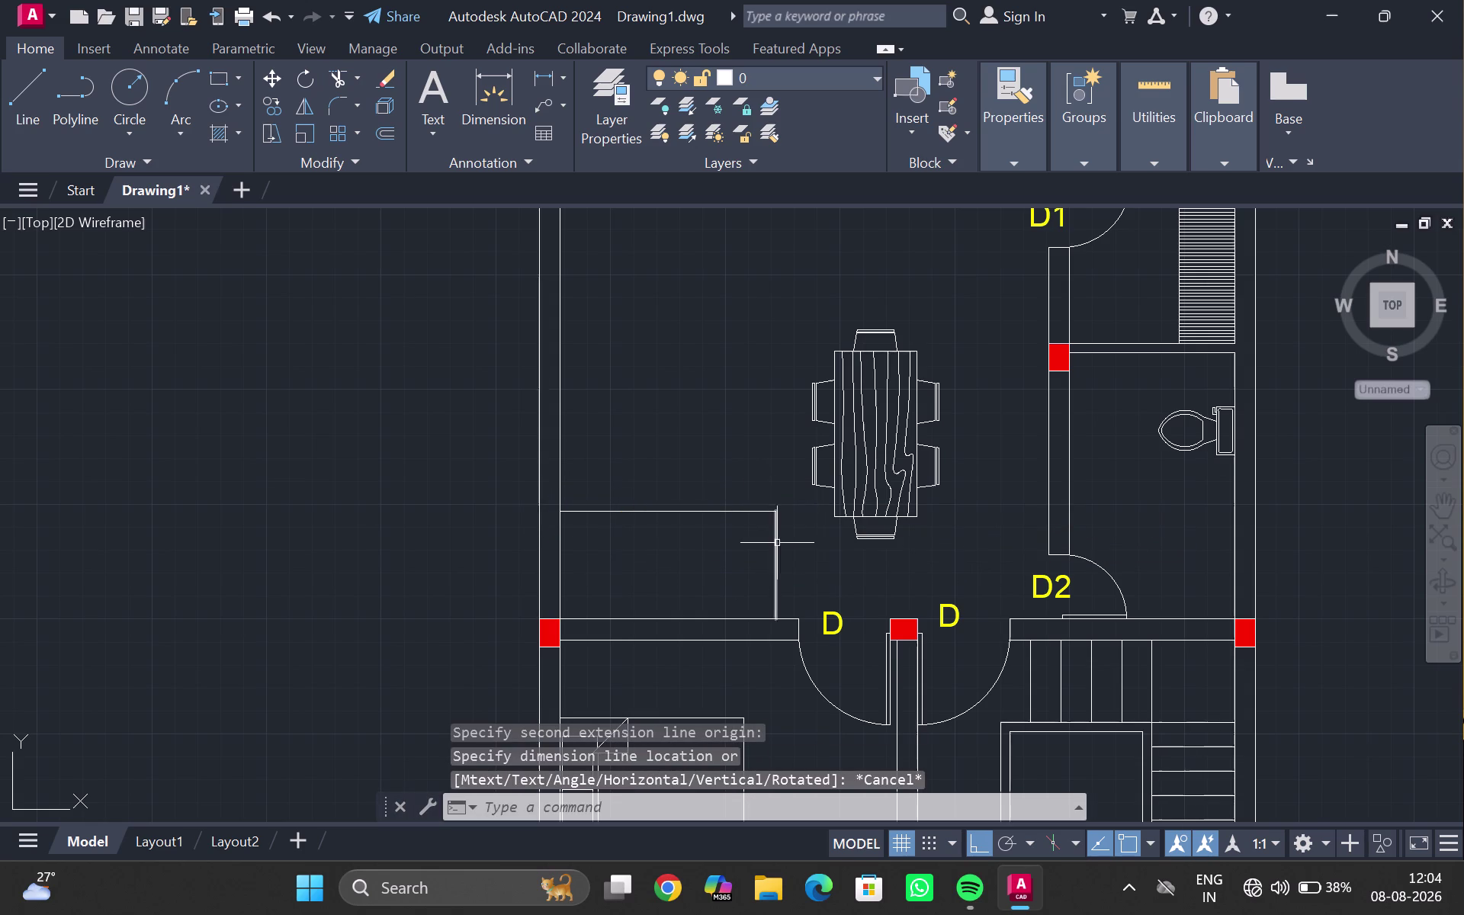
click(779, 548)
Offset the counter's right edge 4' inward to add a parallel divider.
key(o)
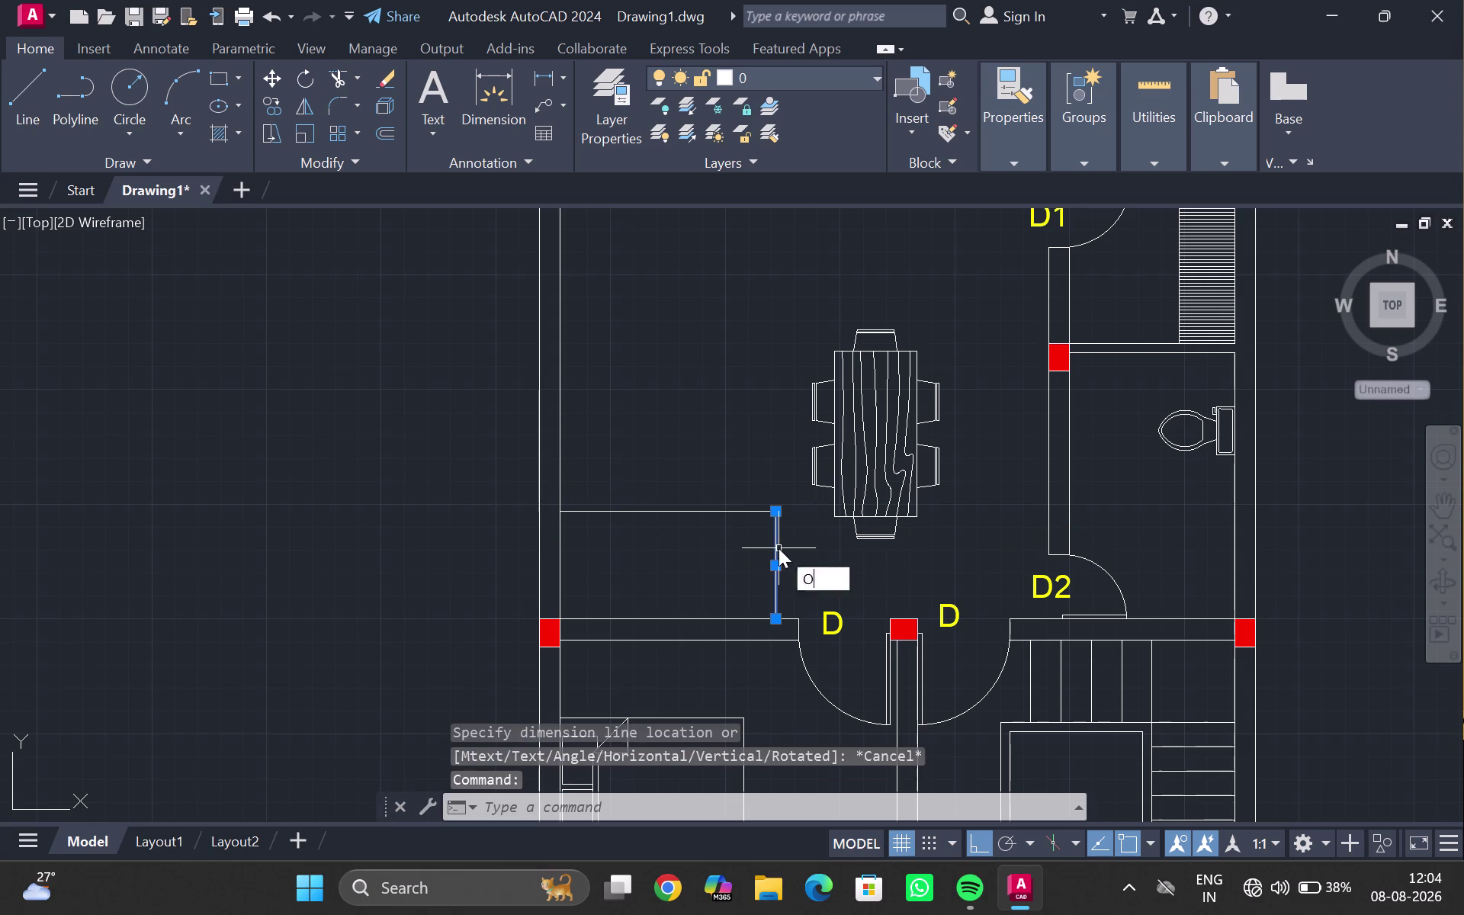
key(Return)
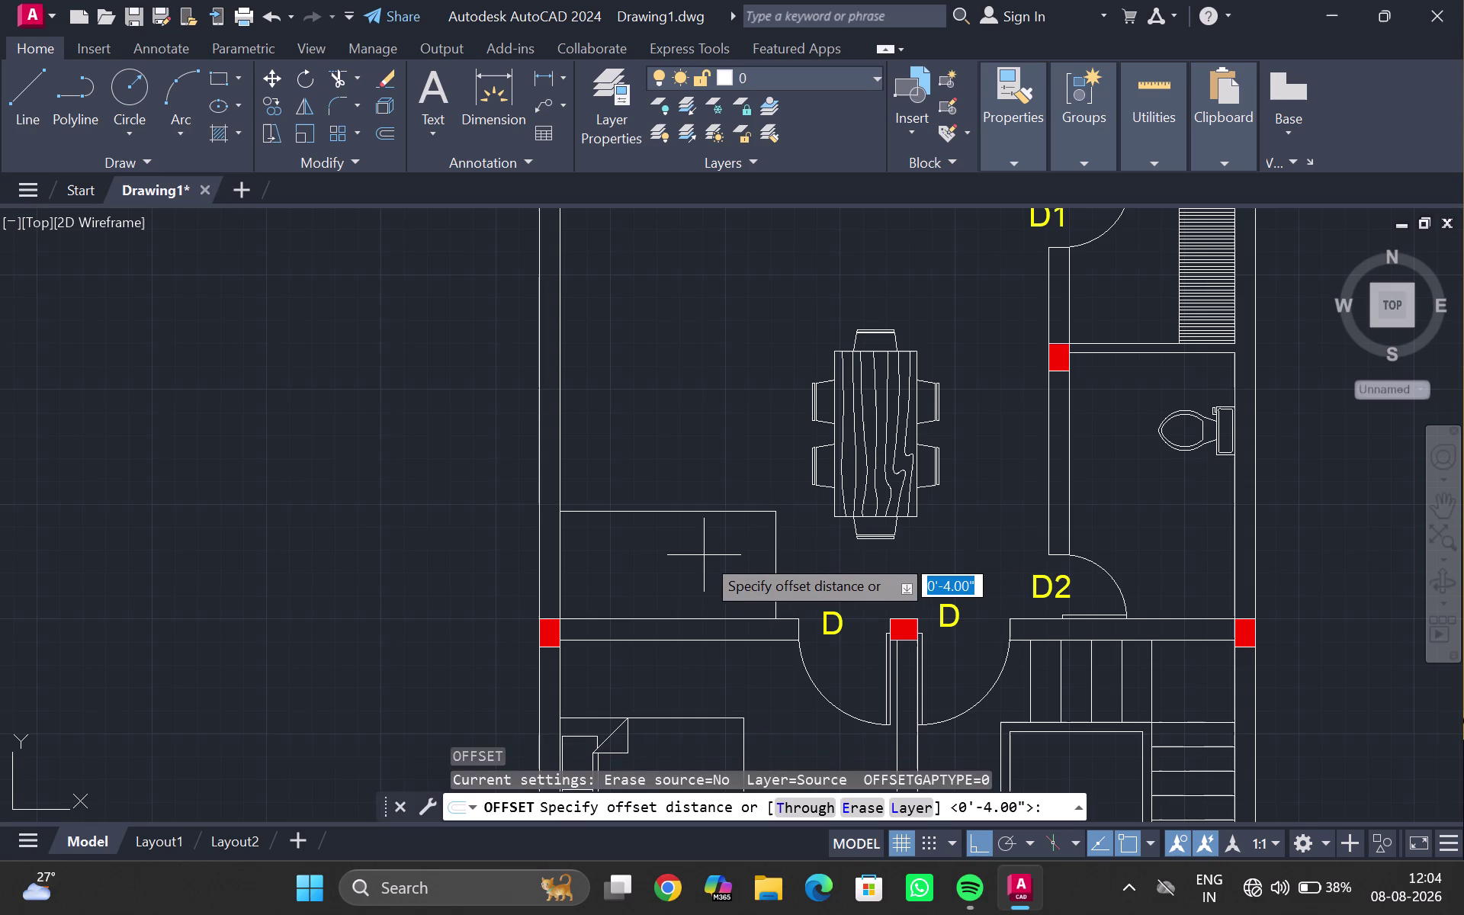
key(4)
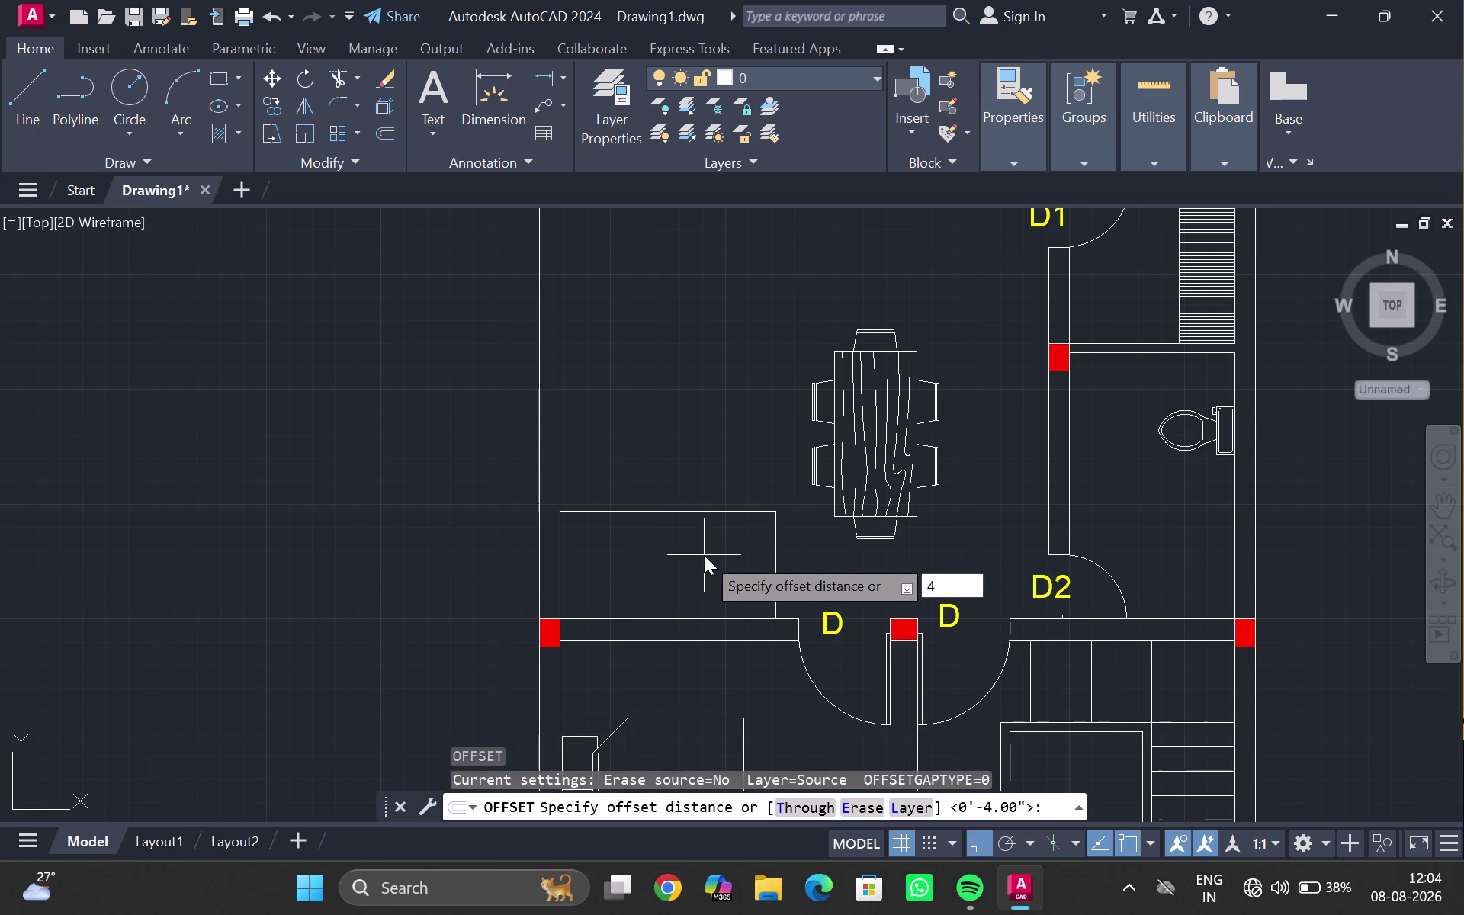
key(apostrophe)
key(Return)
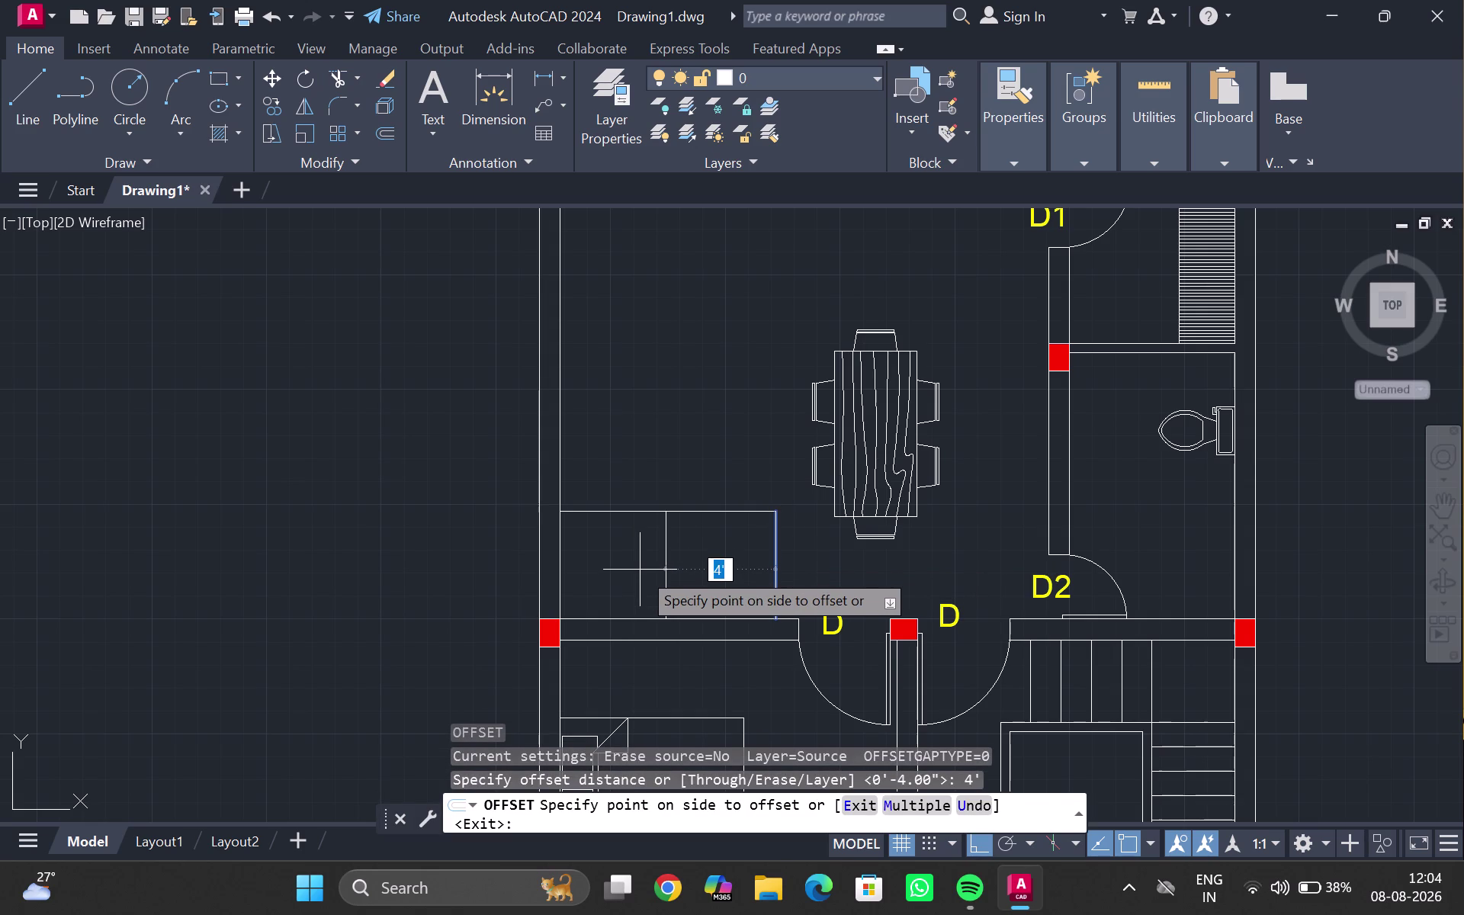
click(639, 569)
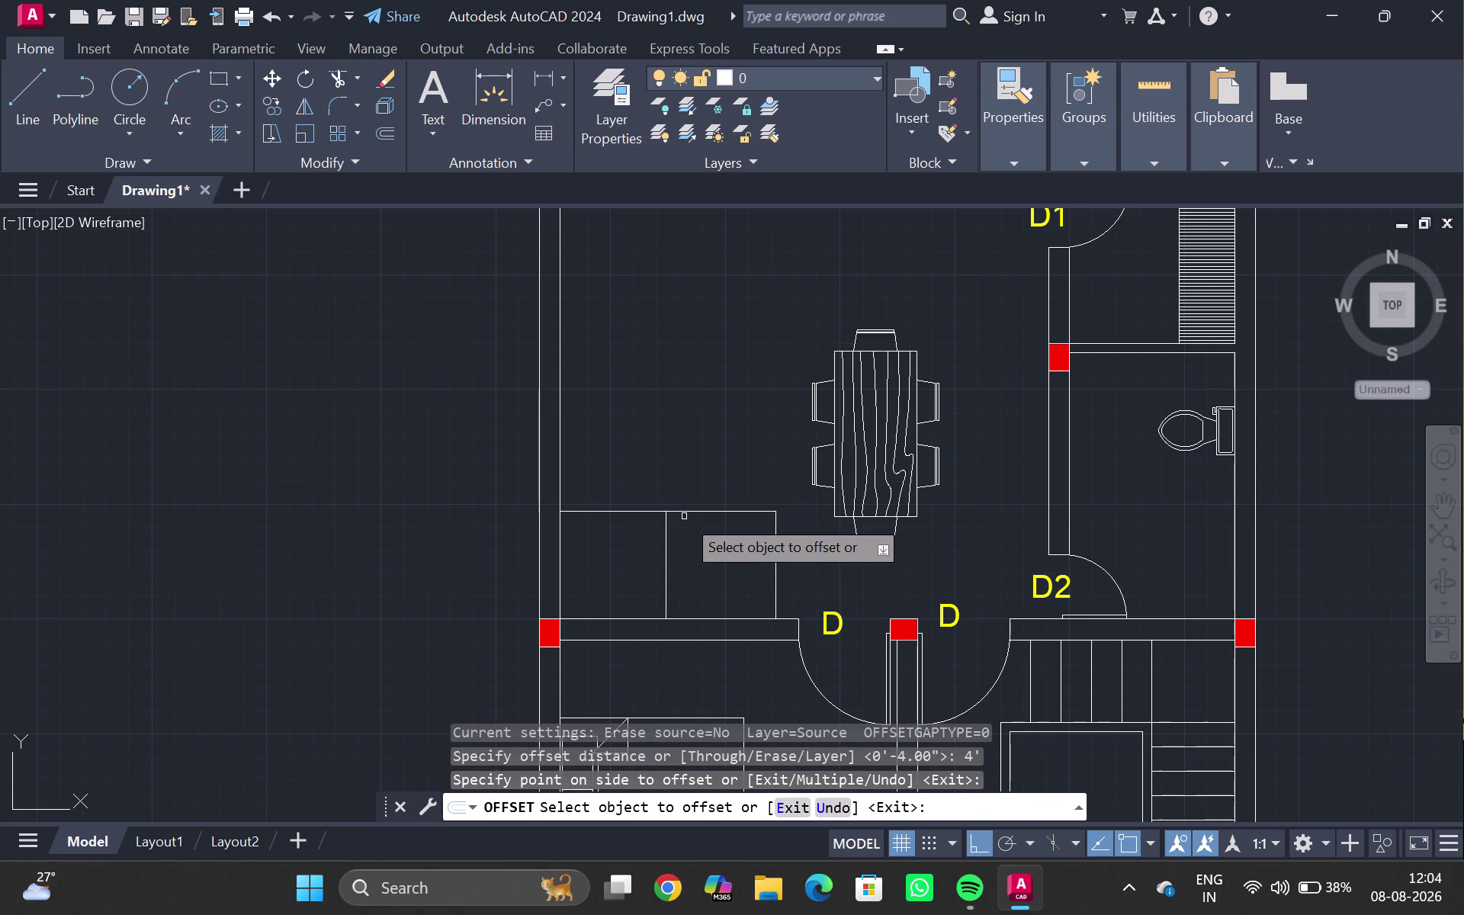
key(Escape)
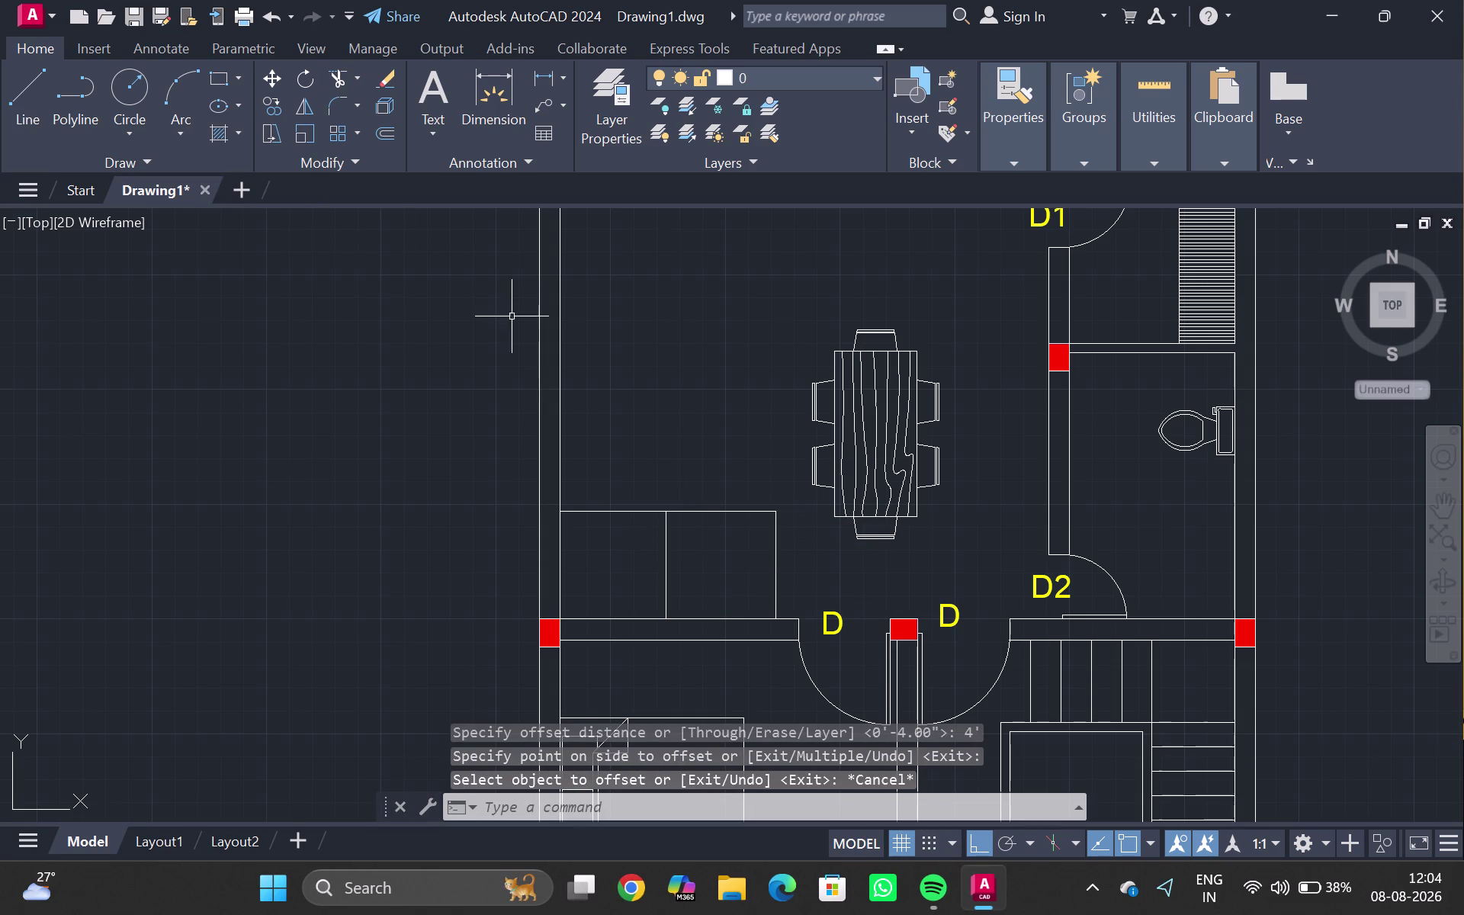
Reframe the kitchen and dining area and select the line below the kitchen wall.
scroll(down, 3)
right_click(624, 372)
middle_drag(624, 372, 614, 381)
middle_drag(603, 380, 593, 420)
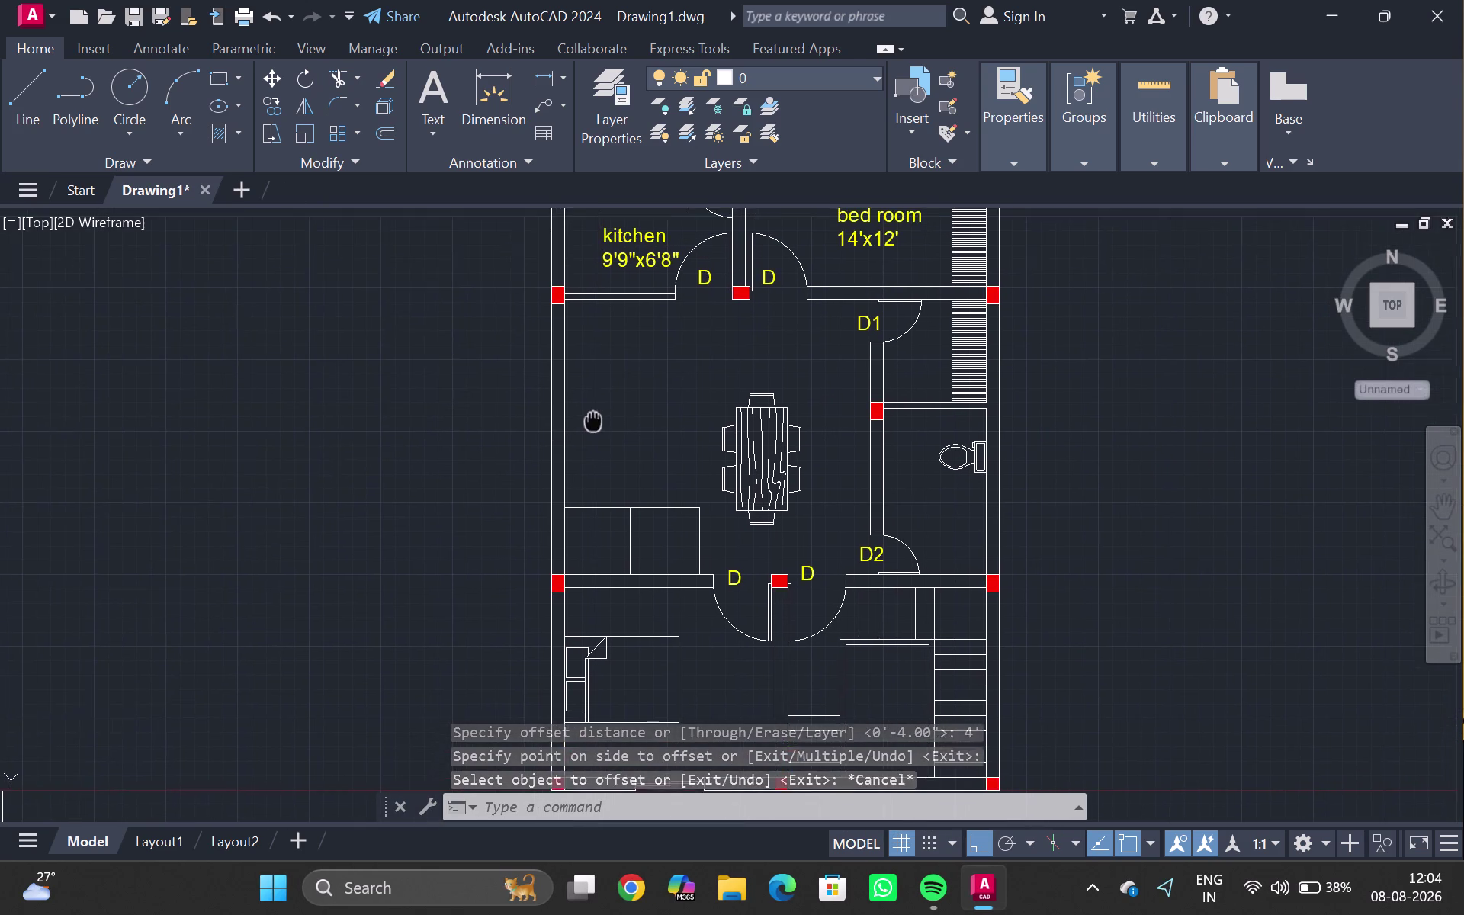
middle_drag(593, 419, 587, 427)
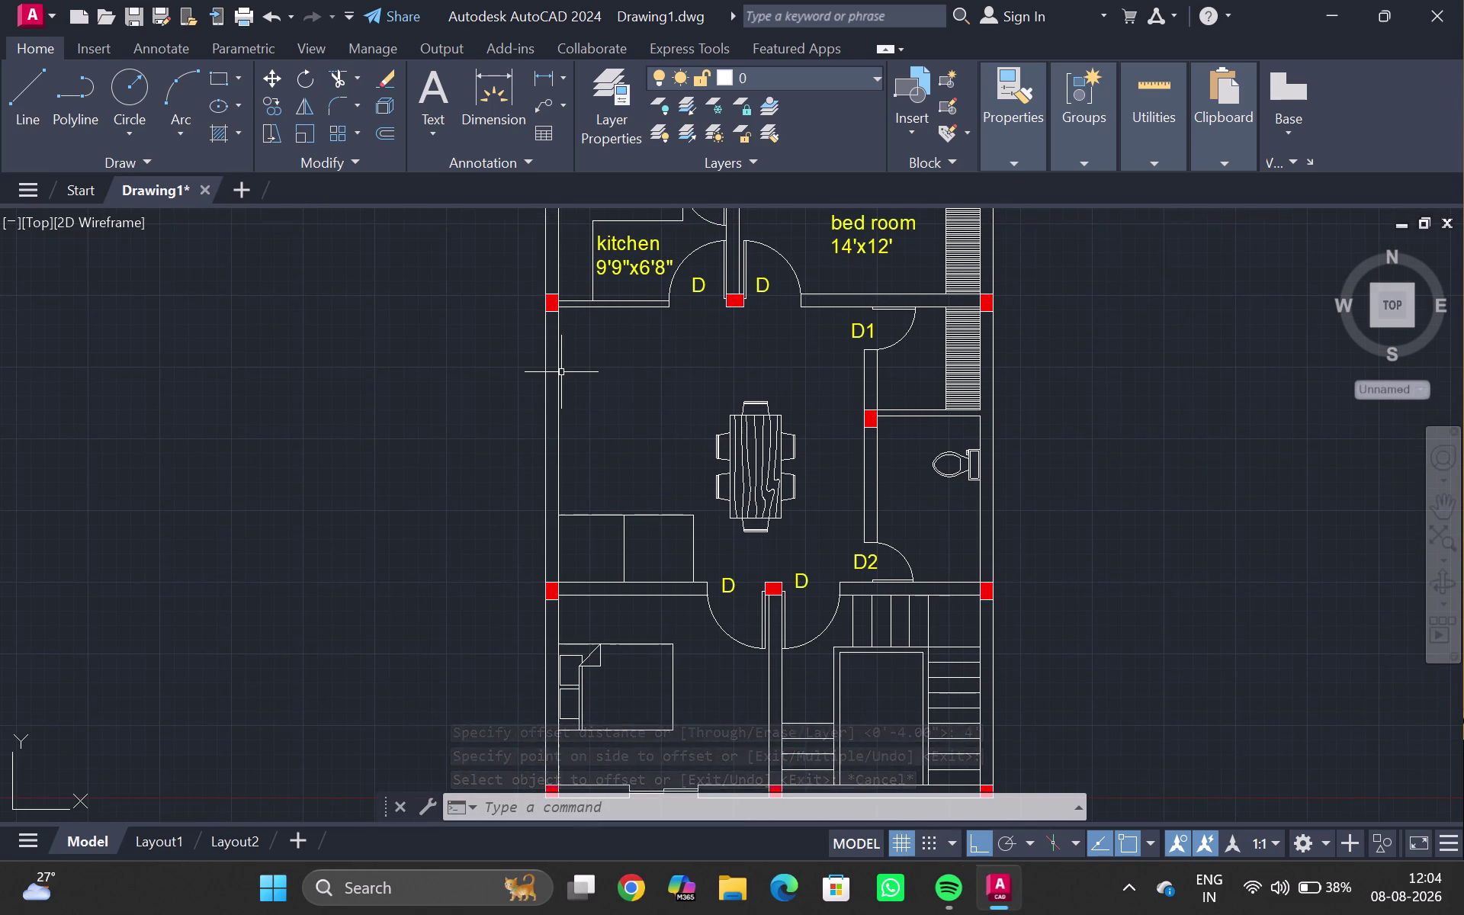
click(558, 373)
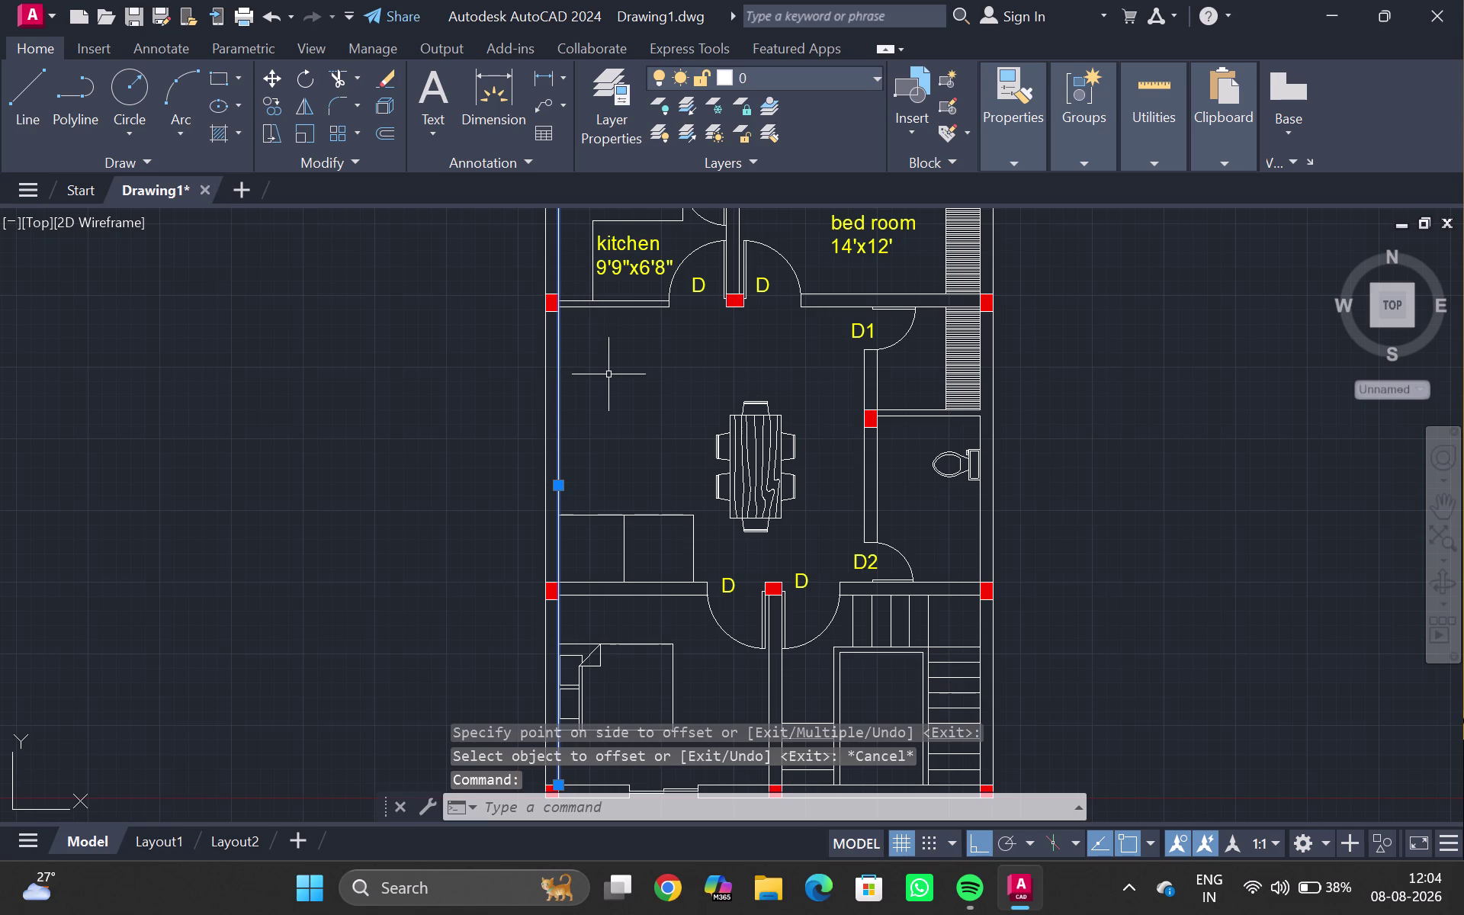
key(Escape)
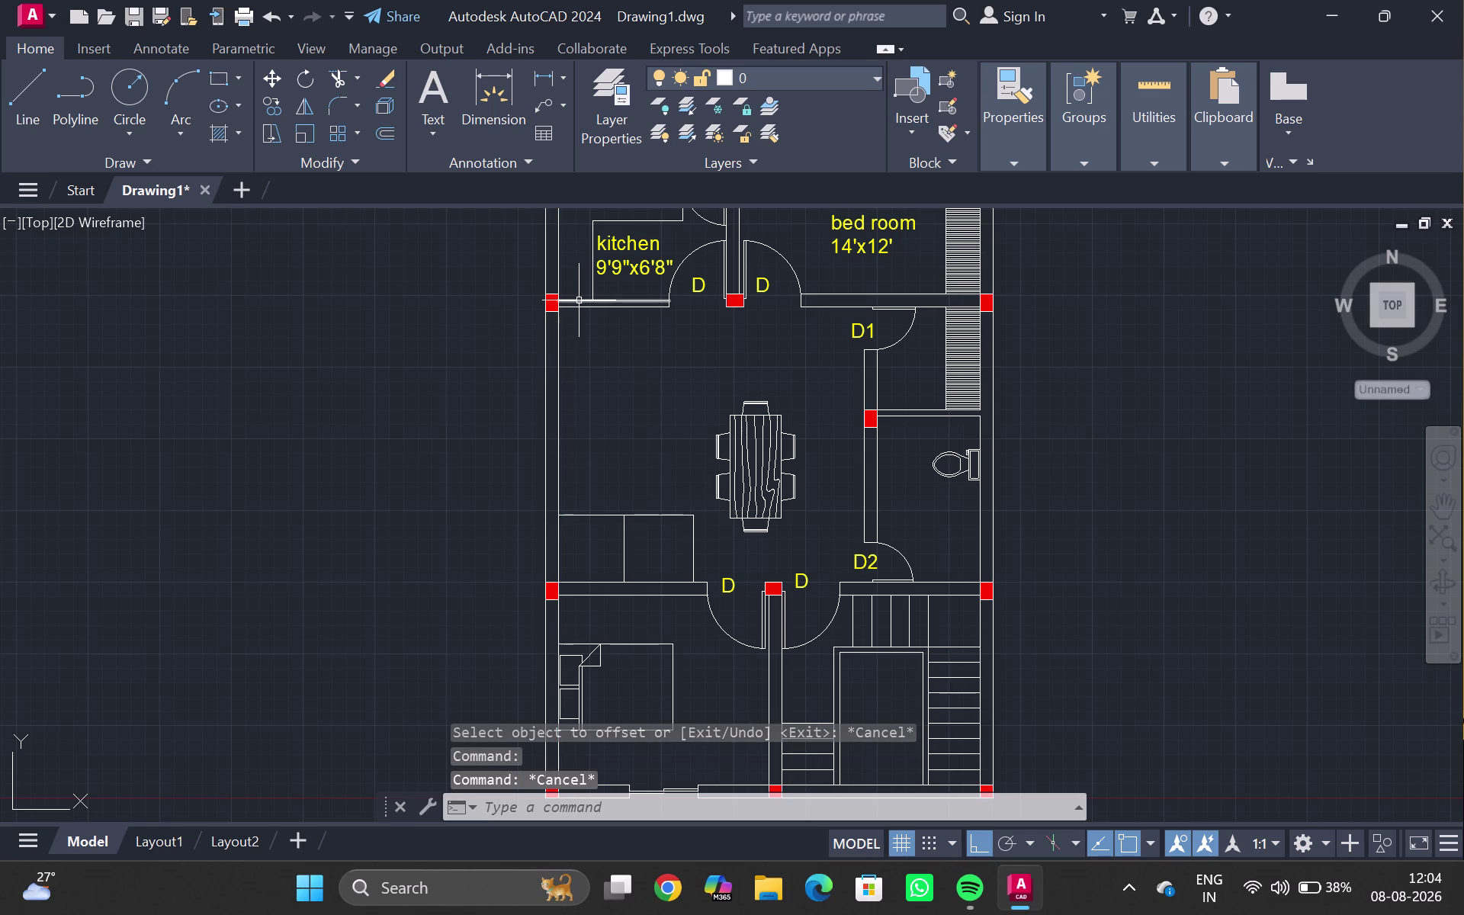
scroll(up, 3)
click(586, 297)
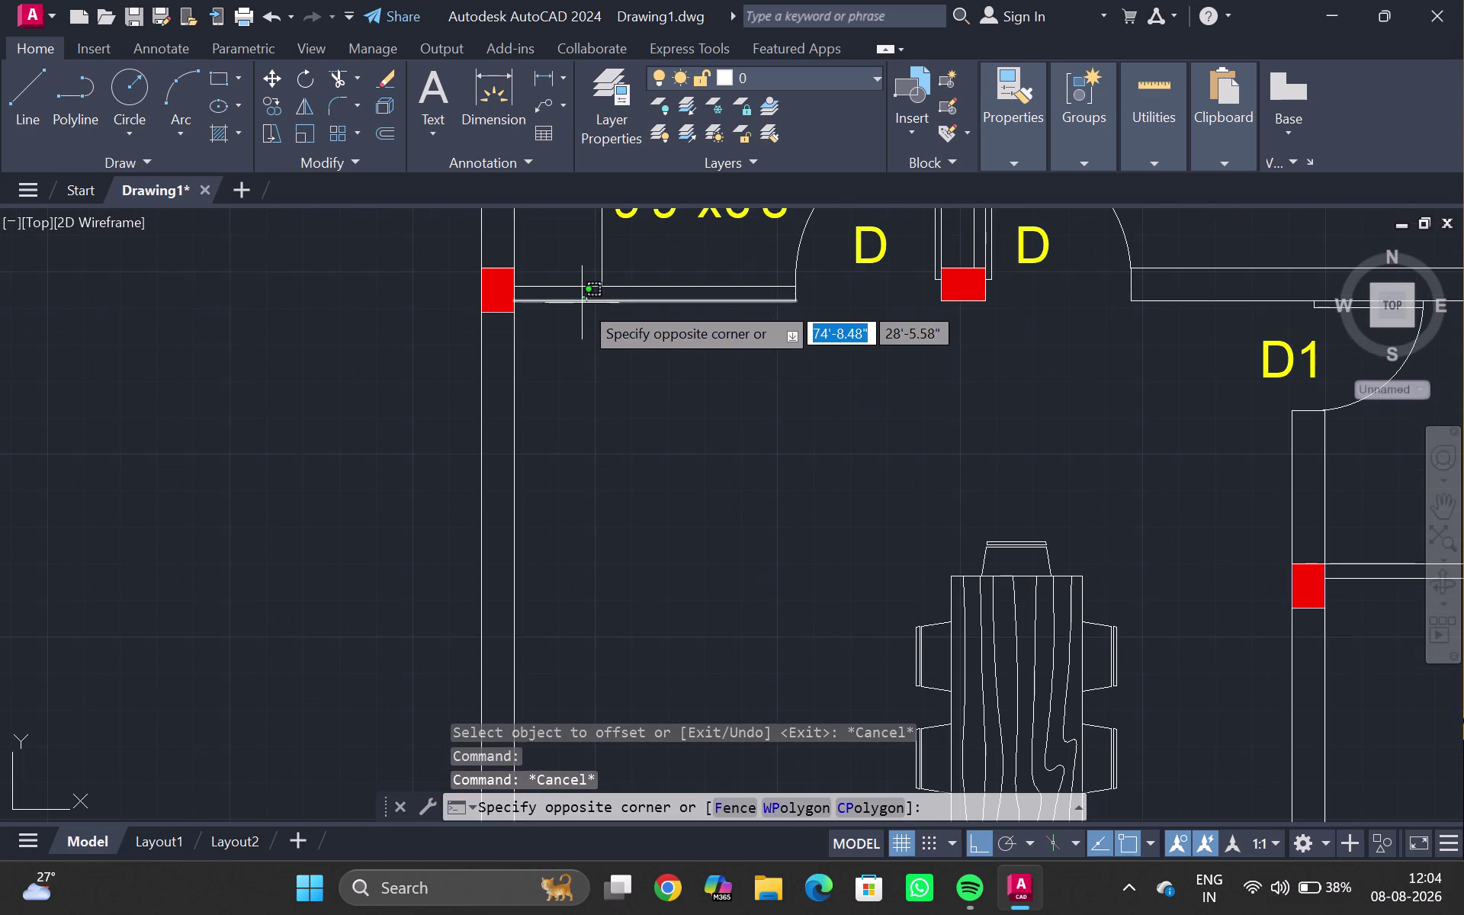
click(590, 304)
click(591, 301)
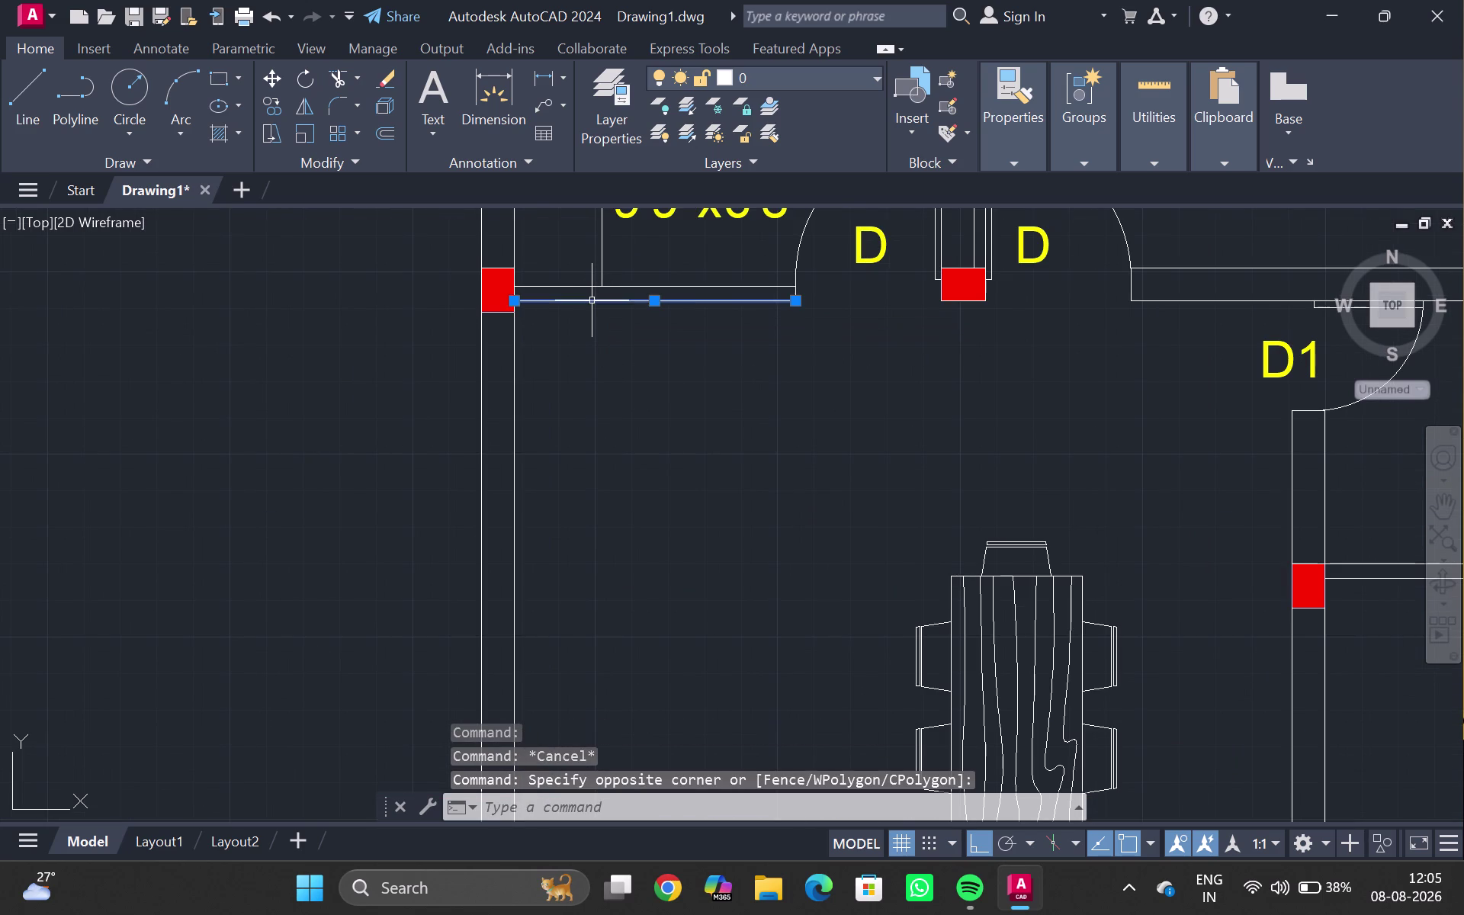
Offset the horizontal and left vertical wall lines 2' into the room.
key(o)
key(Return)
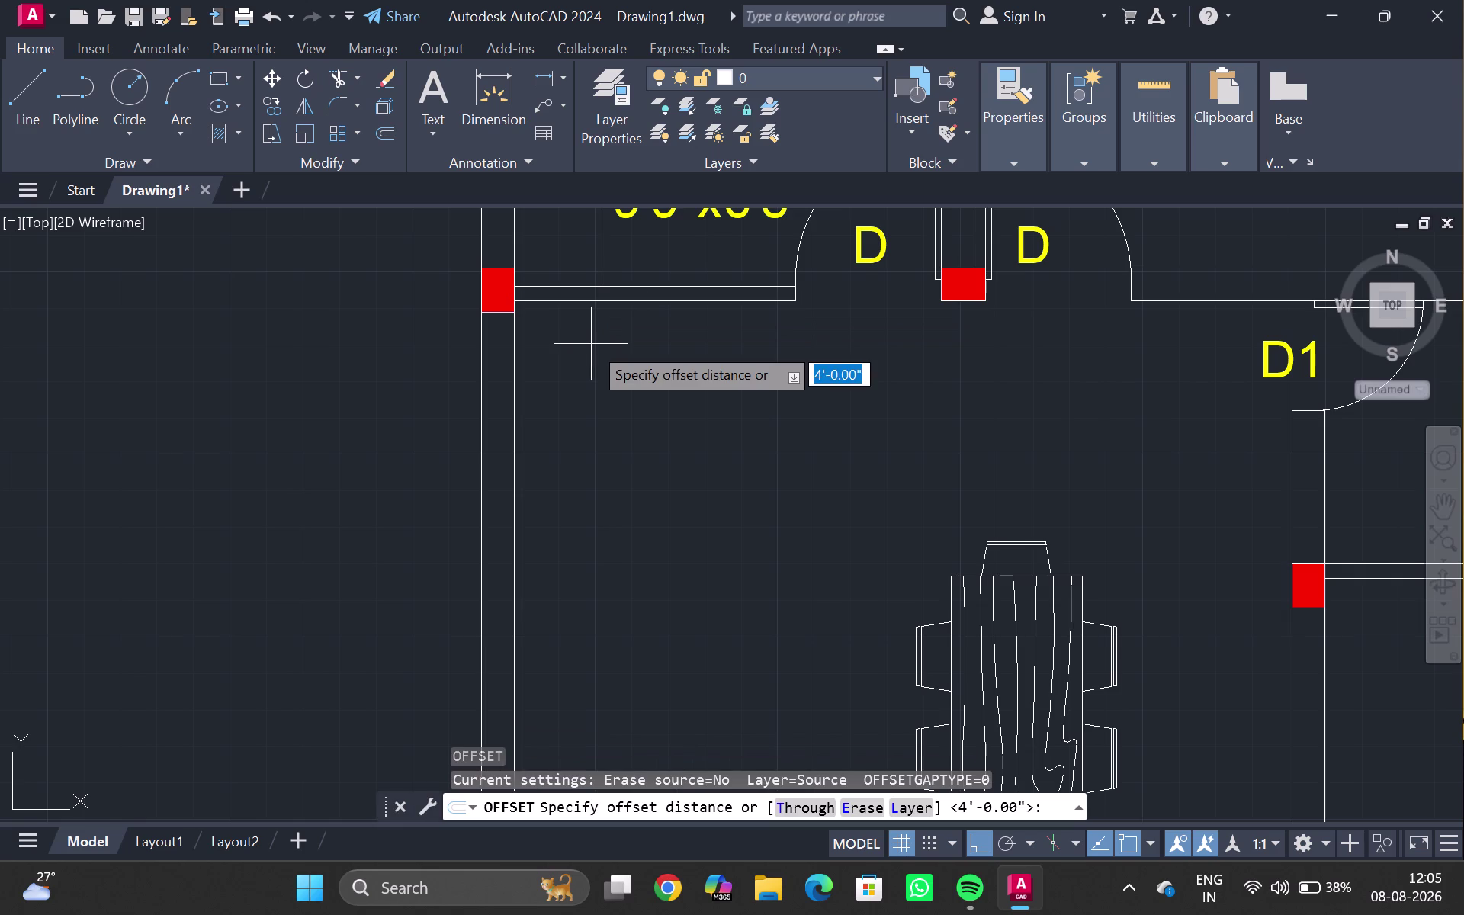
text(2')
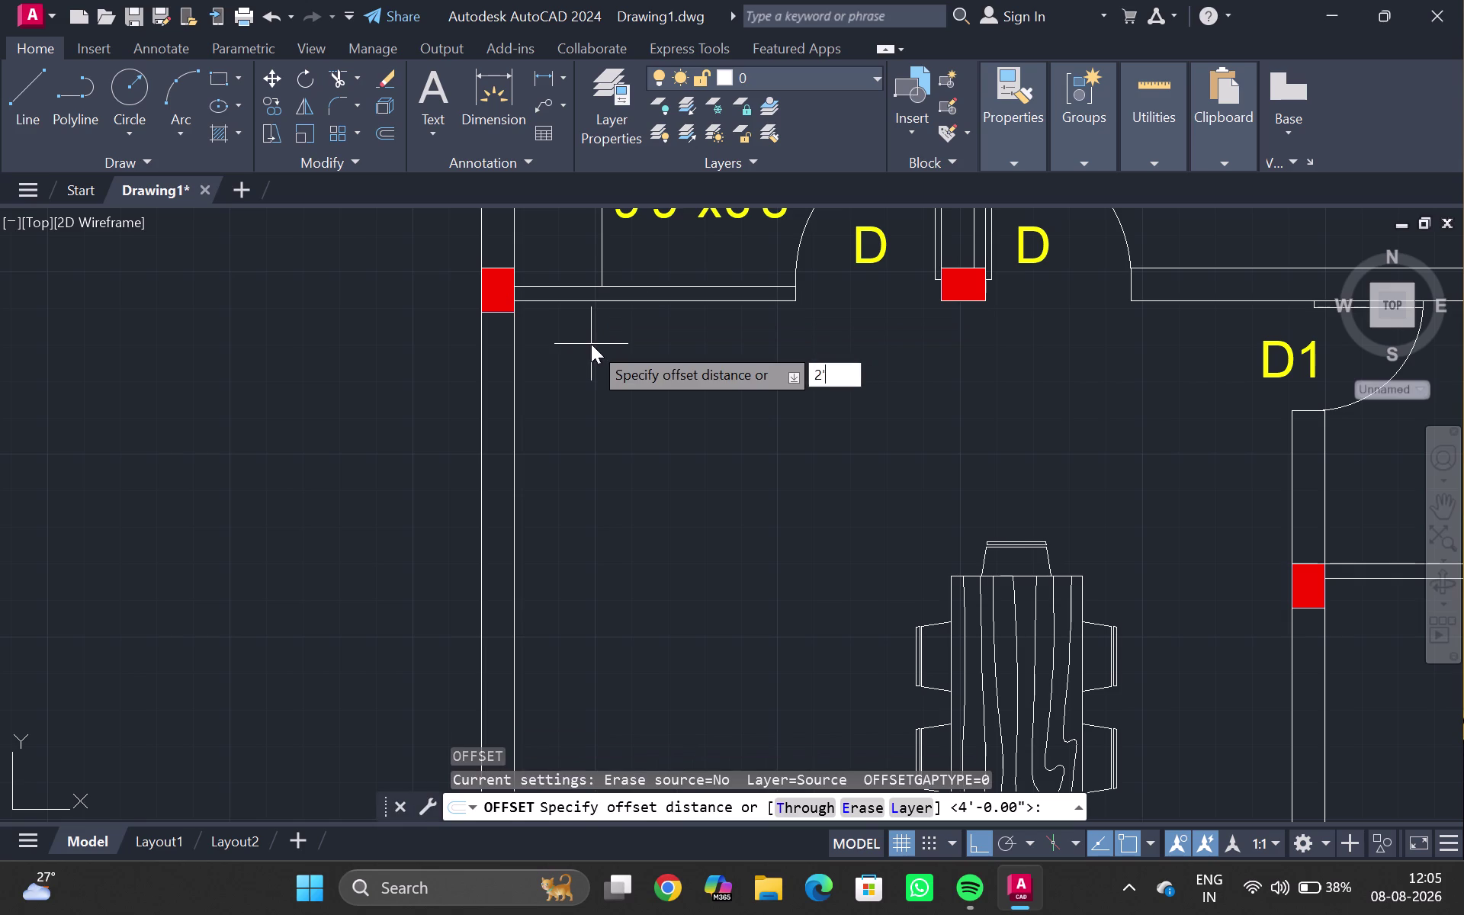
key(Return)
click(591, 344)
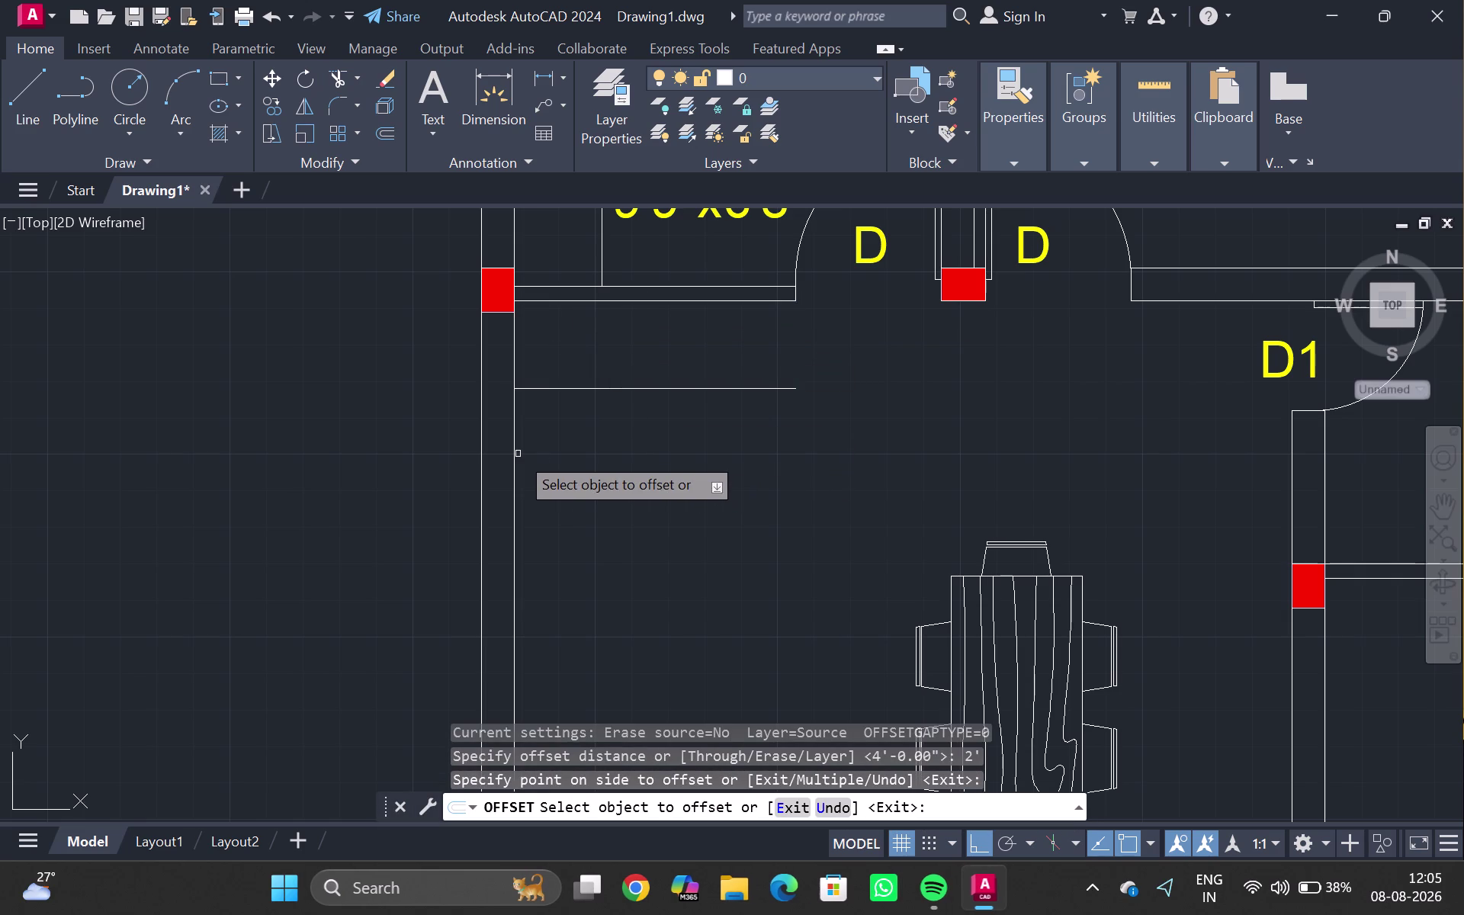
click(512, 449)
click(625, 464)
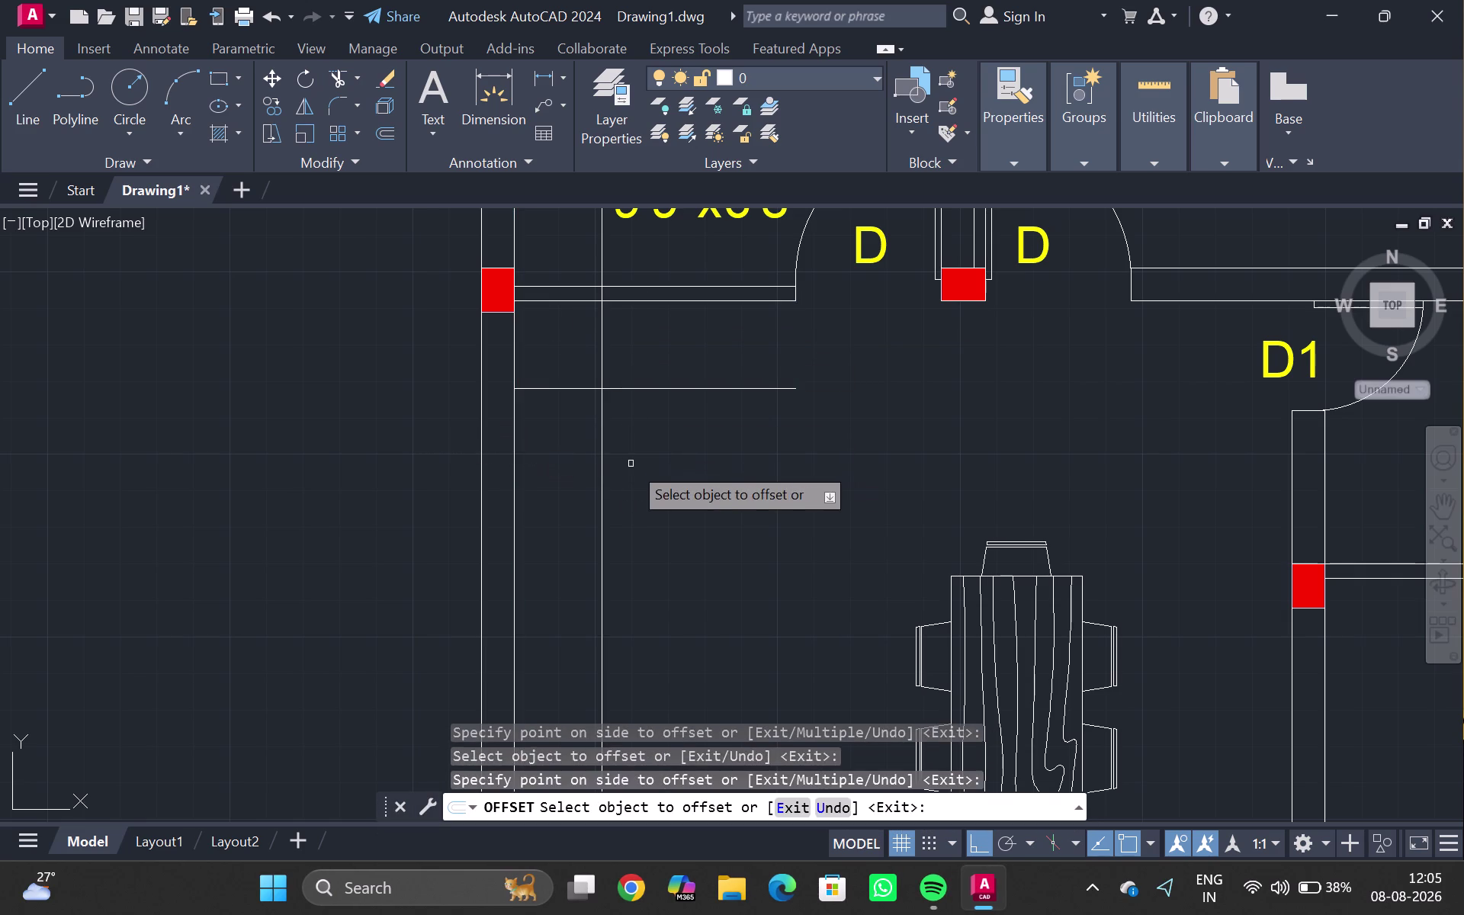
key(Escape)
scroll(down, 3)
middle_drag(660, 491, 667, 352)
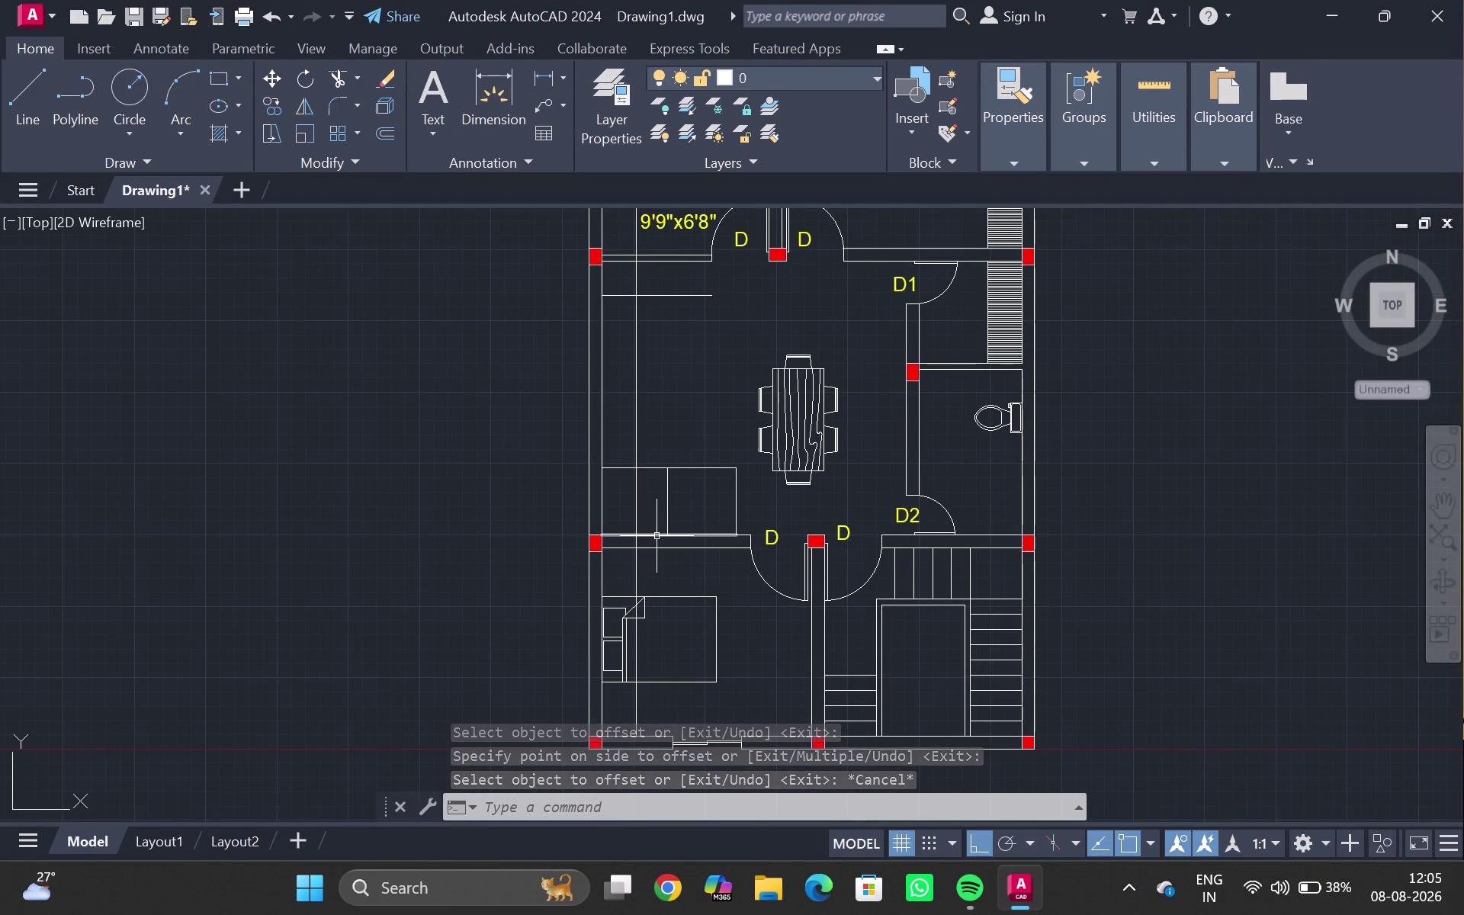
Trim an extra counter segment and delete an unwanted line segment.
text(TR)
key(Return)
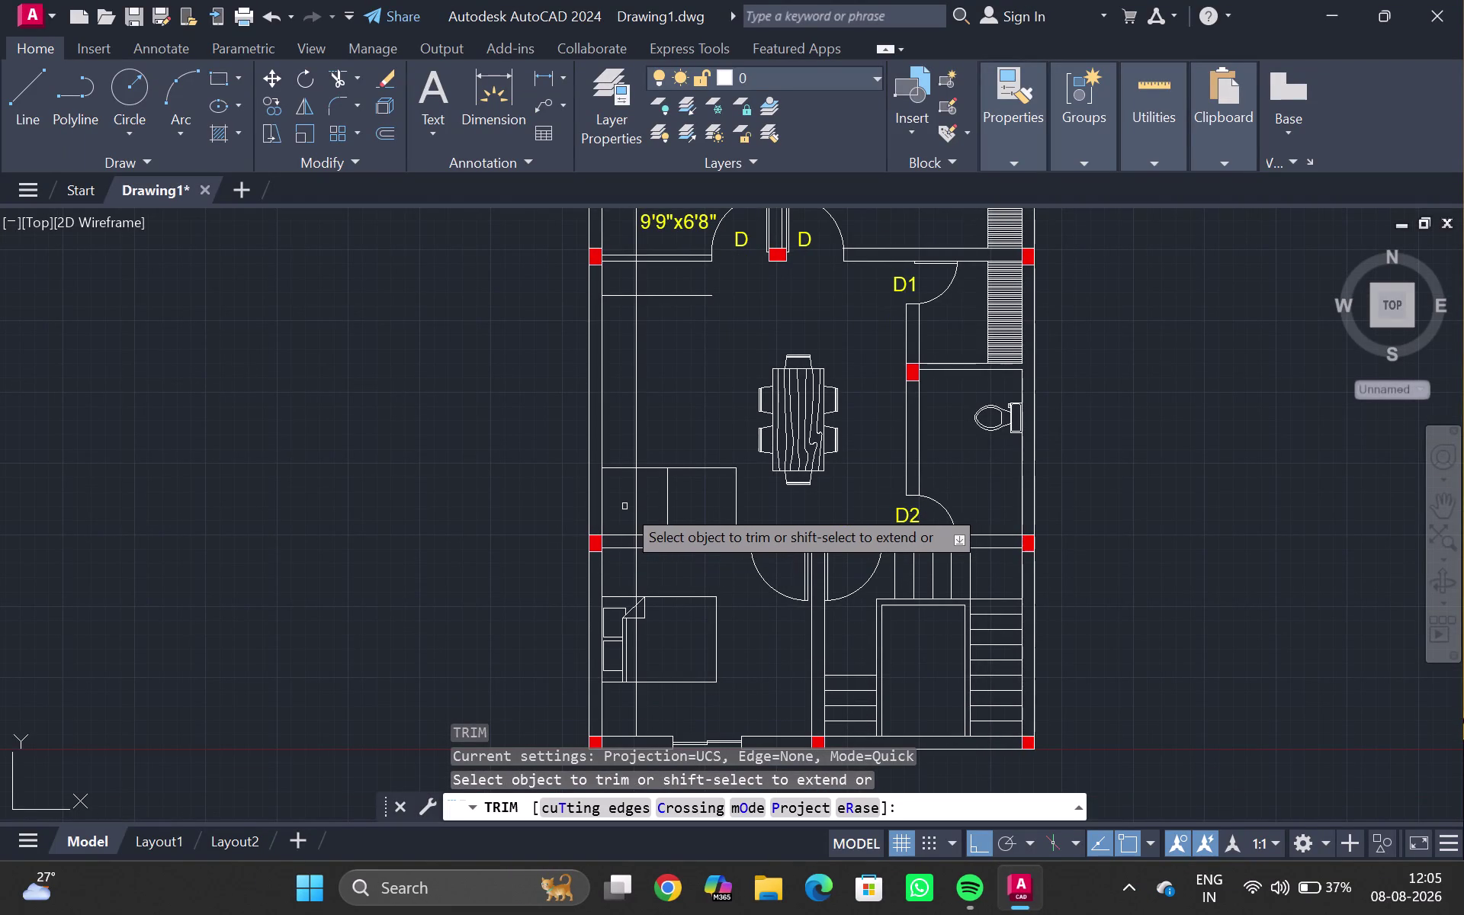
click(636, 507)
key(Escape)
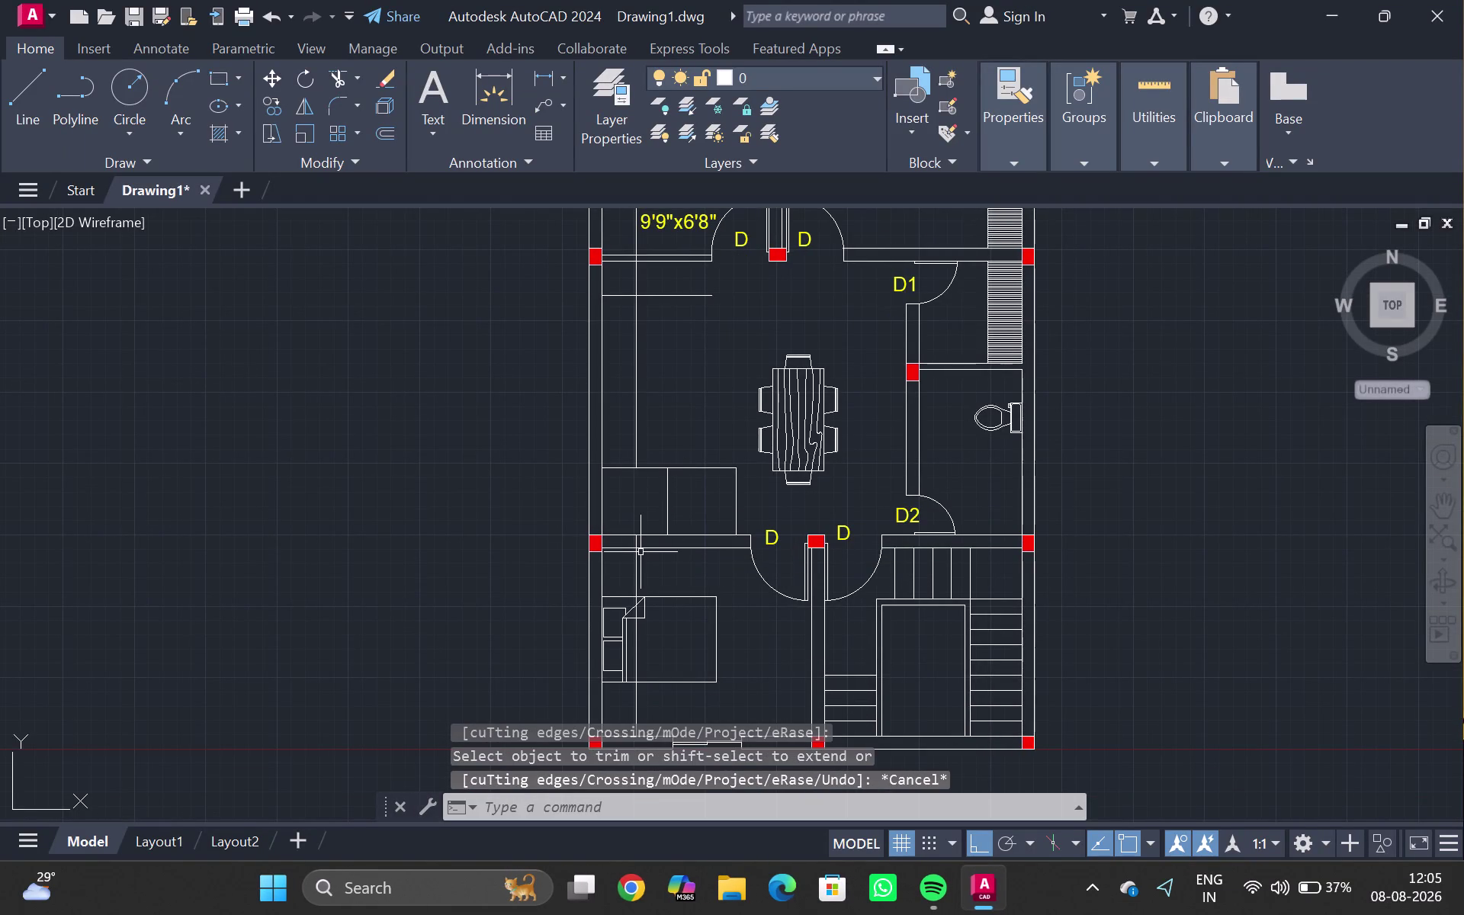
click(636, 561)
key(Delete)
middle_drag(691, 426, 693, 455)
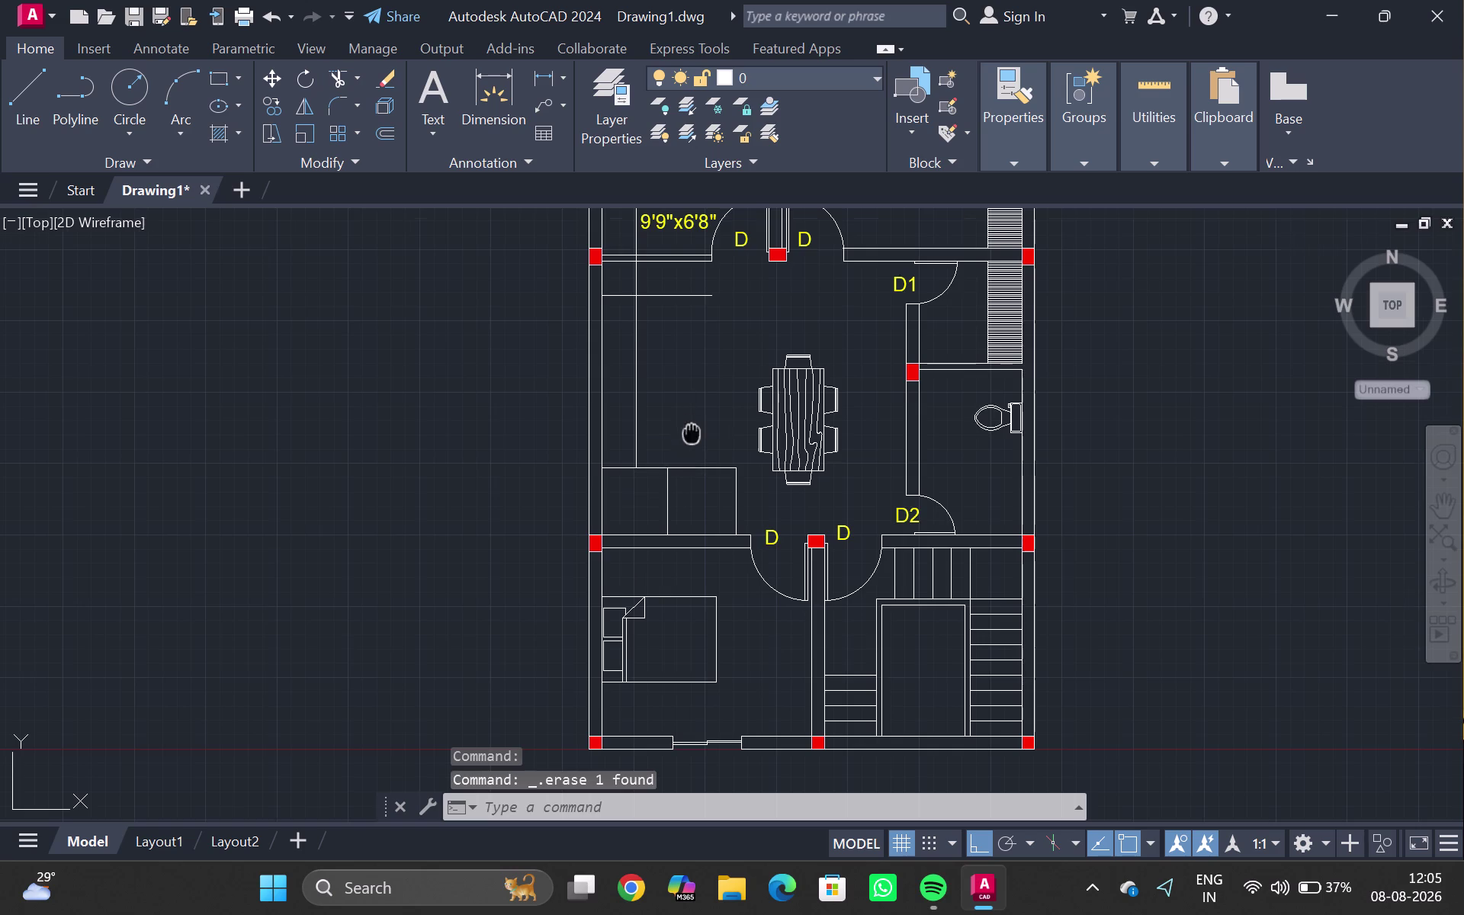
middle_drag(694, 455, 701, 540)
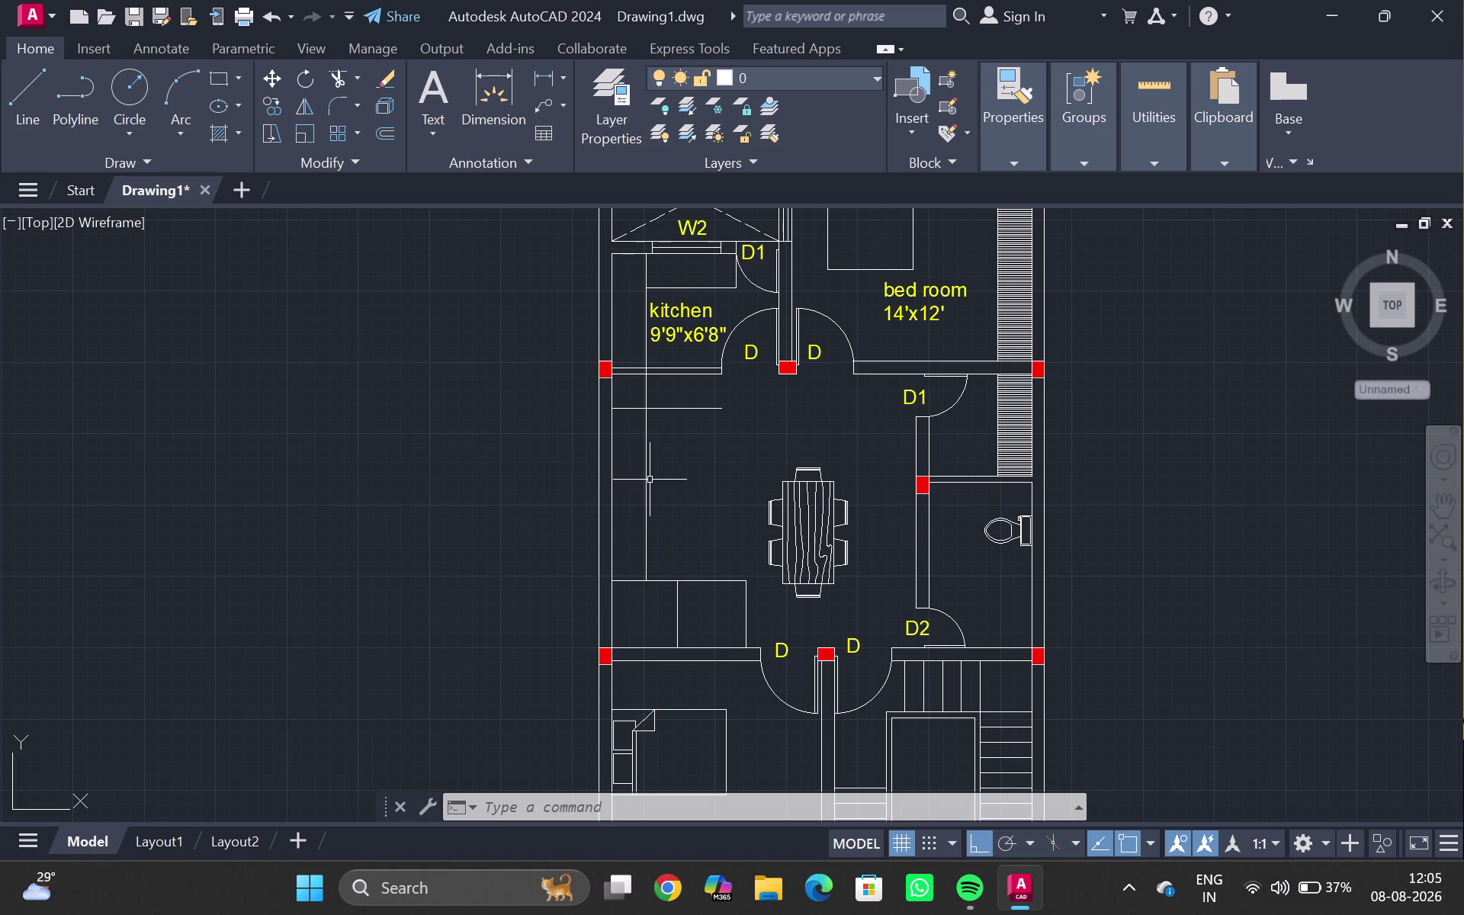
click(646, 441)
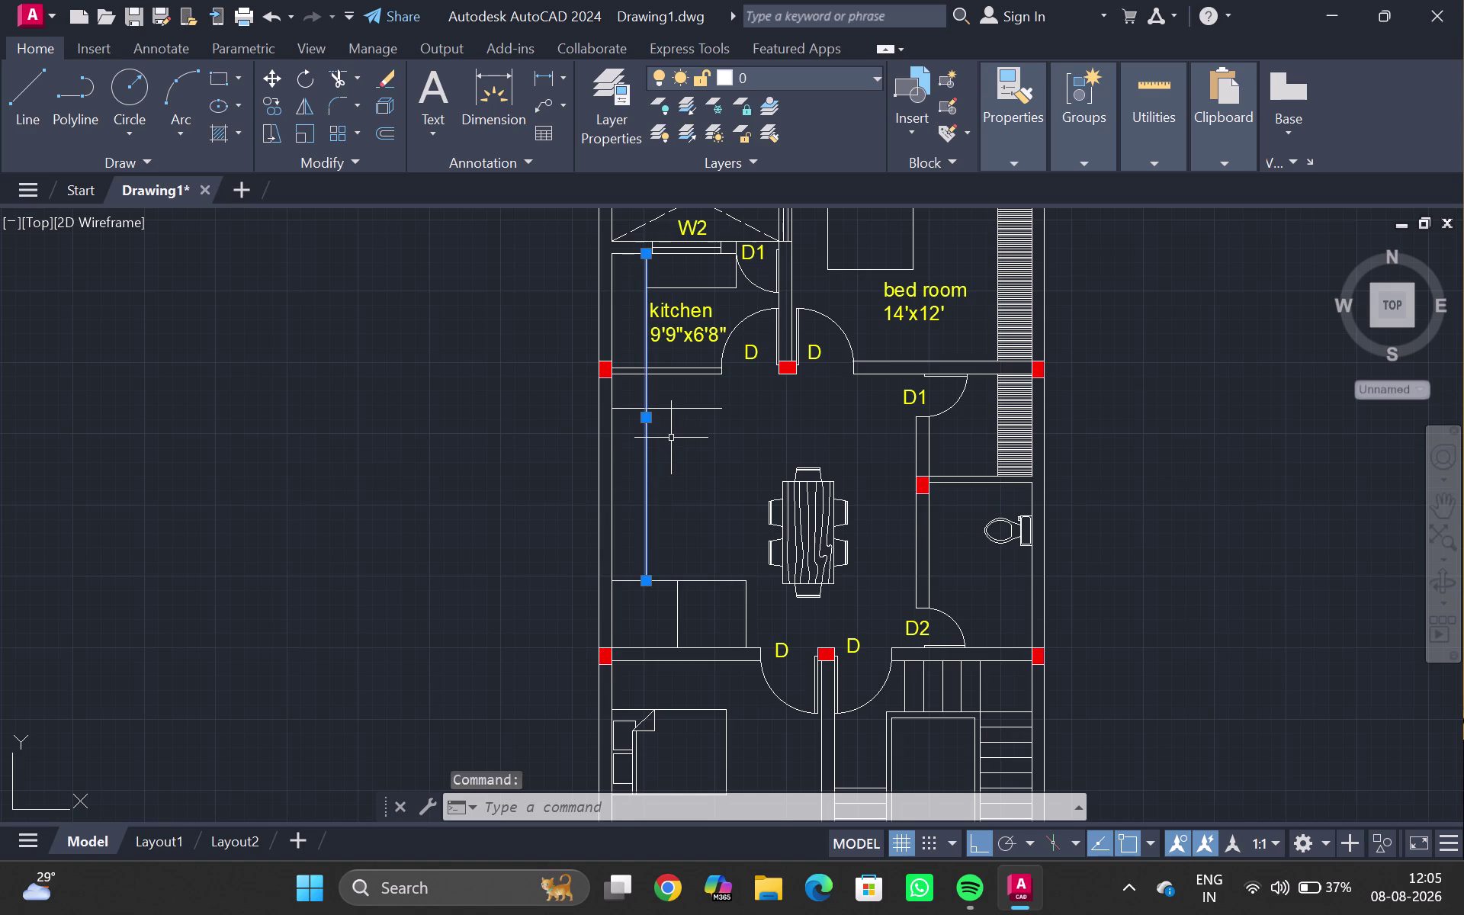
key(Escape)
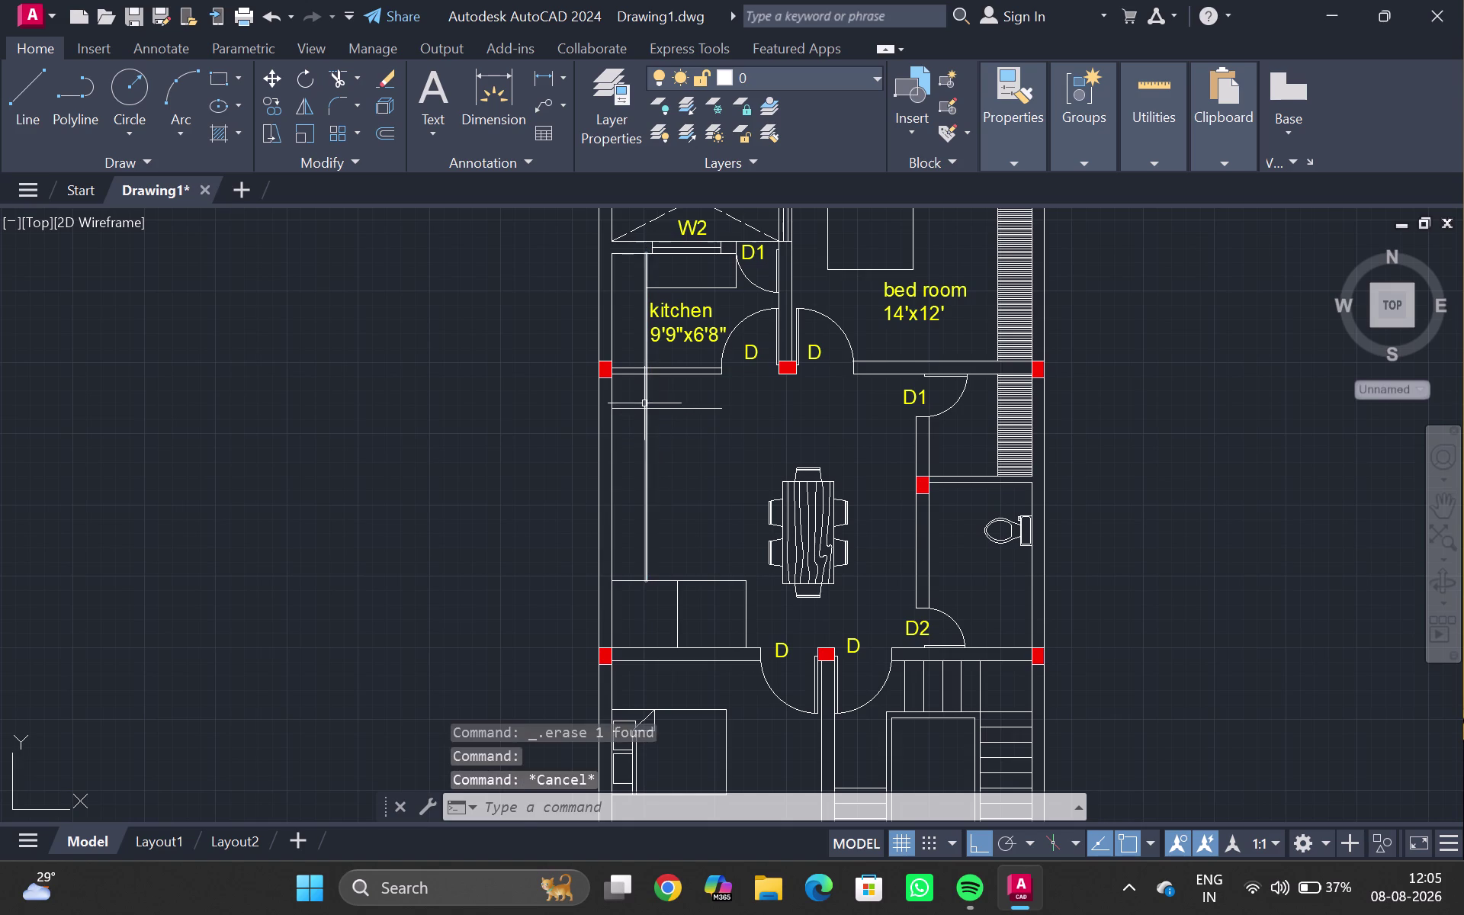
Trim the vertical line's overhanging segments above and below the counter edge.
scroll(up, 3)
key(t)
key(r)
key(Return)
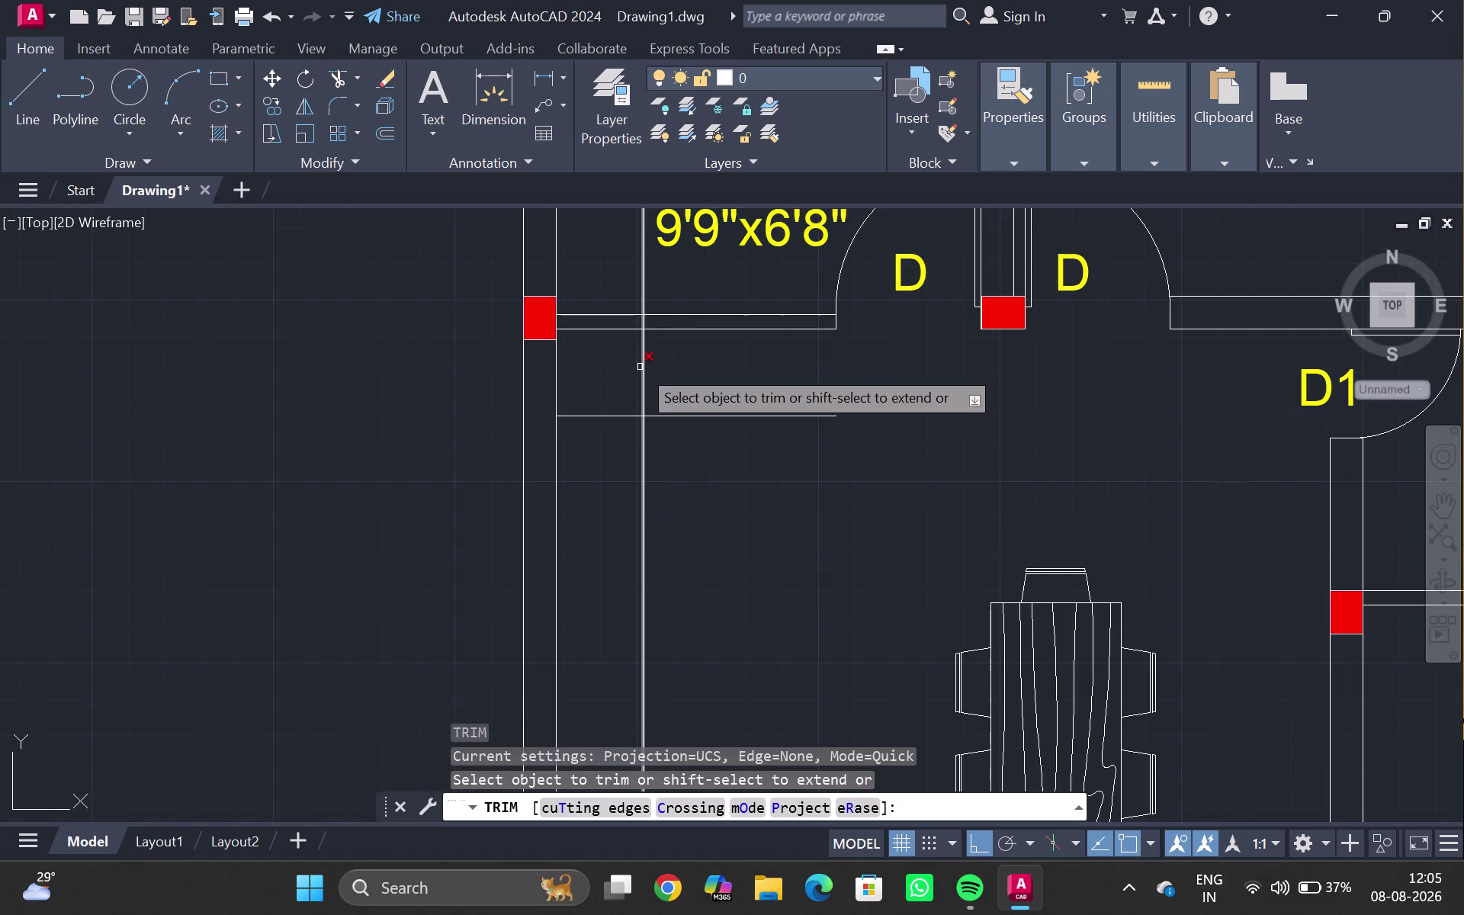
click(640, 319)
middle_drag(648, 253, 664, 616)
click(656, 413)
key(Escape)
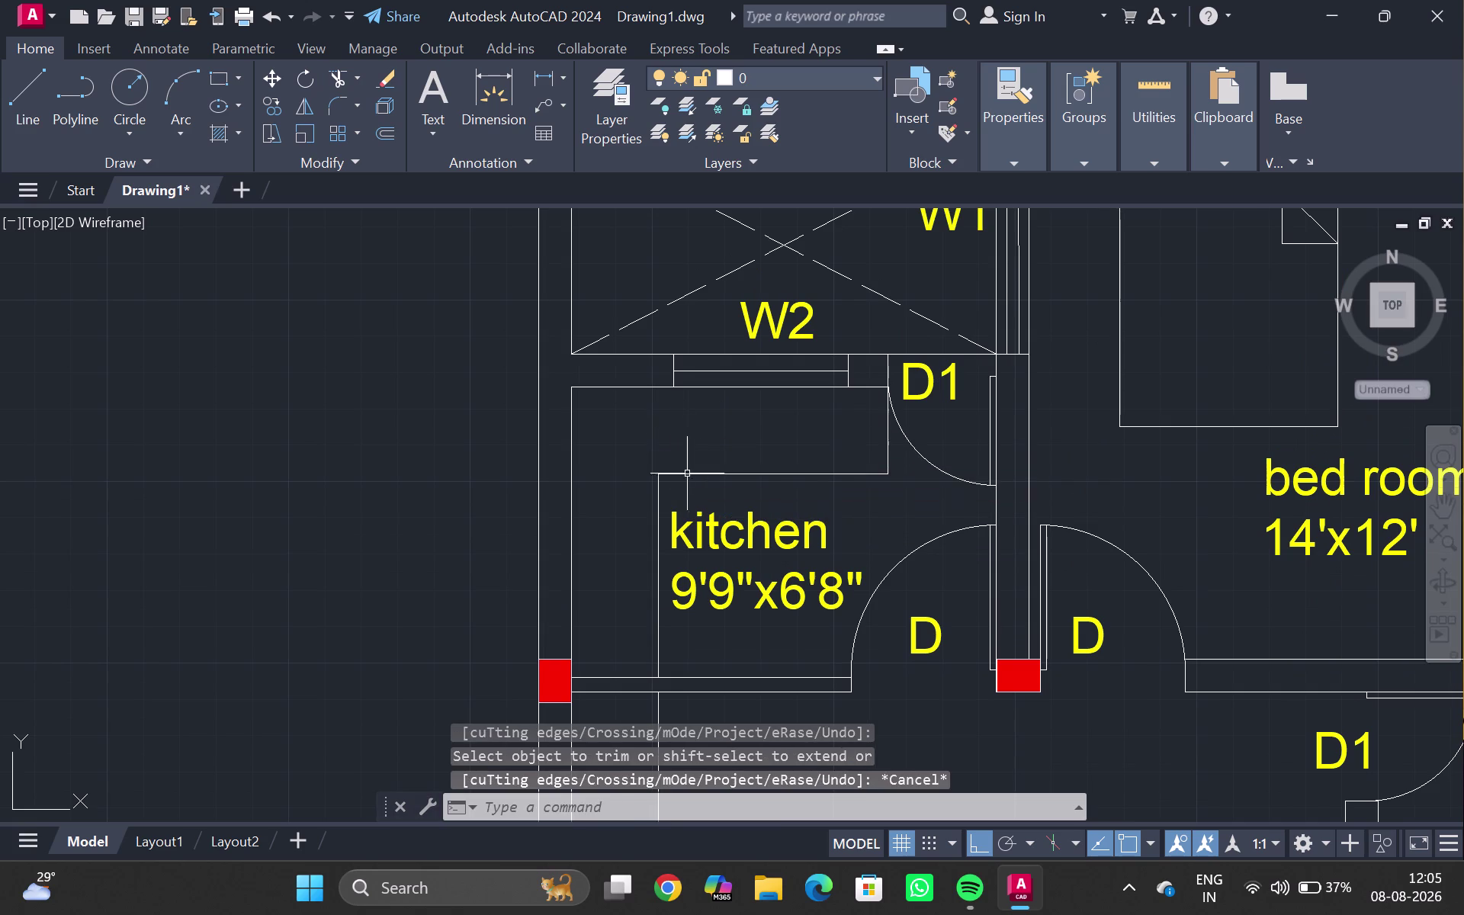
scroll(down, 3)
middle_drag(701, 588, 660, 360)
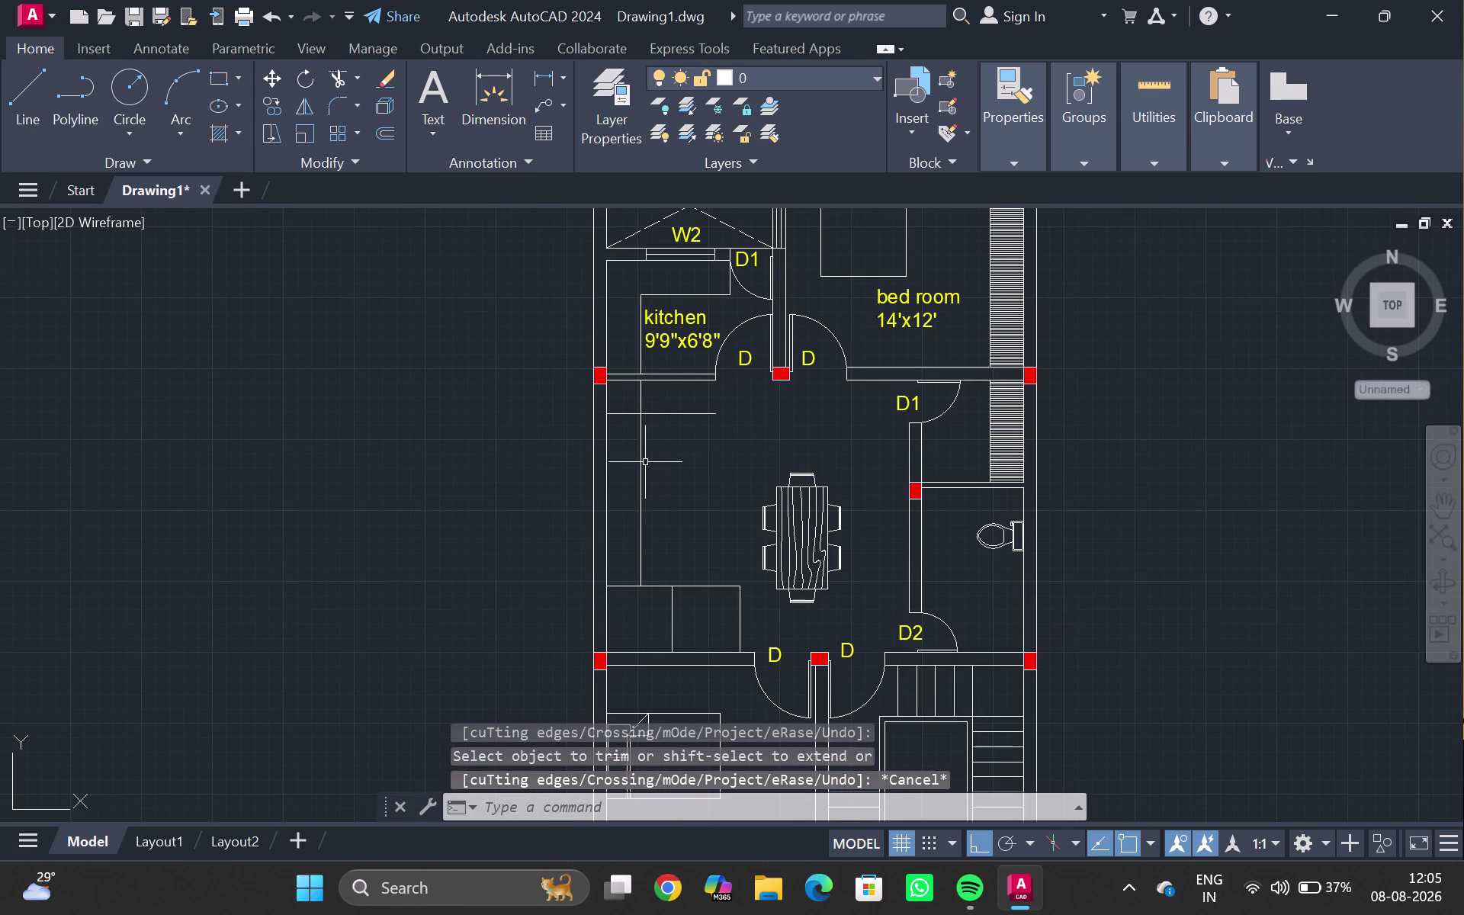
click(643, 462)
Offset a counter line to create a parallel copy.
key(o)
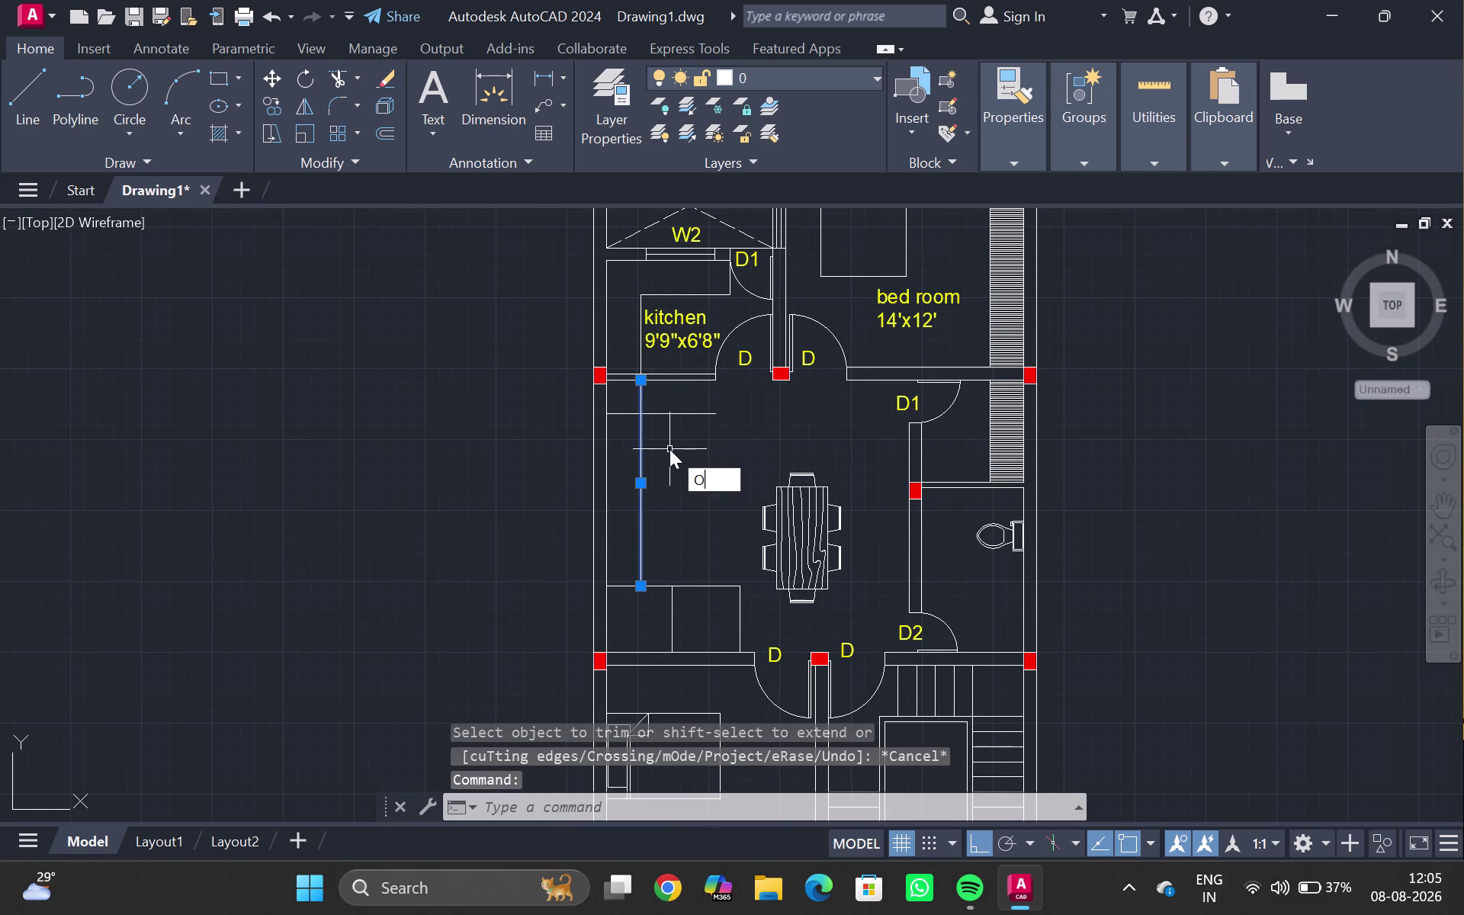
key(Return)
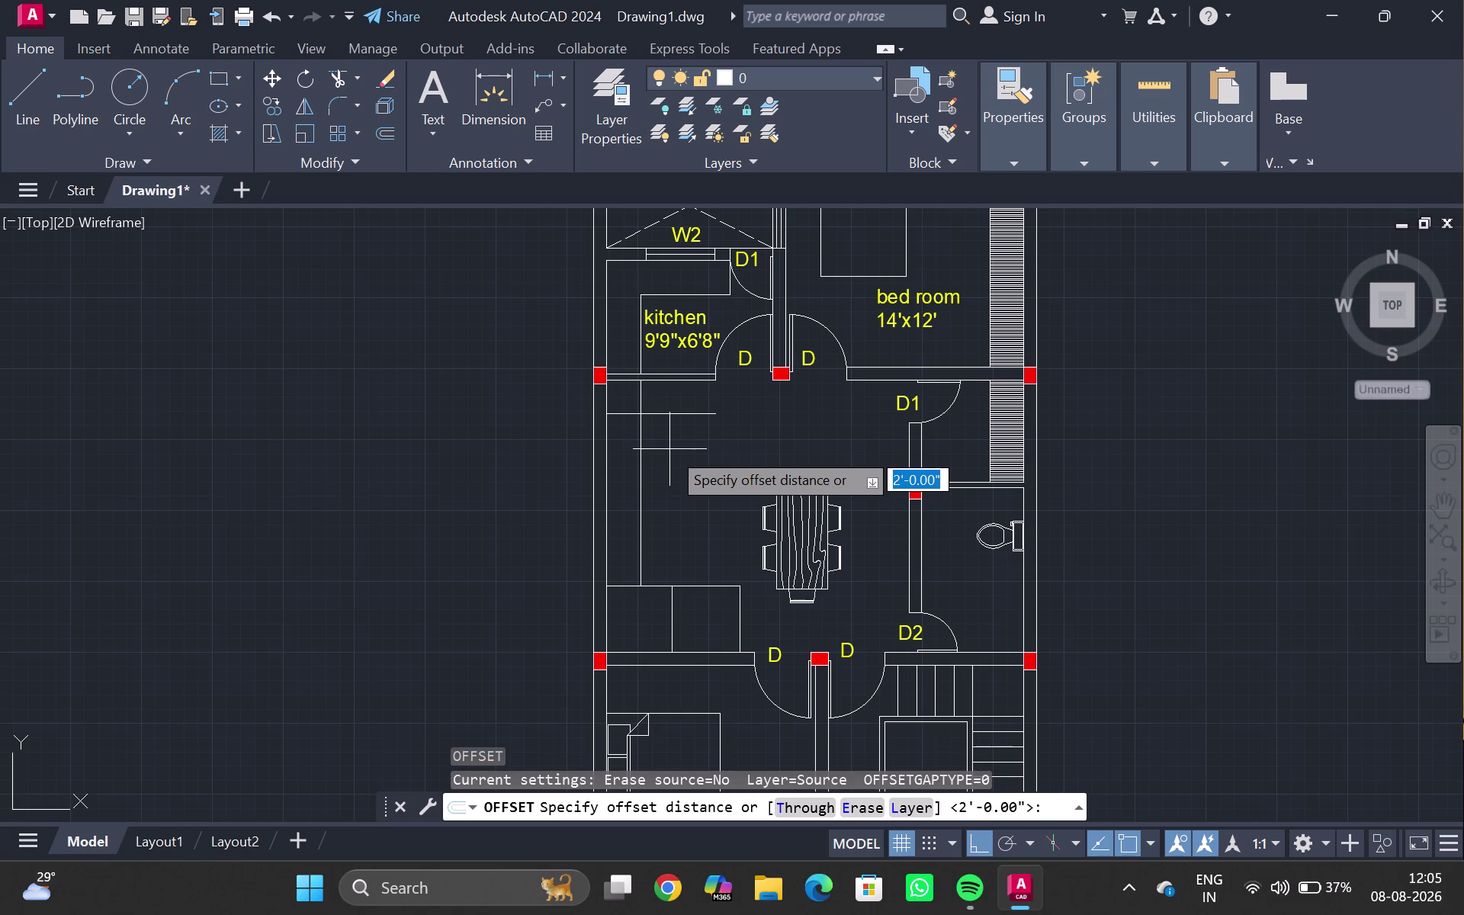
key(Return)
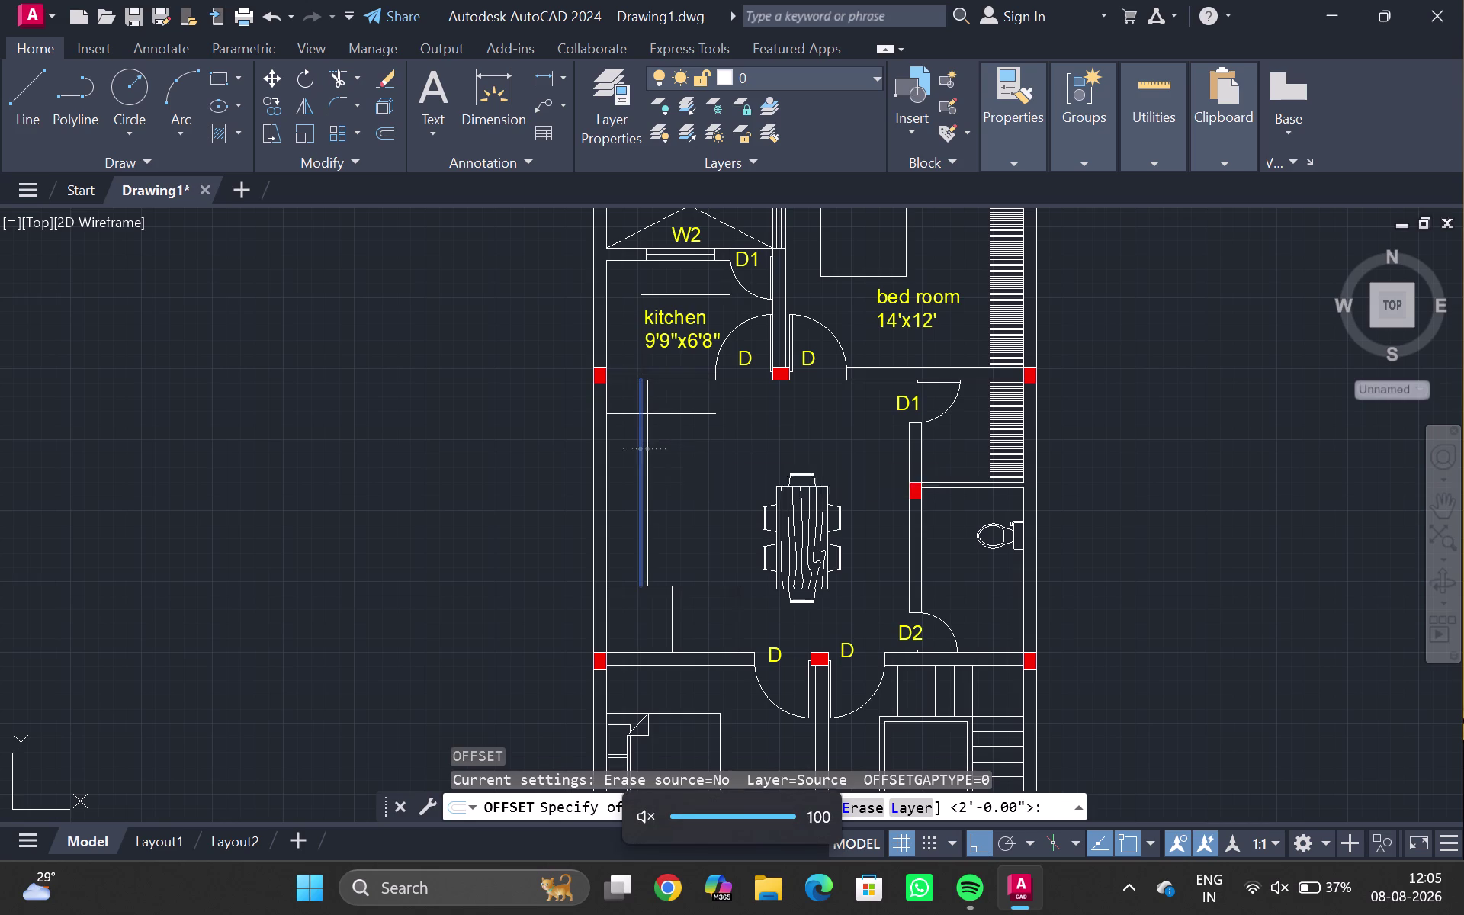
click(670, 449)
click(684, 412)
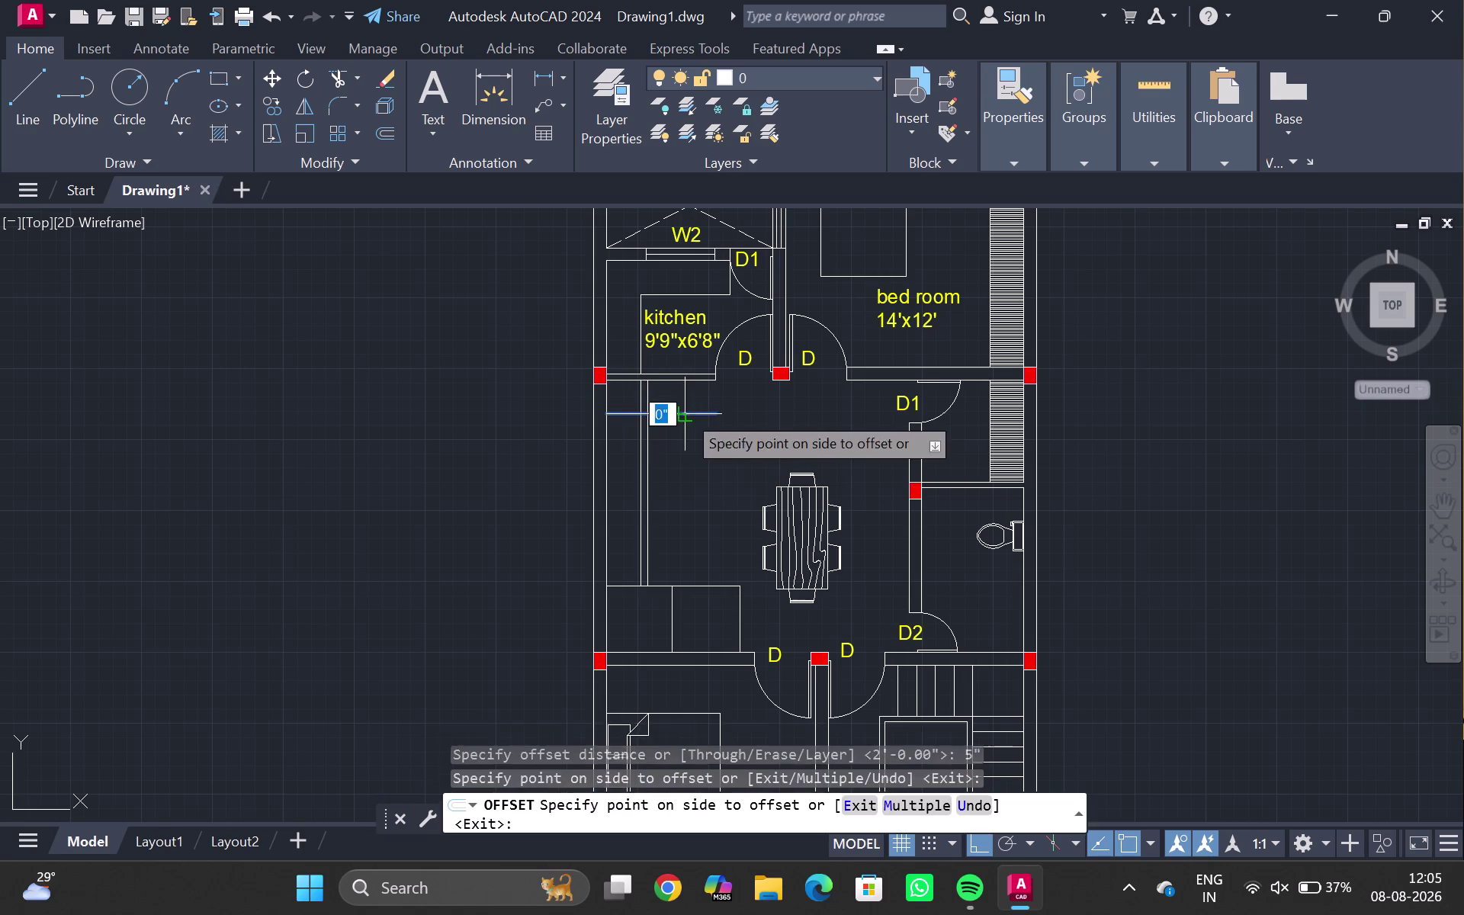
click(684, 434)
key(Escape)
Delete the extra offset line and another unwanted line.
scroll(up, 3)
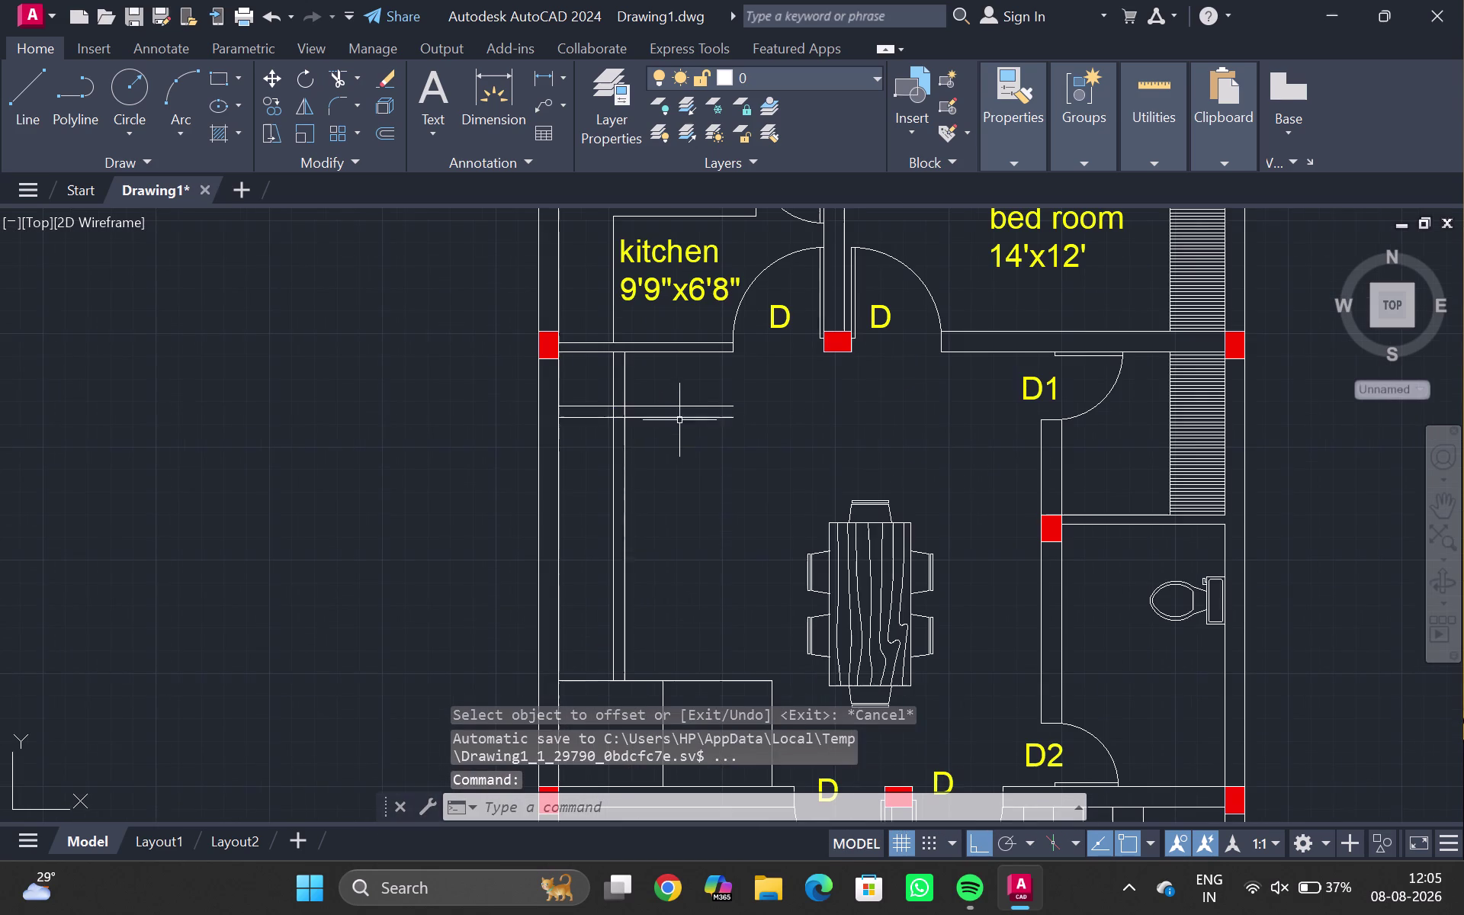
click(671, 408)
key(Delete)
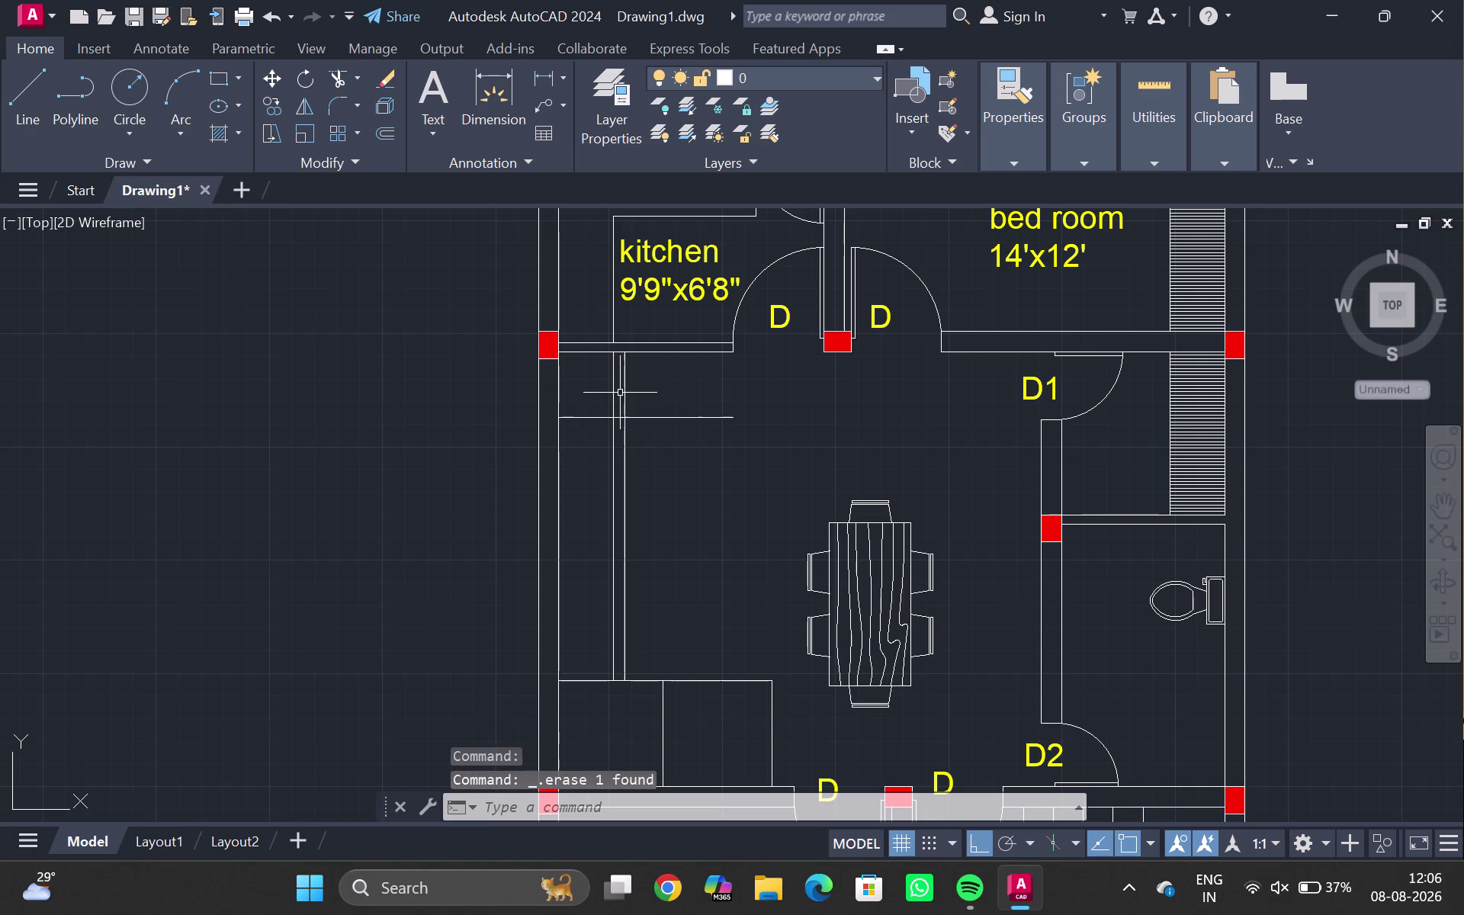
click(613, 386)
key(Delete)
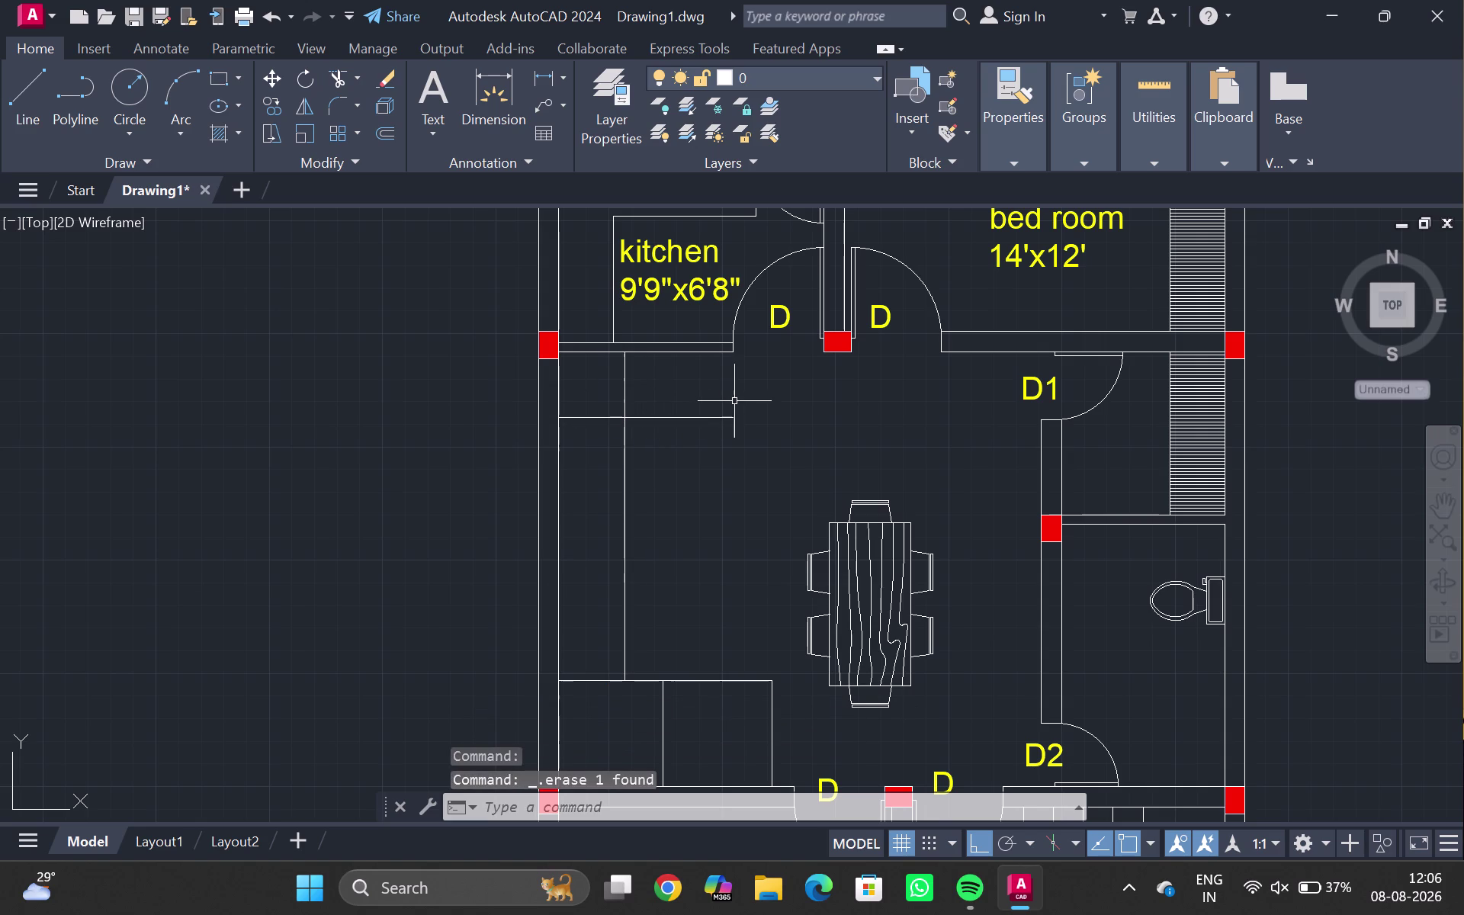
Draw a short vertical line from the wall down to the counter edge.
key(l)
key(Return)
click(731, 415)
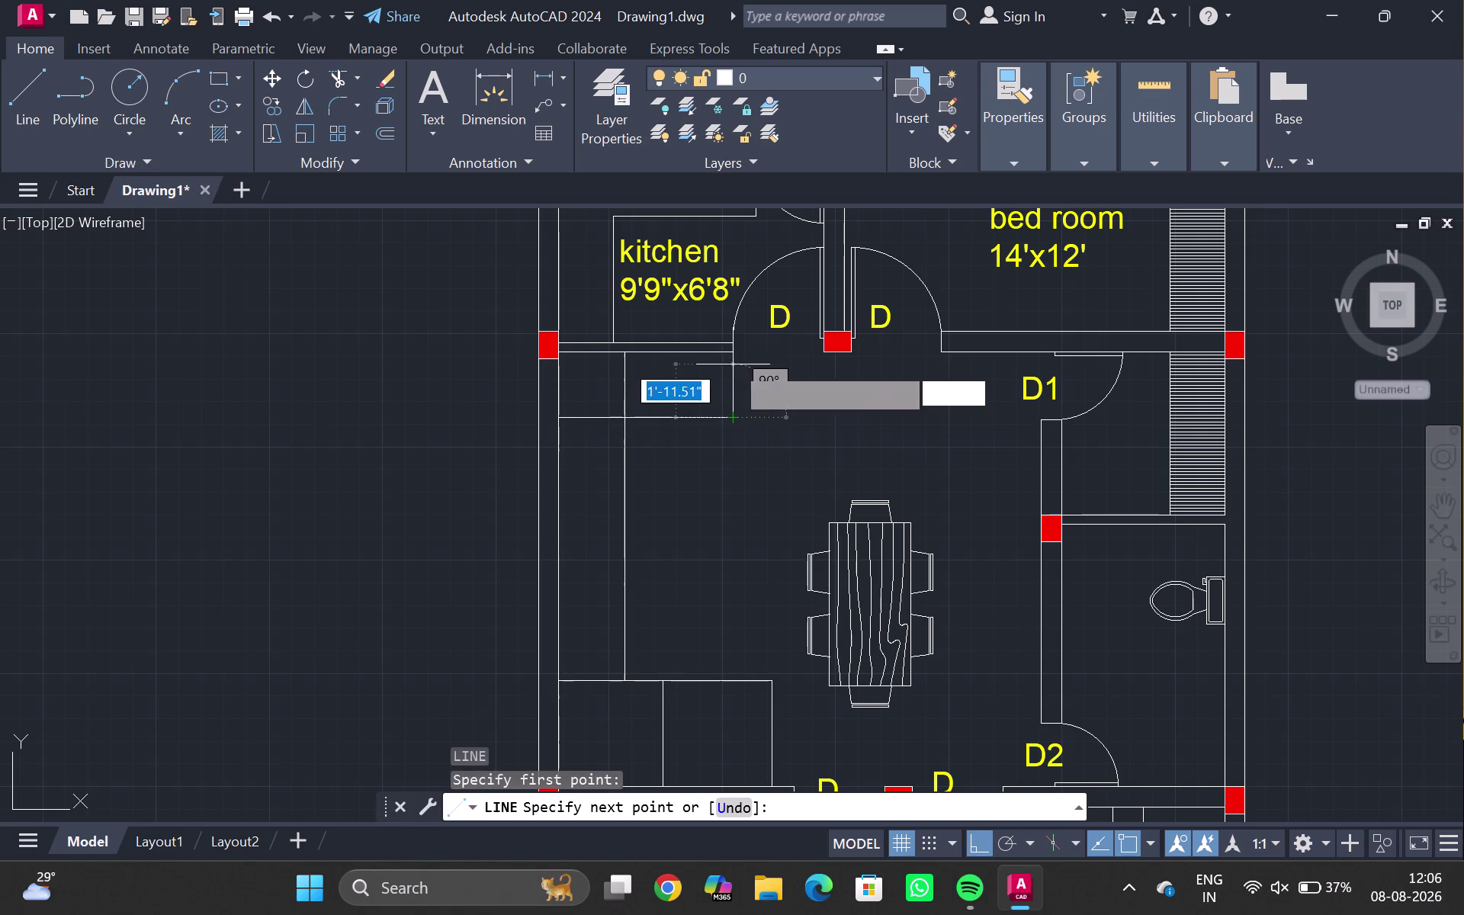
click(734, 353)
key(Escape)
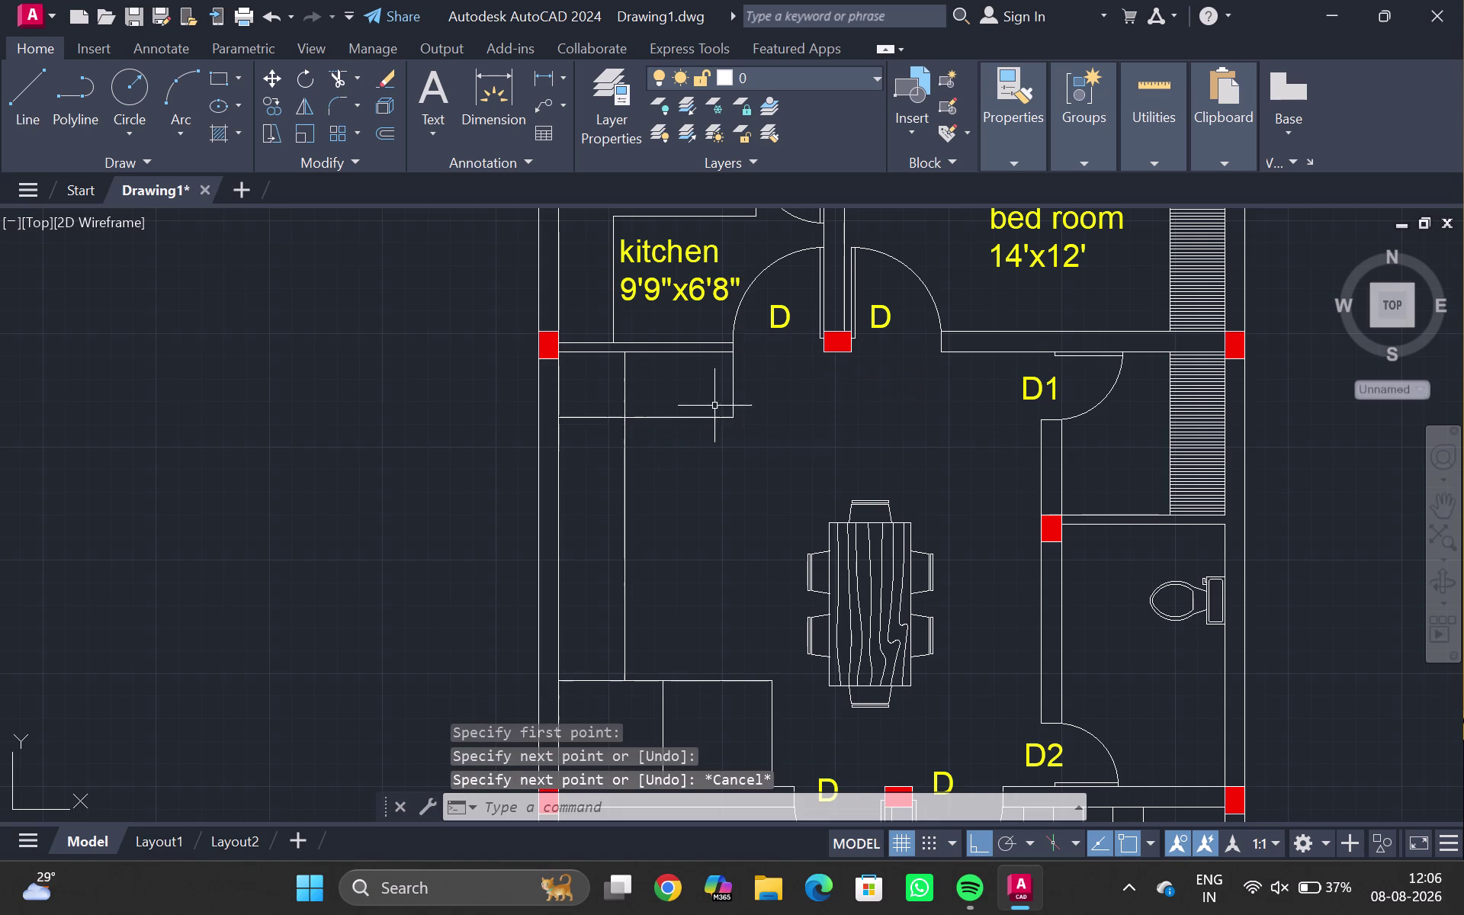
click(734, 385)
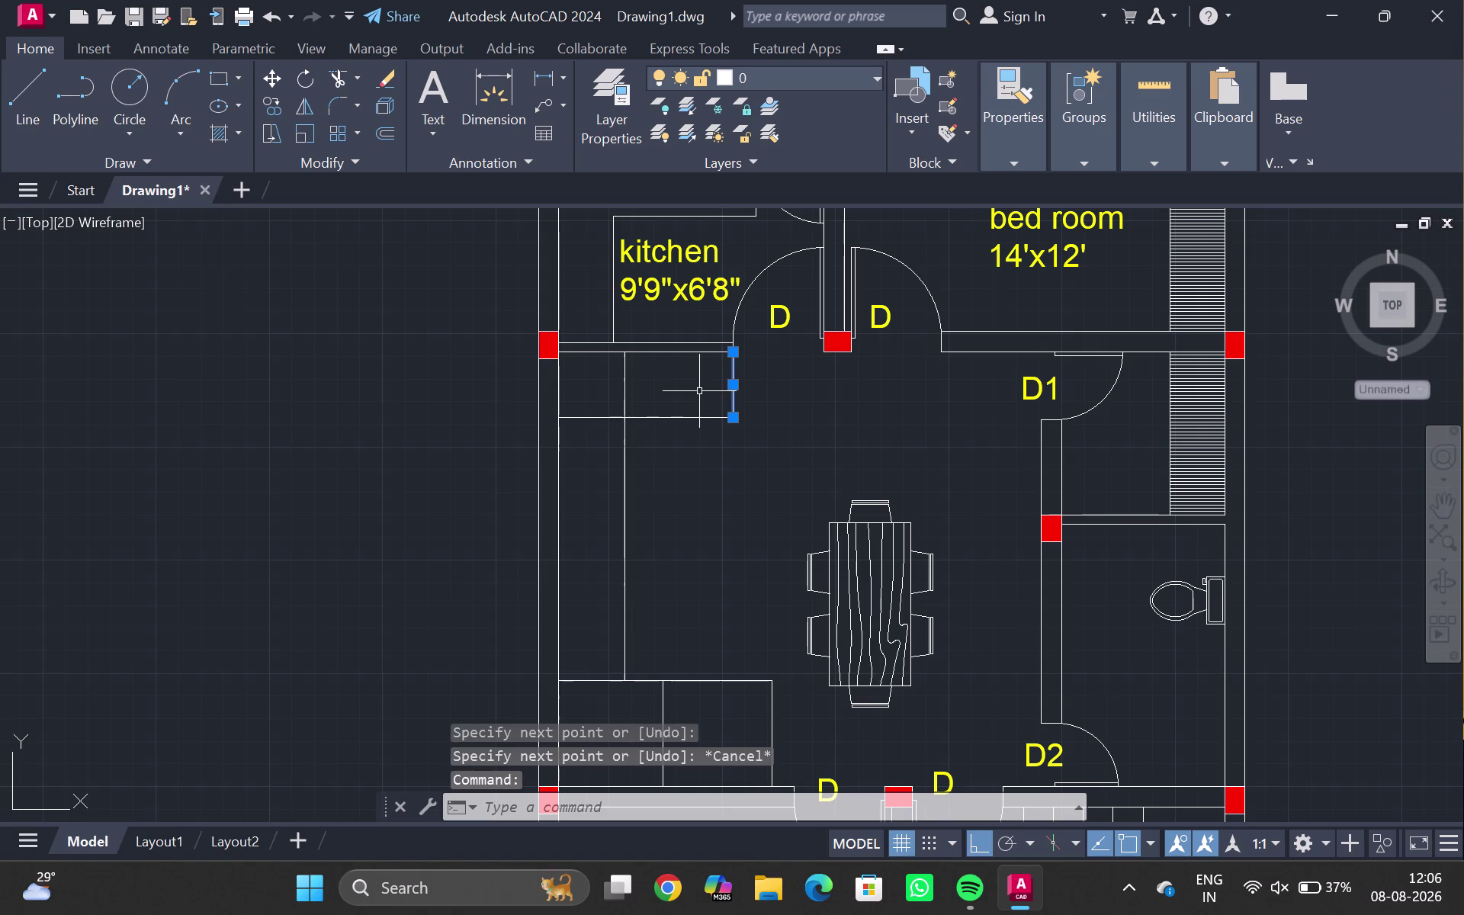
Copy the end line as a 3-item array fitted across the upper counter run.
text(CP)
key(Return)
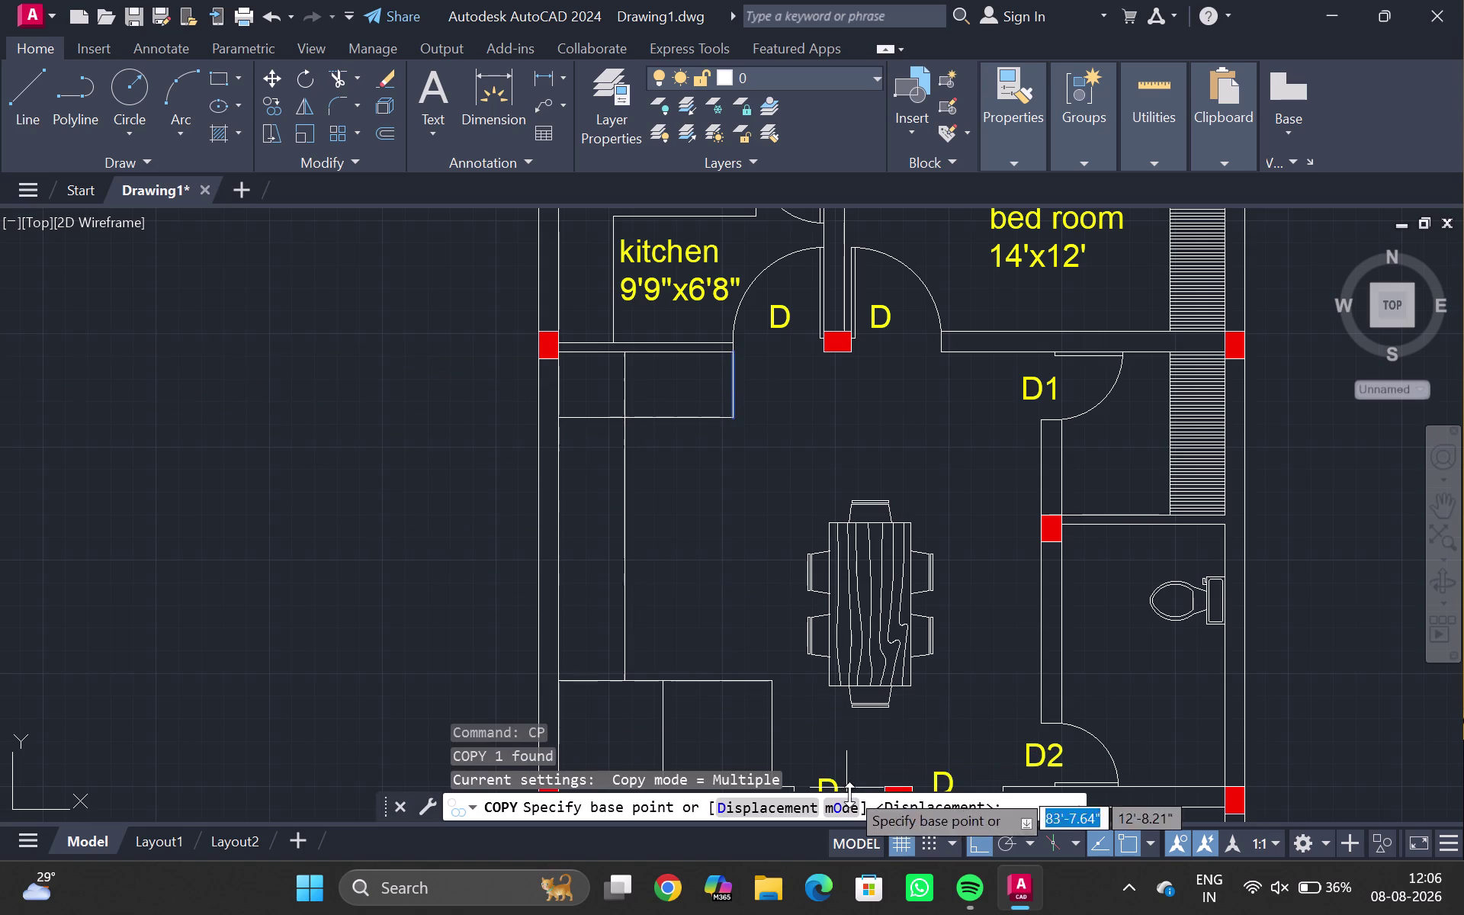
scroll(up, 3)
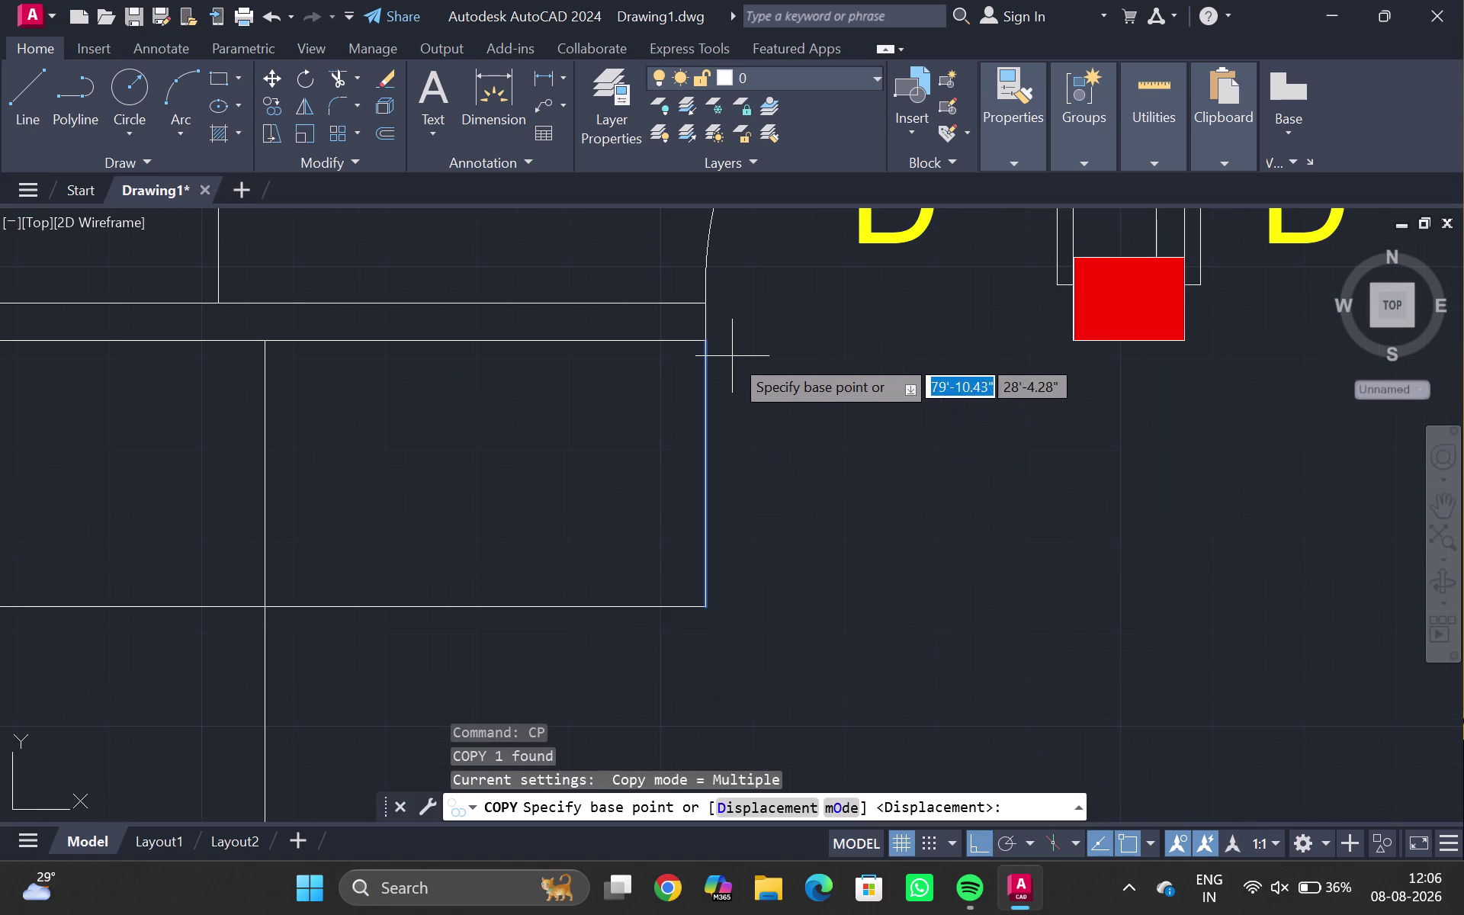
click(704, 337)
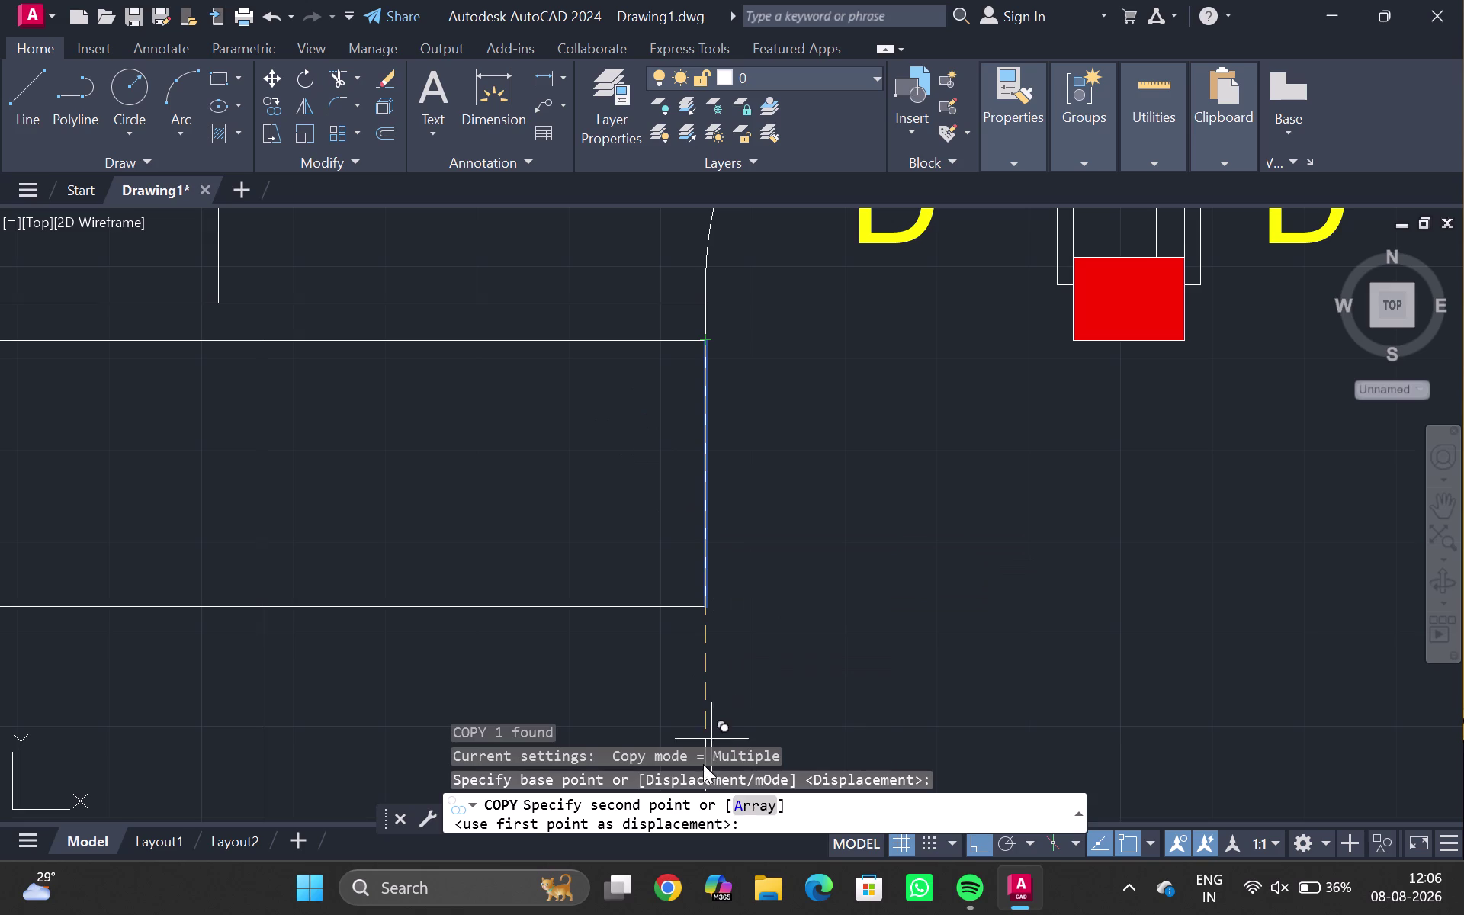
click(752, 808)
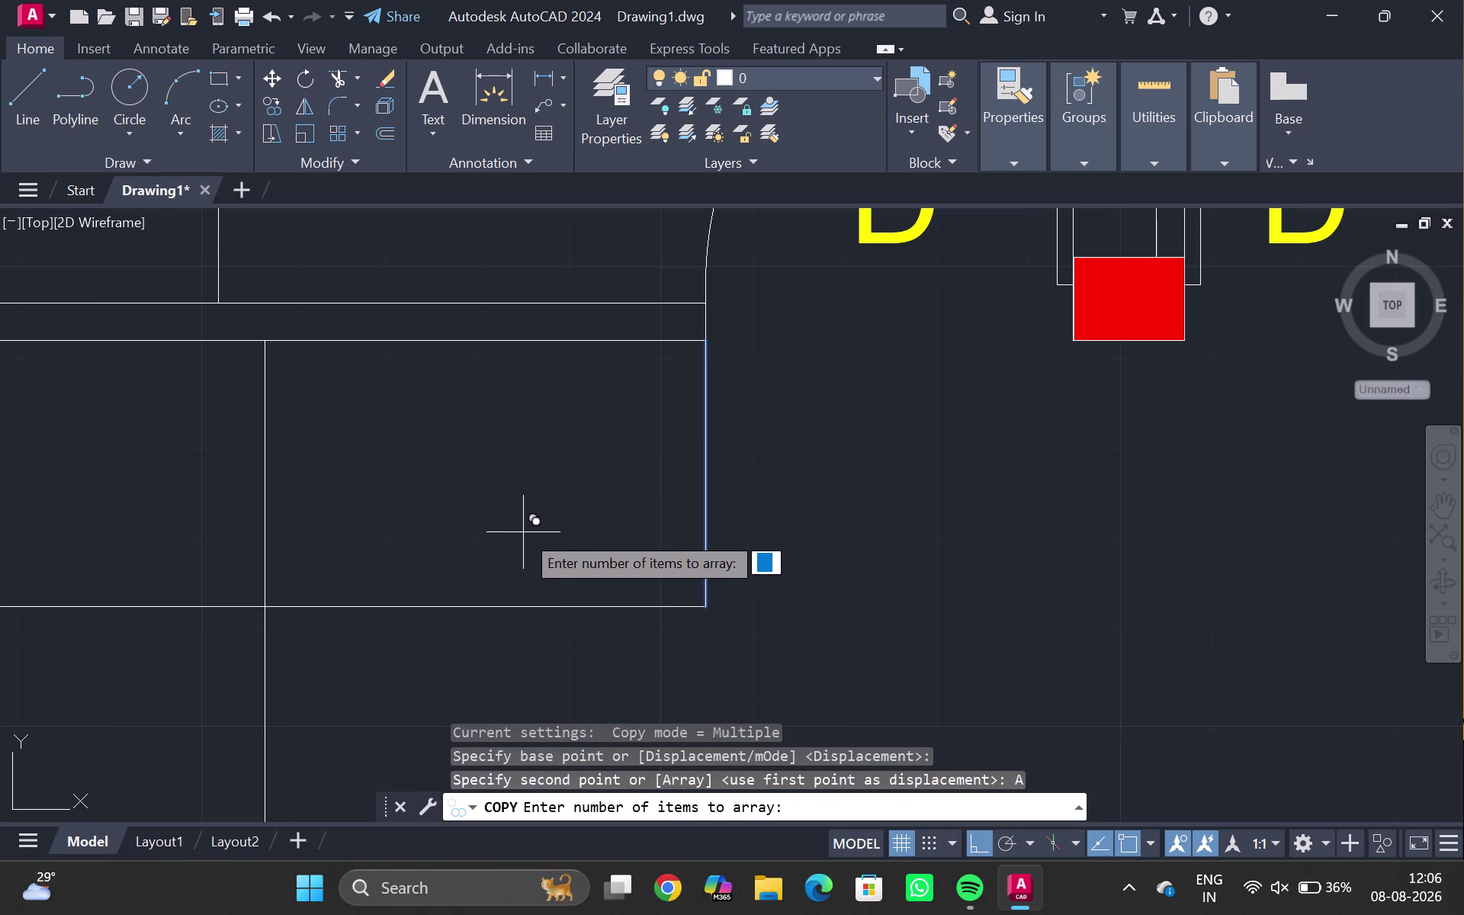
key(3)
key(Return)
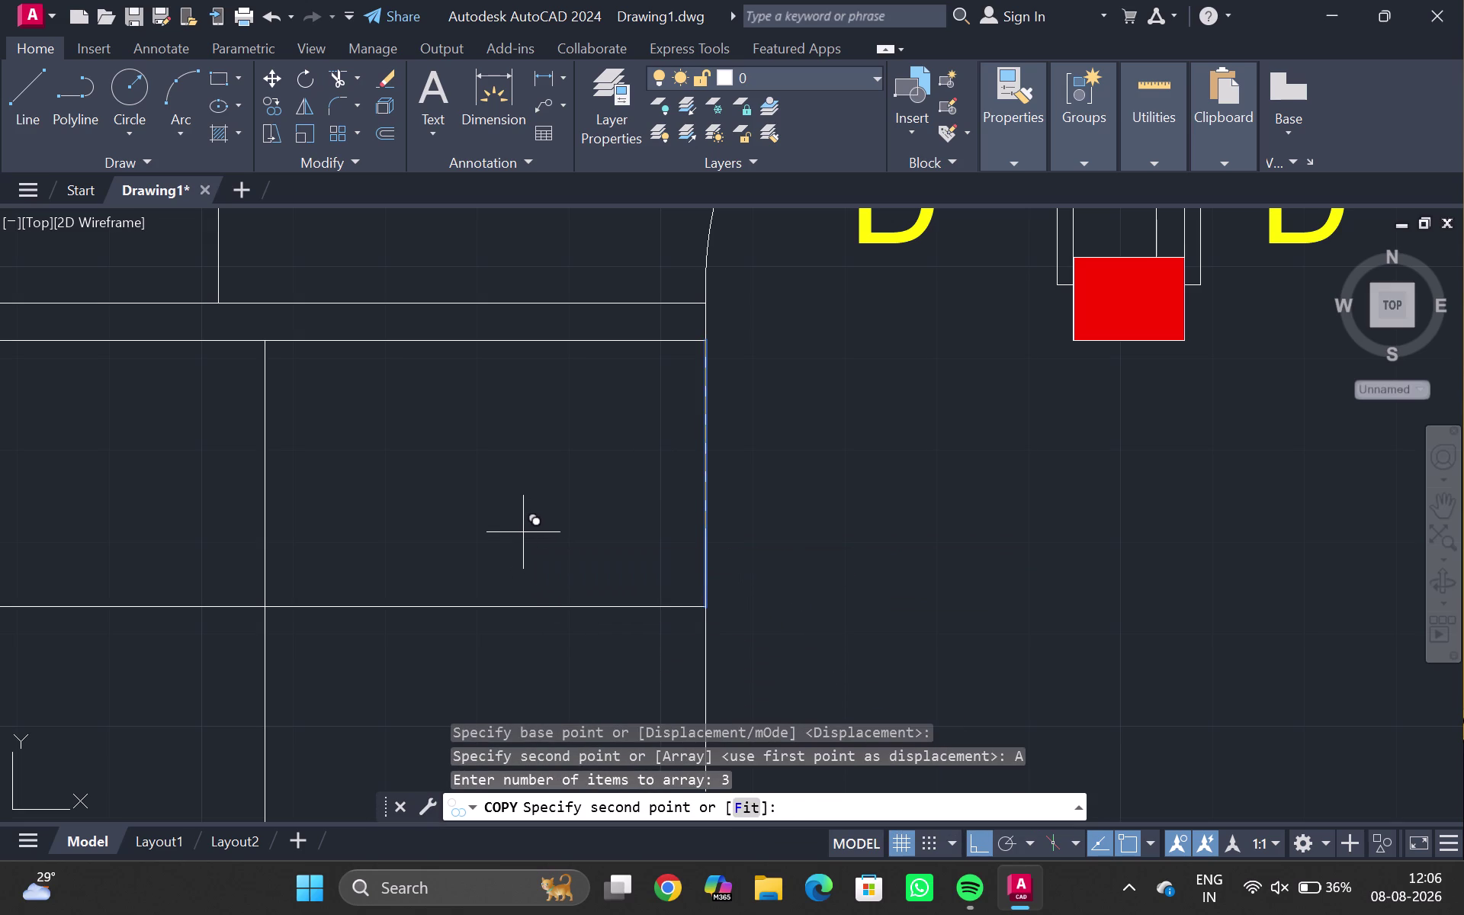
click(744, 812)
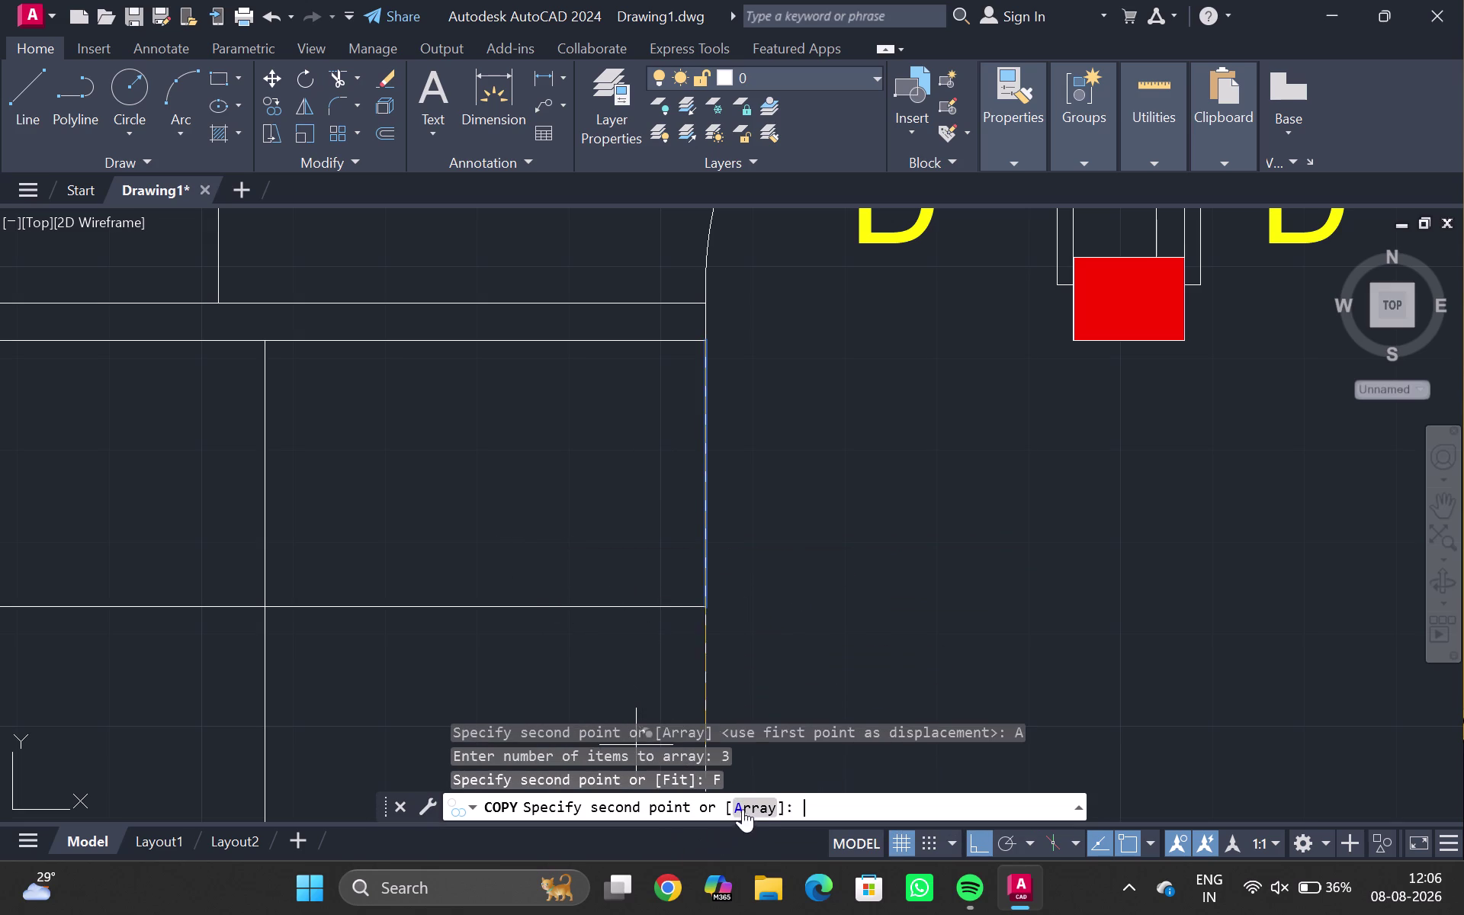
click(266, 346)
scroll(down, 3)
middle_drag(89, 477, 220, 486)
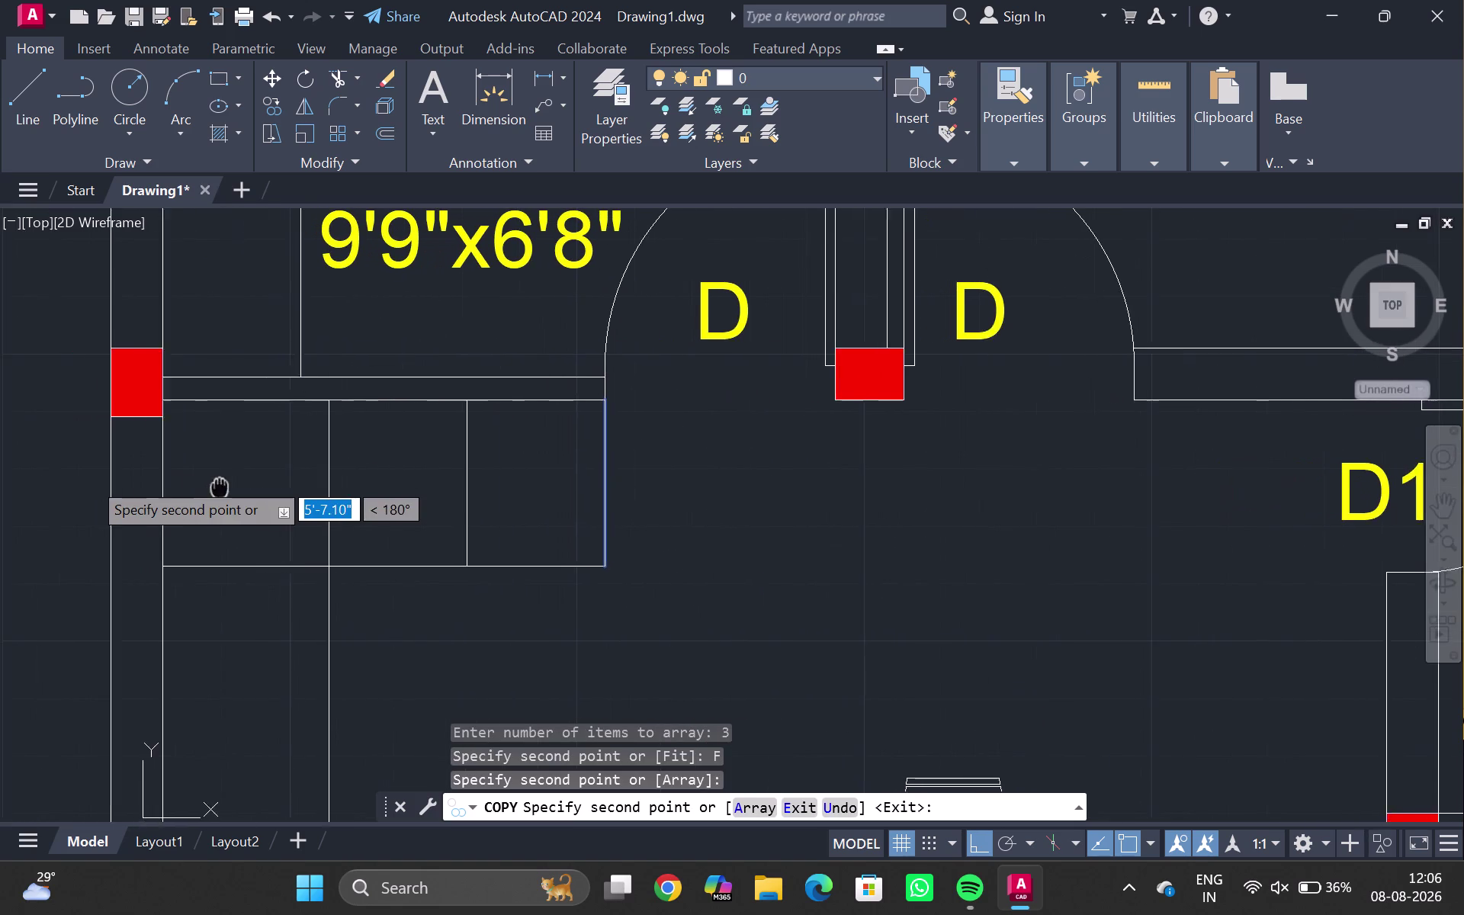
middle_drag(221, 485, 234, 485)
key(Escape)
Pan to the long counter arm and select its top edge.
scroll(down, 3)
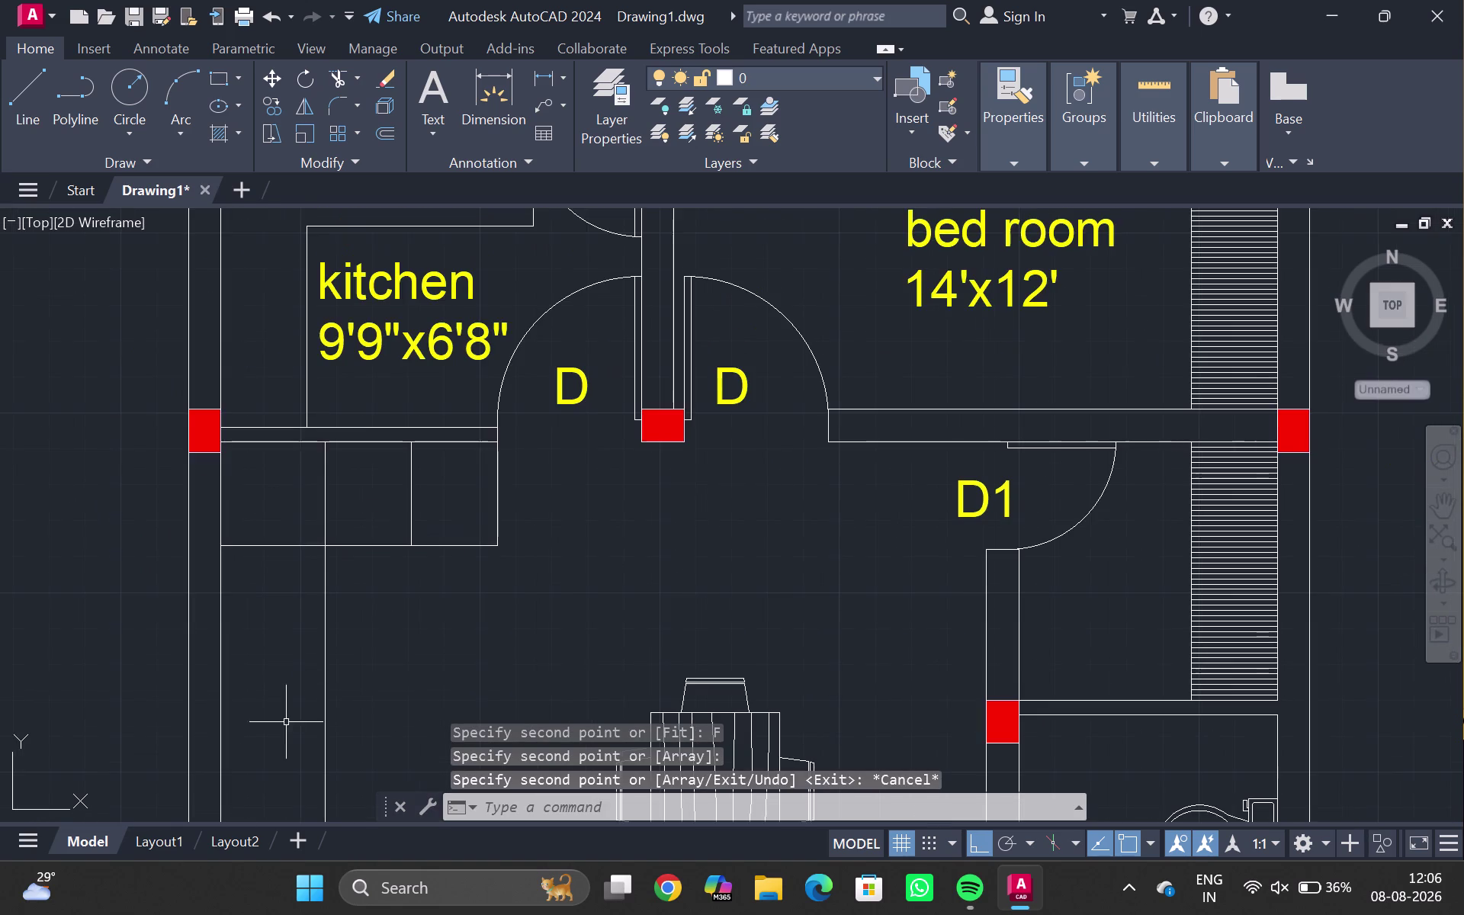
middle_drag(284, 741, 300, 337)
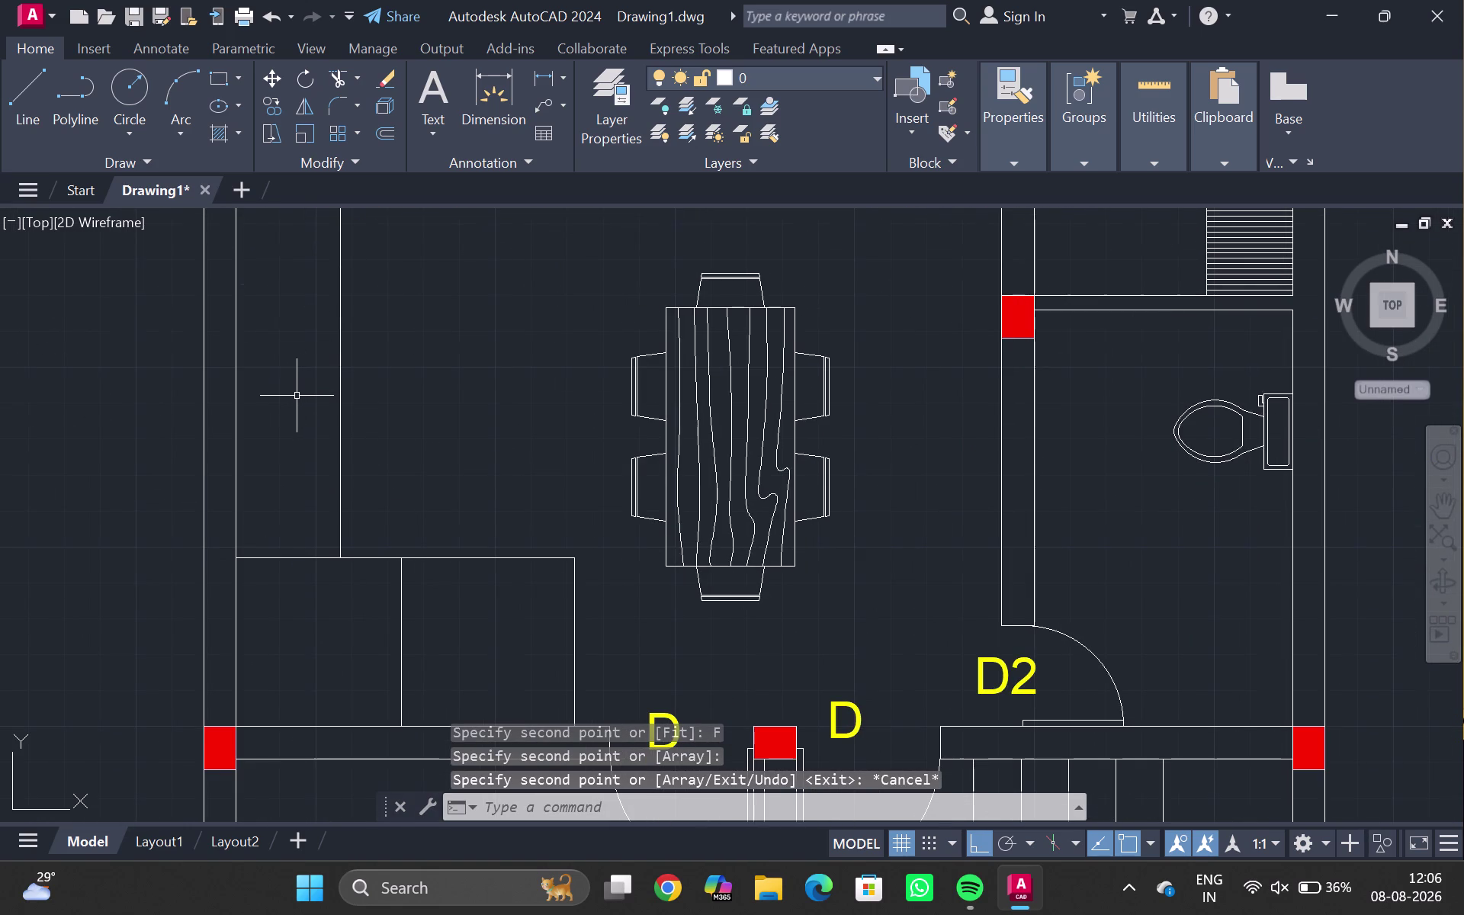
middle_drag(295, 387, 253, 496)
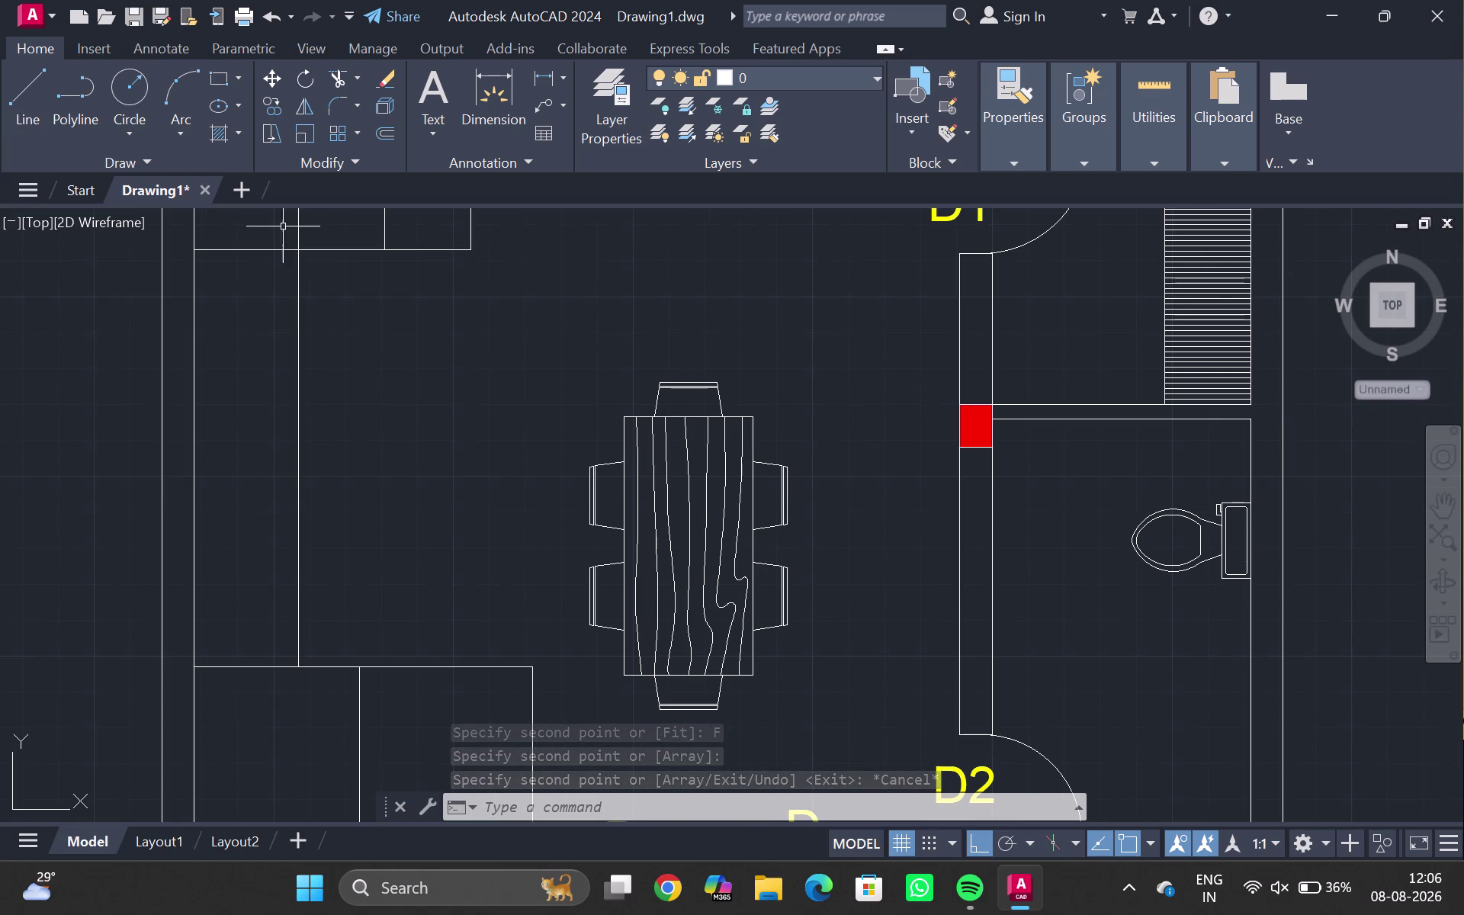
click(261, 249)
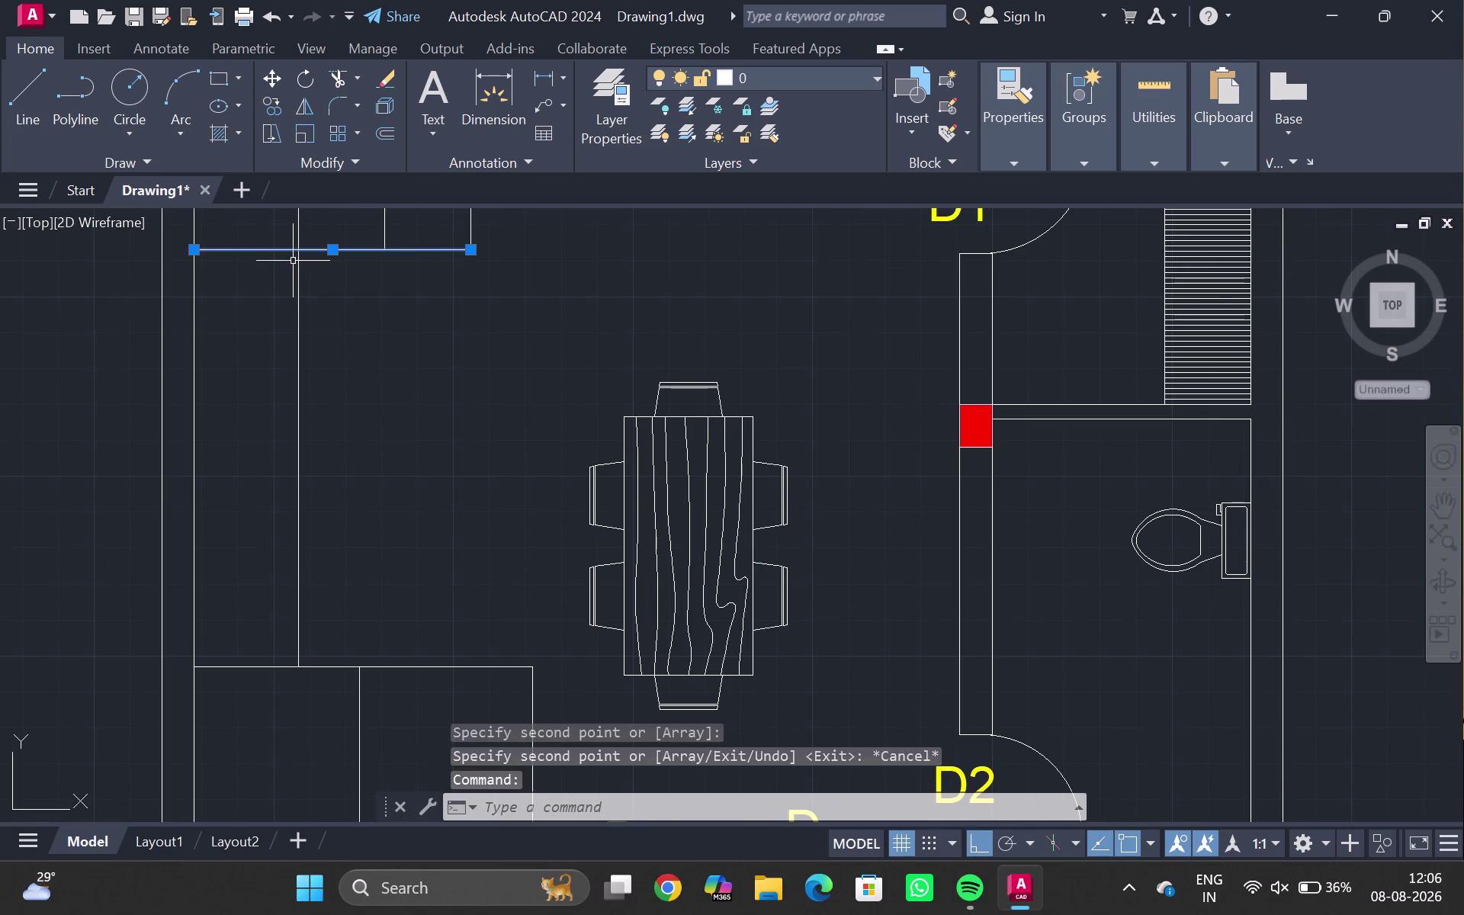
Break the counter's top line at the counter edge and select the short piece.
text(BRE)
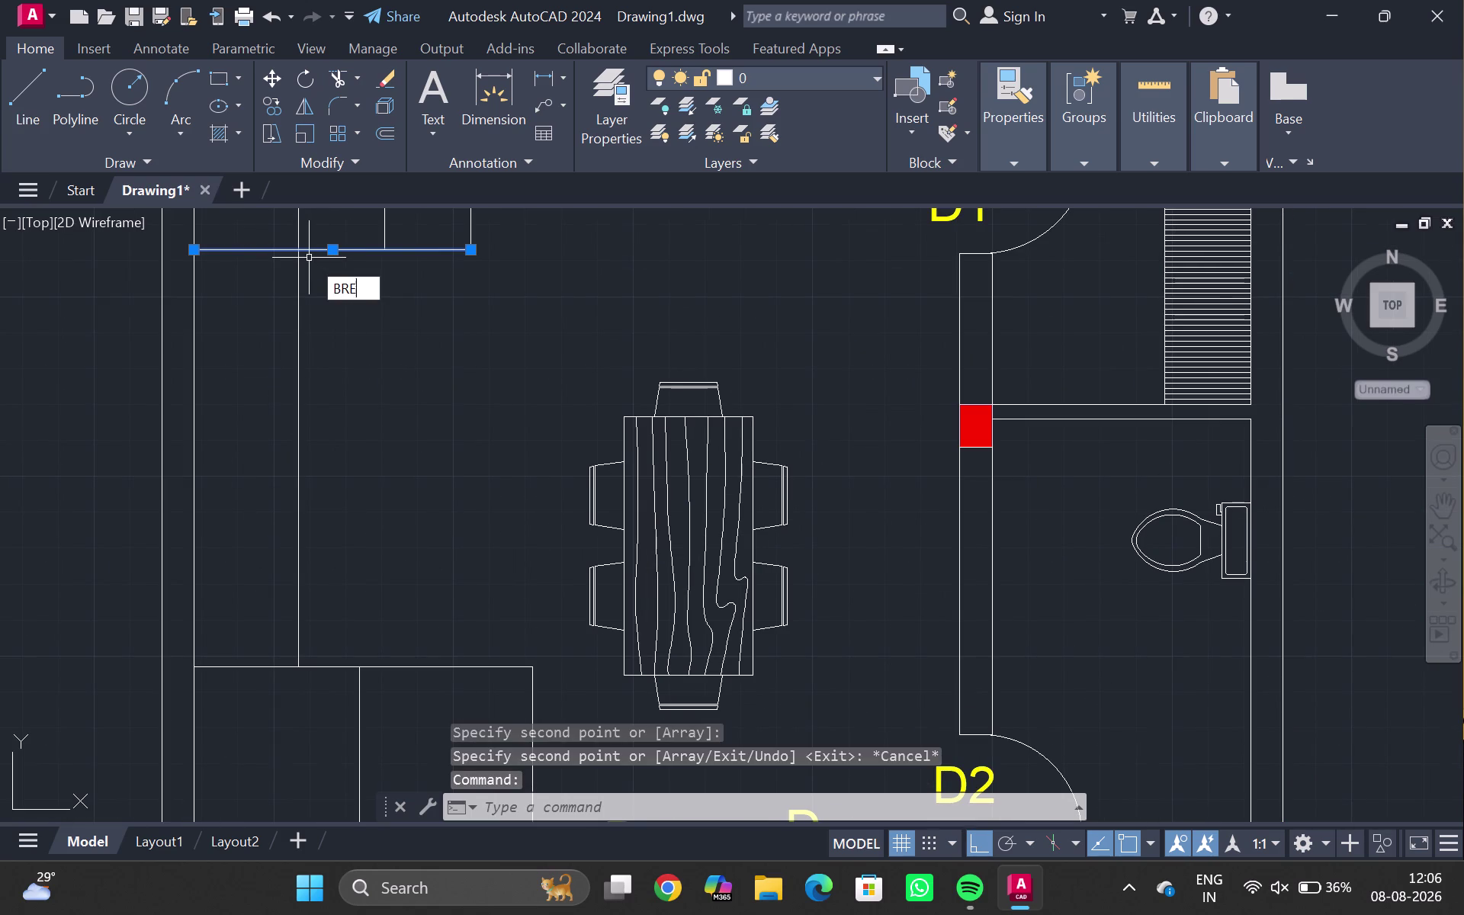
click(389, 307)
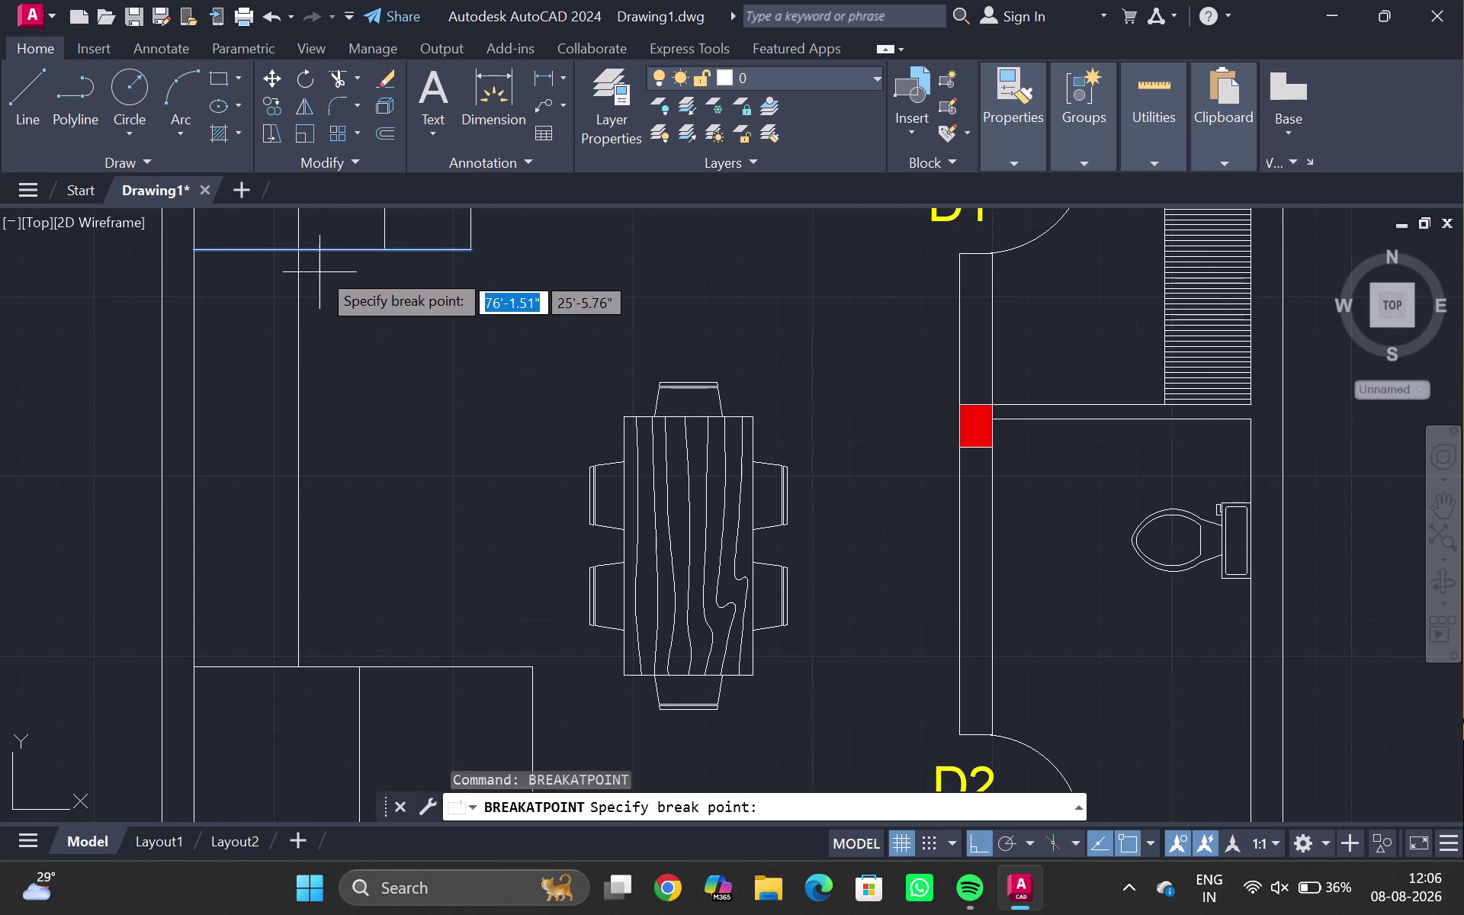
click(299, 250)
click(268, 249)
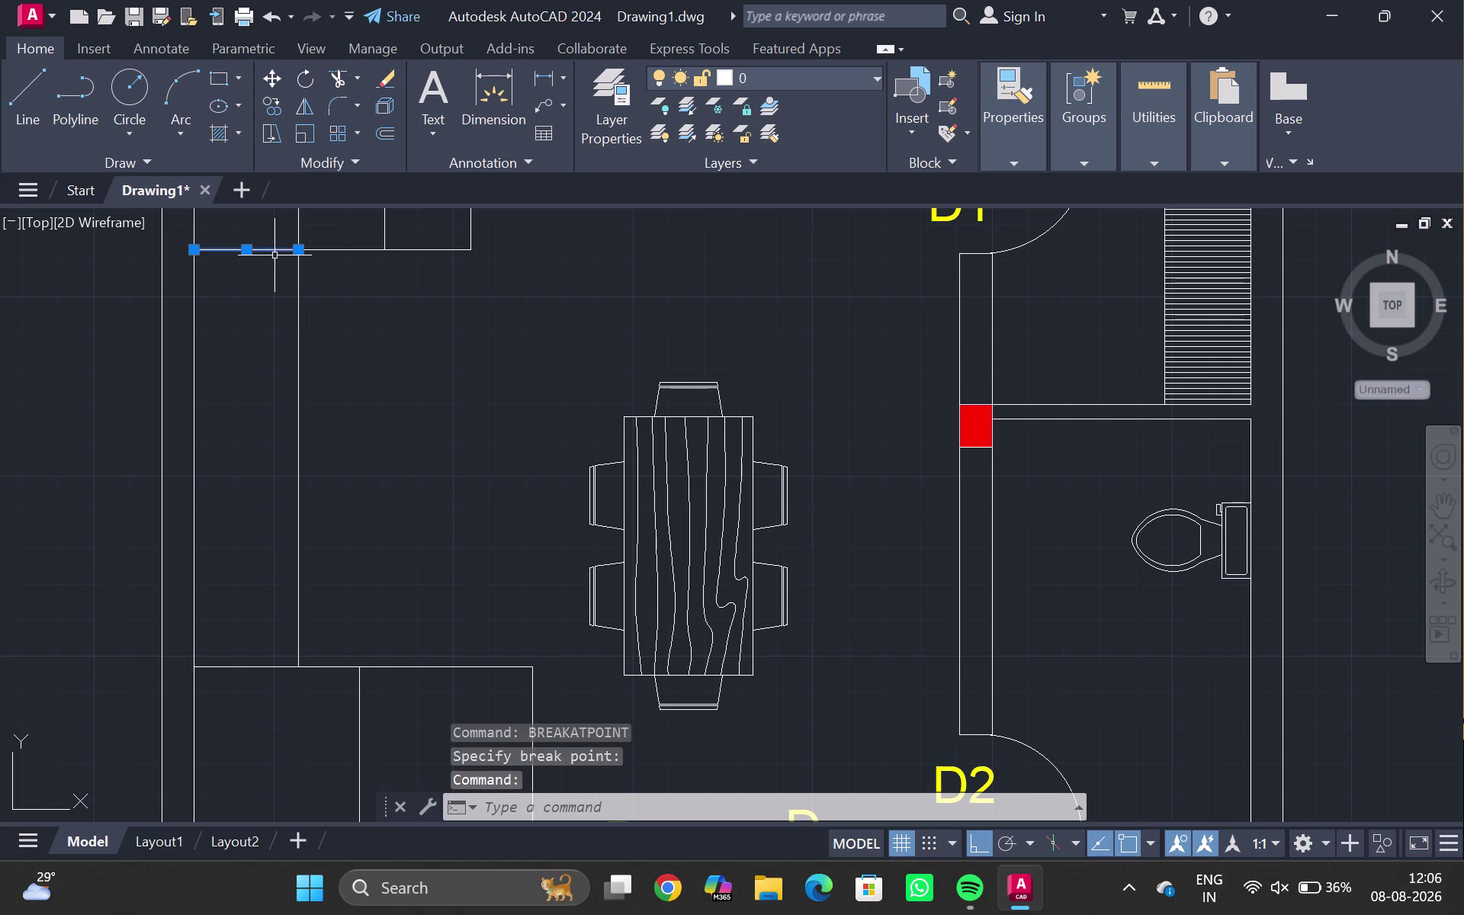
Copy the short counter line from its end as a row of 5 copies.
text(CO)
key(Return)
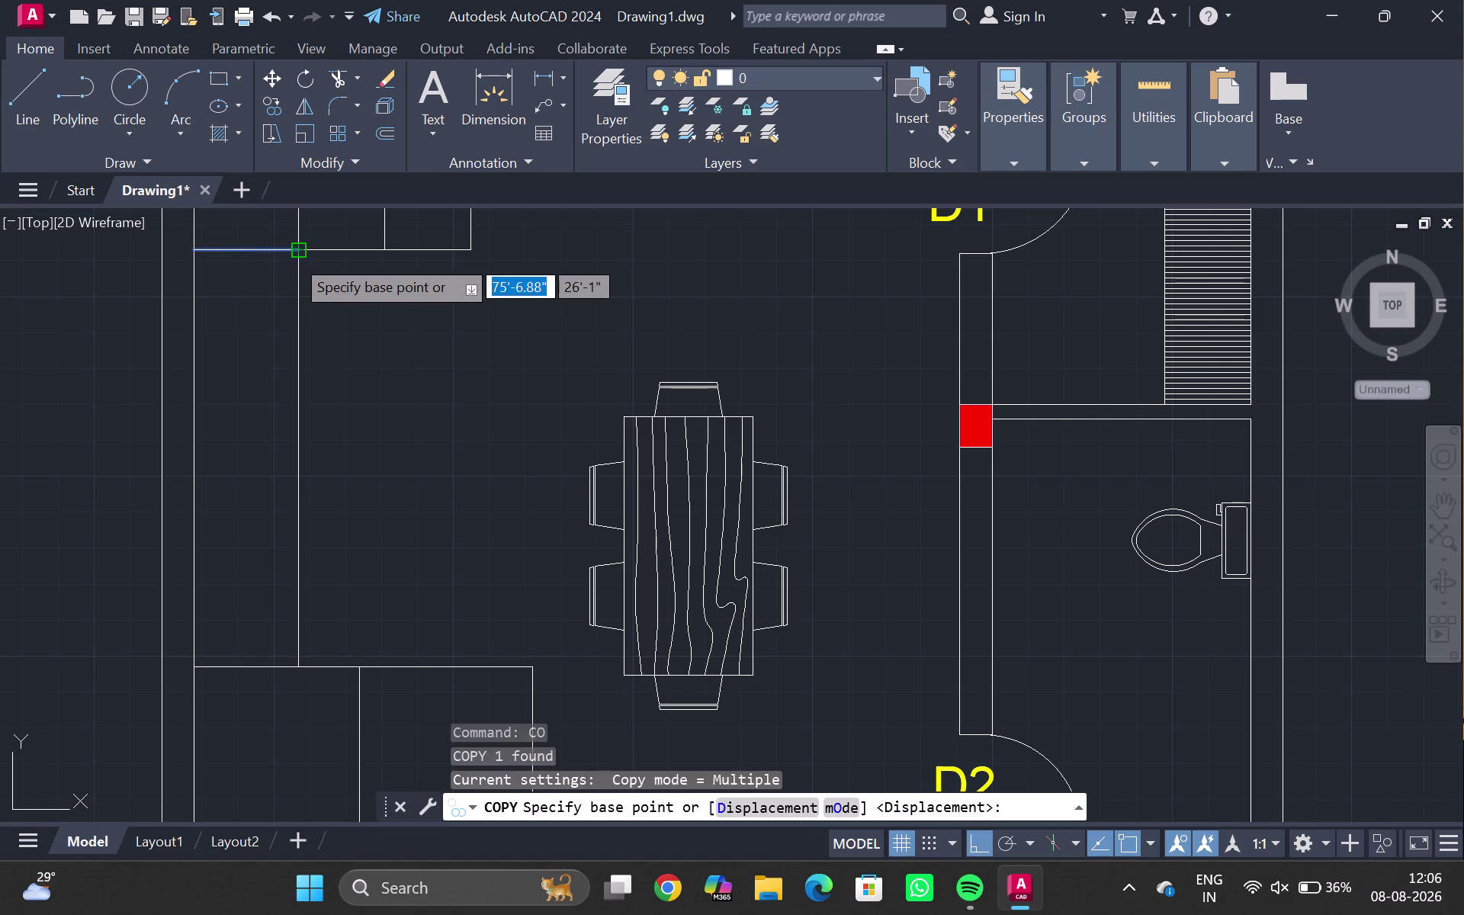
click(299, 250)
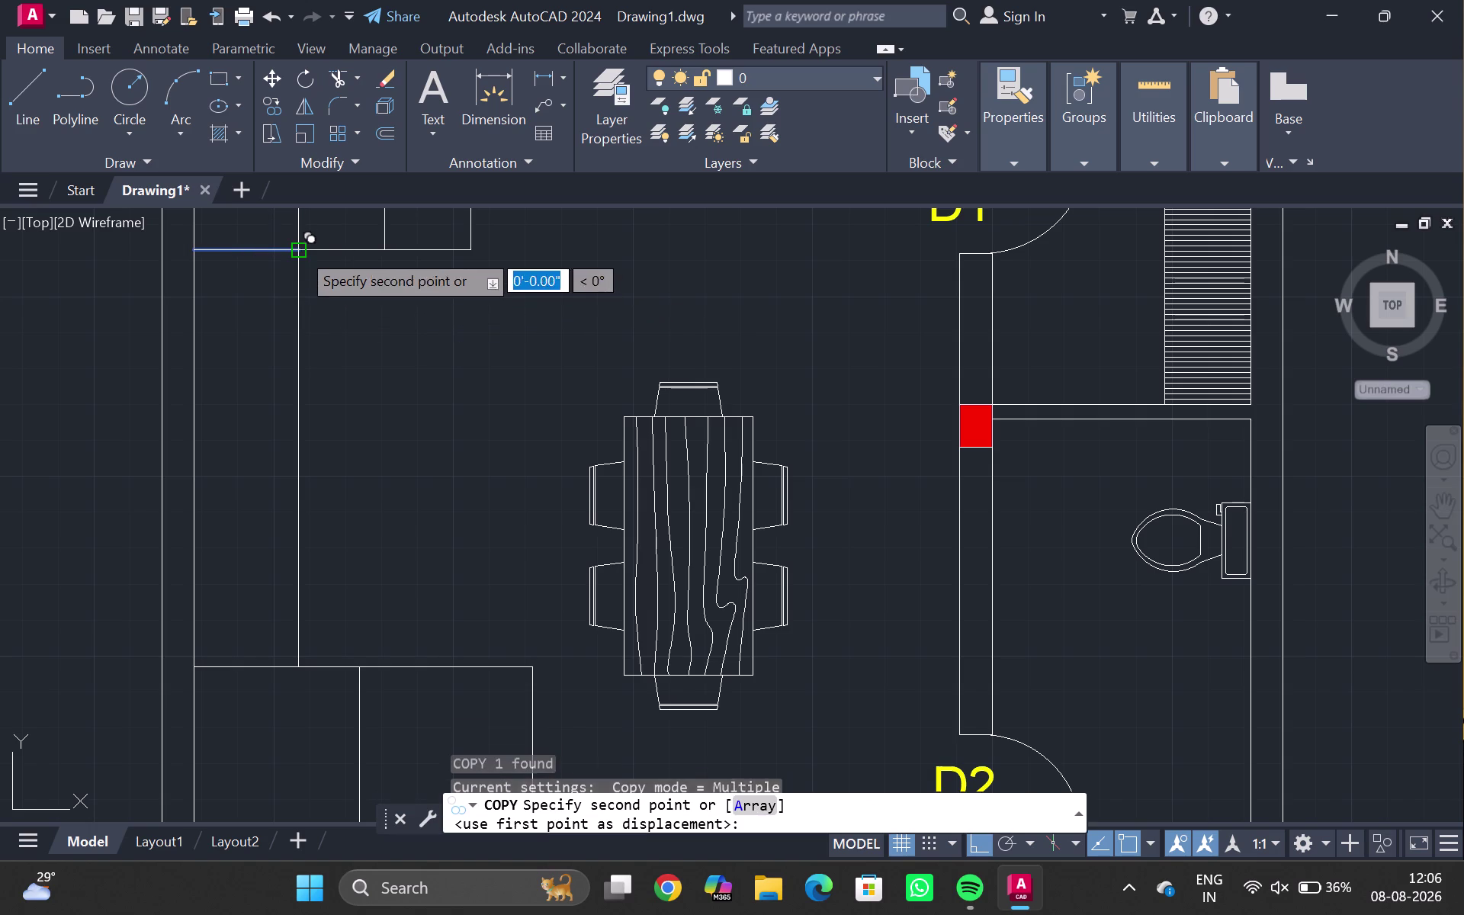
click(752, 795)
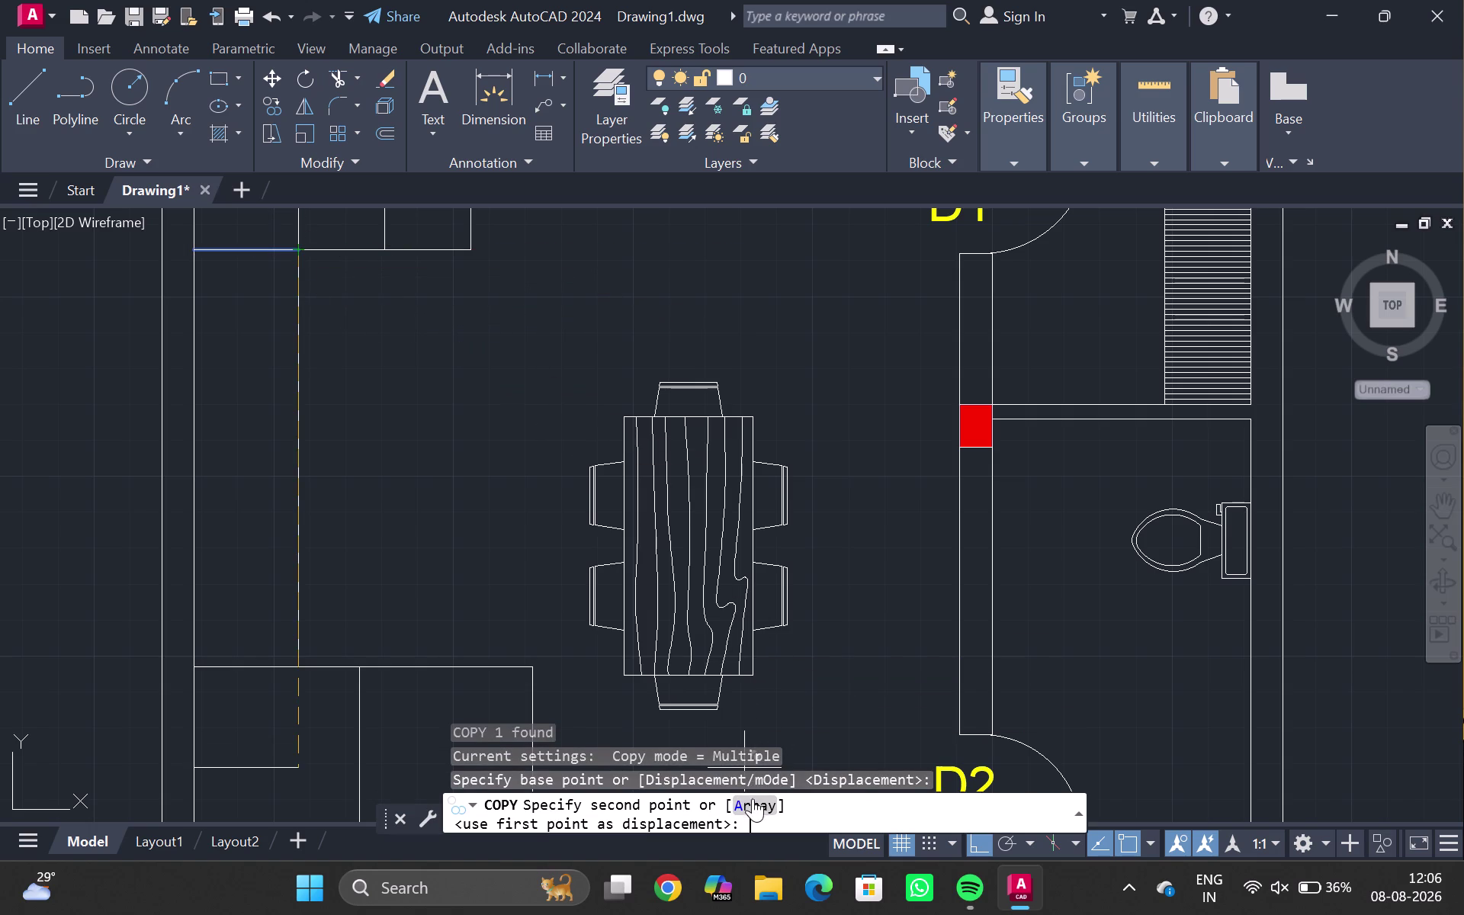
click(753, 799)
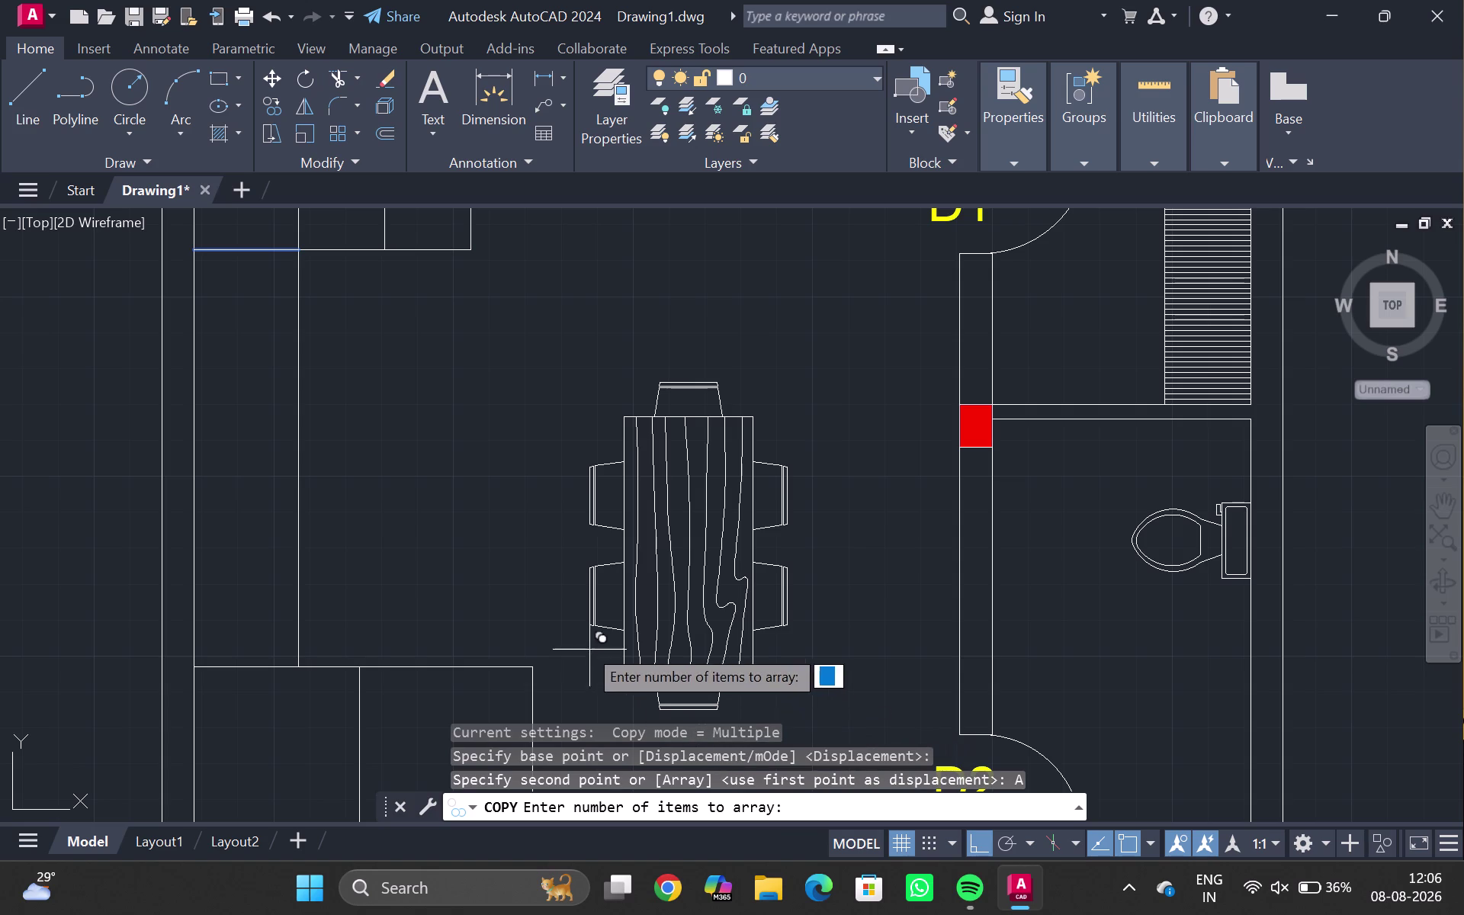
key(5)
key(Return)
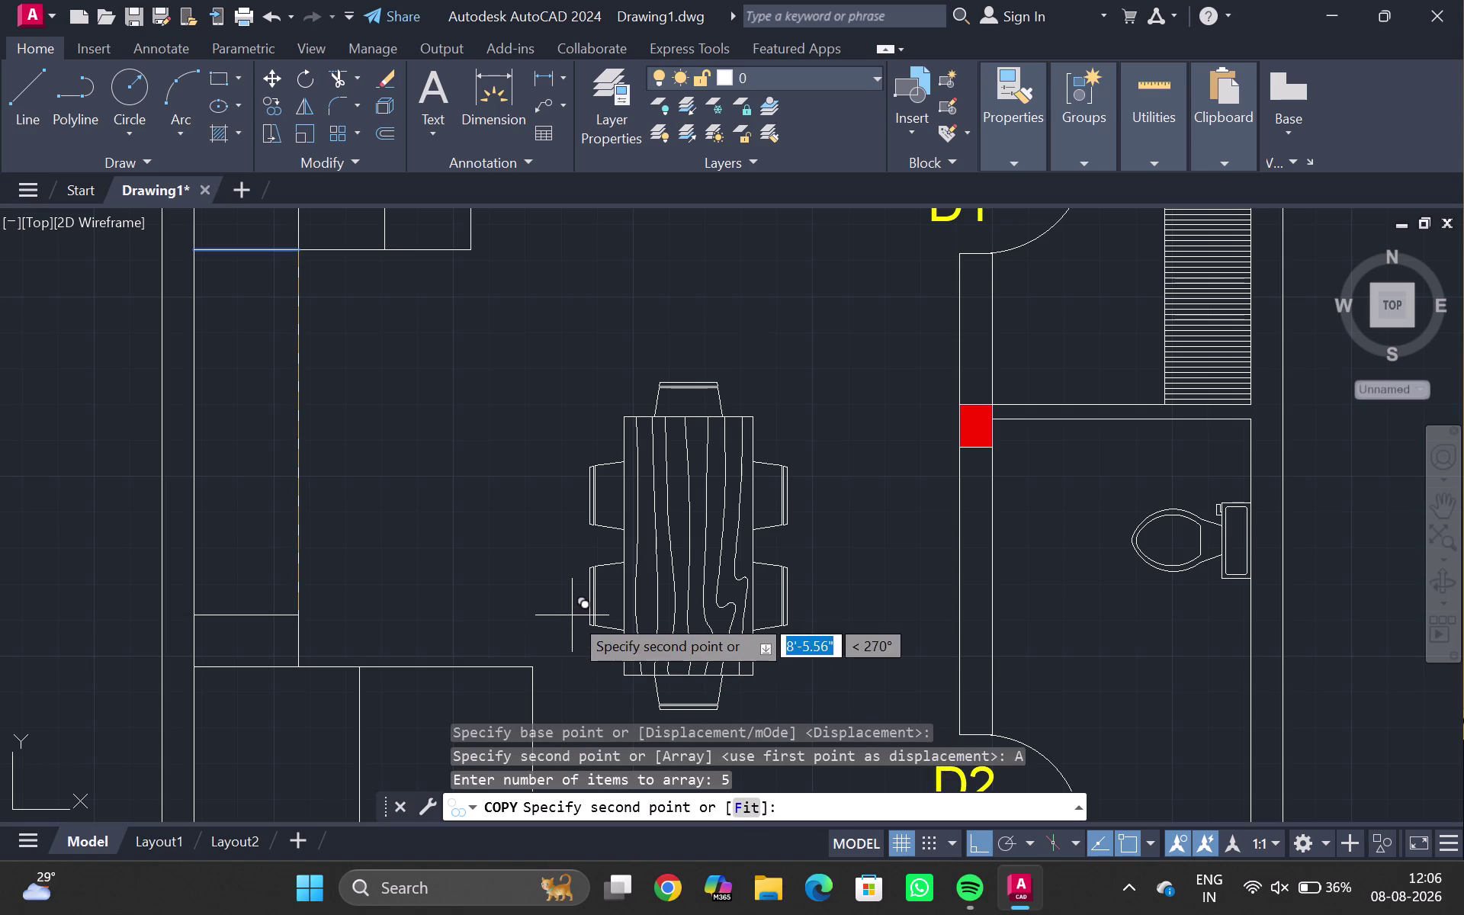
Fit the five divider copies evenly to the counter's bottom end, then zoom out.
click(748, 808)
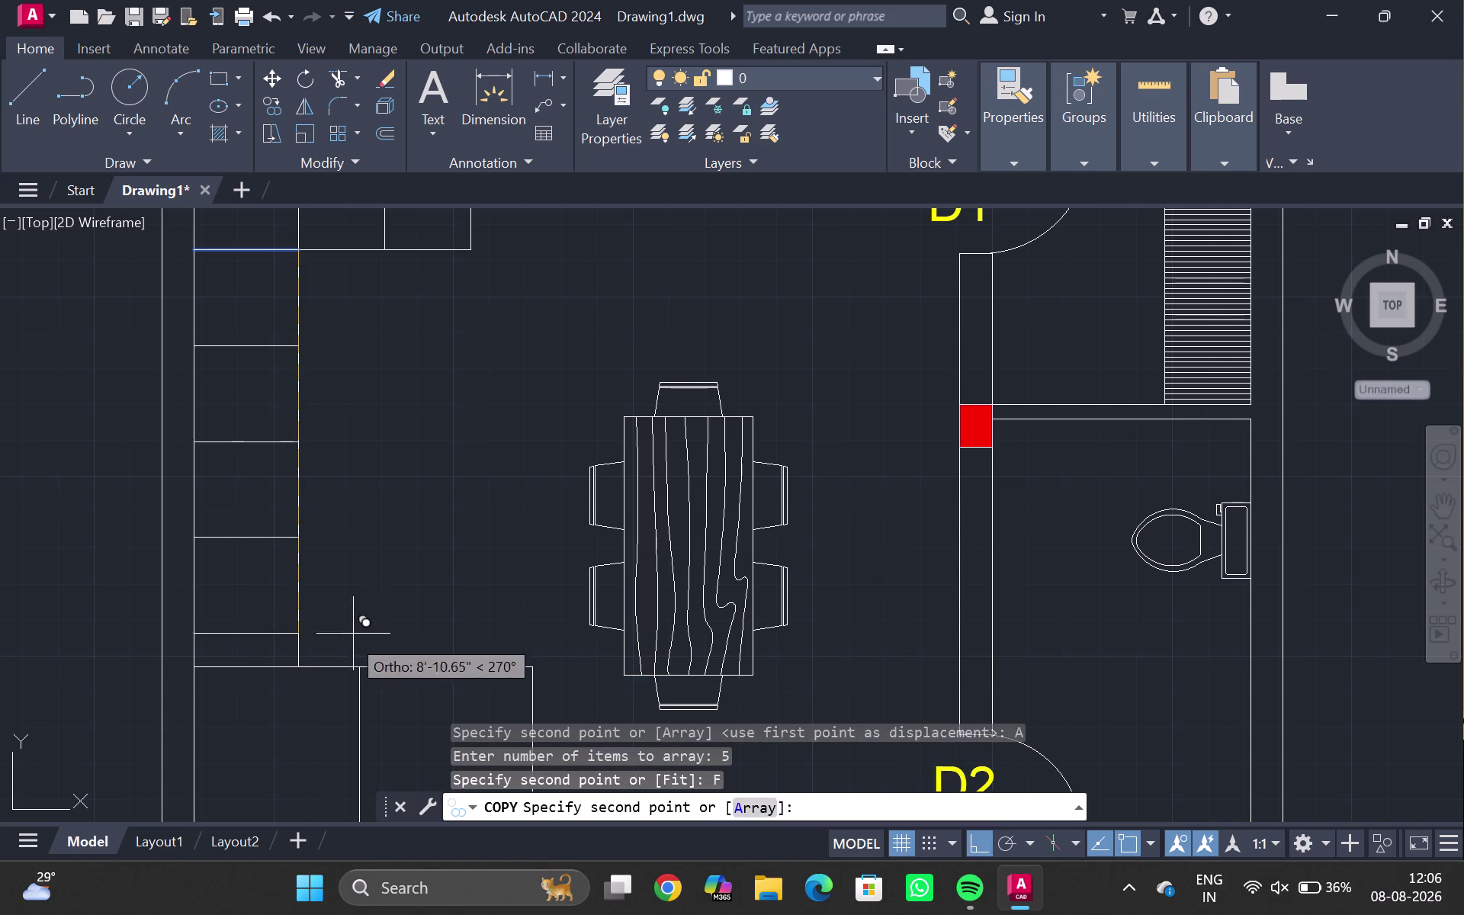
click(300, 665)
key(Escape)
scroll(down, 3)
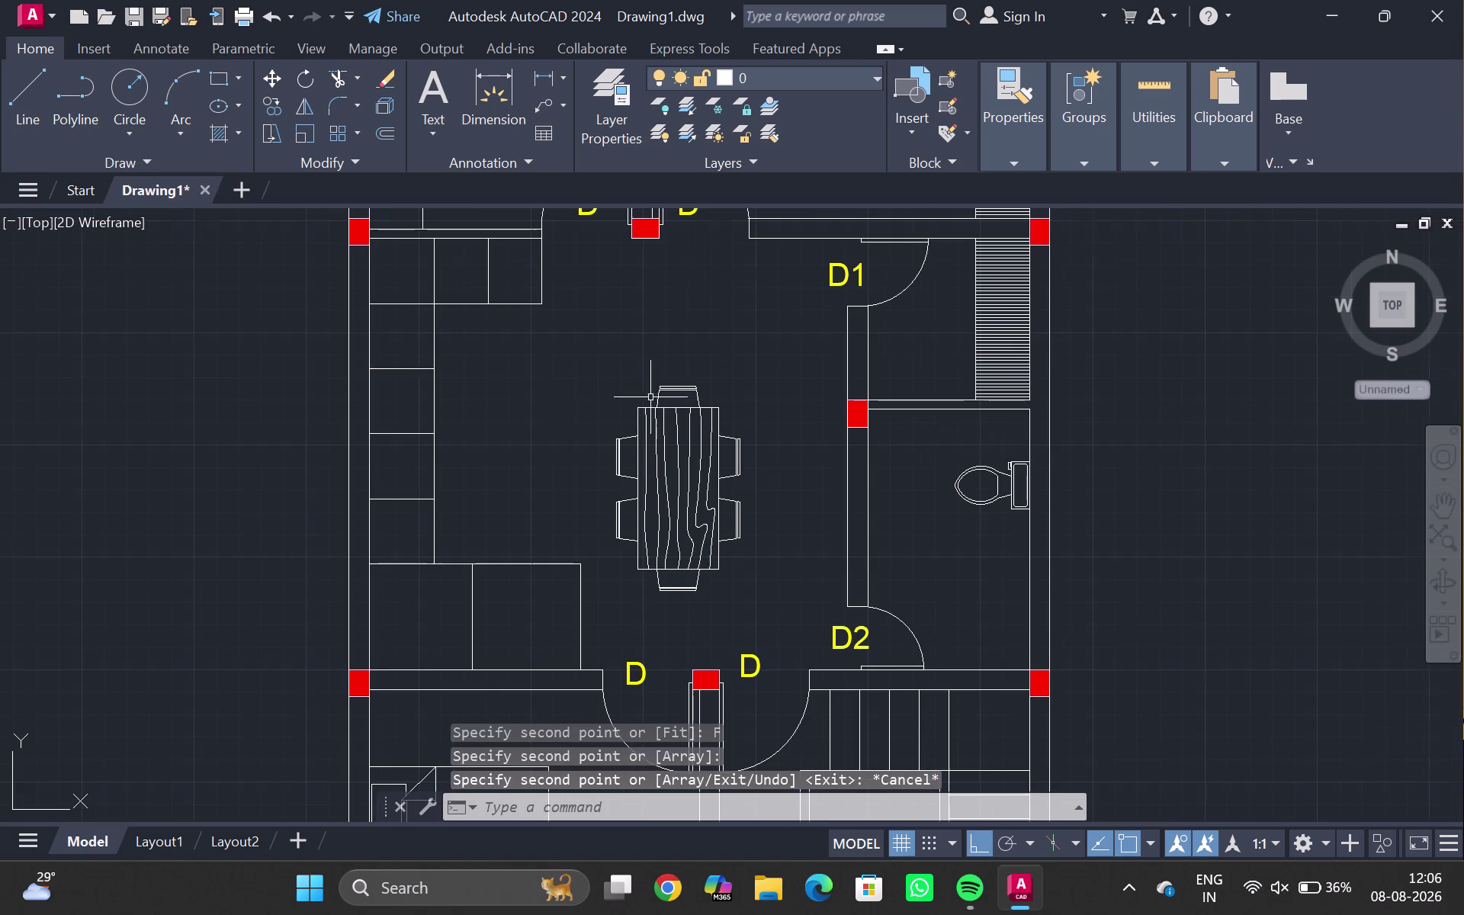
scroll(down, 3)
middle_click(545, 421)
middle_click(546, 422)
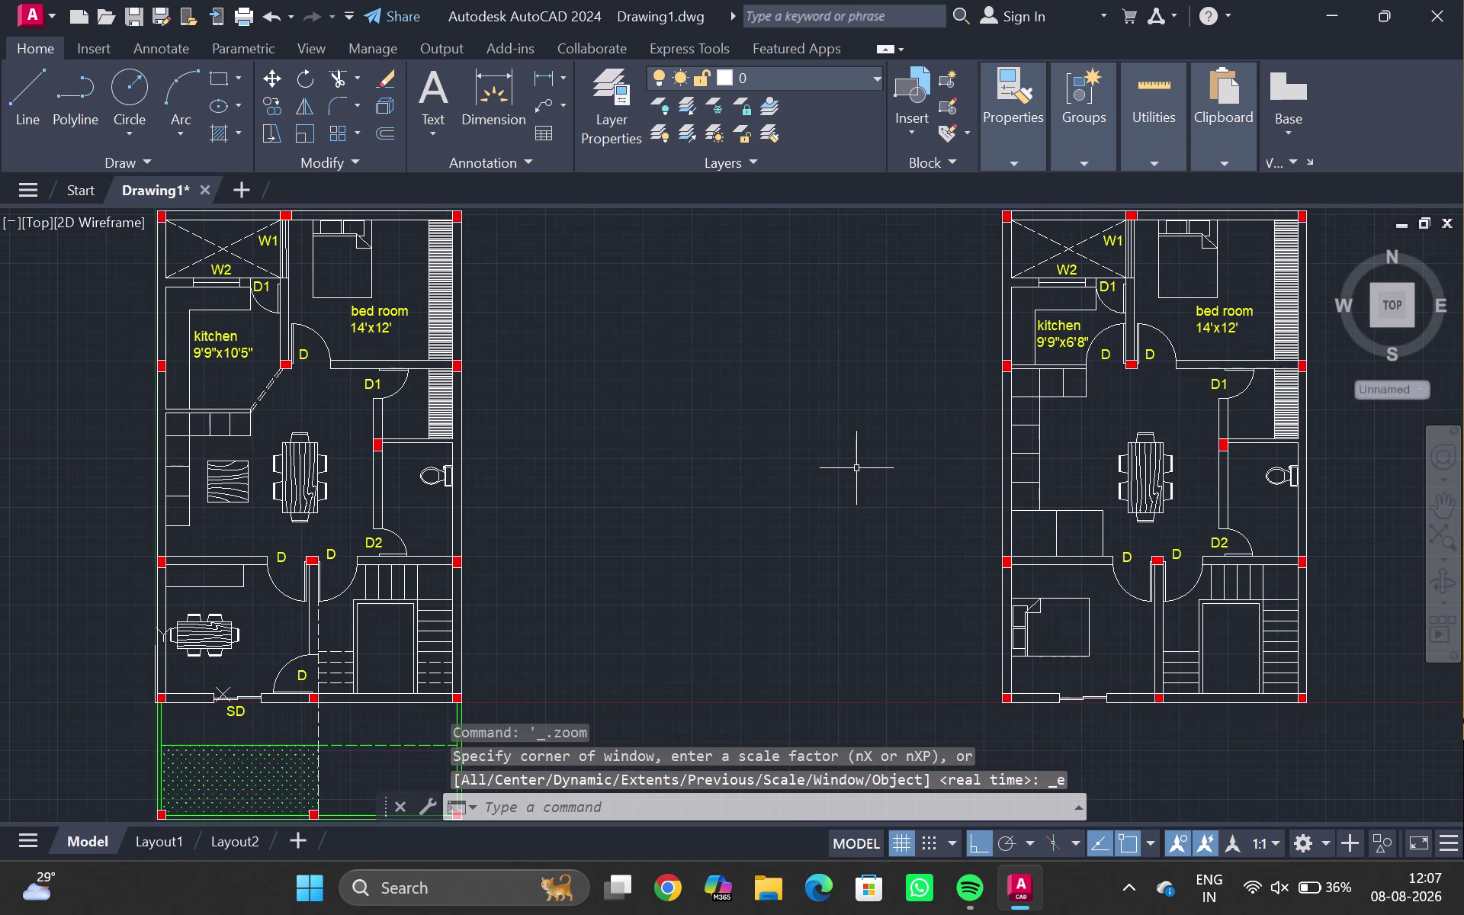
scroll(down, 3)
middle_drag(855, 469, 538, 474)
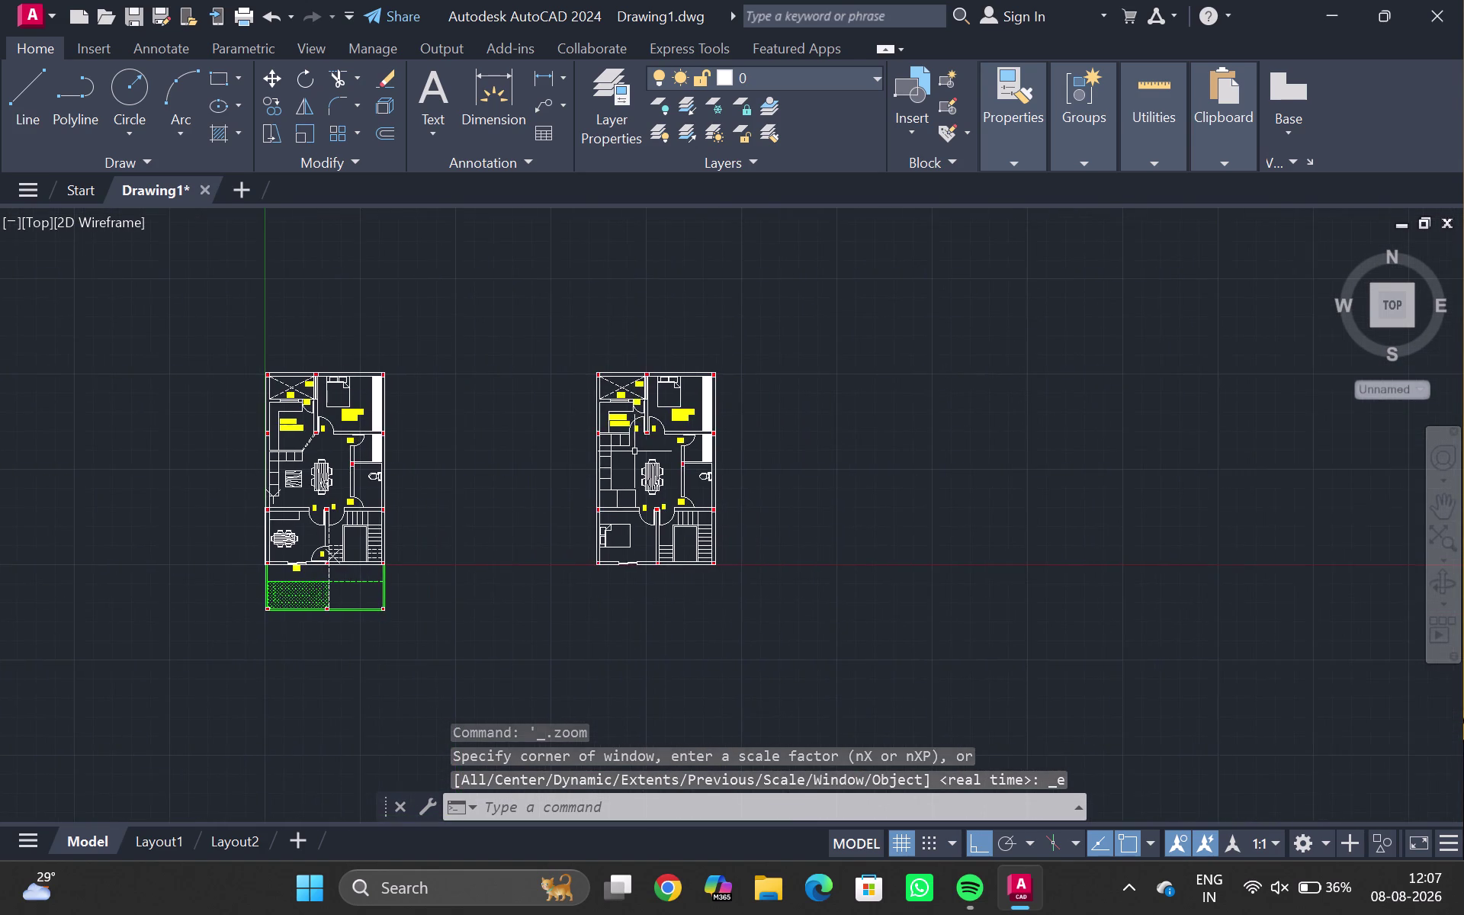
scroll(up, 3)
scroll(up, 3)
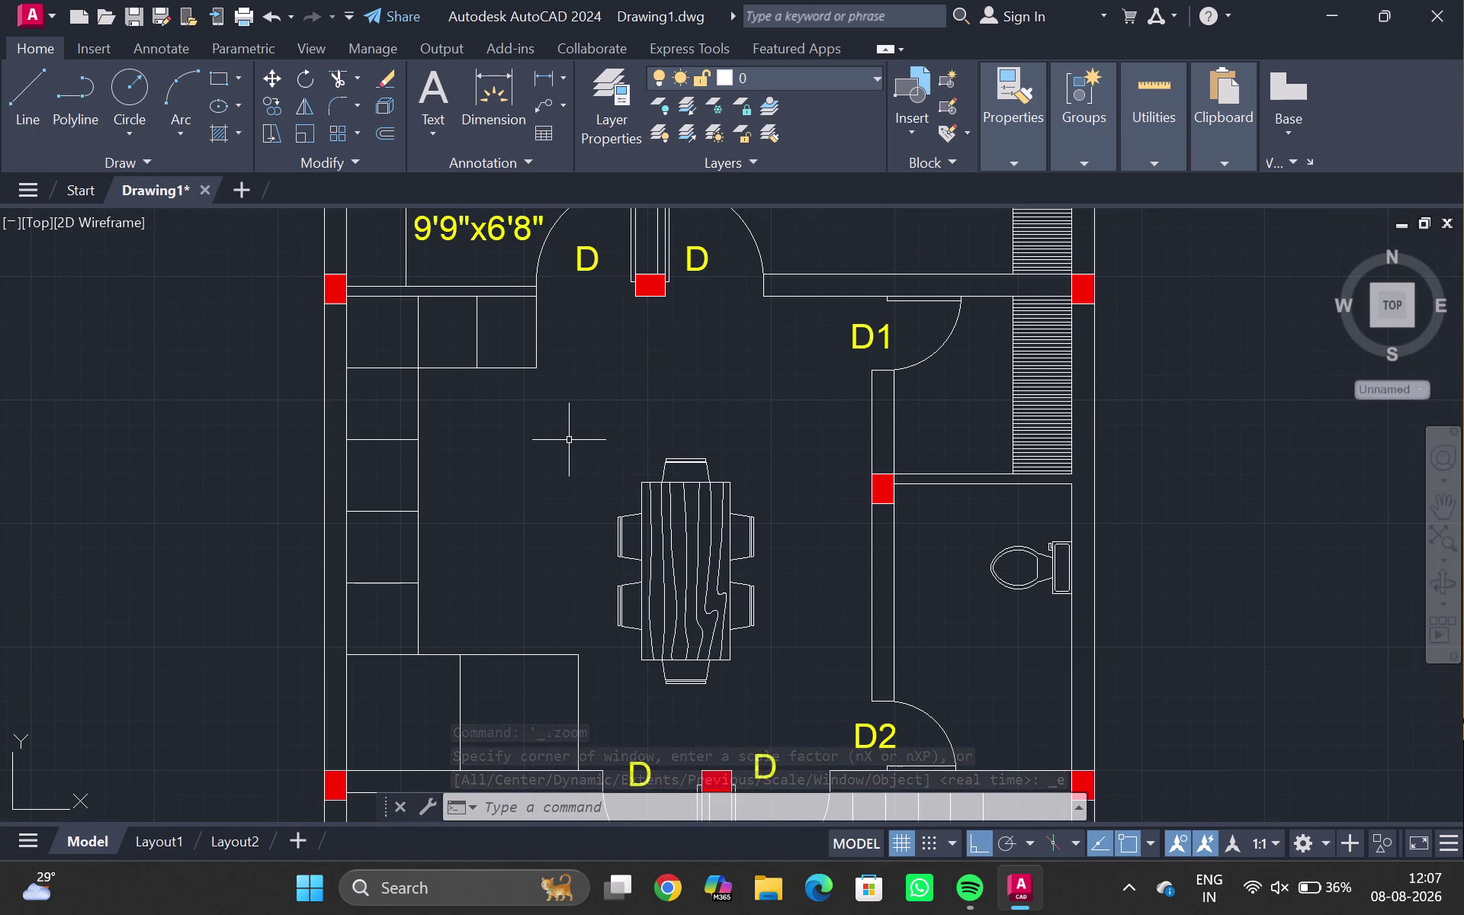
middle_drag(569, 440, 536, 515)
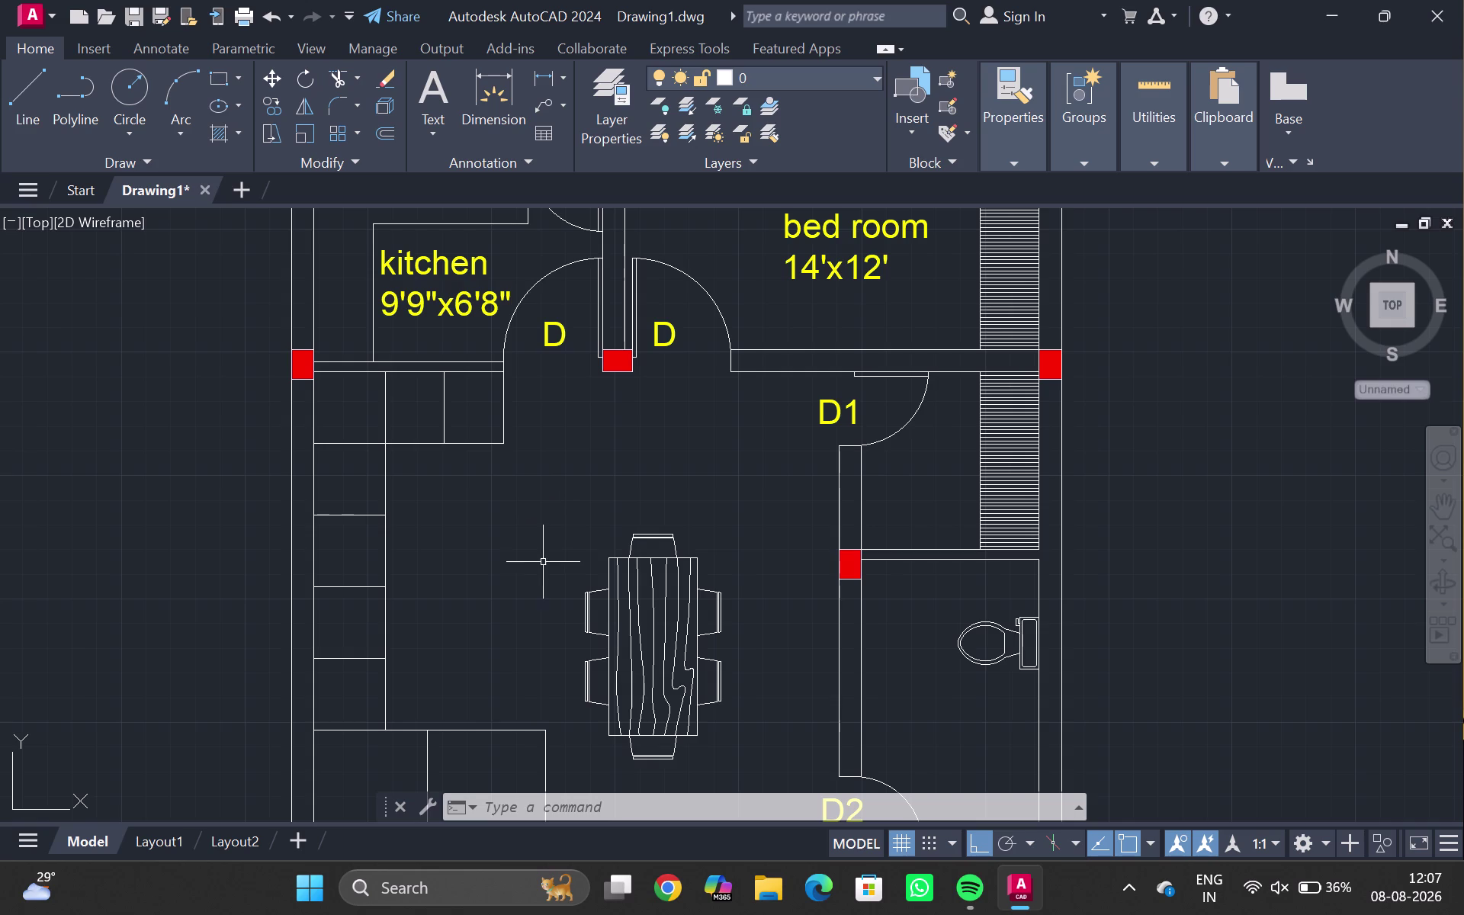
scroll(down, 3)
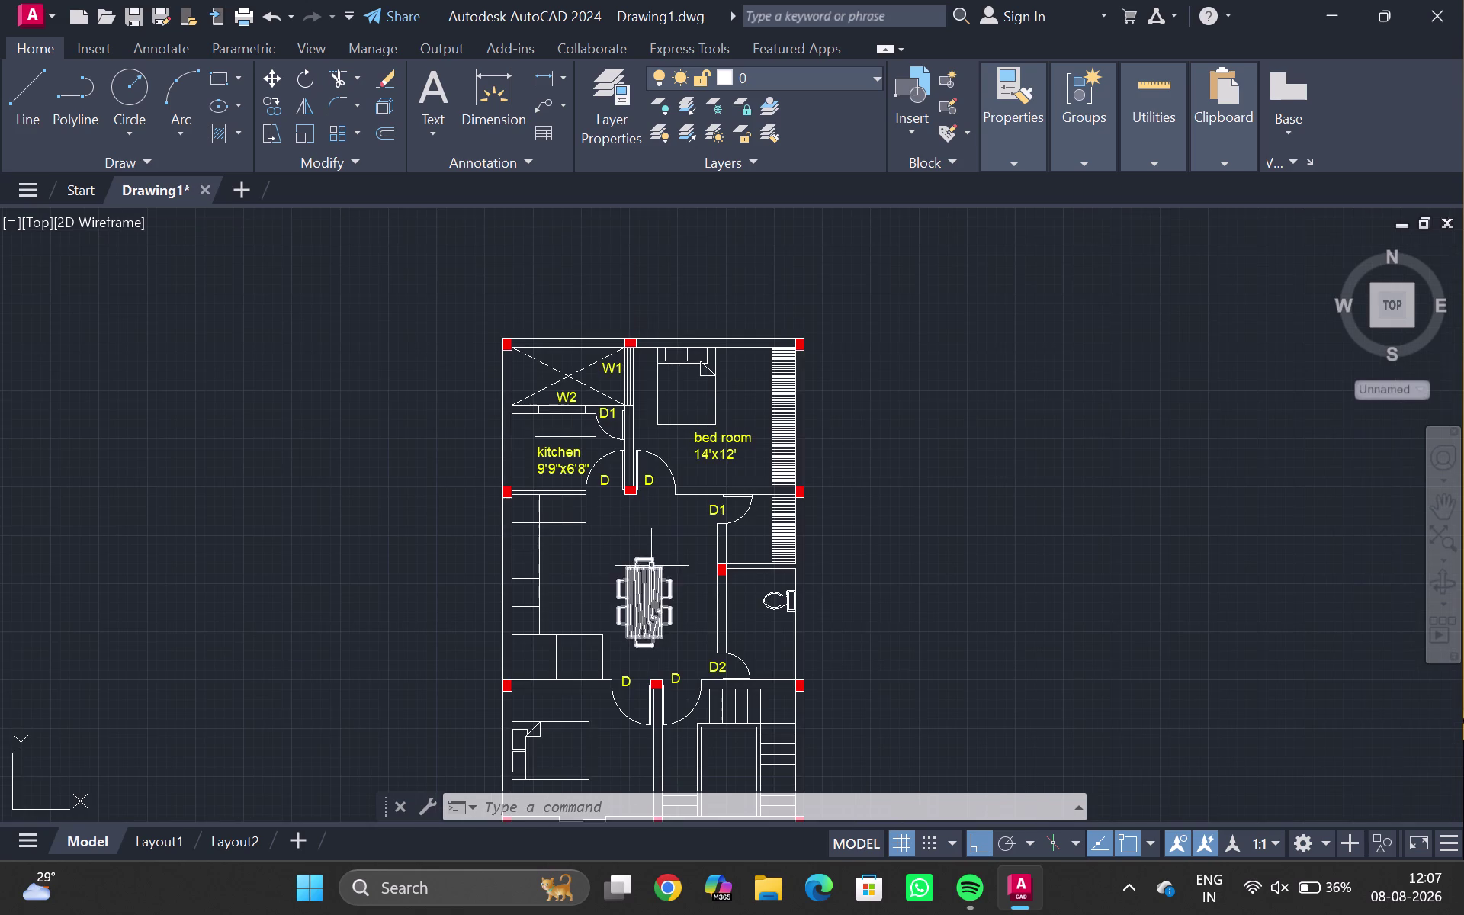
click(1142, 889)
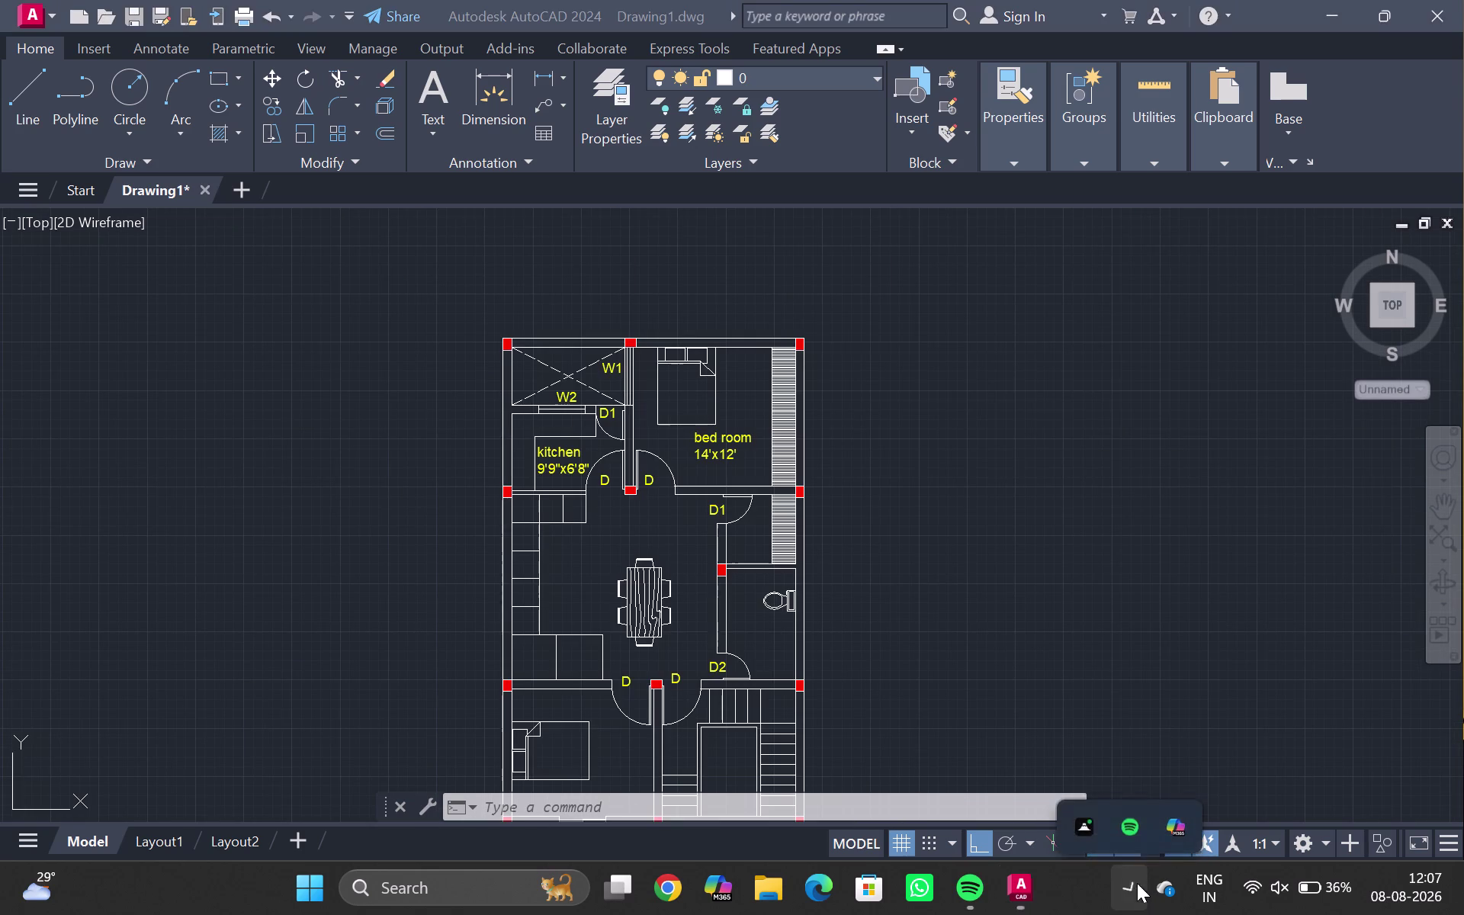